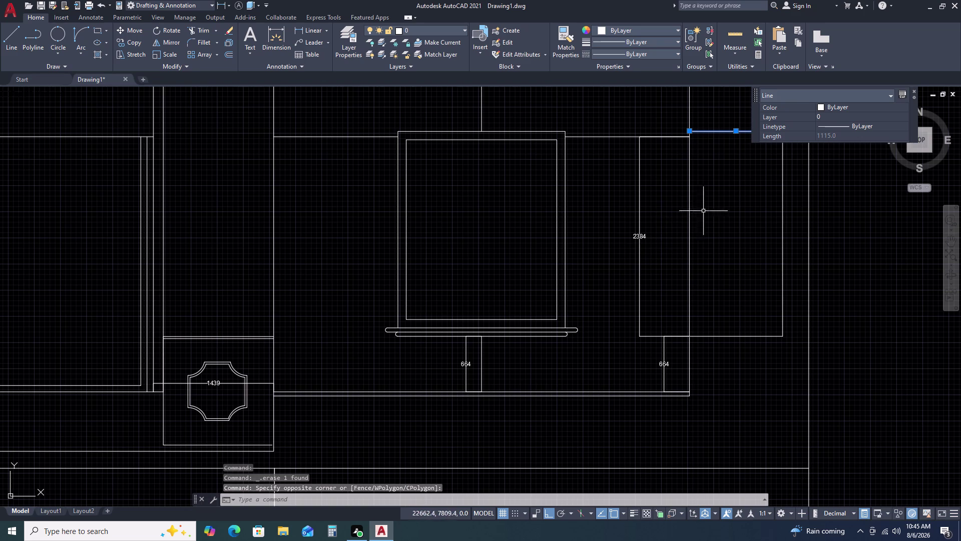
Offset the panel's top, right and bottom edges 100 inward.
key(Escape)
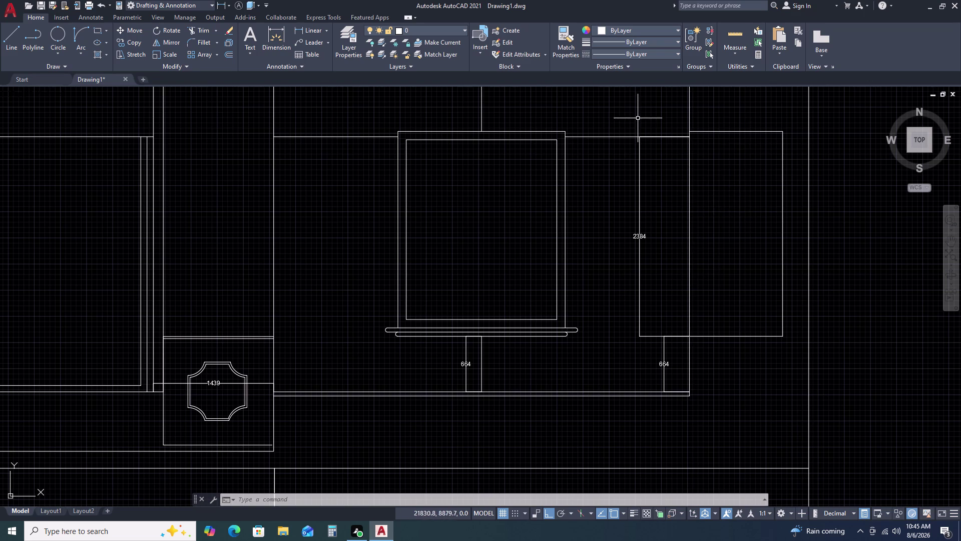
text(O)
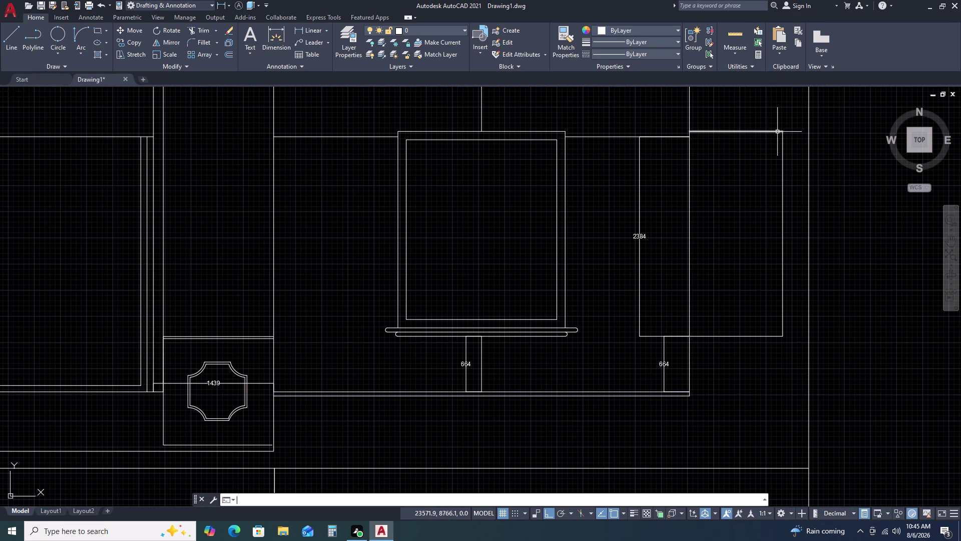
key(space)
key(1)
text(00)
key(space)
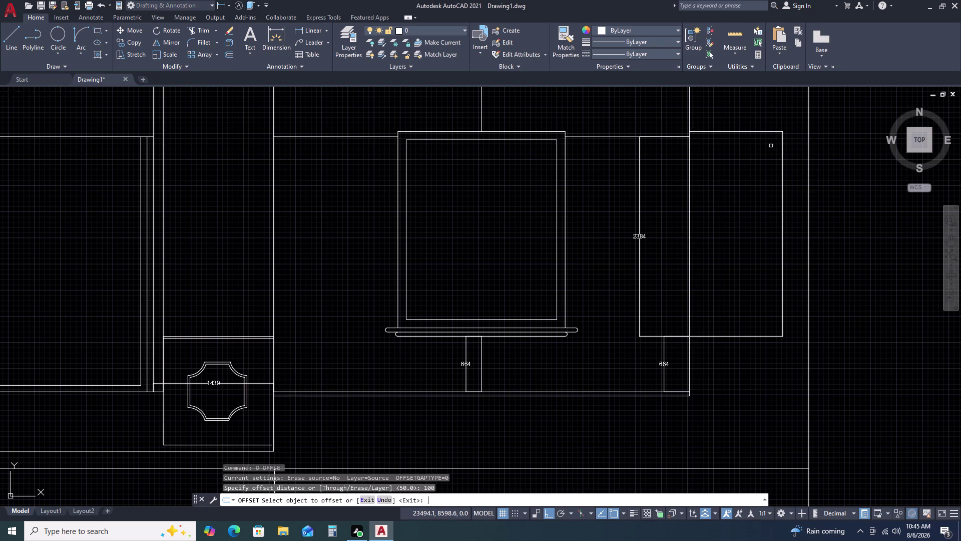
click(755, 130)
double_click(740, 166)
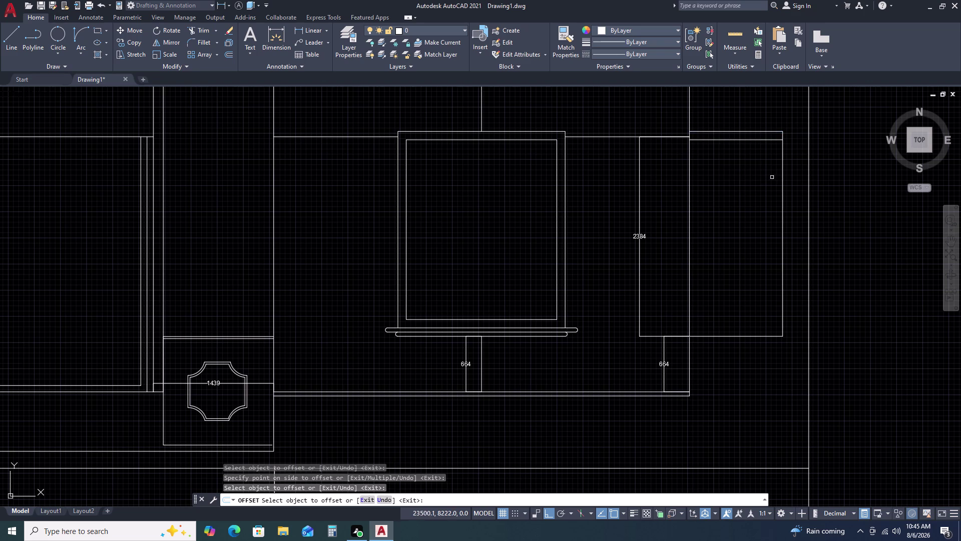
click(783, 174)
right_click(783, 175)
click(783, 174)
click(767, 181)
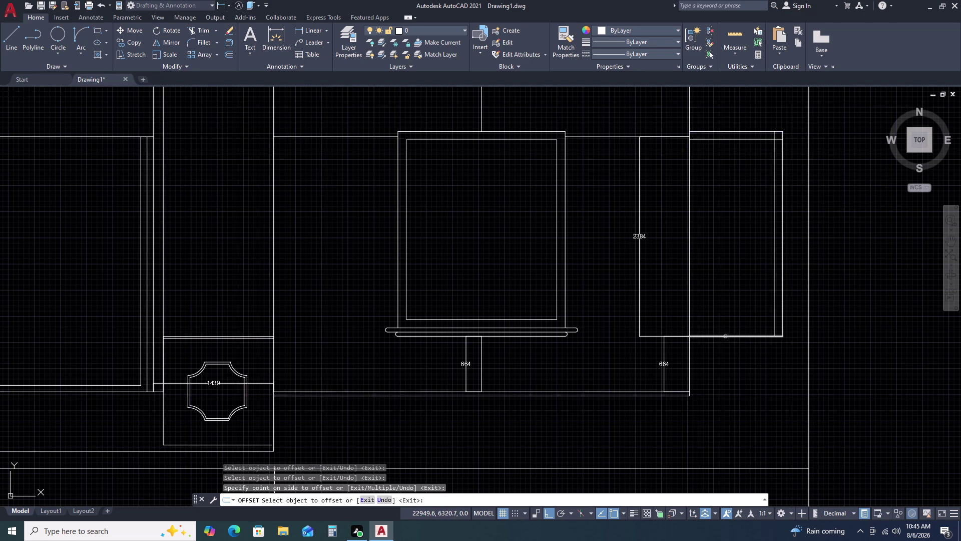
drag(726, 336, 728, 322)
click(732, 293)
key(Escape)
Trim the overhanging line ends at the inner border's corners using a fence.
text(T)
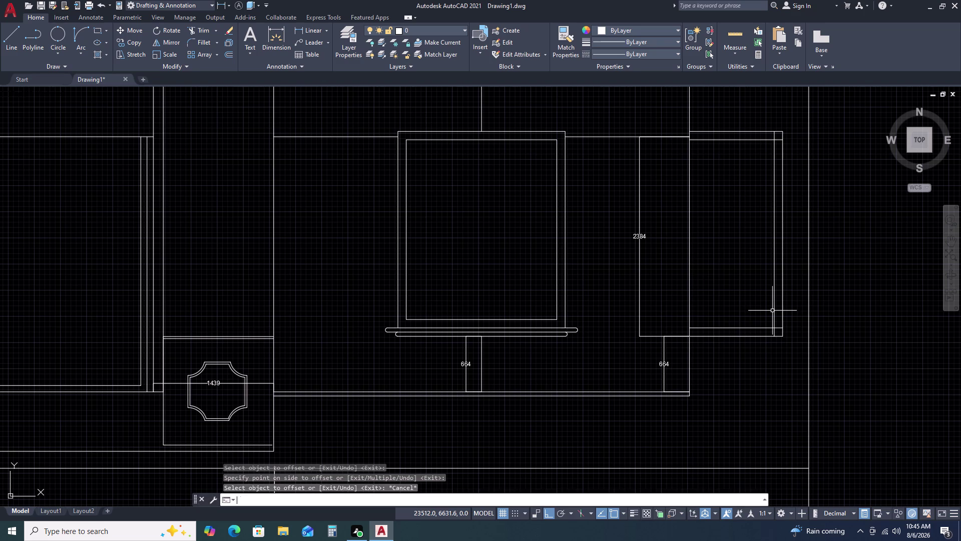
text(R)
key(space)
scroll(up, 3)
click(775, 283)
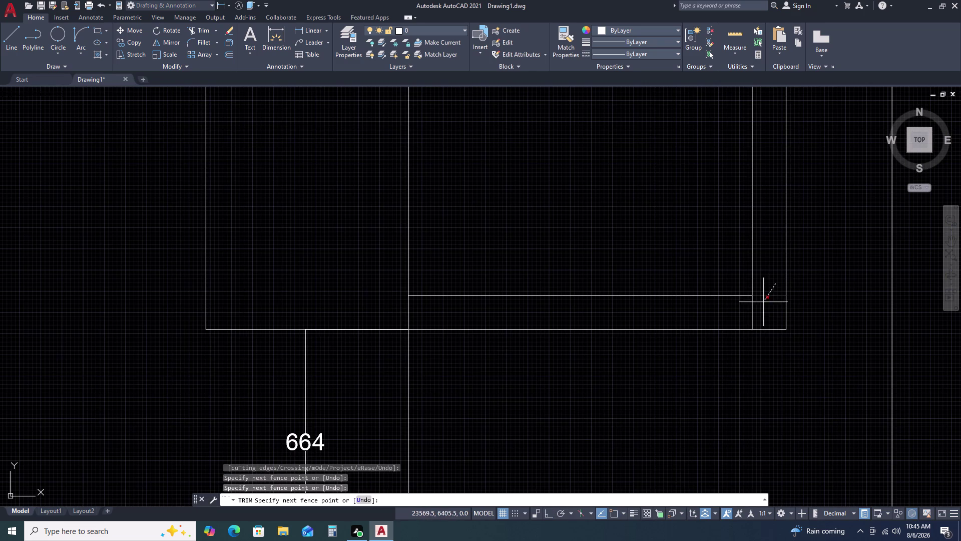
click(743, 310)
scroll(down, 3)
scroll(up, 3)
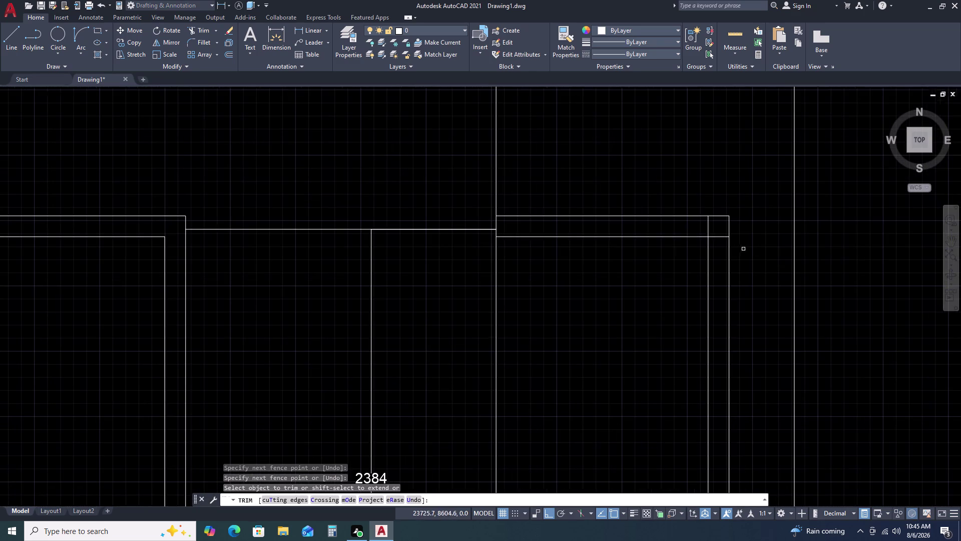
click(705, 225)
click(720, 246)
scroll(down, 3)
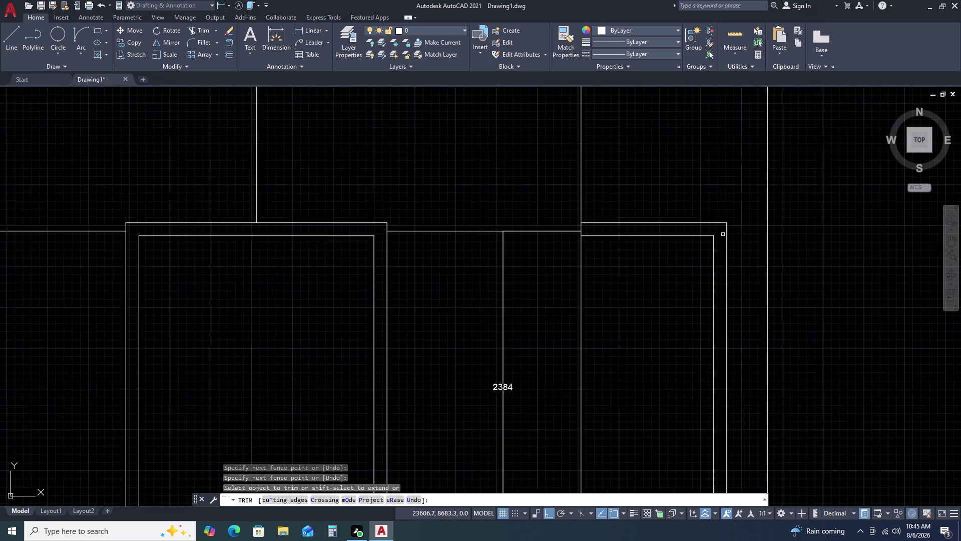
scroll(down, 3)
key(Escape)
scroll(up, 3)
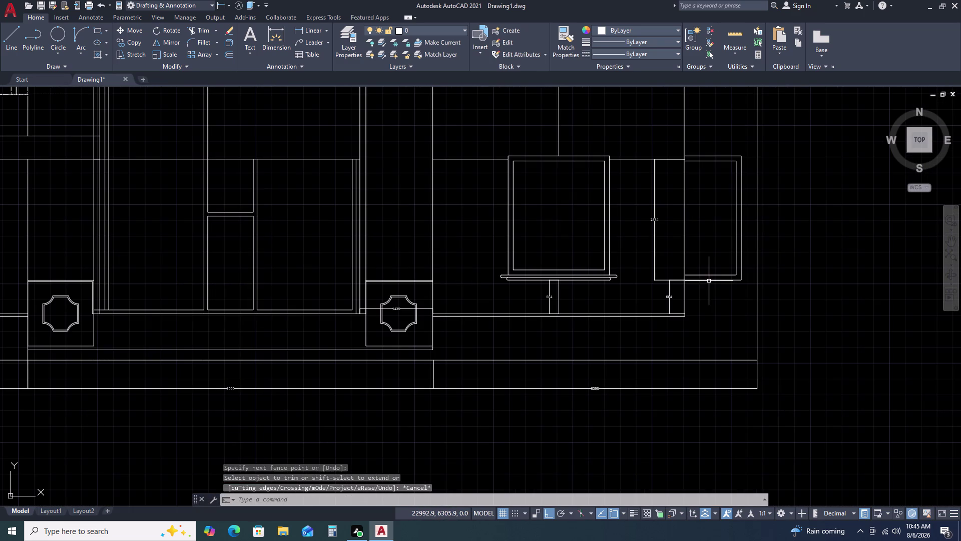
click(710, 279)
Offset the cabinet's bottom edge by 50 twice to form the ledge lines.
key(o)
key(space)
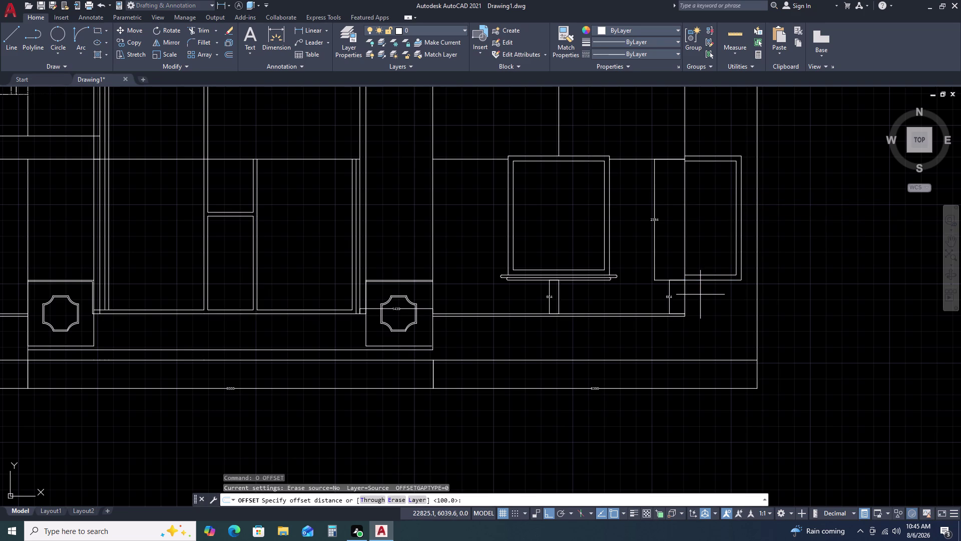
key(5)
key(0)
key(space)
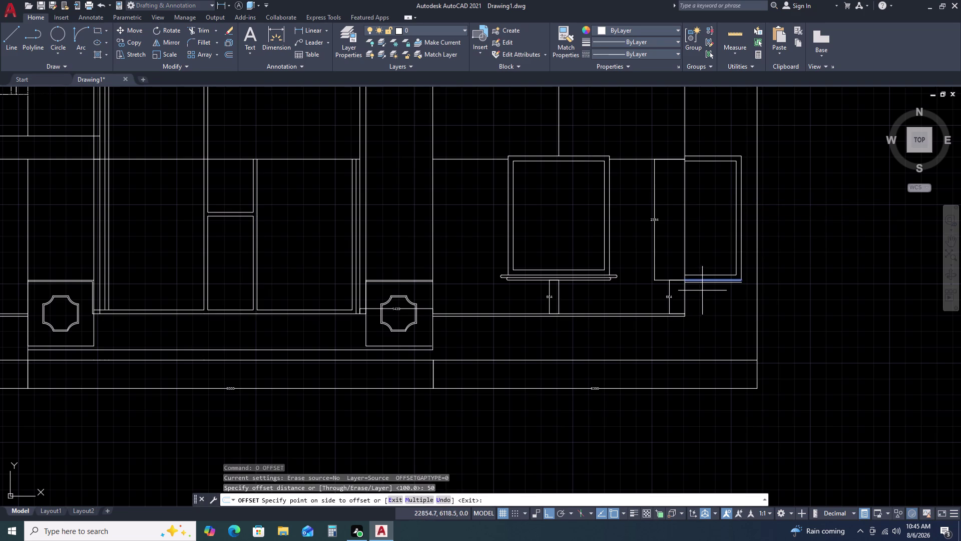
click(703, 290)
click(708, 284)
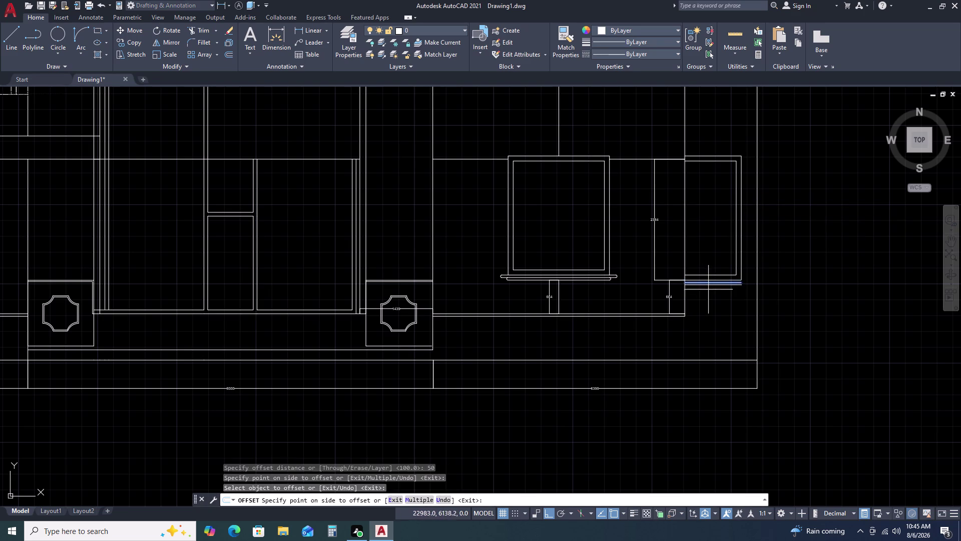
click(710, 296)
key(Escape)
scroll(up, 3)
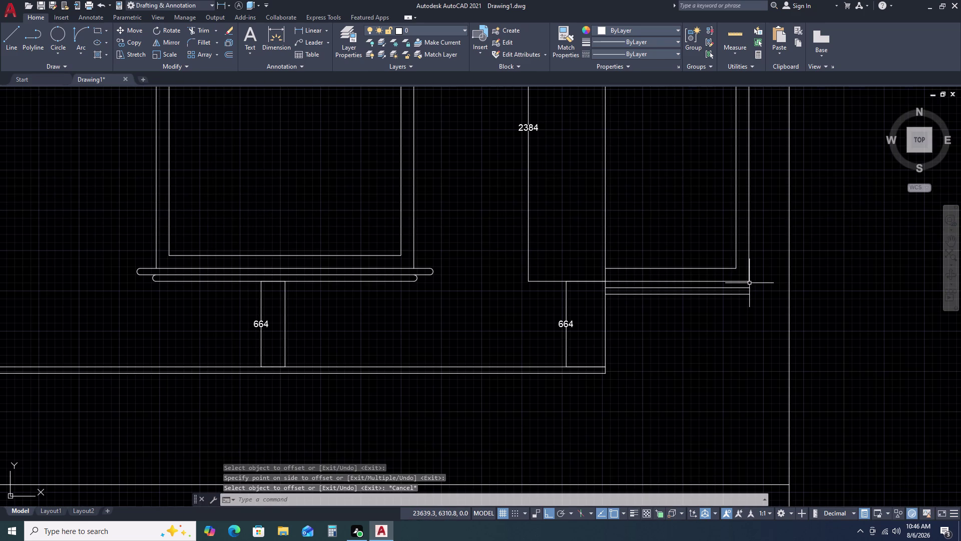
scroll(up, 3)
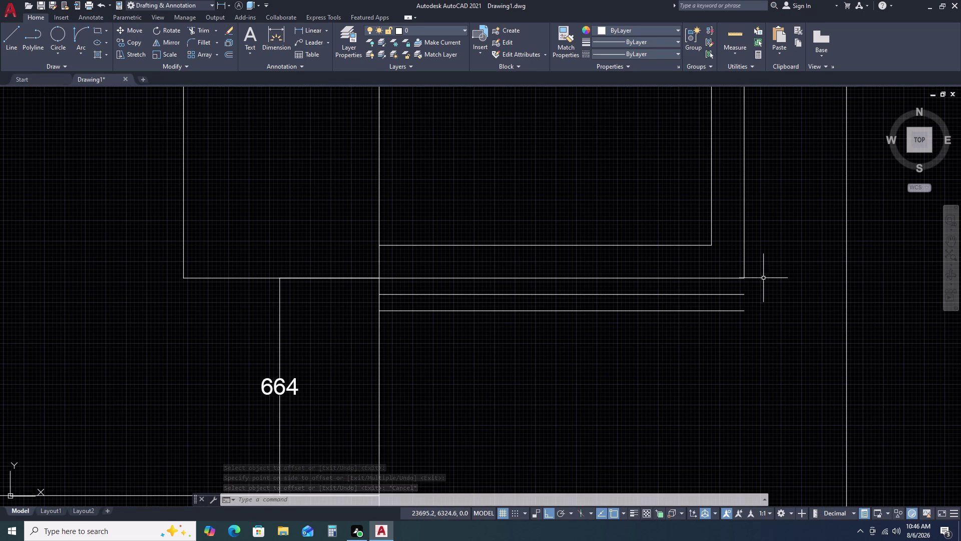
click(738, 291)
key(Escape)
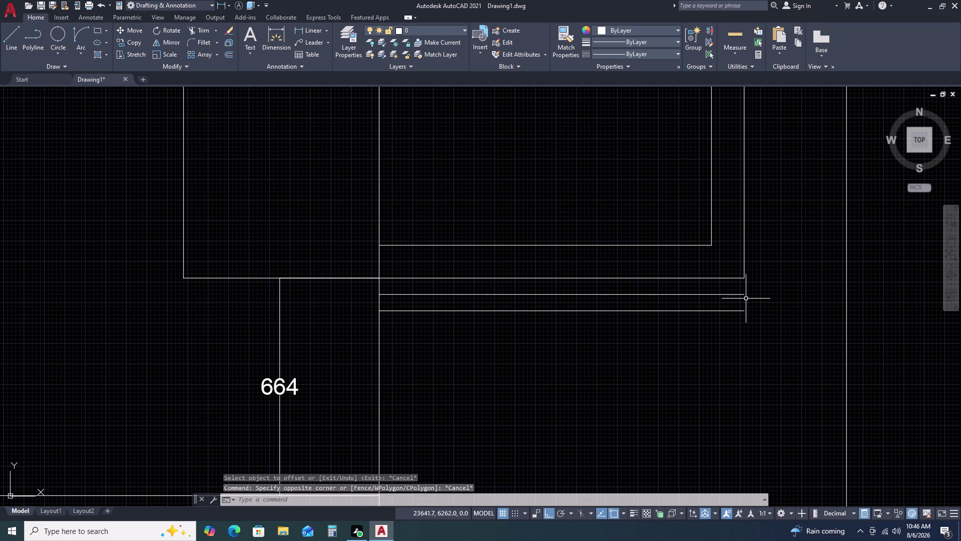
Draw a vertical line across the ledge lines and trim the lower line back to it.
key(l)
key(space)
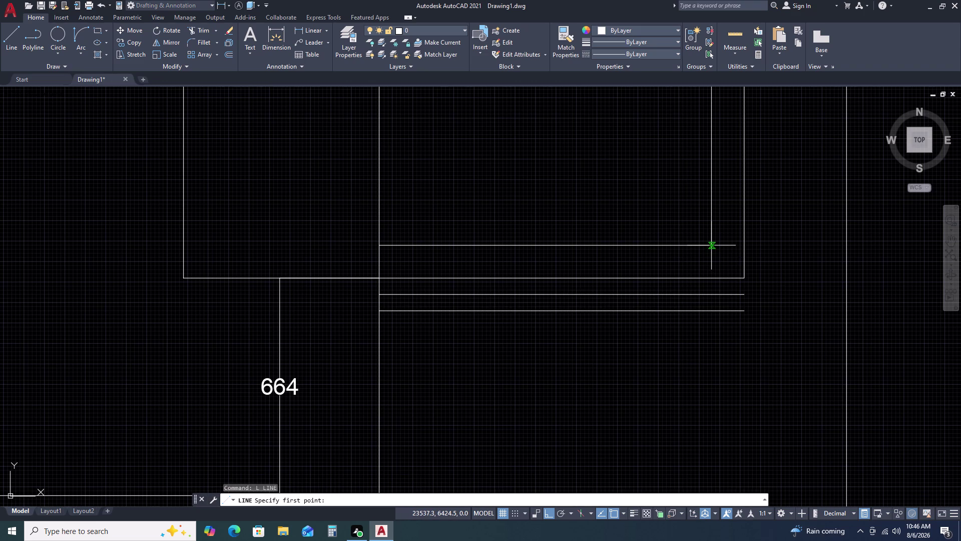
click(711, 246)
click(713, 310)
key(Escape)
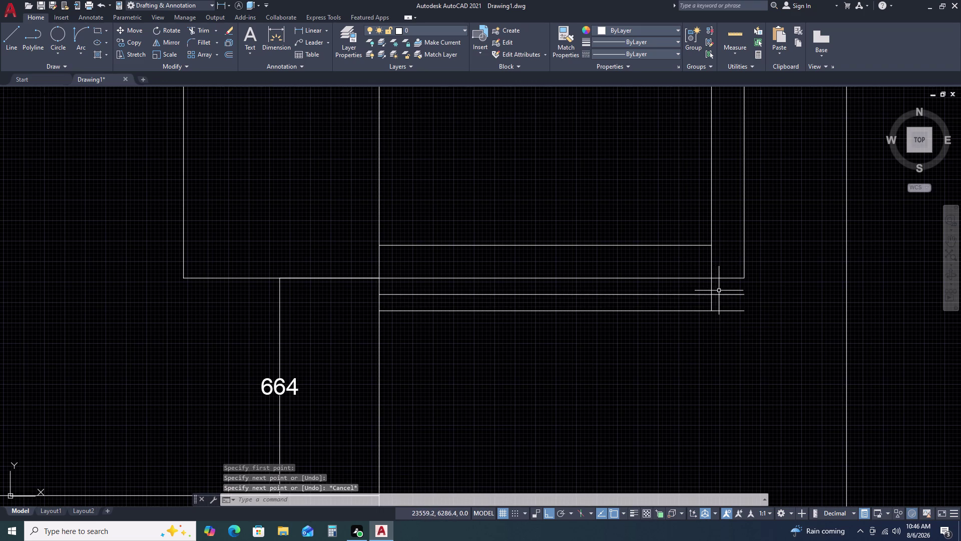
key(t)
text(R)
key(space)
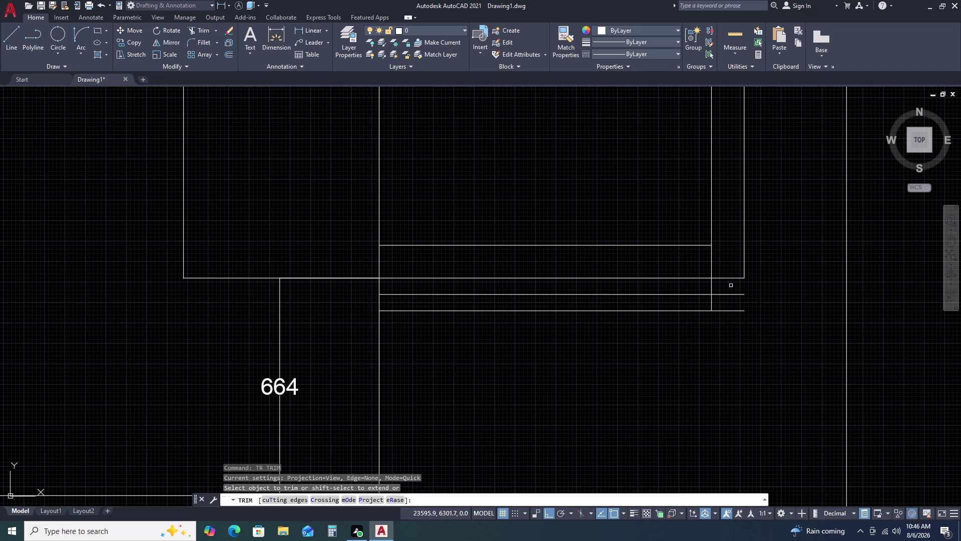
click(735, 306)
click(727, 329)
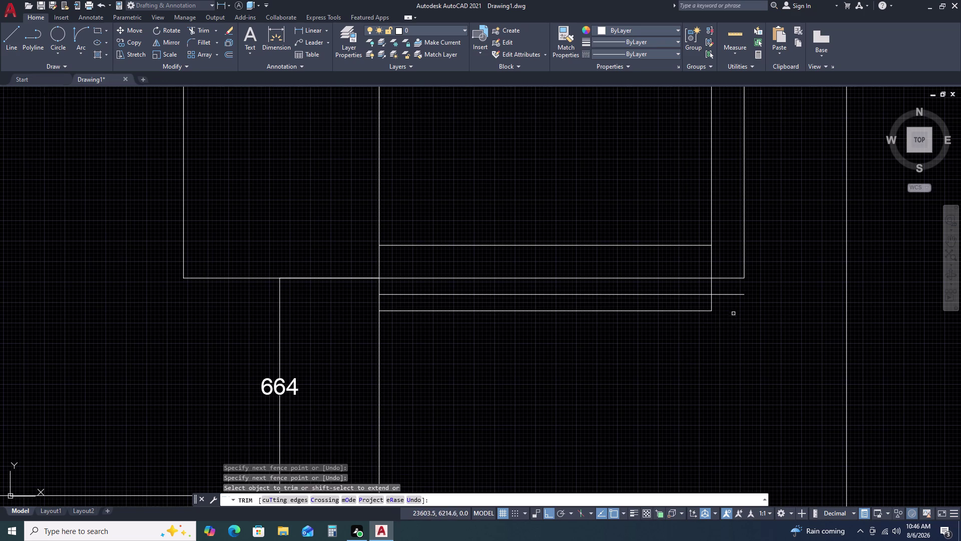
key(Escape)
Fillet the cabinet bottom edge and the line below into a rounded end.
key(f)
key(space)
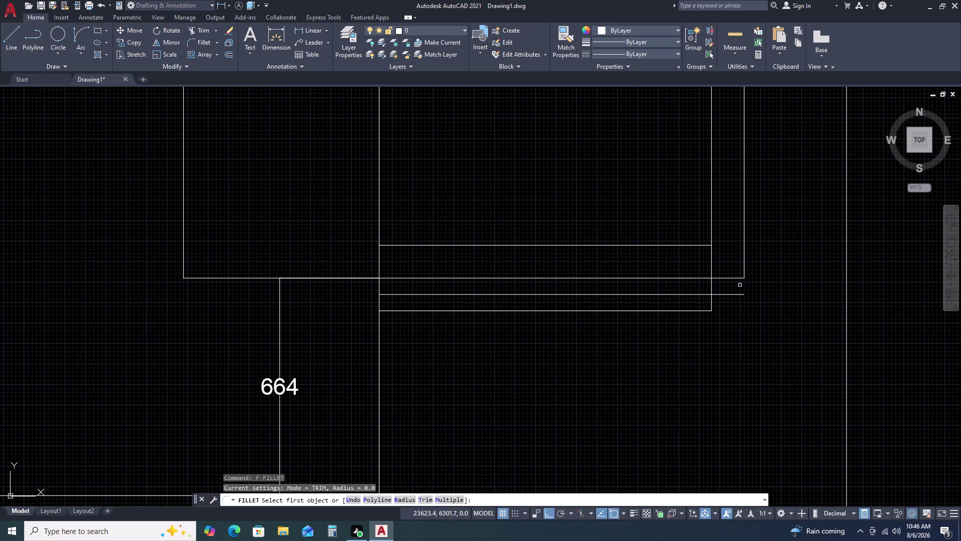
click(732, 279)
click(736, 295)
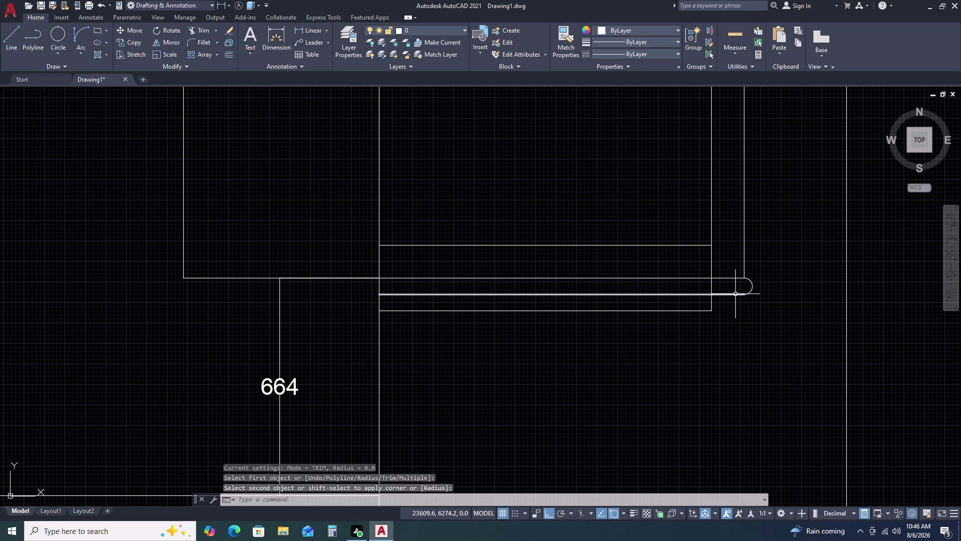
key(Escape)
middle_drag(765, 291, 755, 248)
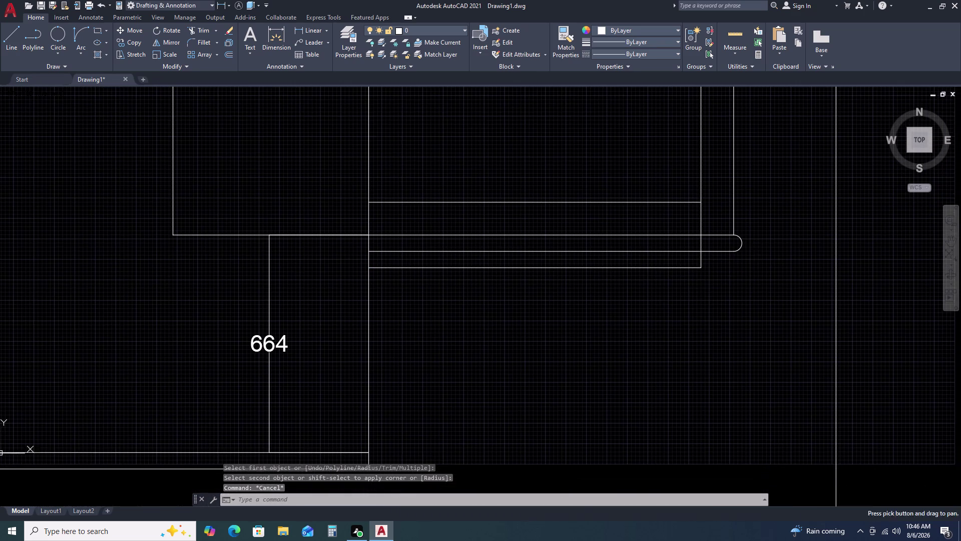
Draw a line along the band from its left end to the panel's inner edge.
key(l)
key(space)
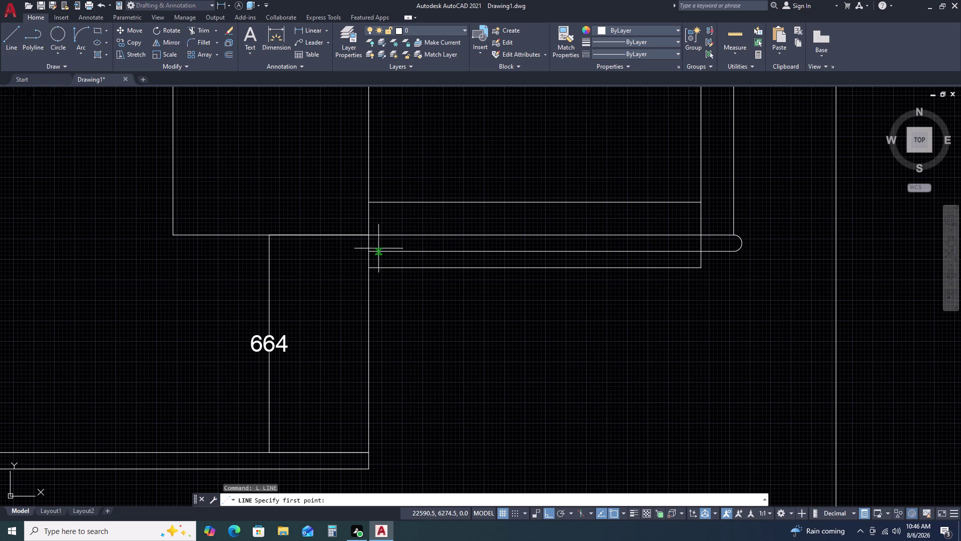
click(366, 251)
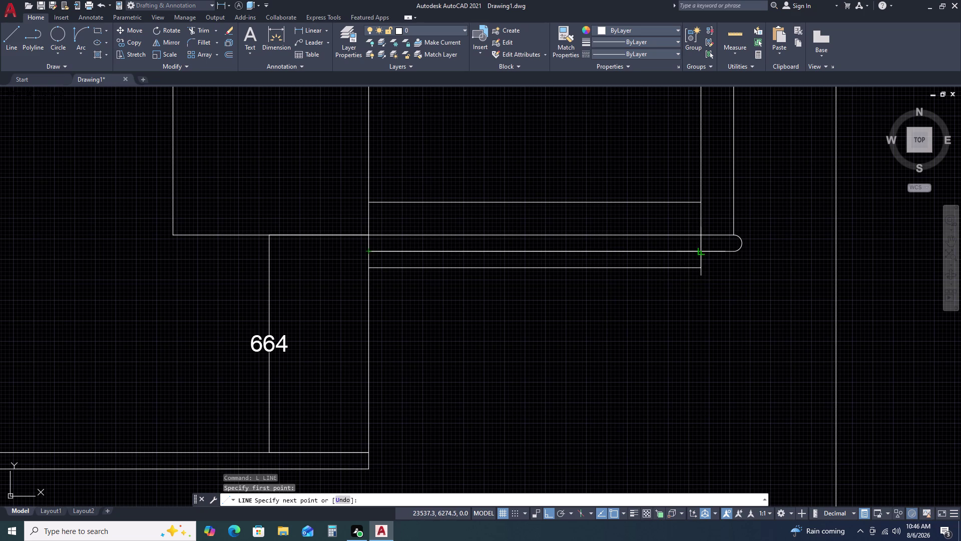
click(704, 253)
key(Escape)
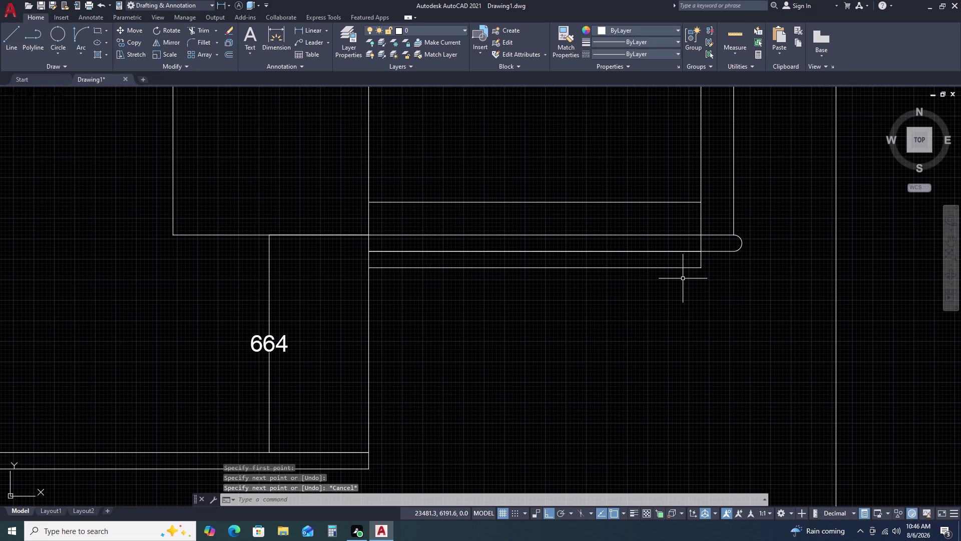
Fillet the lower band's right end round and delete the leftover vertical stub.
key(f)
key(space)
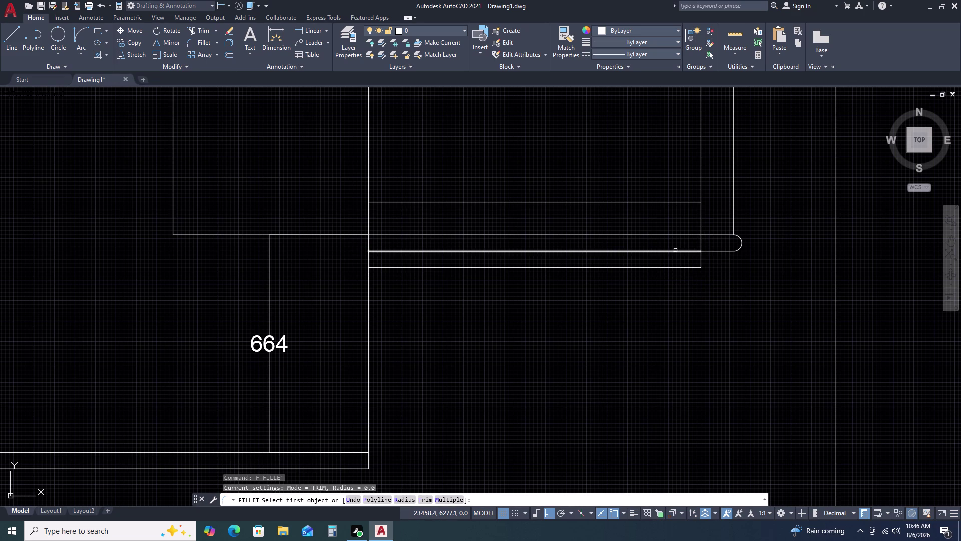
click(675, 250)
click(675, 266)
key(Escape)
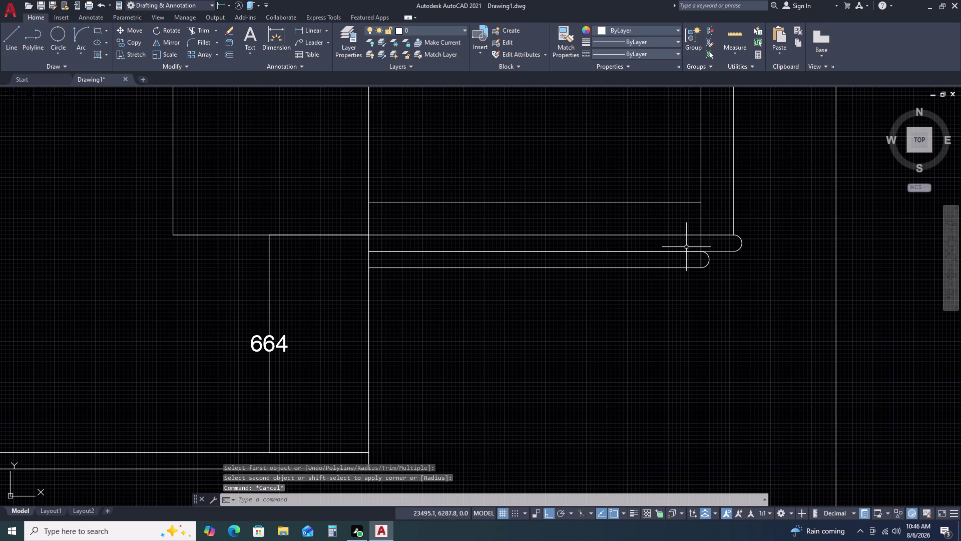
click(680, 253)
key(Delete)
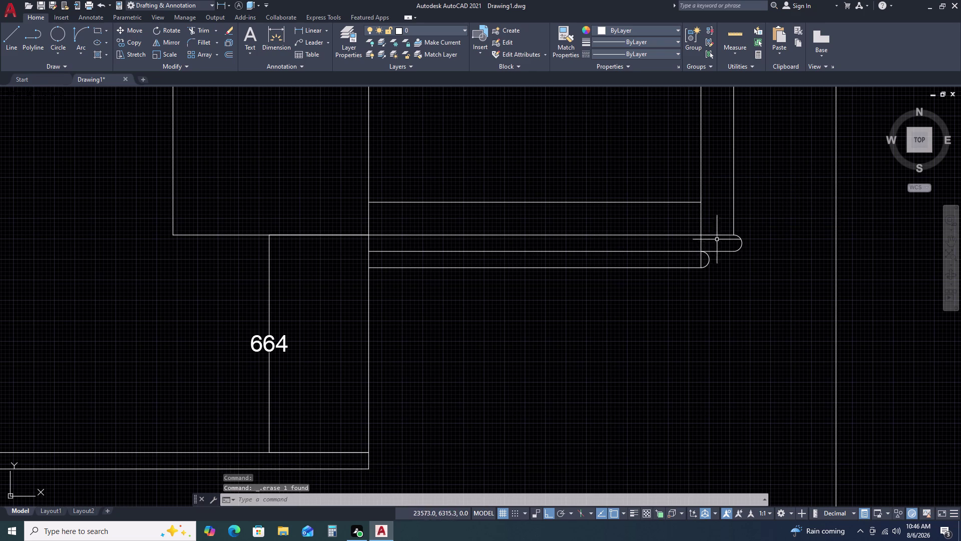
scroll(down, 3)
scroll(up, 3)
double_click(727, 226)
triple_click(706, 231)
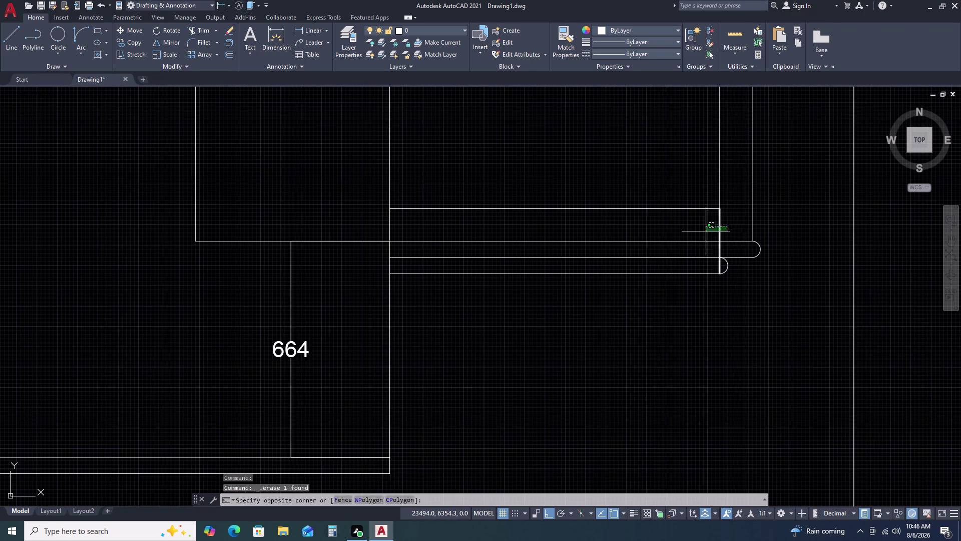
key(Delete)
scroll(down, 3)
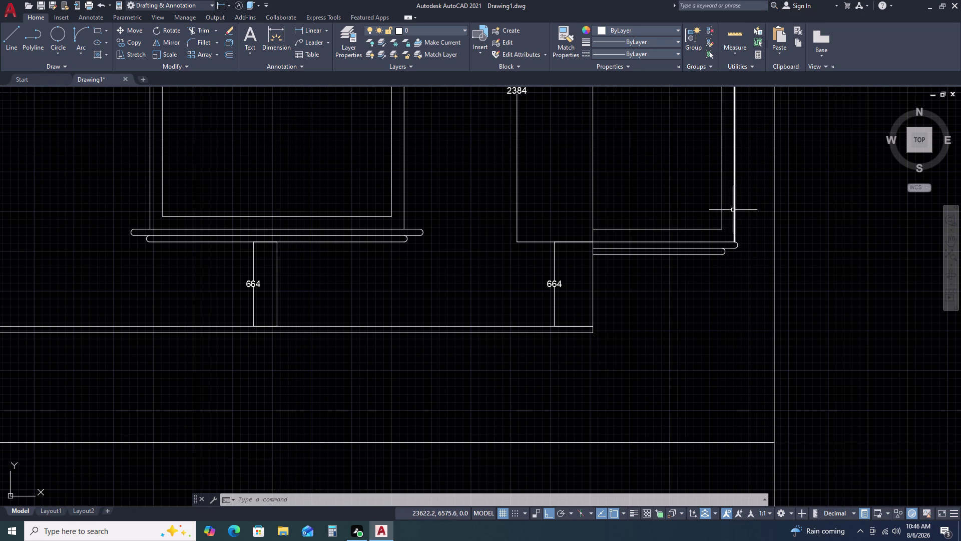
scroll(down, 3)
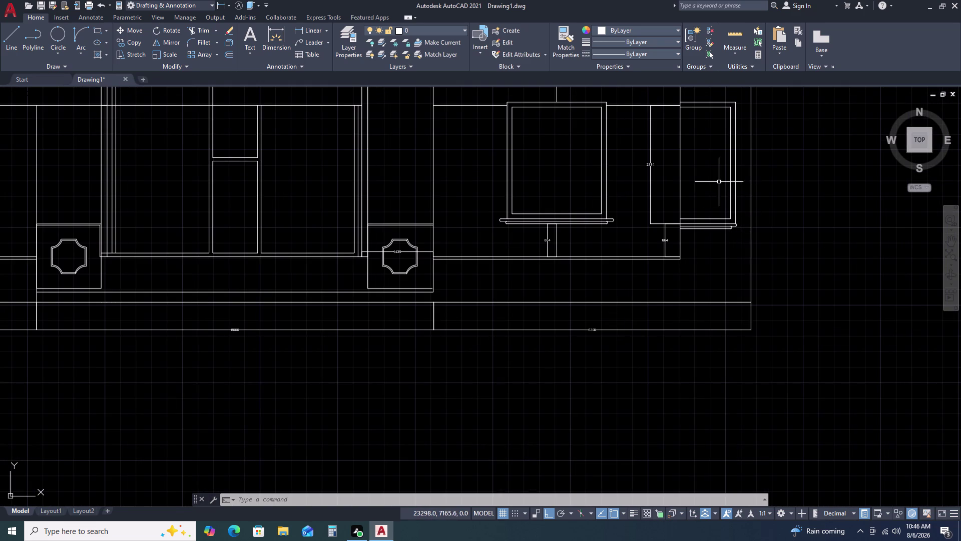
middle_drag(717, 182, 699, 246)
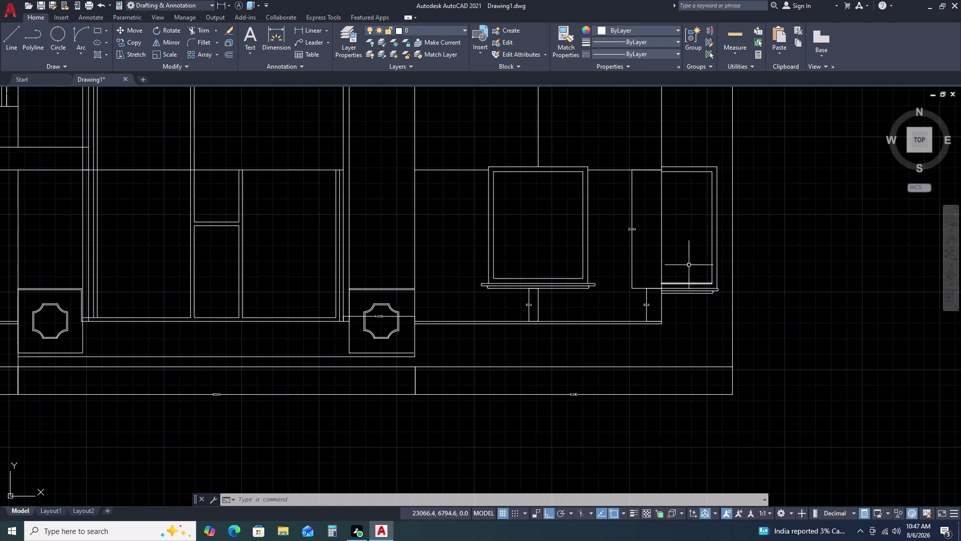
scroll(up, 3)
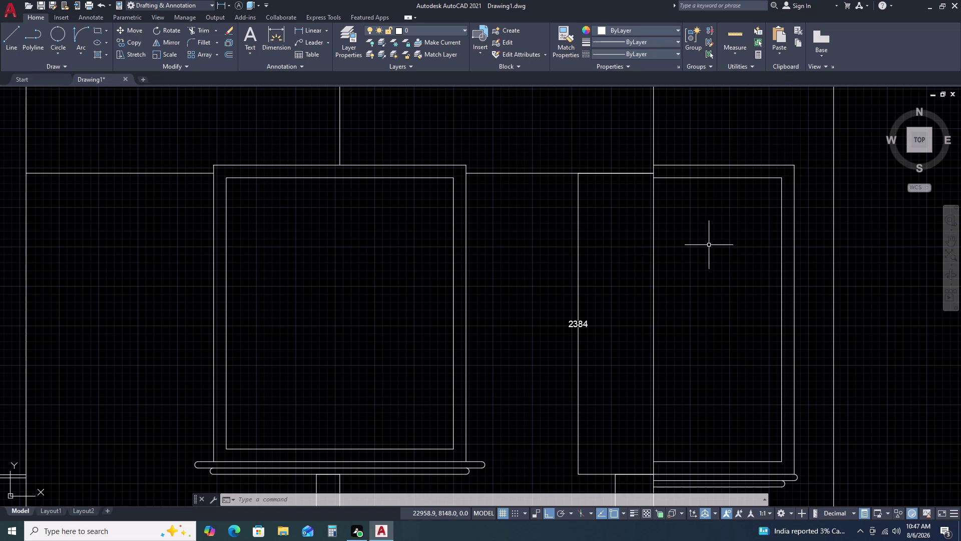
scroll(down, 3)
scroll(up, 3)
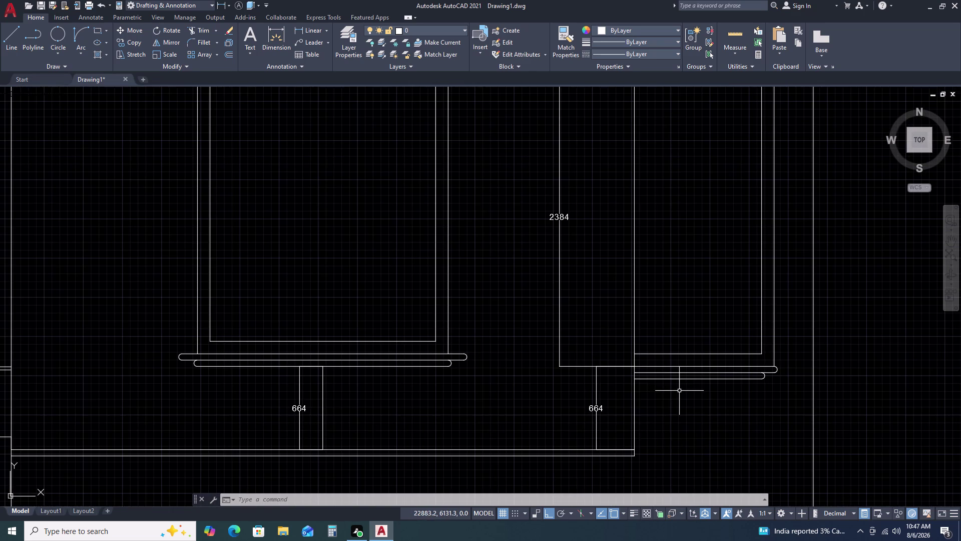
key(d)
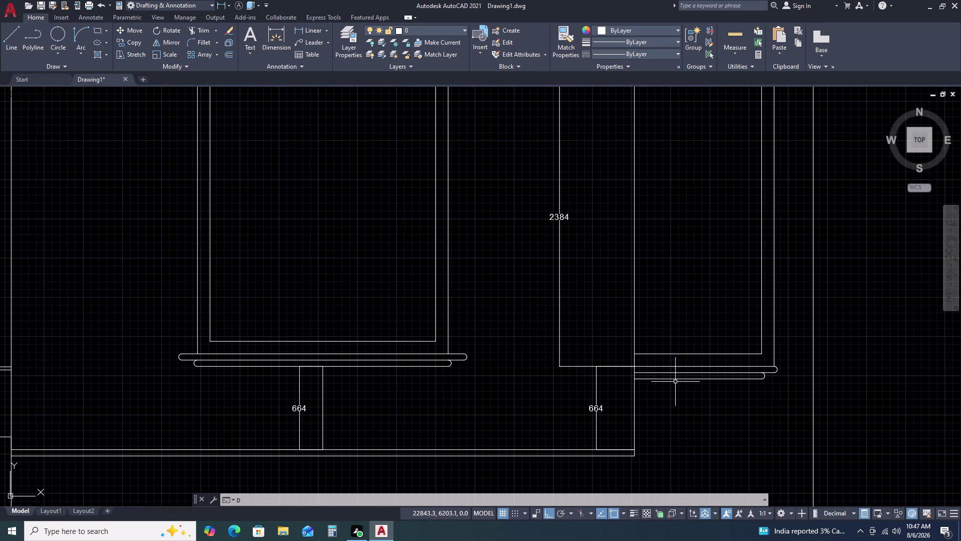
text(LI)
key(space)
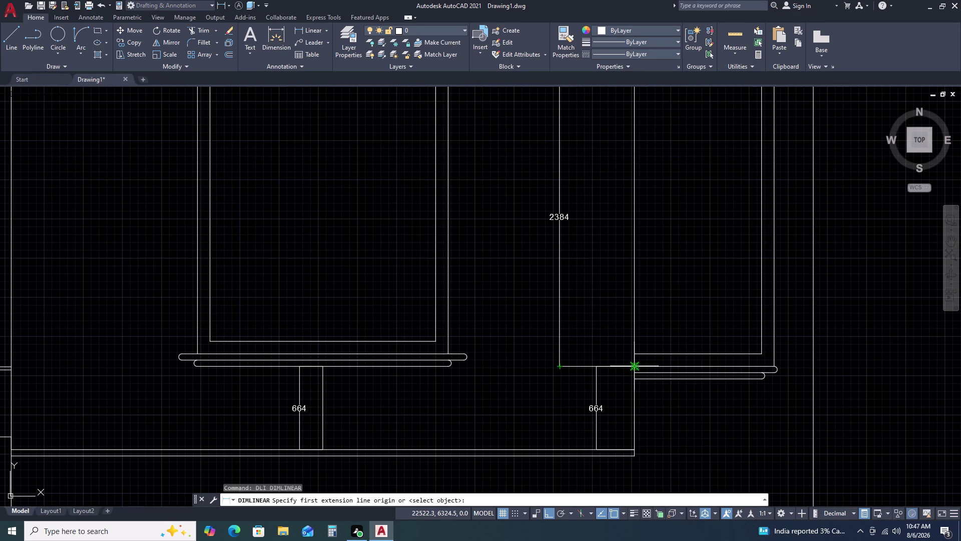
click(636, 365)
click(635, 380)
key(Escape)
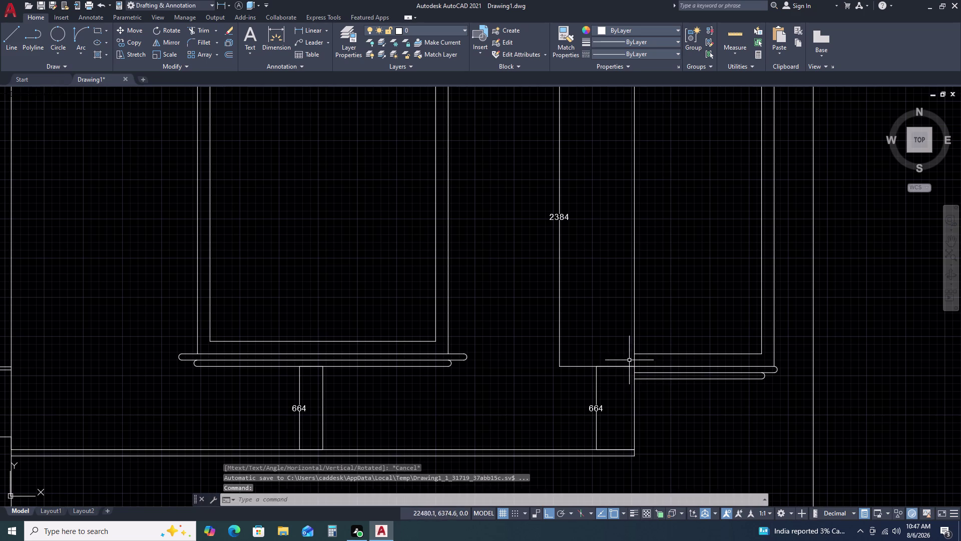
scroll(down, 3)
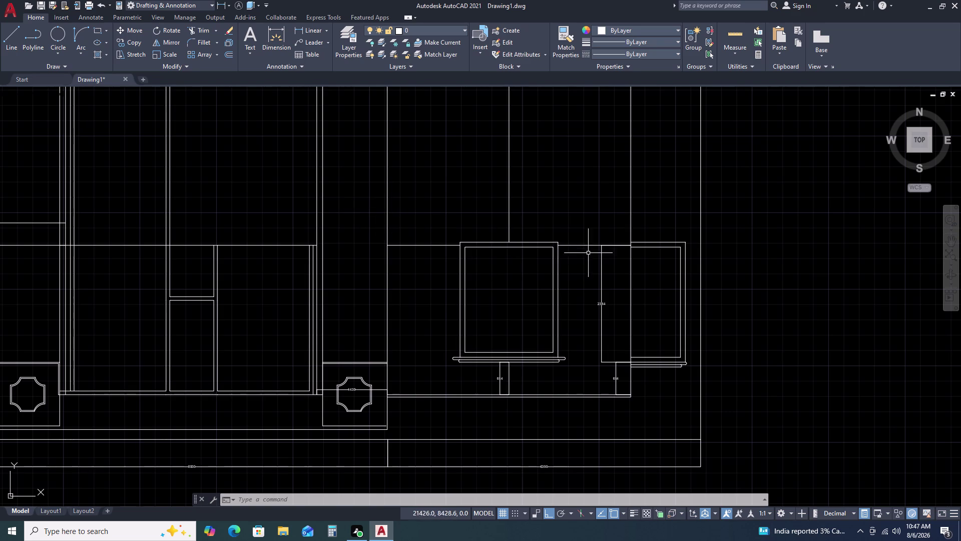
Start a line tracked 230 along the top edge from the door's inner top-left corner.
key(l)
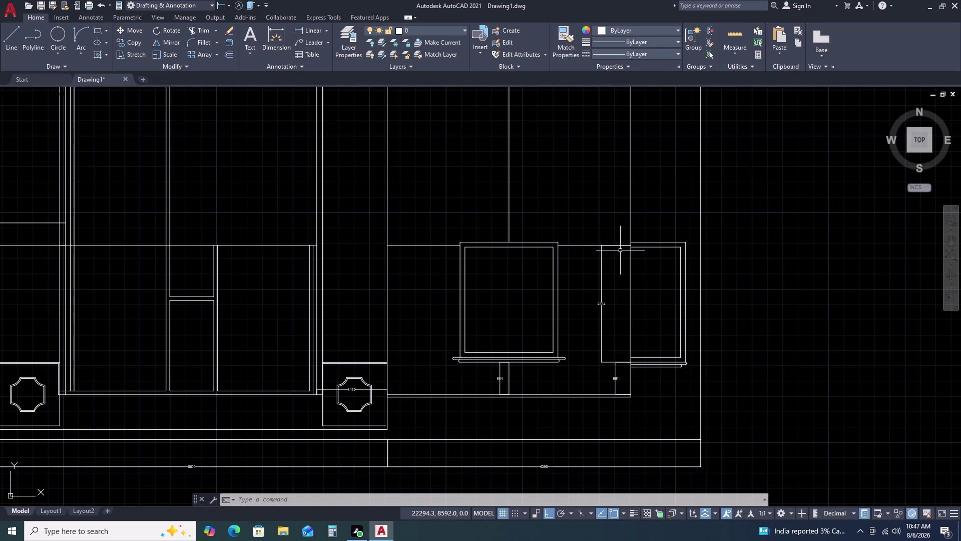
key(space)
key(t)
key(k)
key(space)
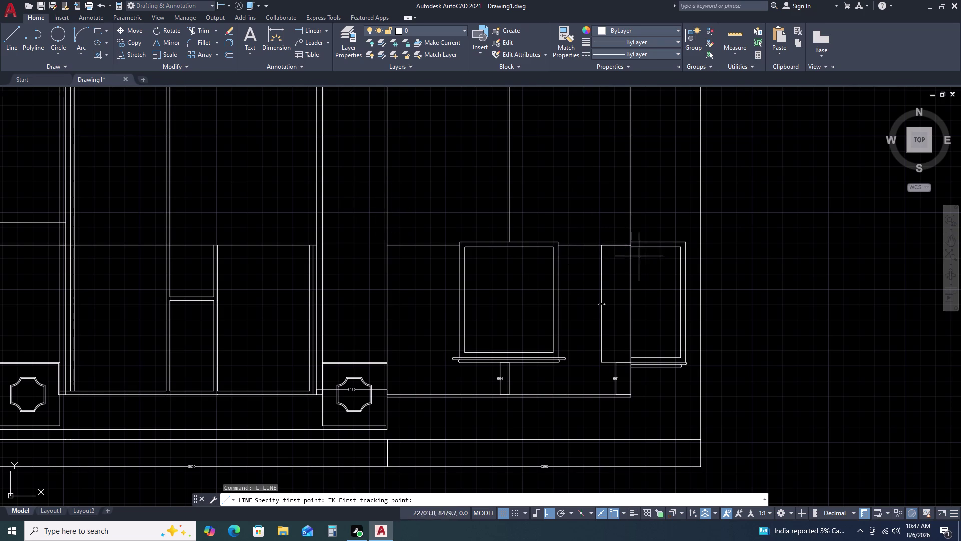
scroll(up, 3)
click(608, 223)
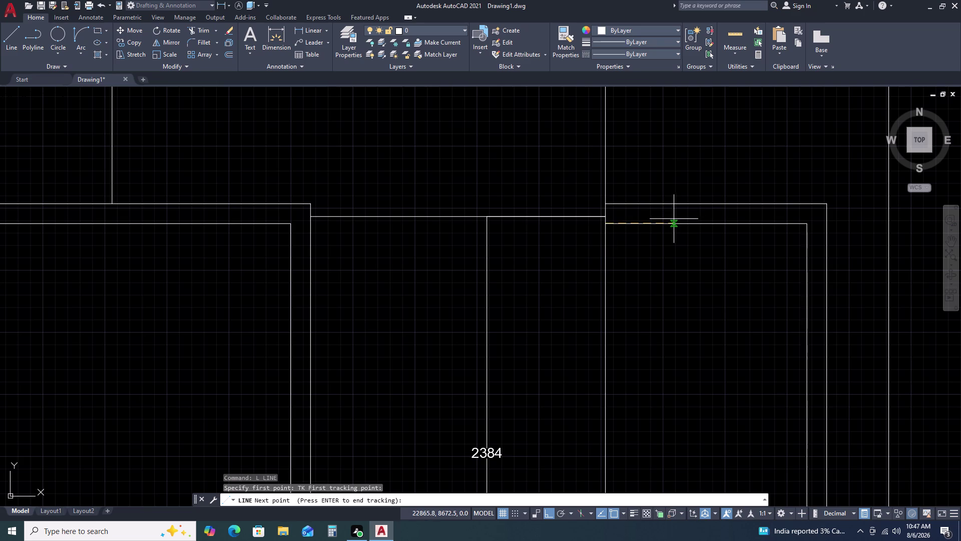
key(2)
key(3)
key(0)
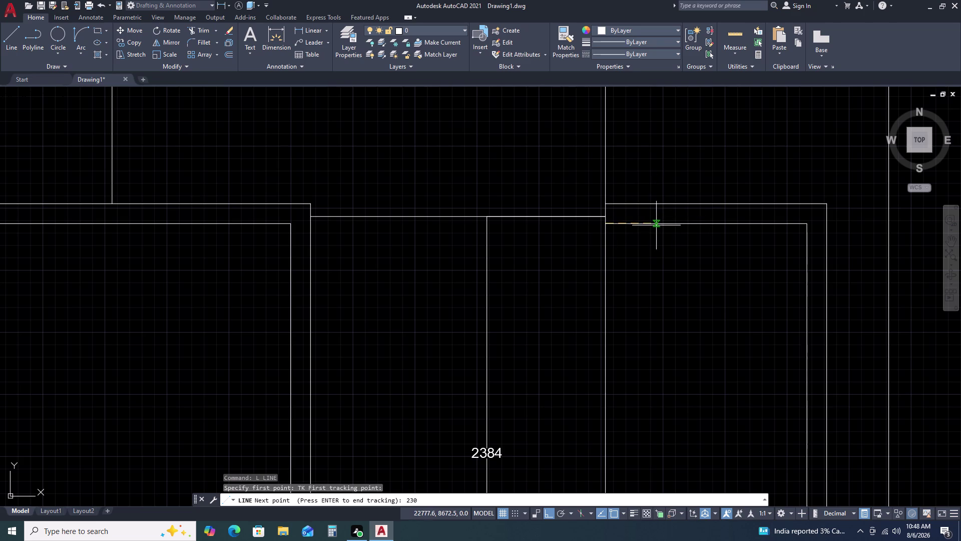
key(space)
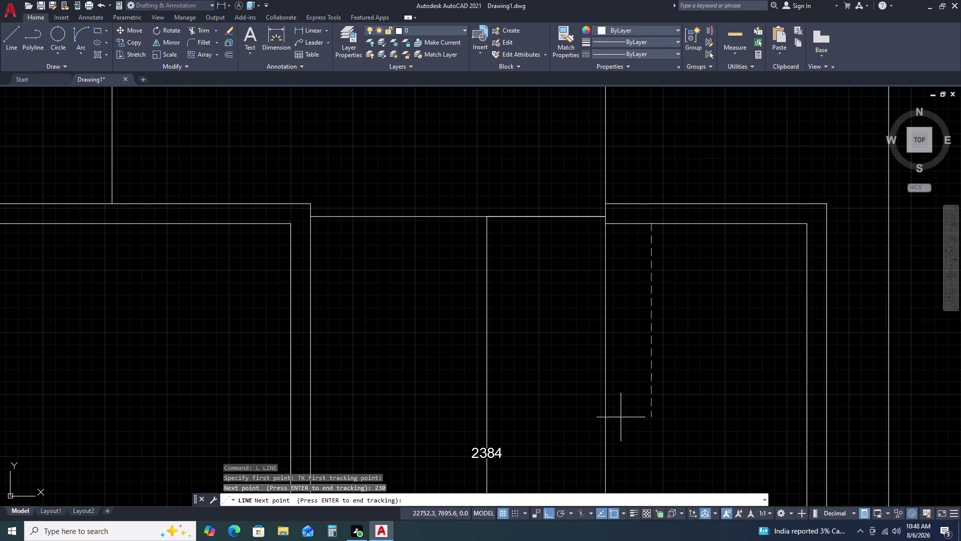
Run the vertical line down to the right door's bottom edge.
scroll(down, 3)
scroll(up, 3)
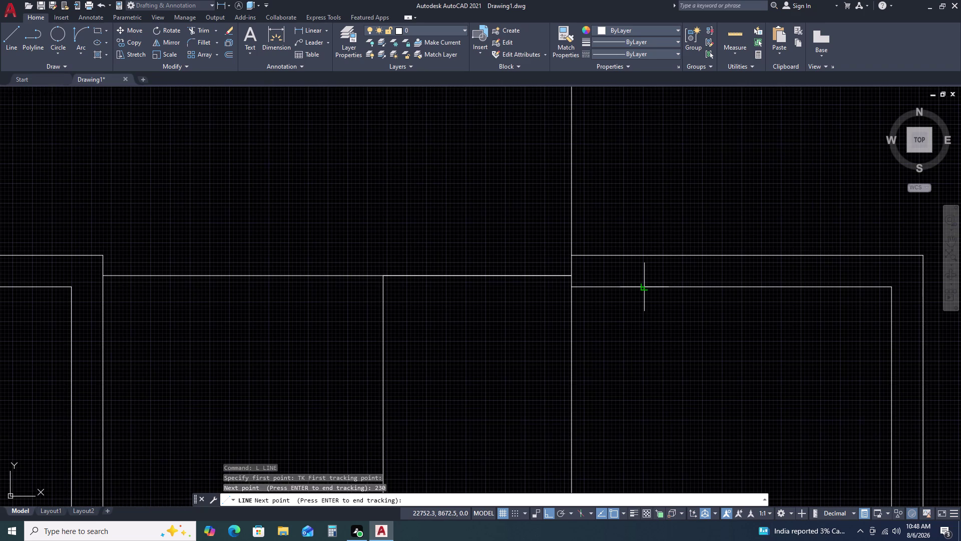
key(space)
scroll(down, 3)
middle_drag(654, 443, 635, 294)
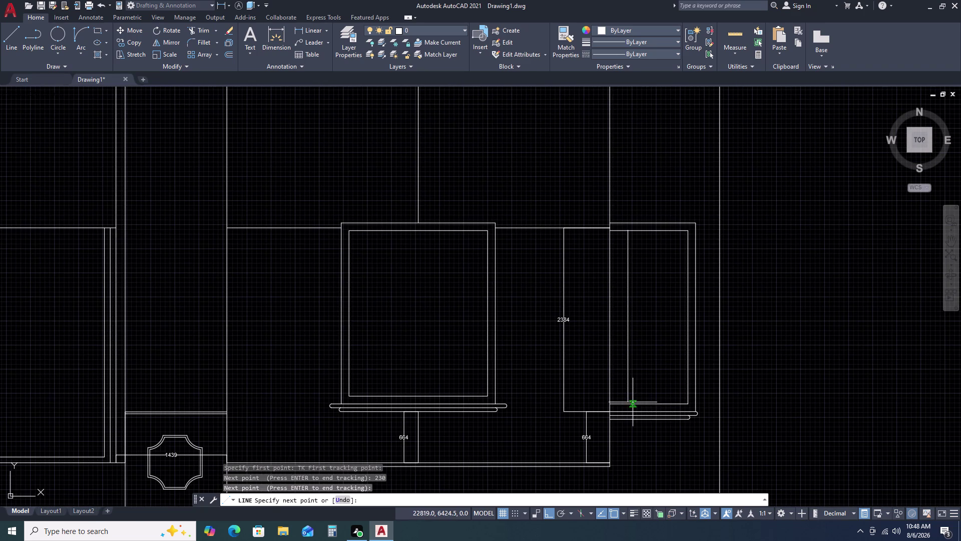
scroll(up, 3)
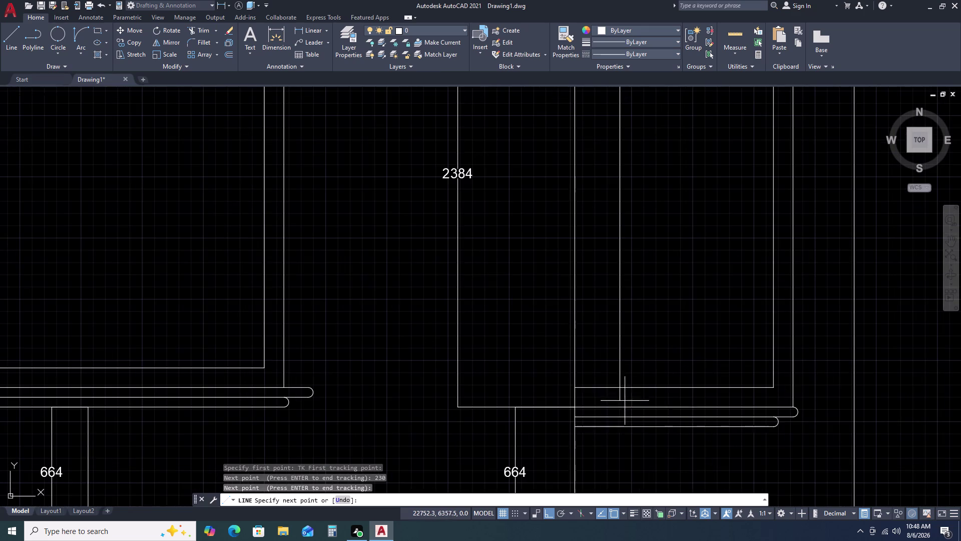
double_click(619, 388)
key(Escape)
Draw a short line across the strip's top, ending at the new vertical line.
scroll(down, 3)
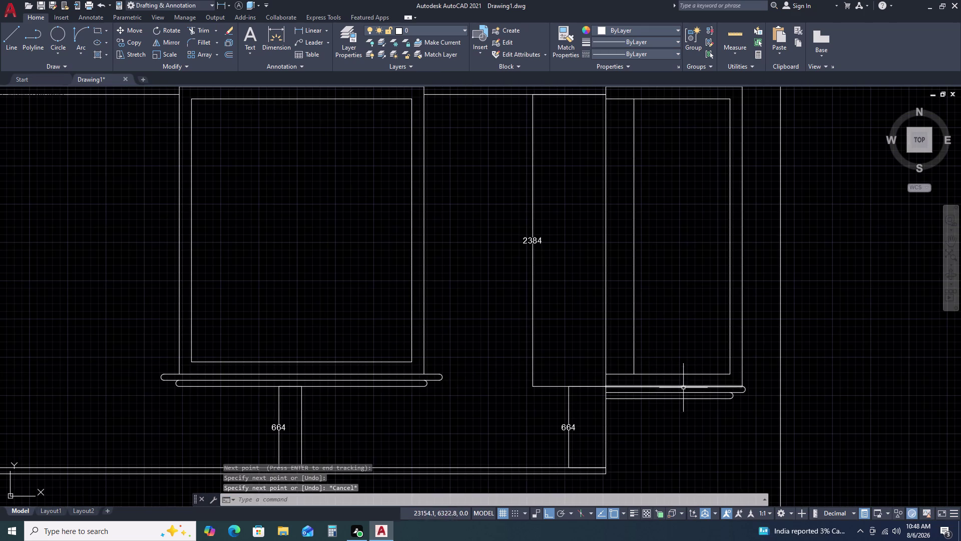
middle_drag(678, 365, 681, 373)
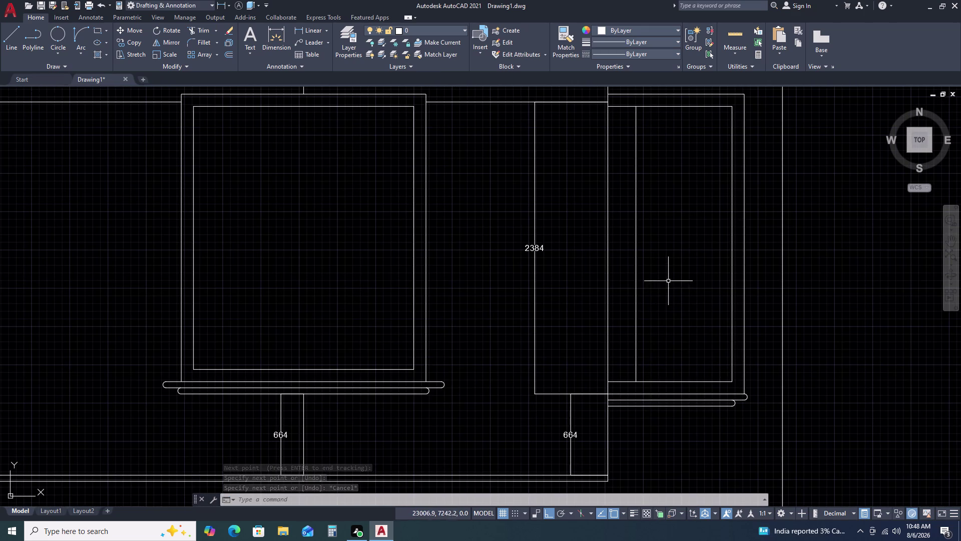
middle_click(668, 342)
middle_click(669, 347)
middle_drag(669, 349, 669, 357)
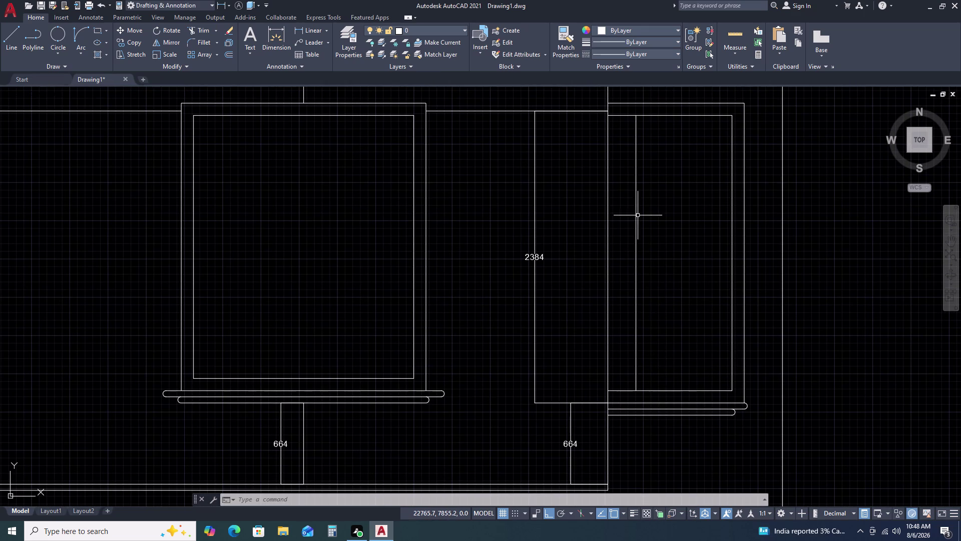
middle_drag(638, 214, 647, 373)
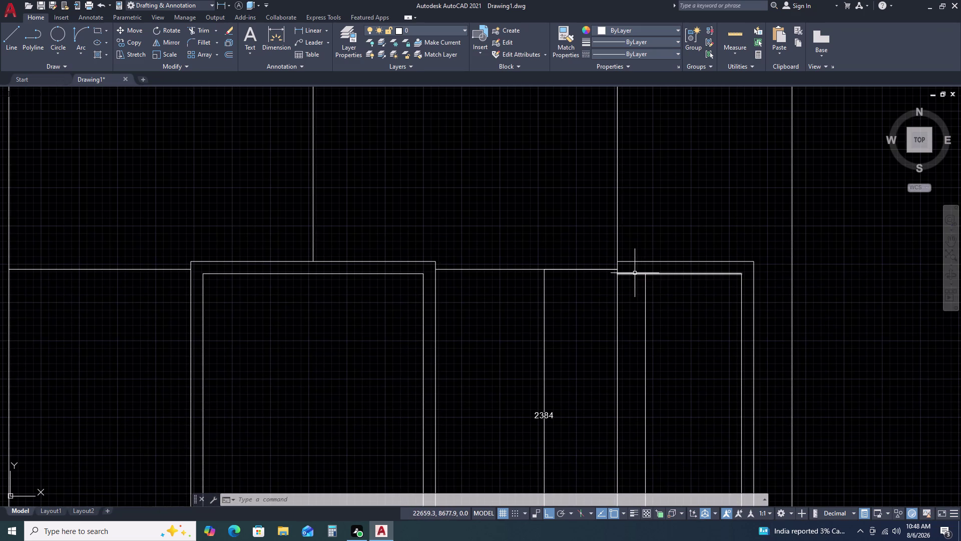
text(L)
key(space)
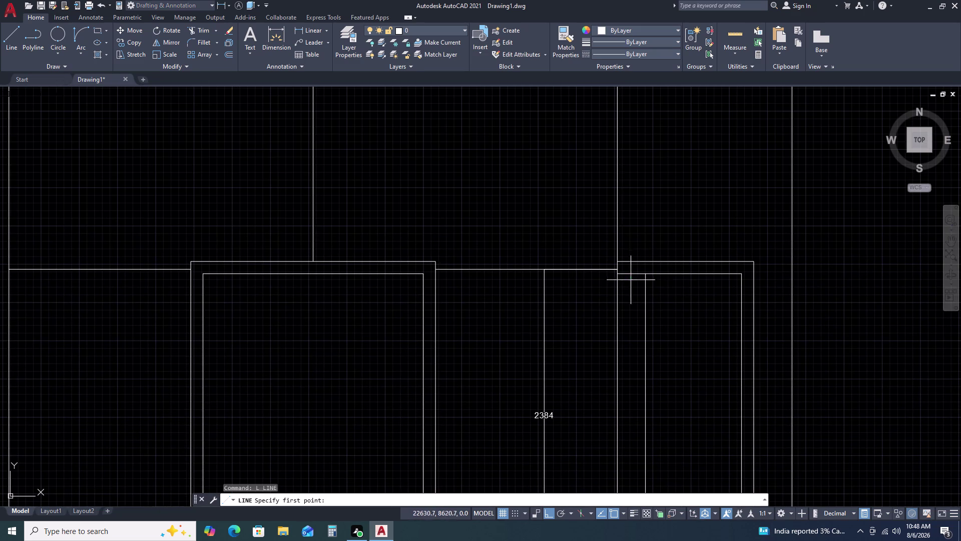
double_click(619, 268)
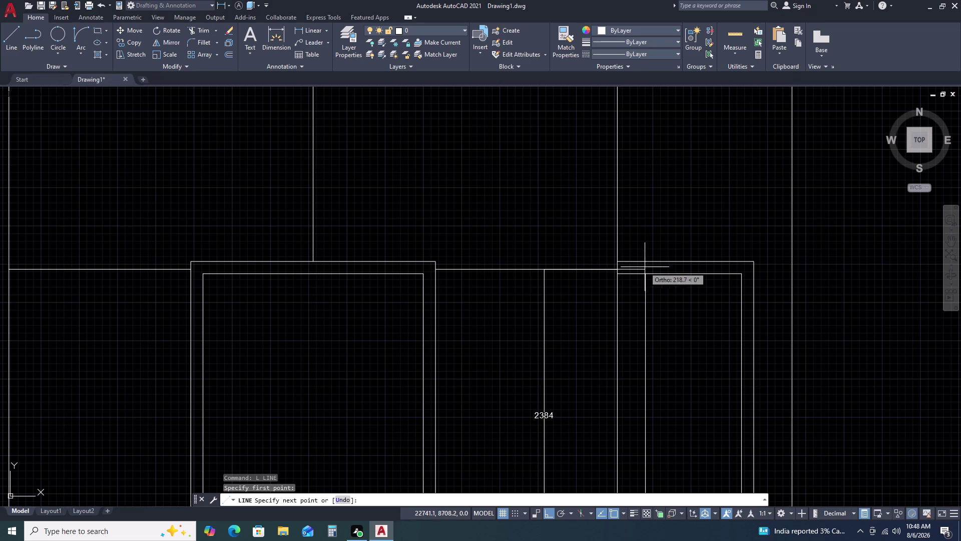
click(645, 268)
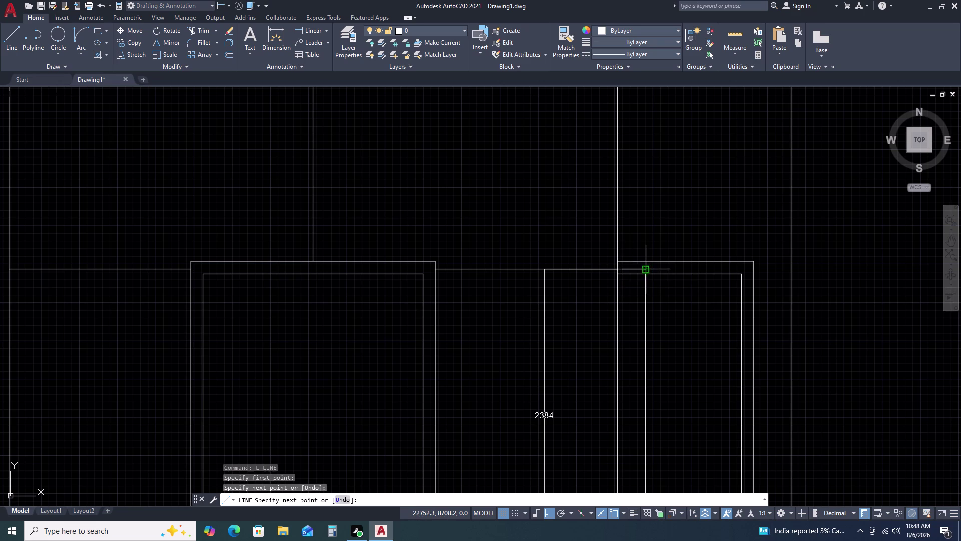
double_click(645, 280)
key(Escape)
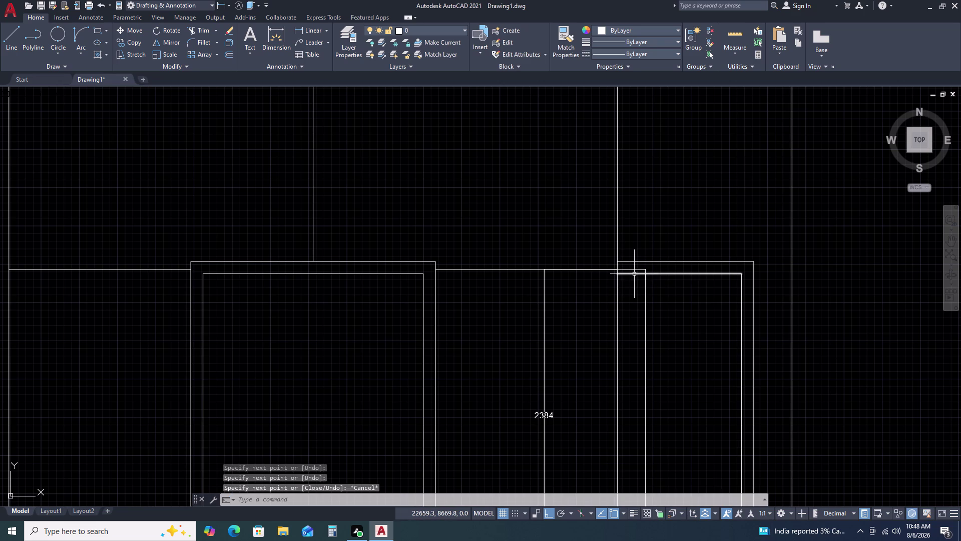
Trim a stray piece of the strip's top line.
text(TR)
key(space)
click(632, 273)
key(Escape)
Trim the leftover inner top line at the right cabinet bay's top corner.
scroll(down, 3)
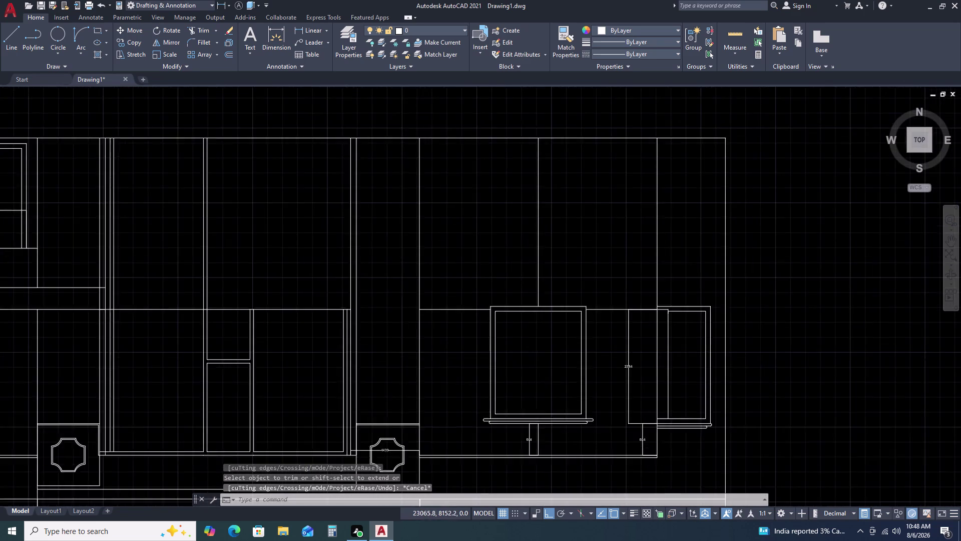
middle_drag(684, 361, 619, 270)
scroll(up, 3)
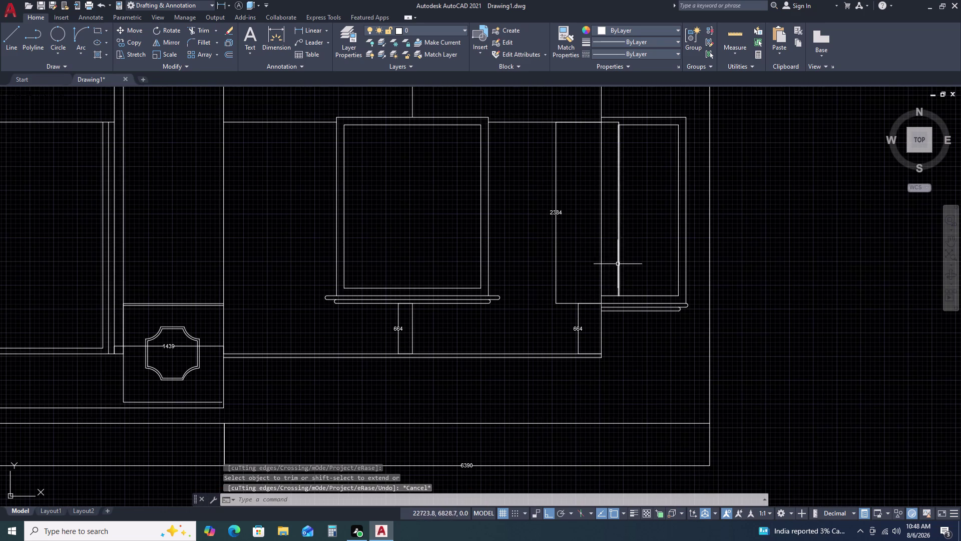
middle_drag(621, 259, 596, 304)
scroll(up, 3)
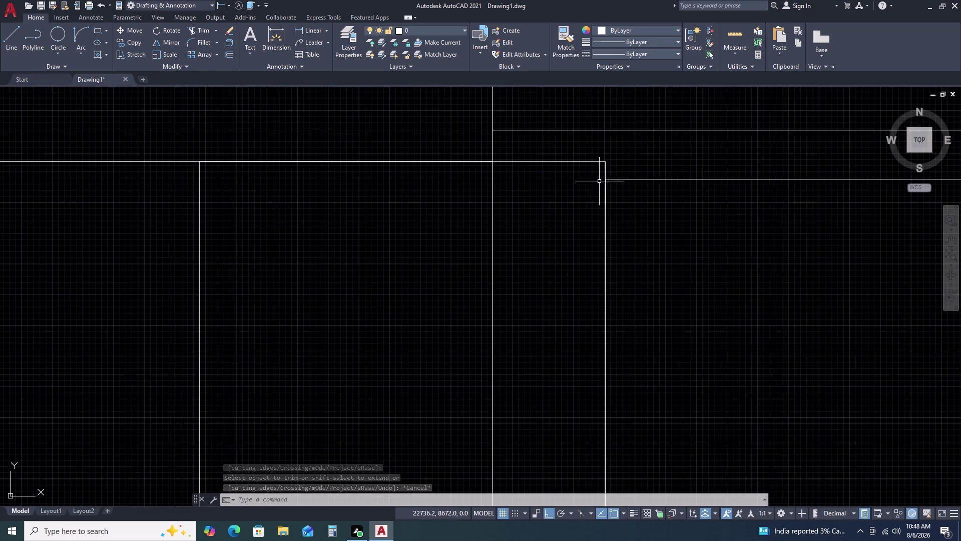
scroll(down, 3)
scroll(up, 3)
text(TR)
key(space)
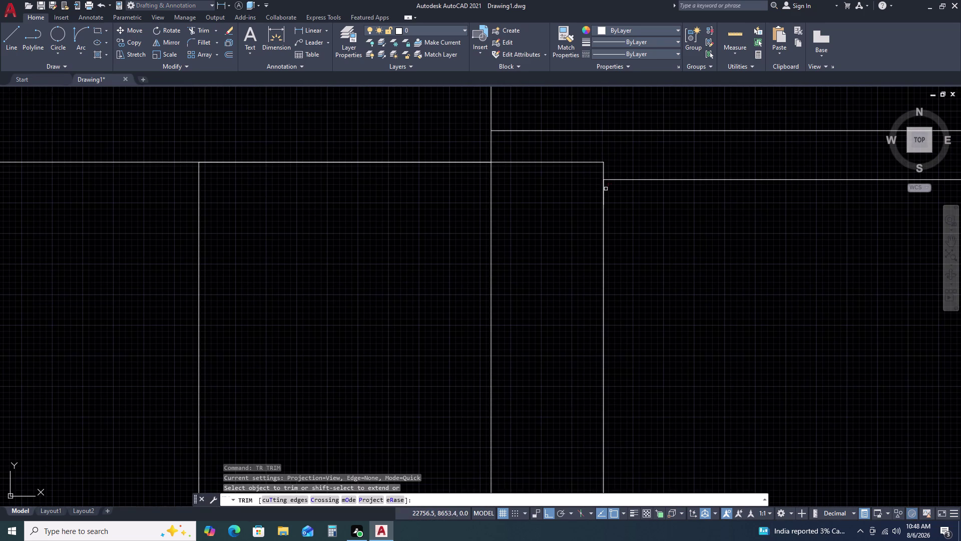
click(603, 189)
key(Escape)
scroll(down, 3)
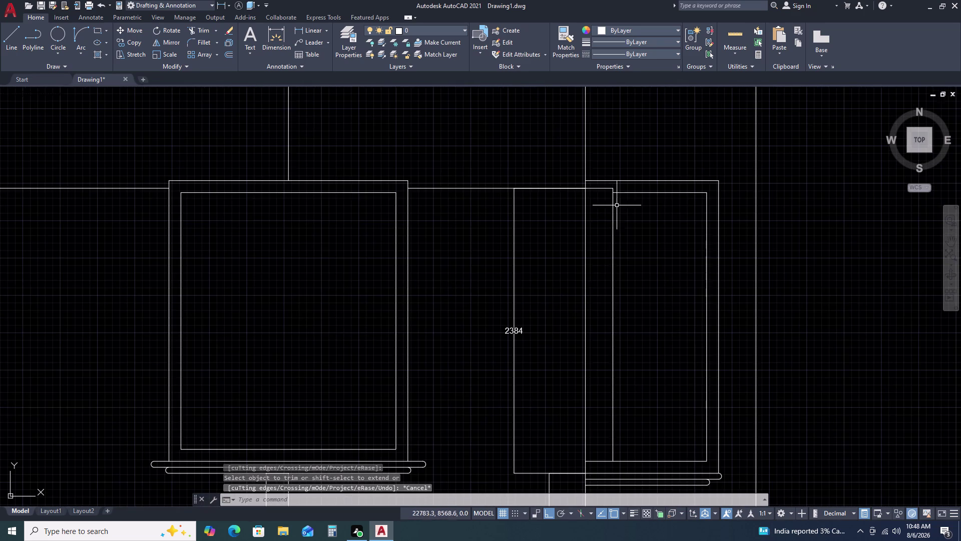
middle_drag(631, 437, 580, 367)
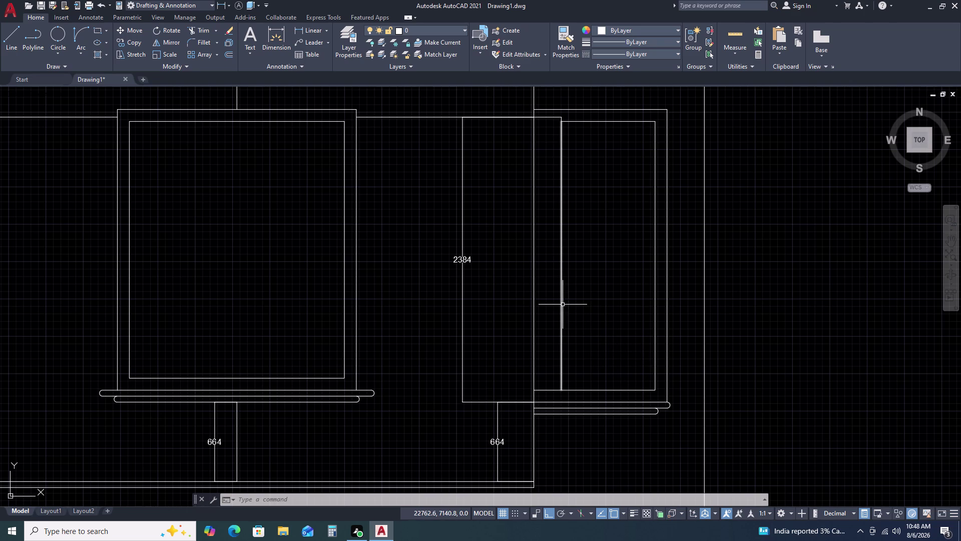
scroll(down, 3)
scroll(down, 3)
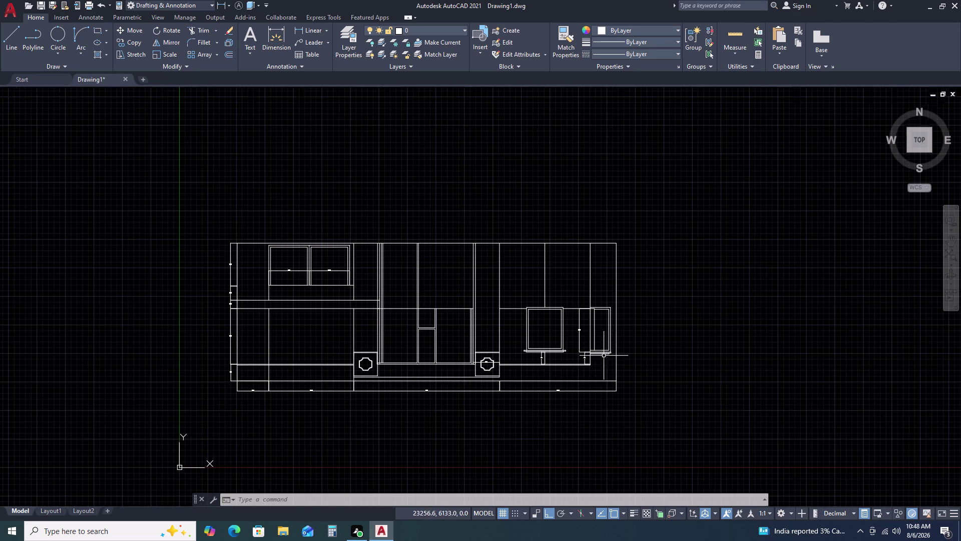
scroll(down, 3)
scroll(up, 3)
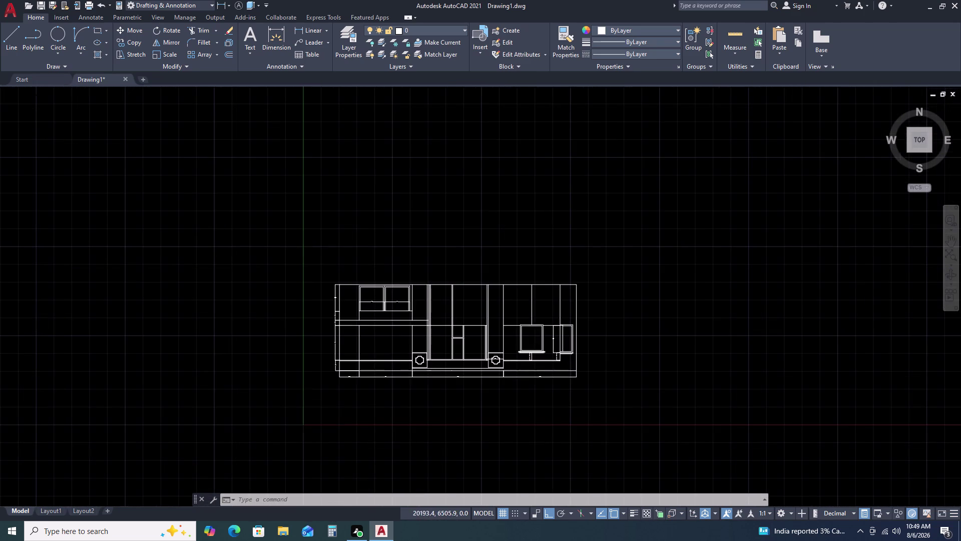
scroll(up, 3)
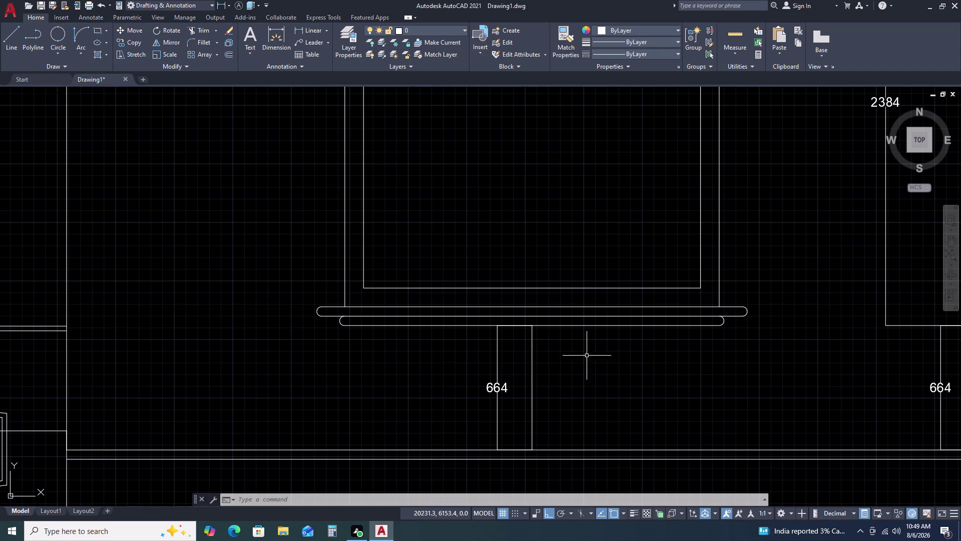
middle_drag(659, 345, 512, 339)
scroll(up, 3)
scroll(down, 3)
scroll(down, 3)
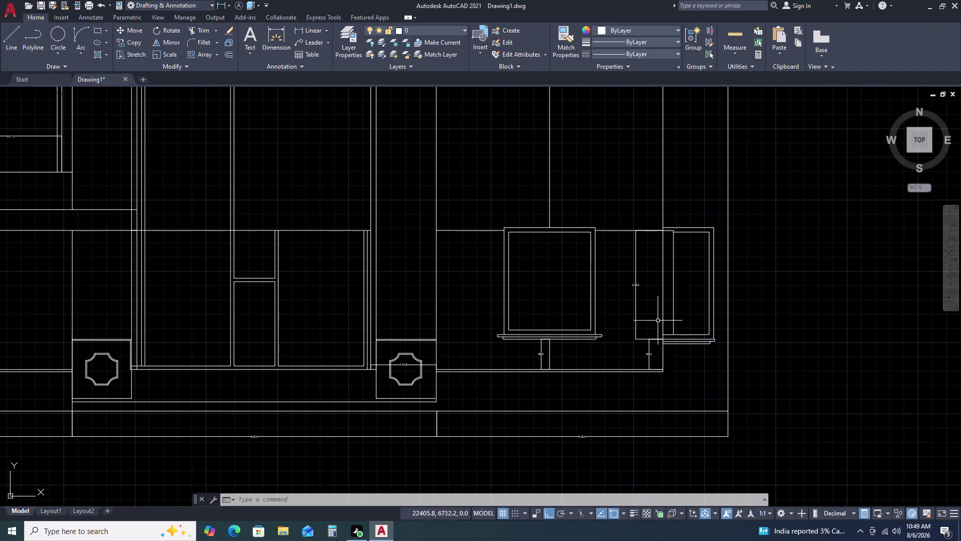
click(643, 281)
double_click(616, 306)
scroll(down, 3)
key(Escape)
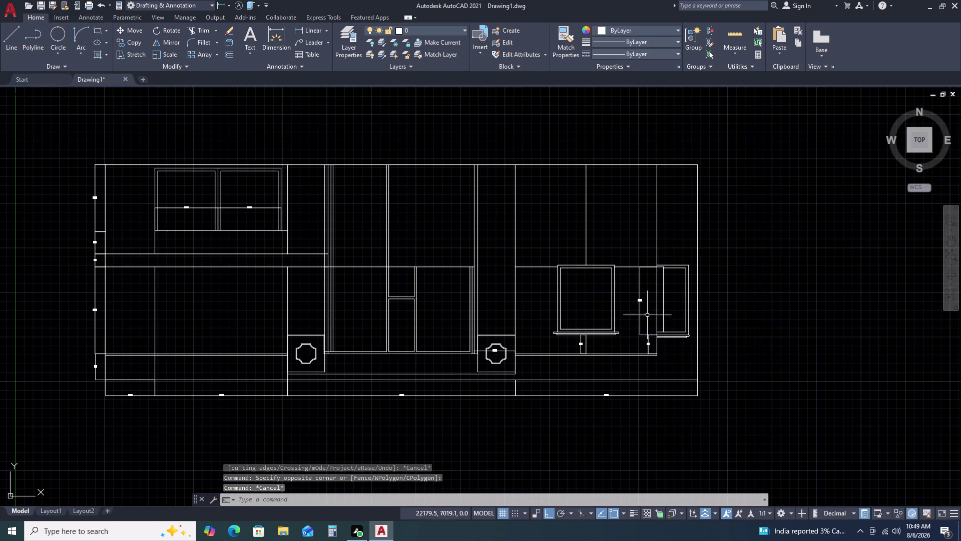
scroll(up, 3)
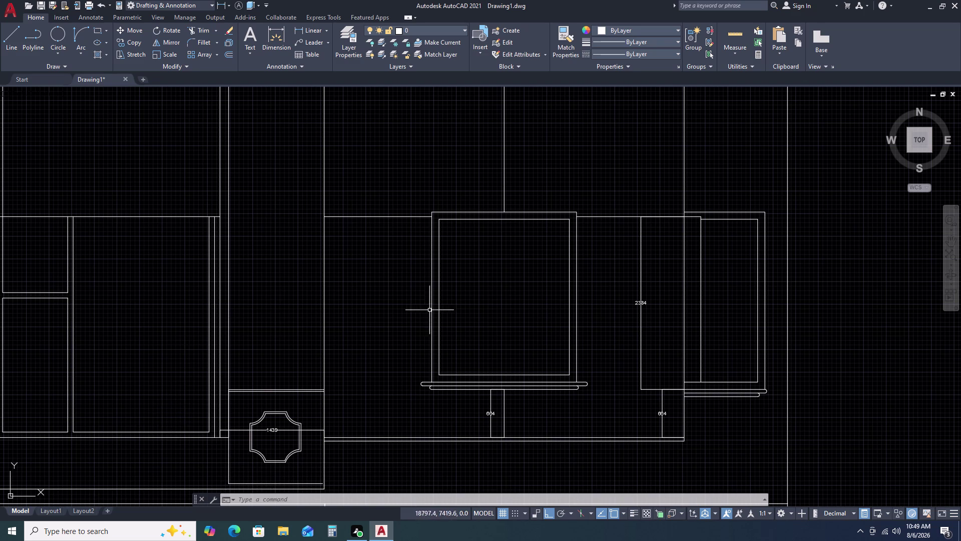
scroll(up, 3)
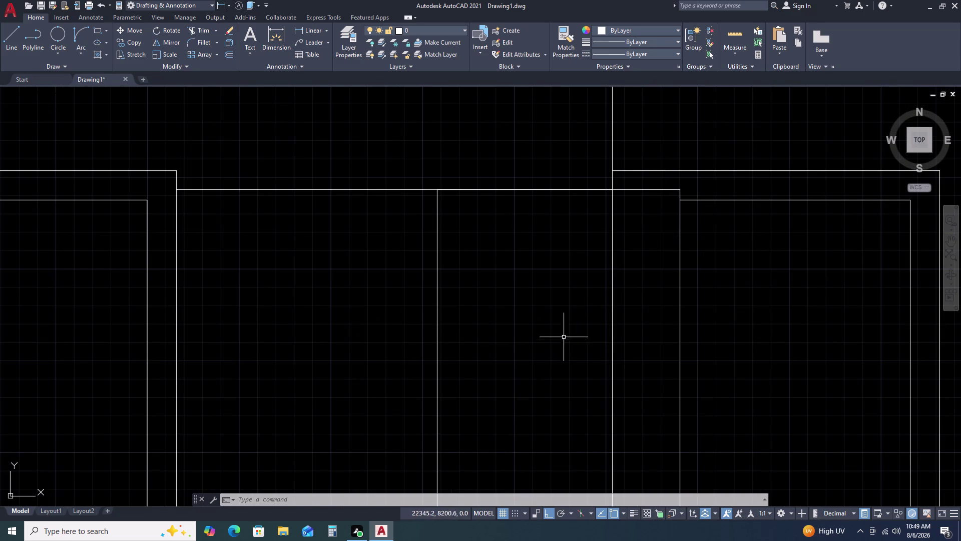
scroll(down, 3)
middle_drag(713, 336, 657, 306)
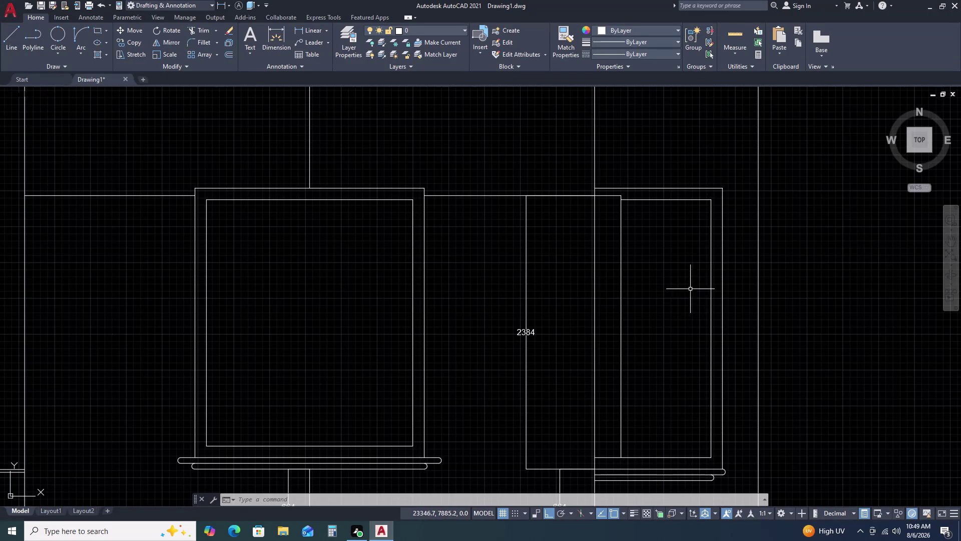
middle_drag(618, 461, 617, 389)
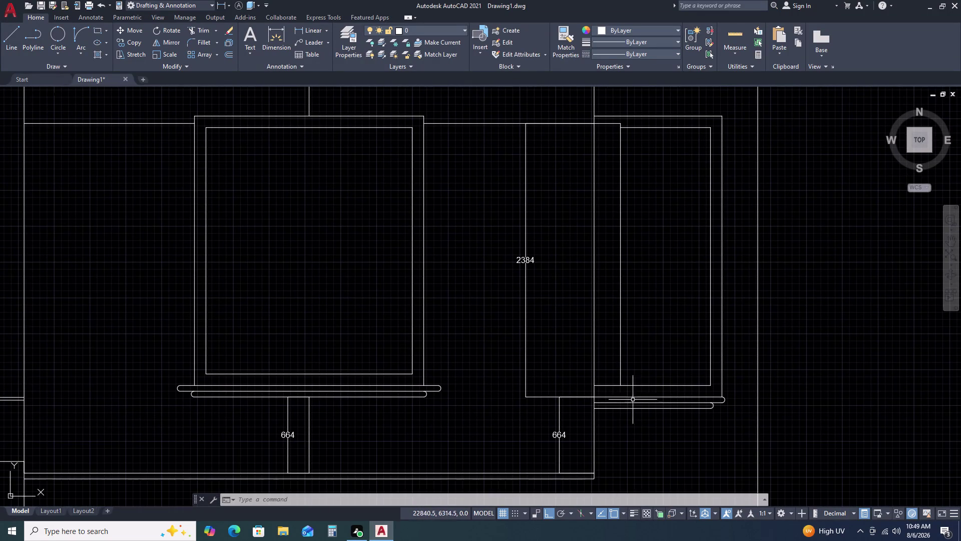
Start a line at a point tracked 50 up from the right panel's inner bottom corner.
key(l)
key(space)
scroll(up, 3)
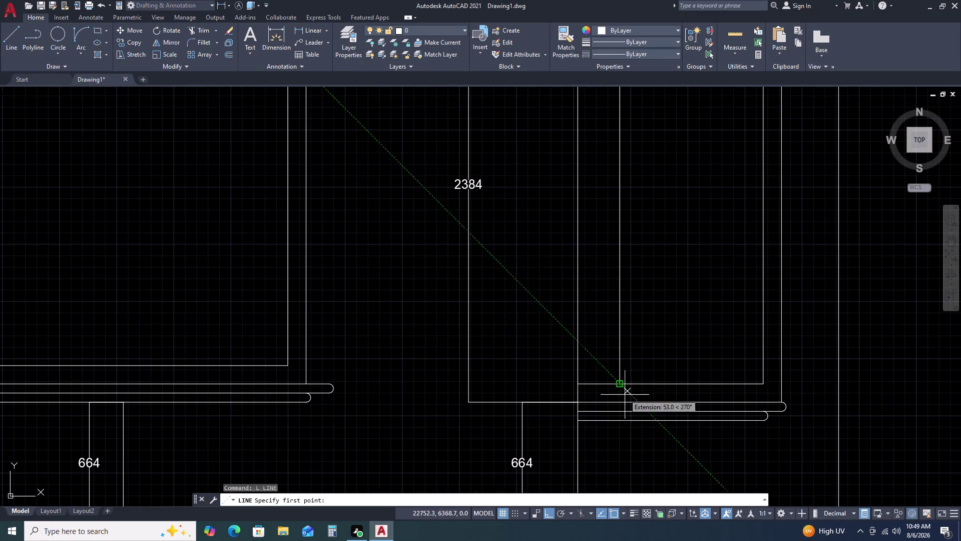
key(t)
text(K)
key(space)
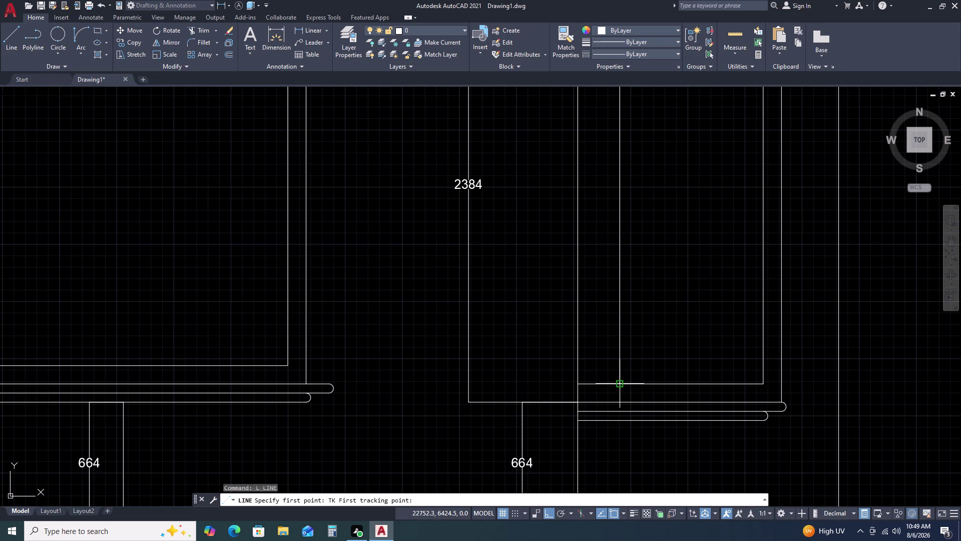
click(622, 386)
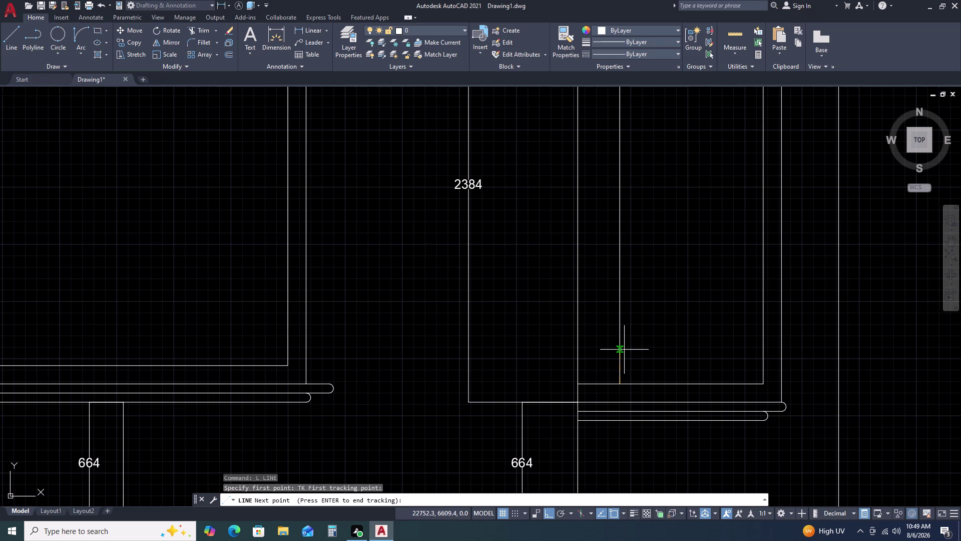
key(5)
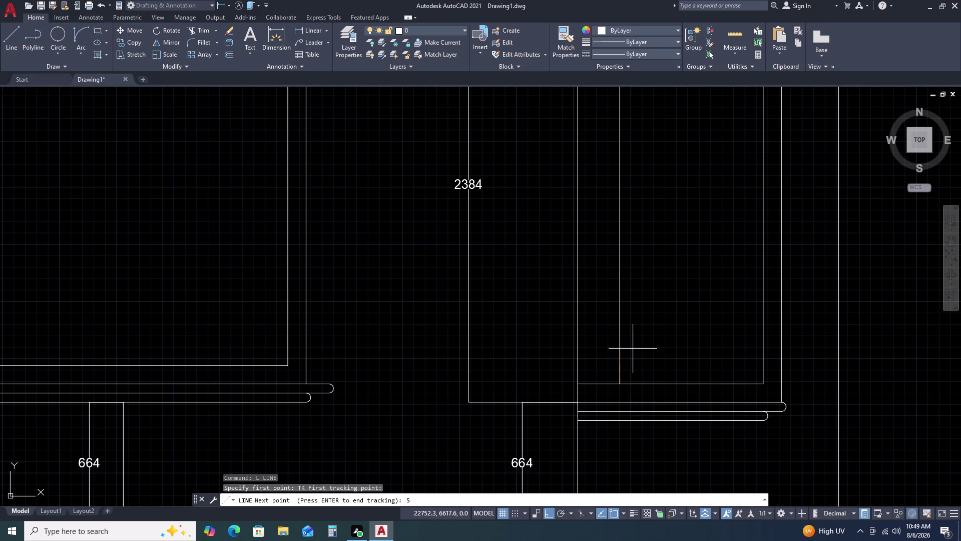
text(0)
key(space)
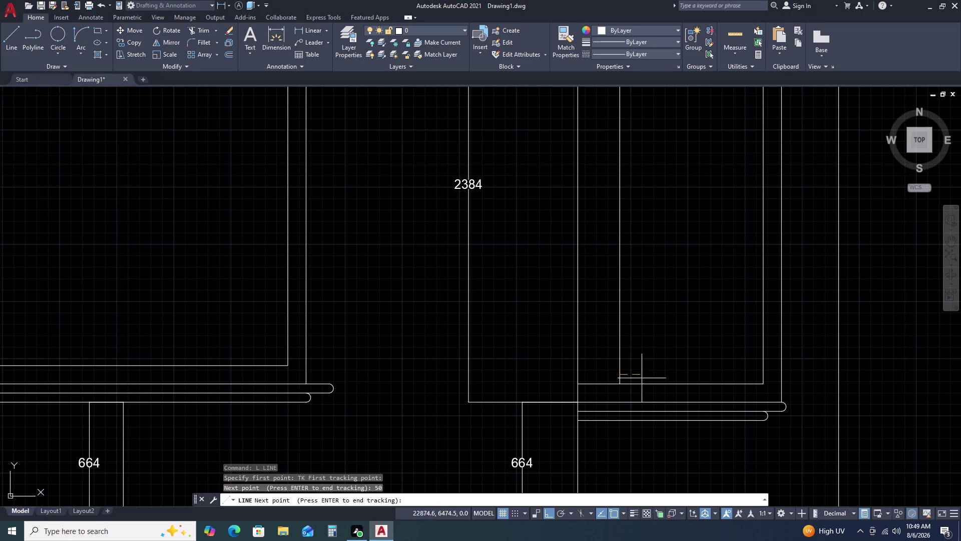
double_click(617, 373)
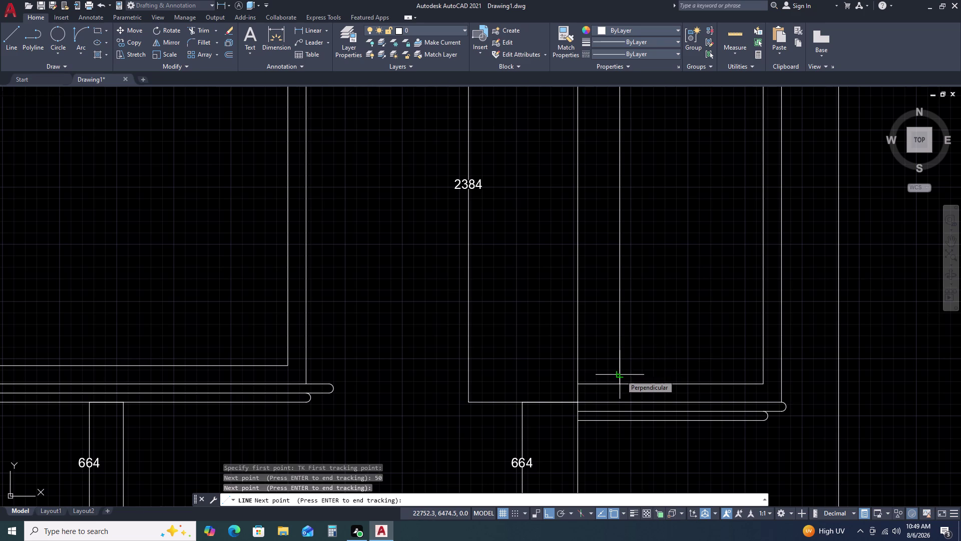
key(space)
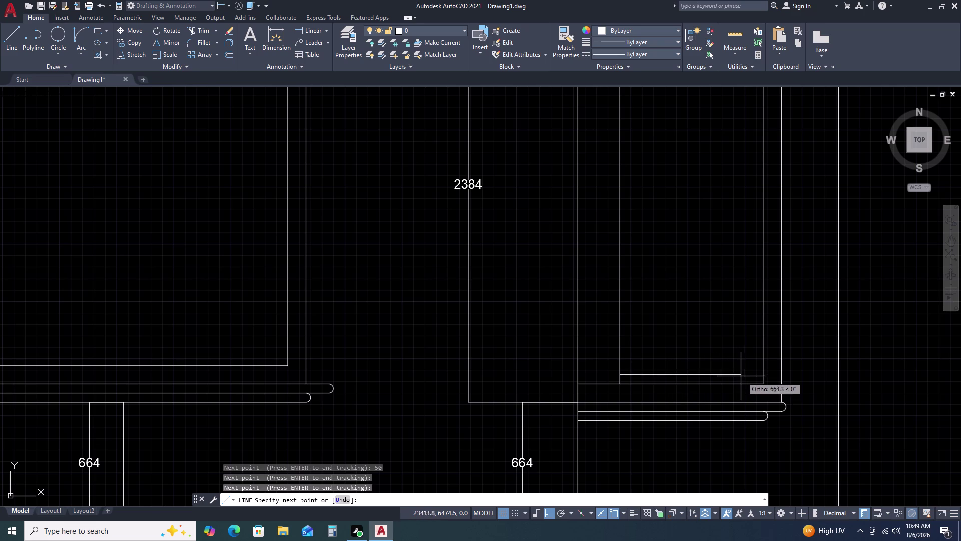
Draw the horizontal segment to the panel's right edge, then a 119 vertical leg upward.
click(764, 374)
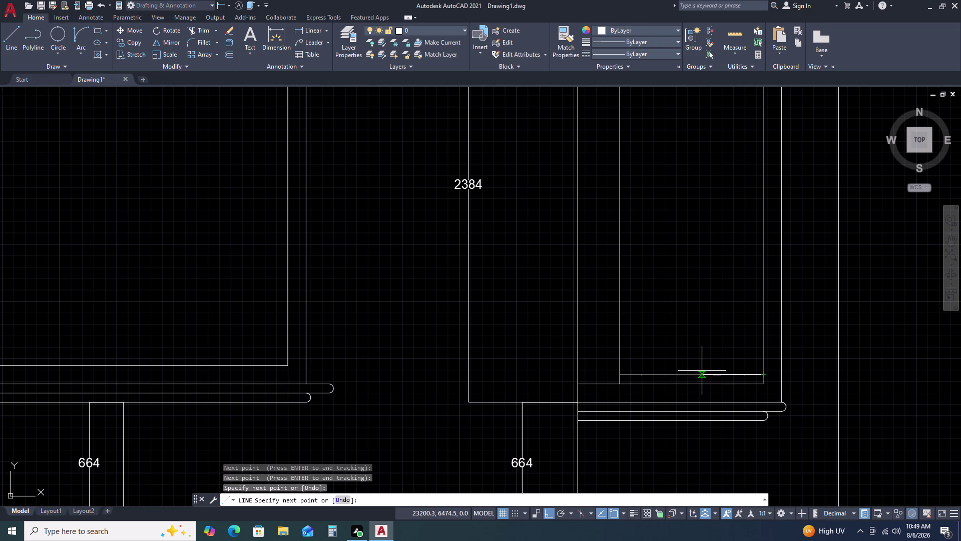
text(11)
key(9)
key(space)
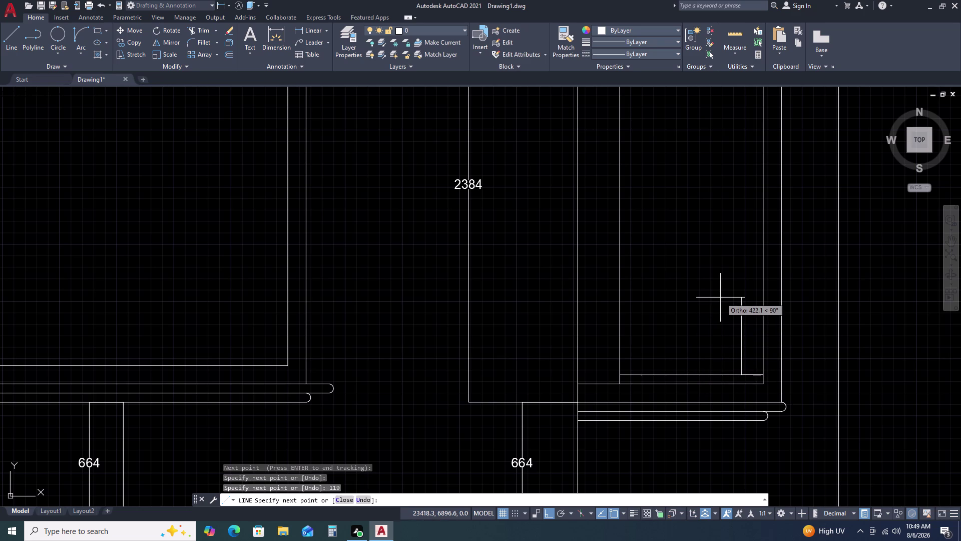
middle_click(721, 297)
middle_drag(720, 298, 723, 374)
middle_drag(801, 344, 506, 365)
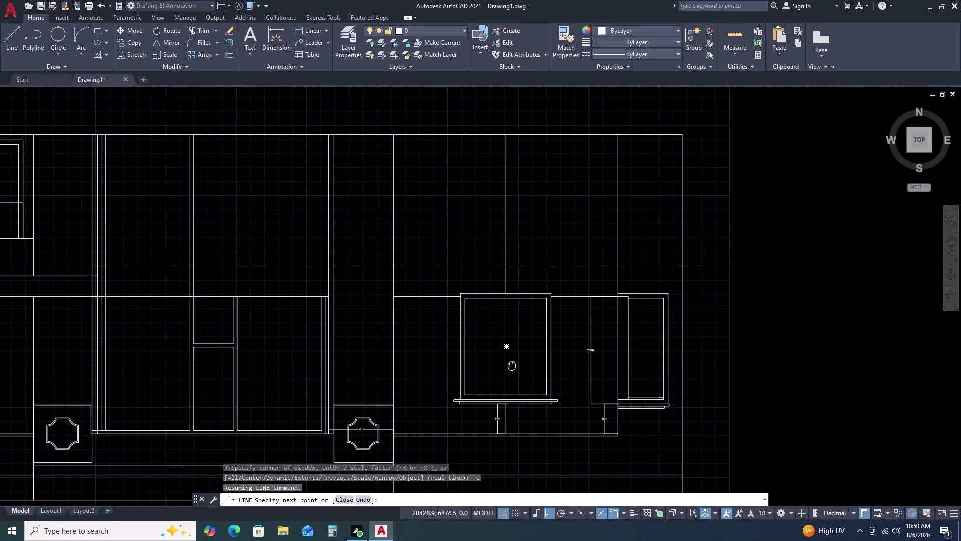
scroll(up, 3)
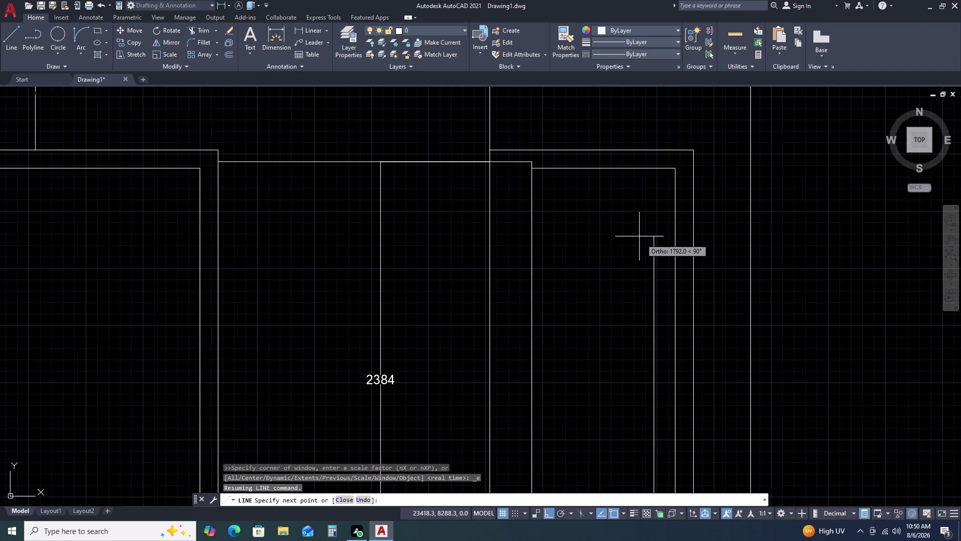
End the vertical leg near the panel top and start a line 100 below the inner top-left corner.
click(653, 196)
key(Escape)
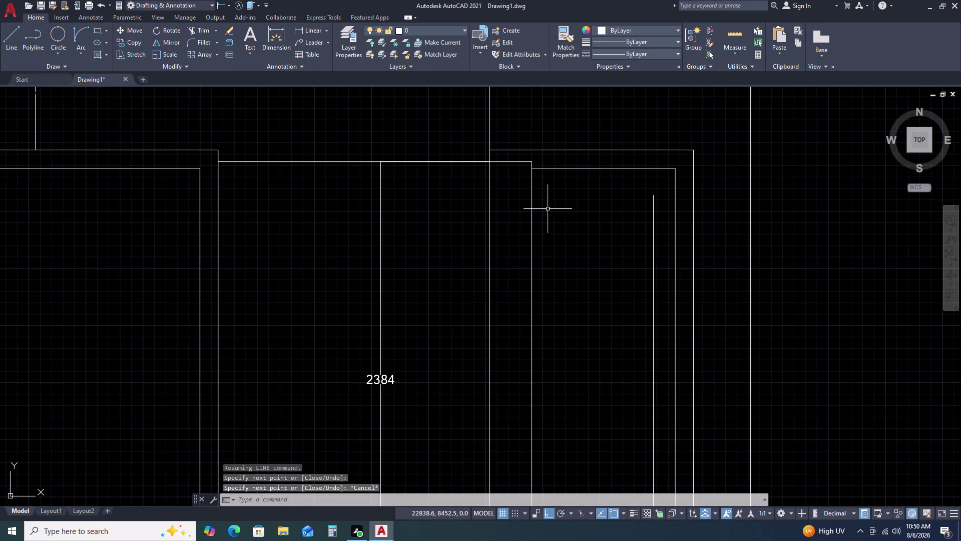
key(space)
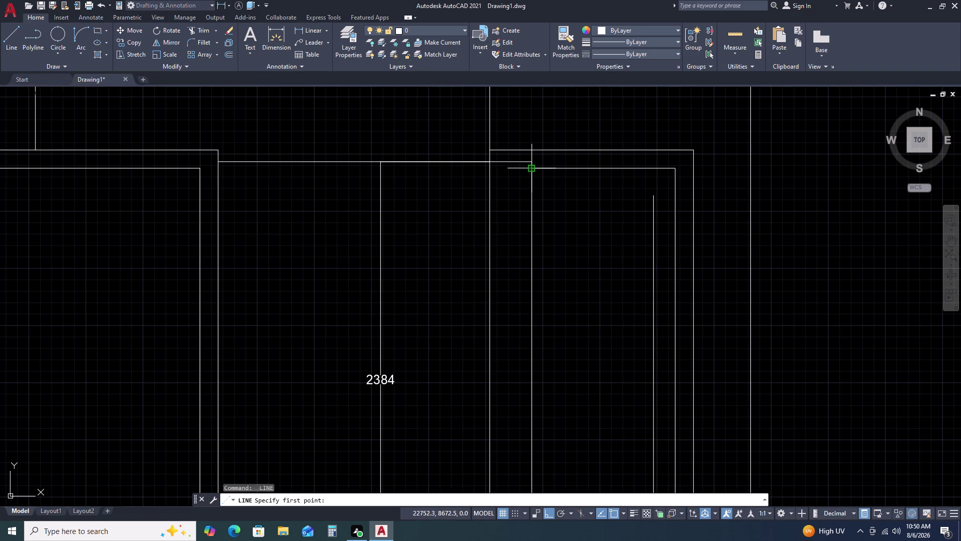
text(T)
text(K)
key(space)
click(532, 167)
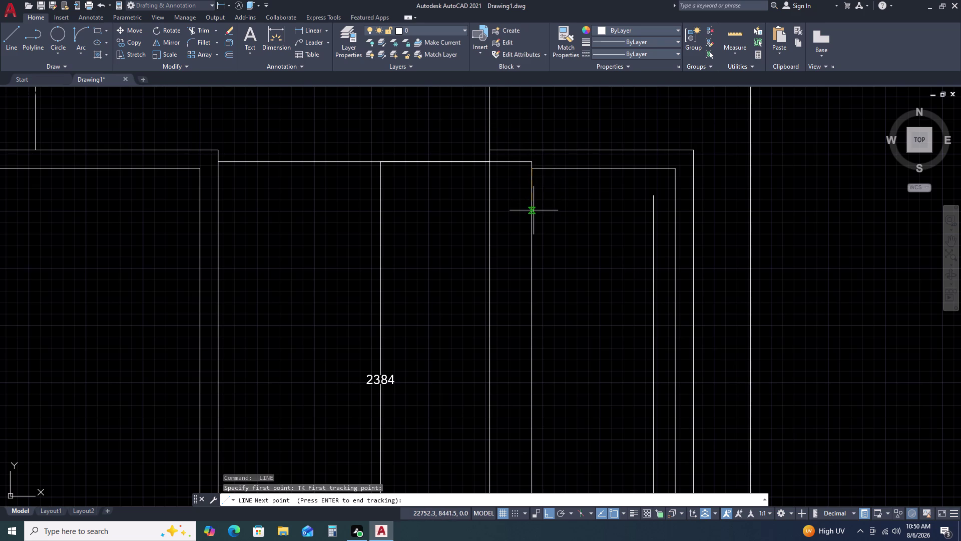
text(10)
text(0)
key(space)
key(space)
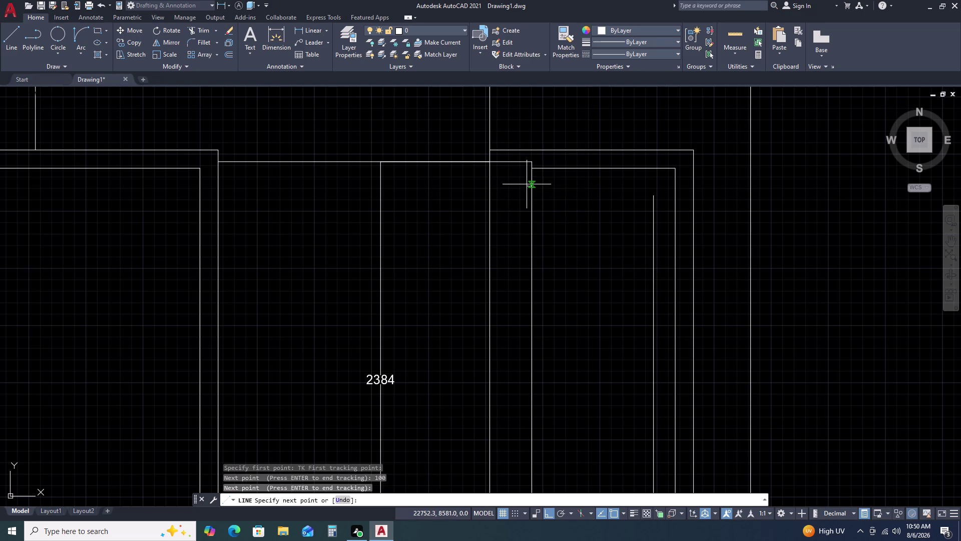
click(531, 189)
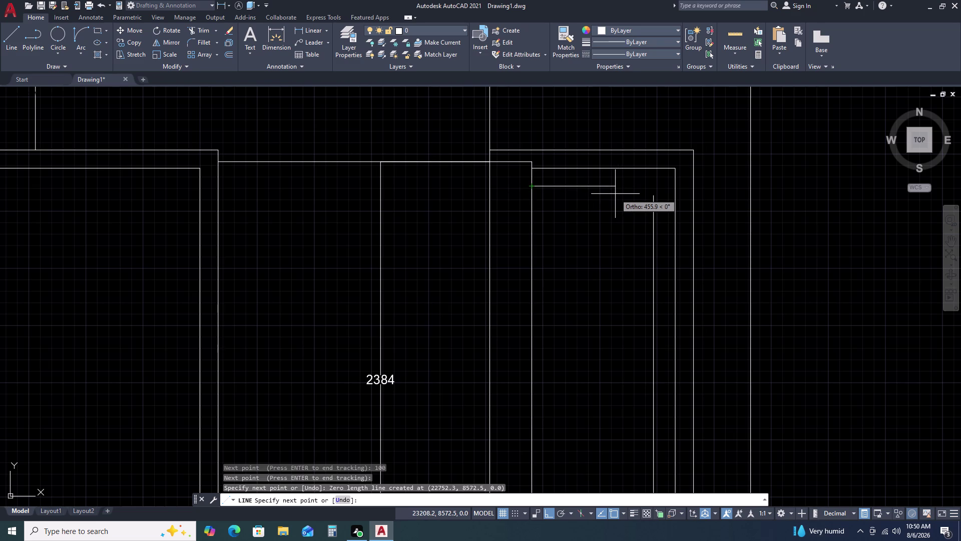
Draw a 119 horizontal segment with a 50 downward leg.
text(11)
text(9)
key(space)
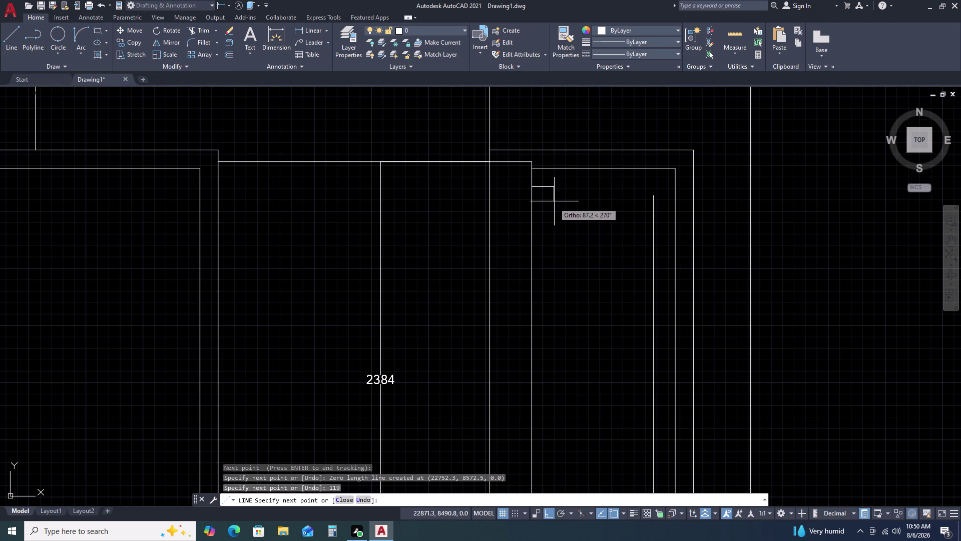
key(5)
key(0)
key(space)
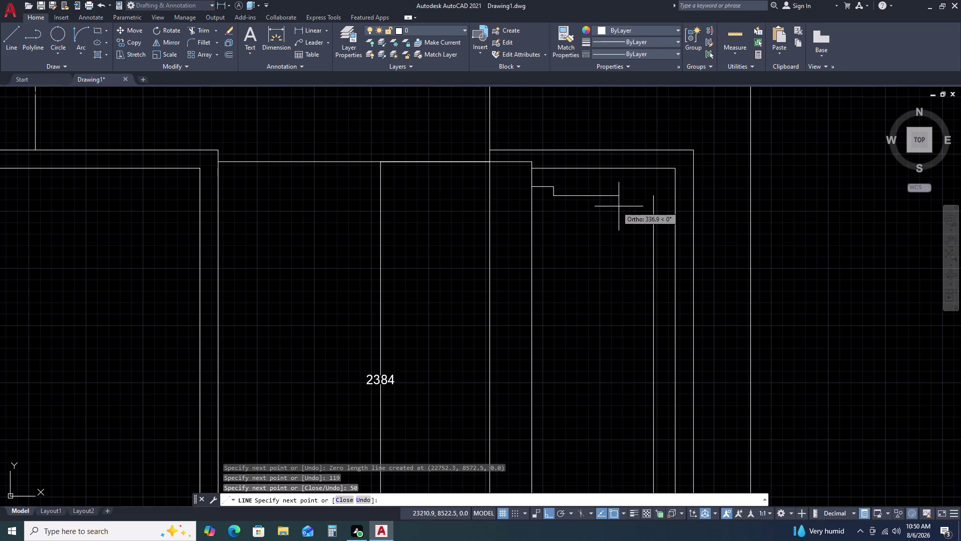
key(Escape)
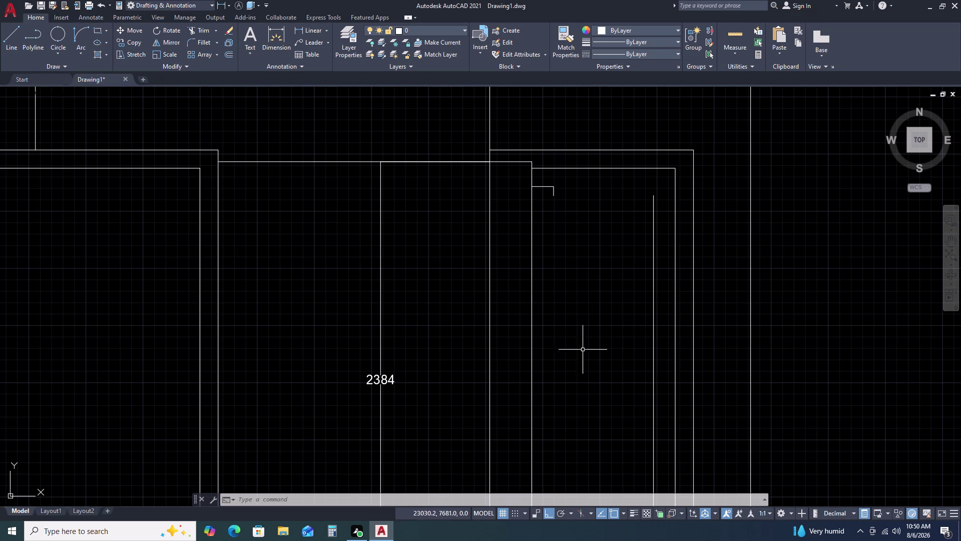
Fence-trim the overhanging line ends at the right panel's lower inner corner.
scroll(down, 3)
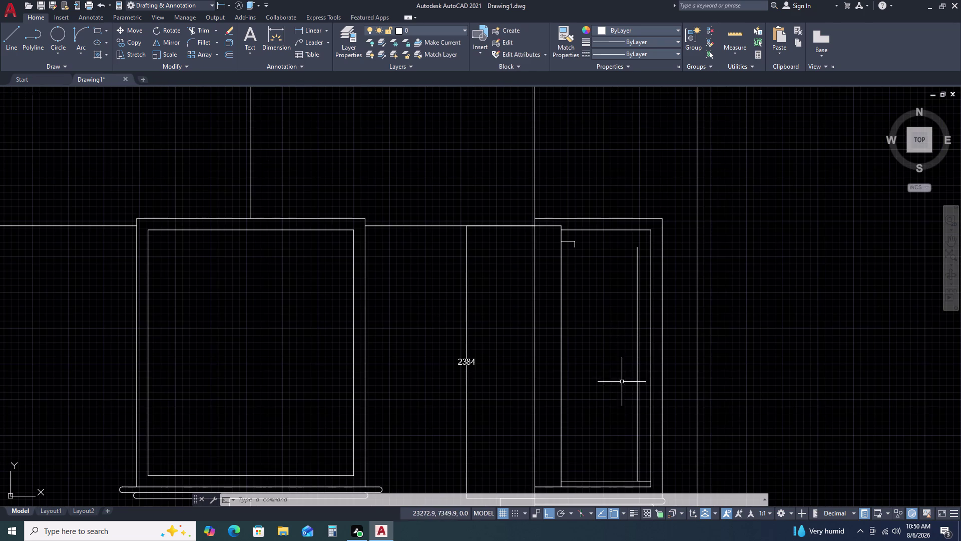
middle_drag(631, 388, 606, 321)
scroll(down, 3)
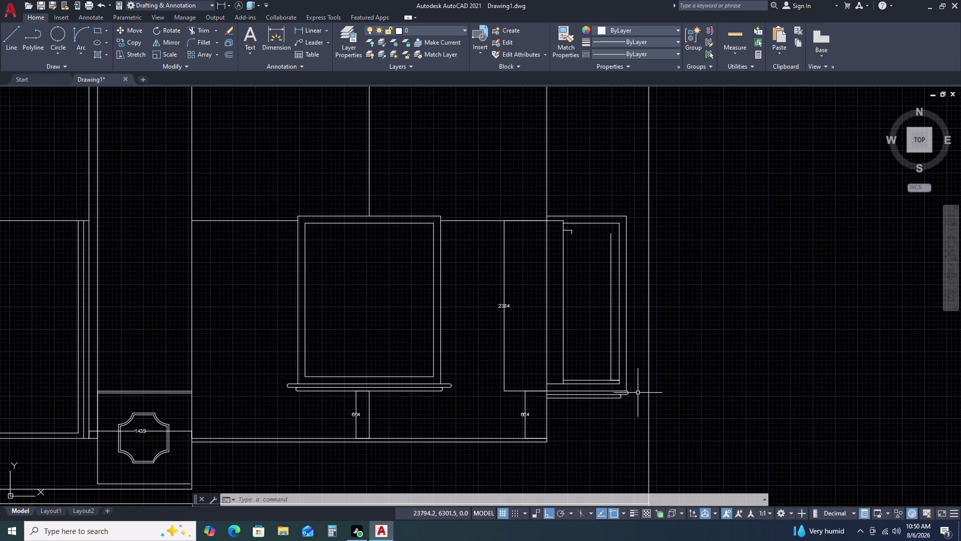
key(t)
key(r)
key(space)
scroll(up, 3)
click(613, 372)
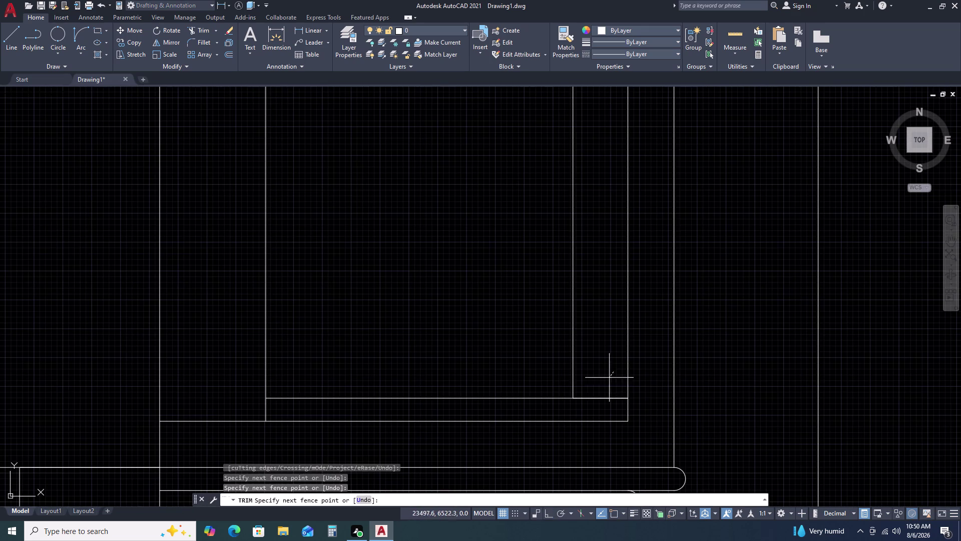
double_click(580, 407)
scroll(down, 3)
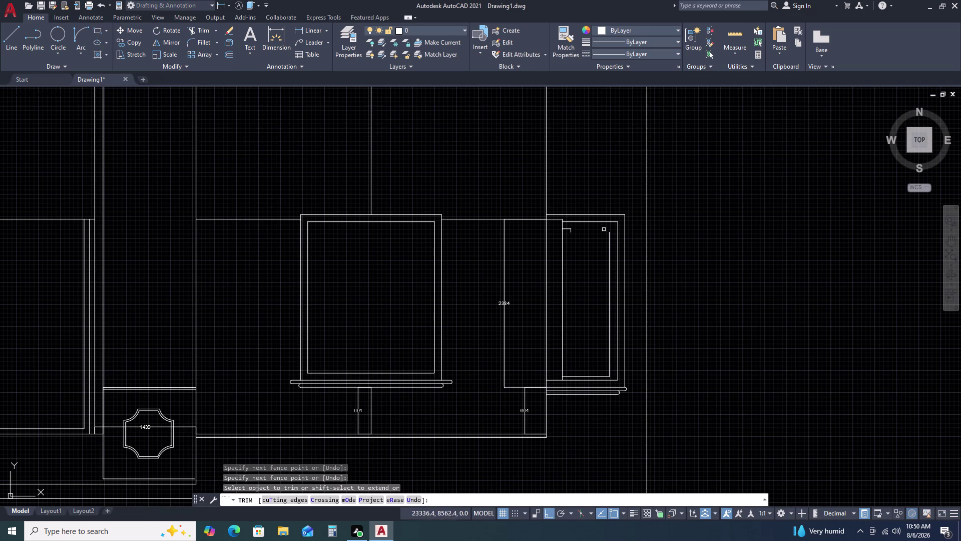
key(Escape)
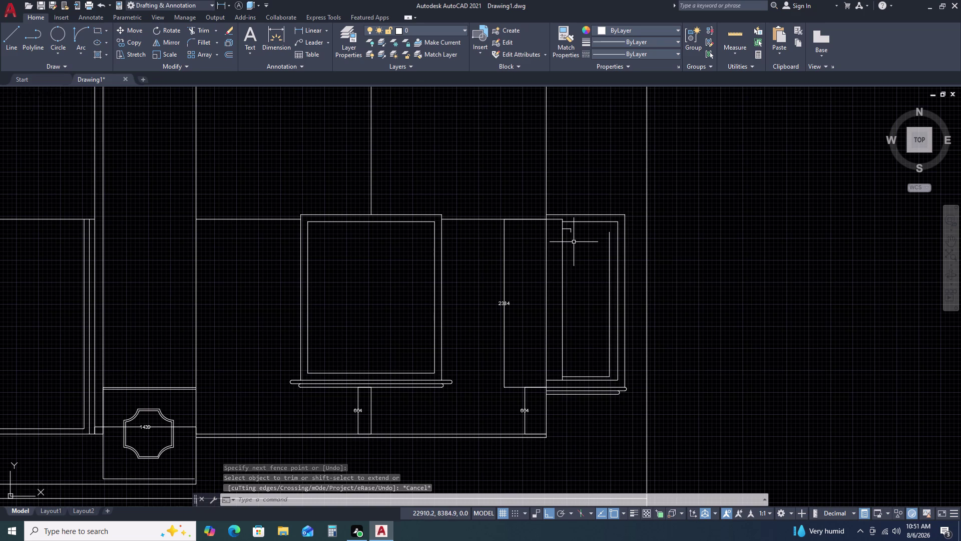
text(ARC)
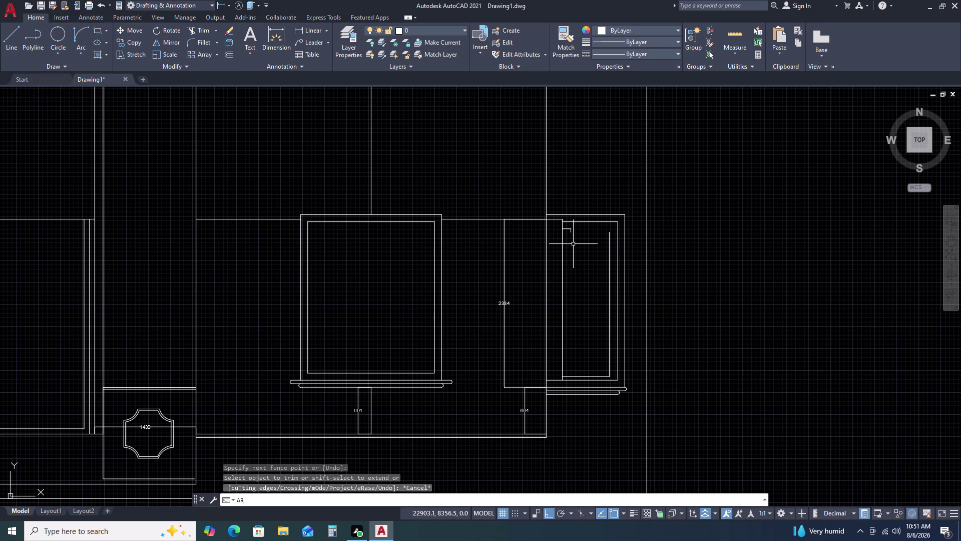
key(space)
click(572, 233)
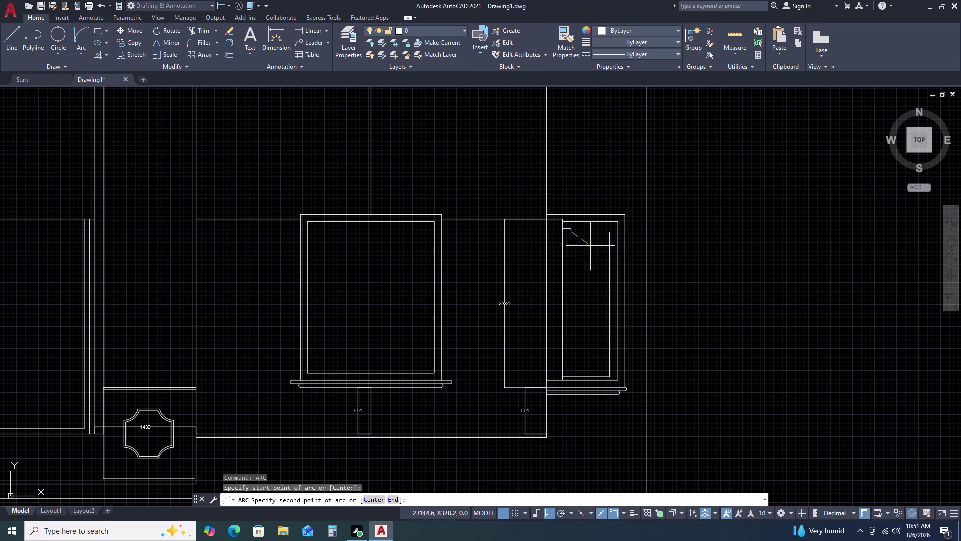
click(609, 256)
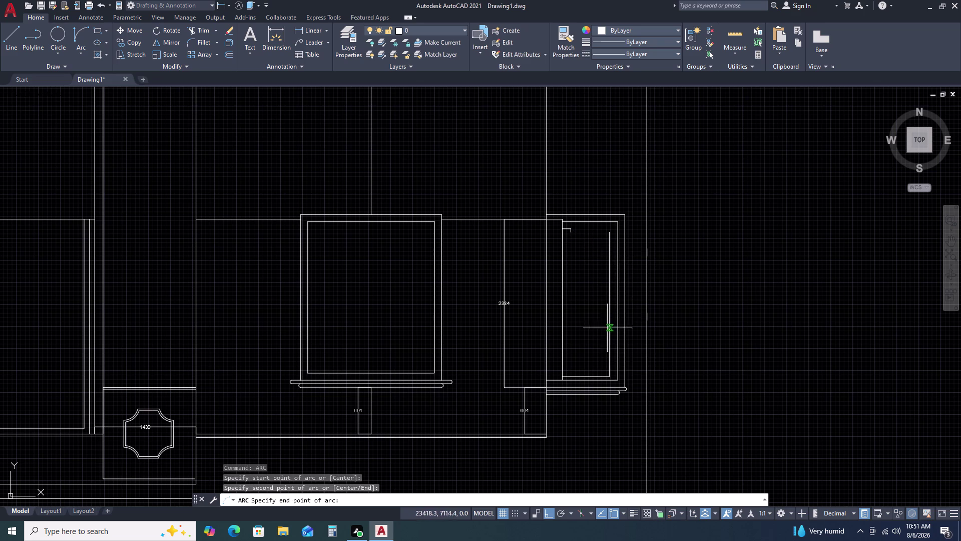
key(Escape)
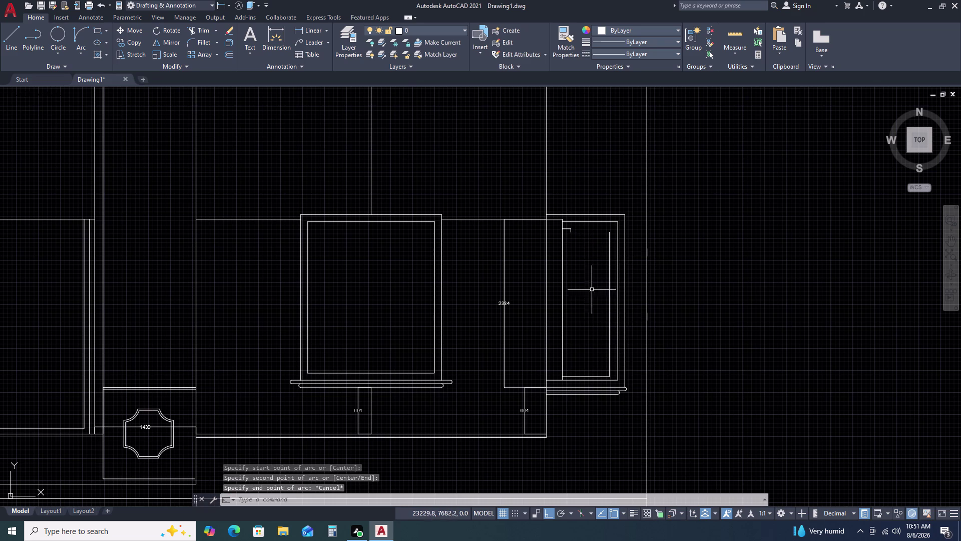
click(85, 55)
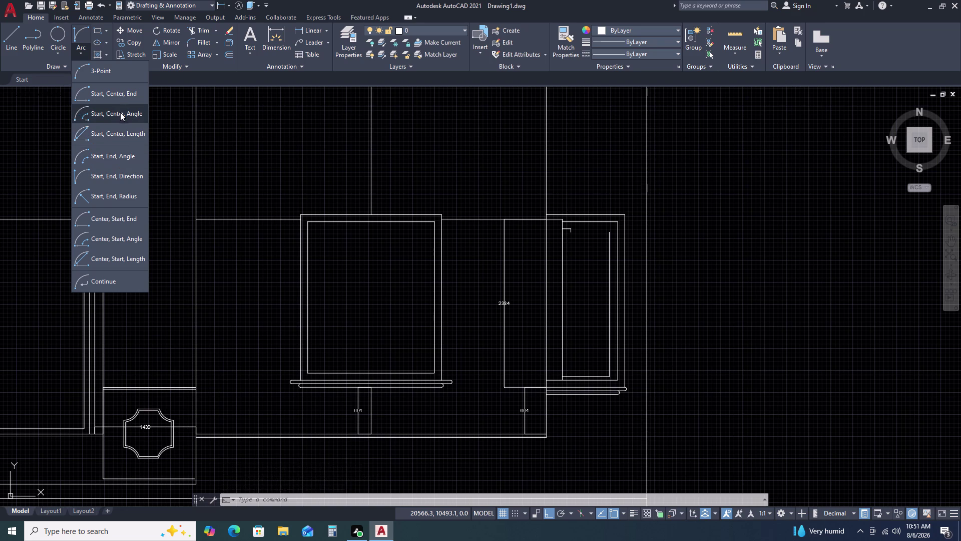
double_click(134, 176)
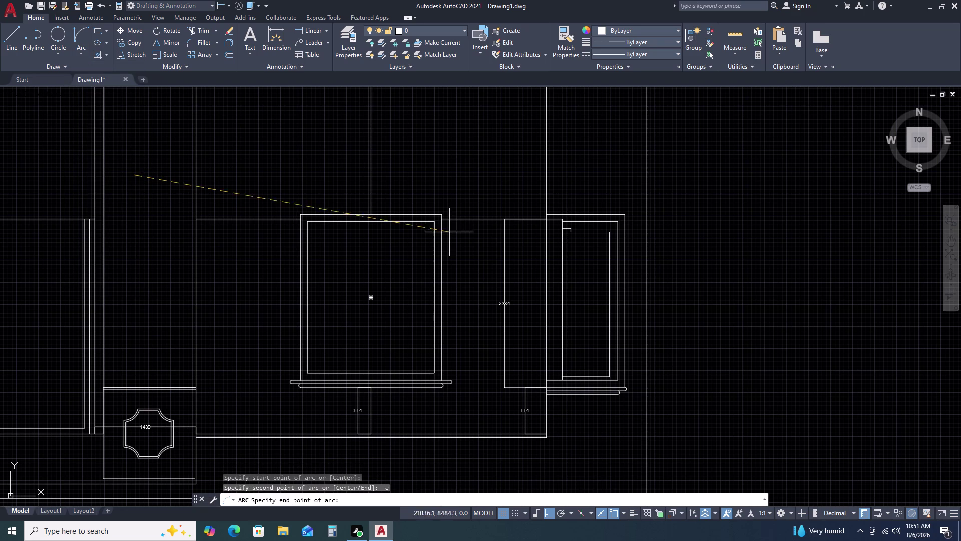
click(144, 182)
click(138, 180)
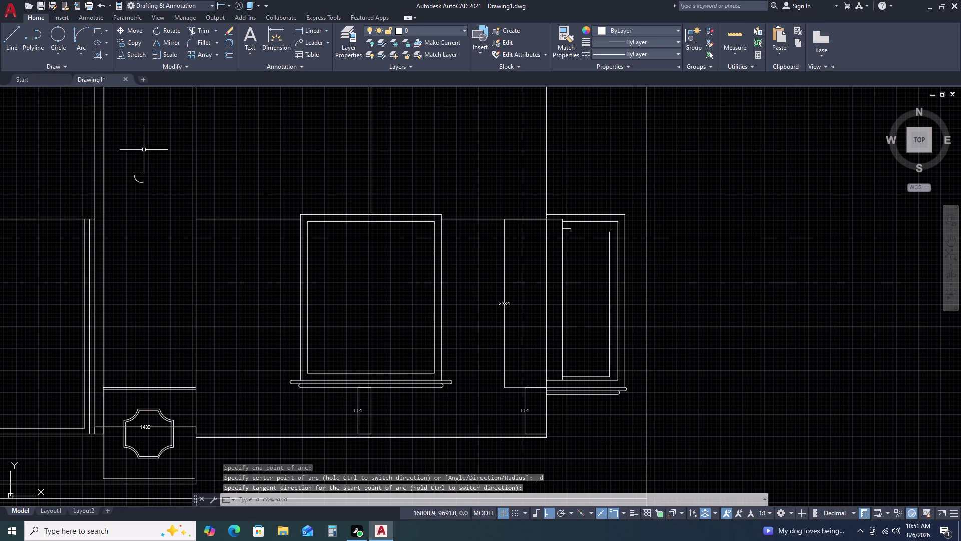
click(143, 161)
click(130, 212)
key(Delete)
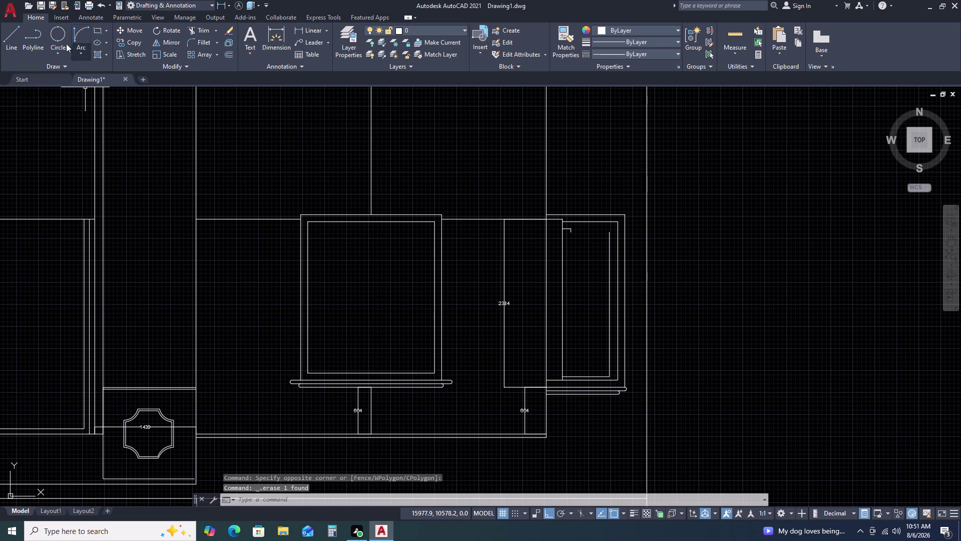
click(78, 55)
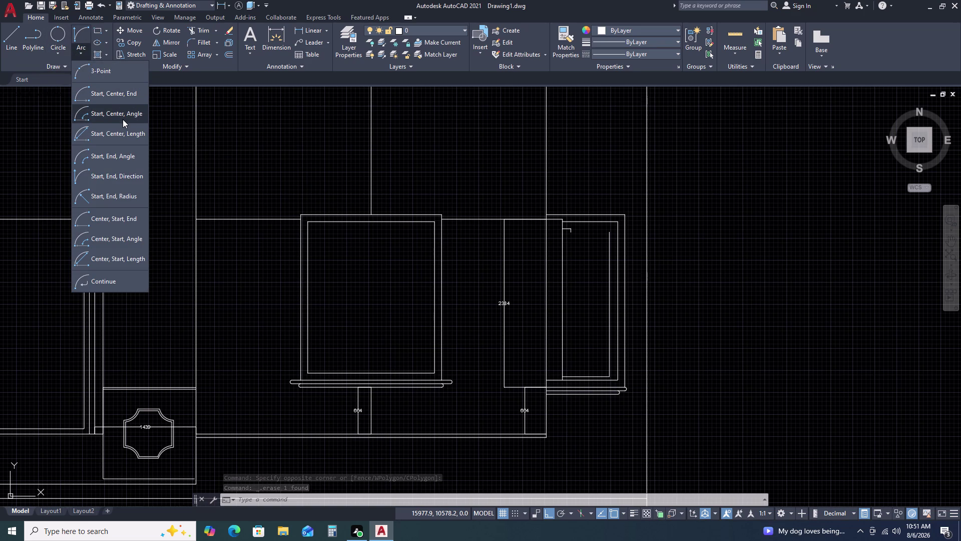
click(116, 178)
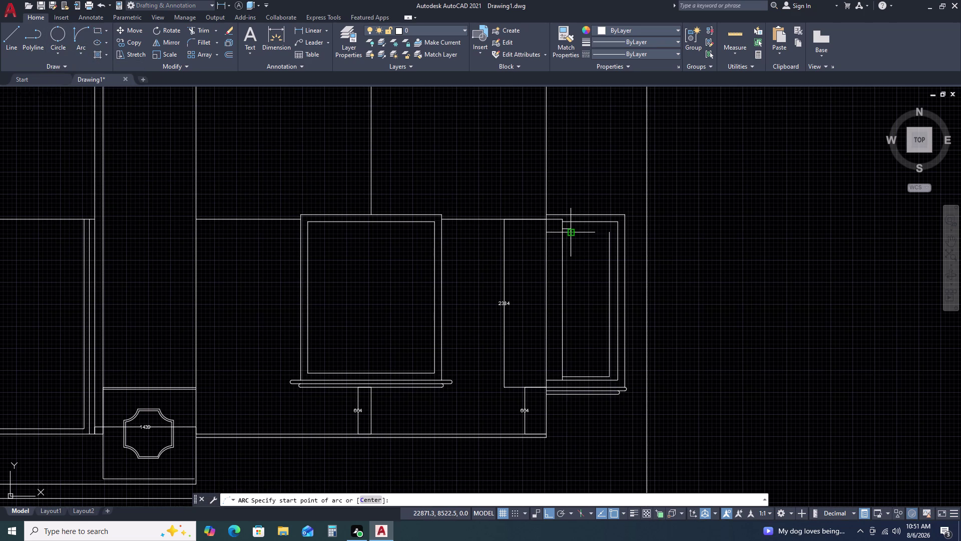
Draw a start-end-direction arc from the top-left step to the inner vertical line, then grip-adjust it.
click(573, 233)
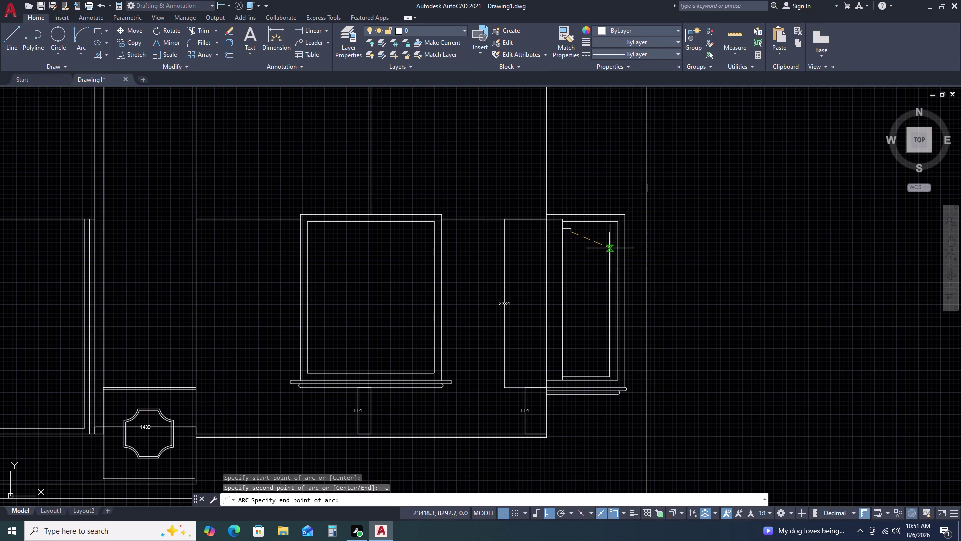
click(610, 249)
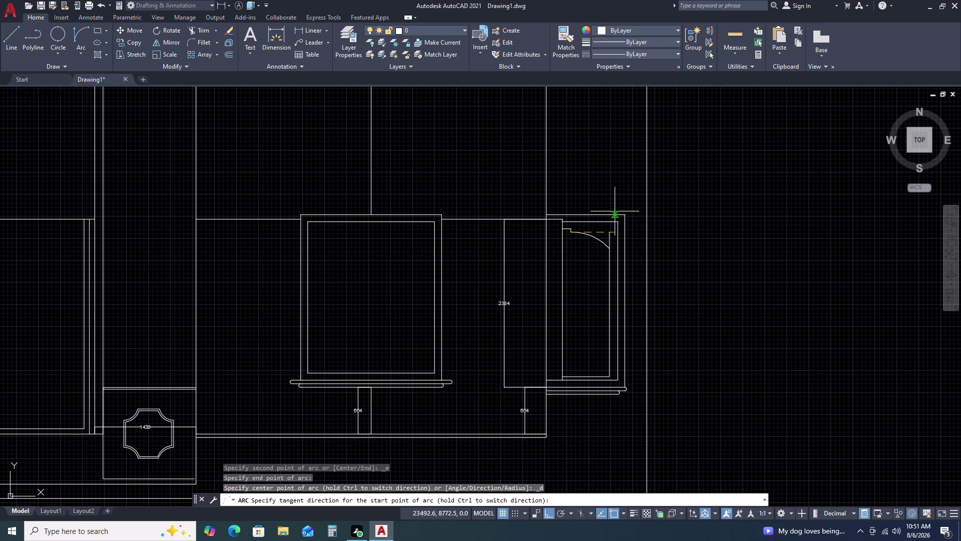
double_click(620, 181)
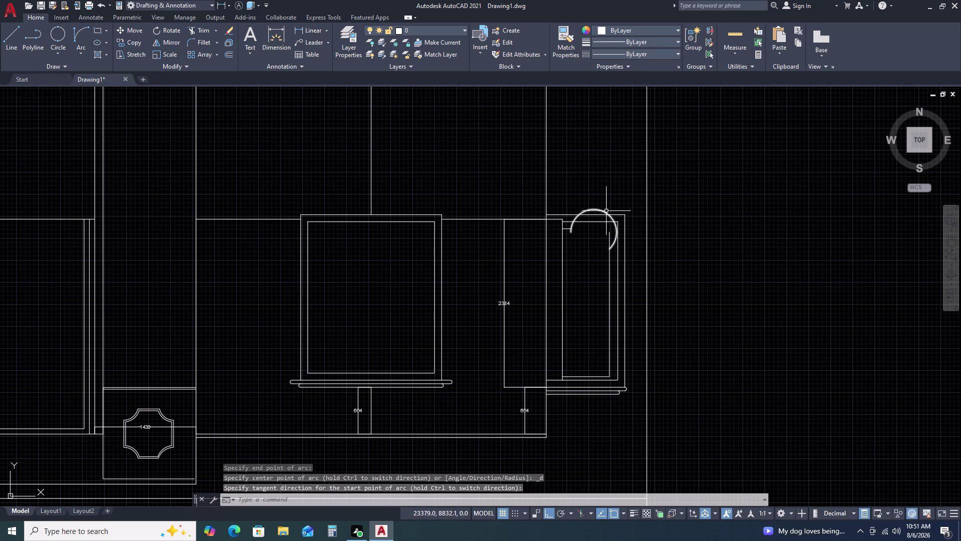
double_click(605, 210)
double_click(604, 210)
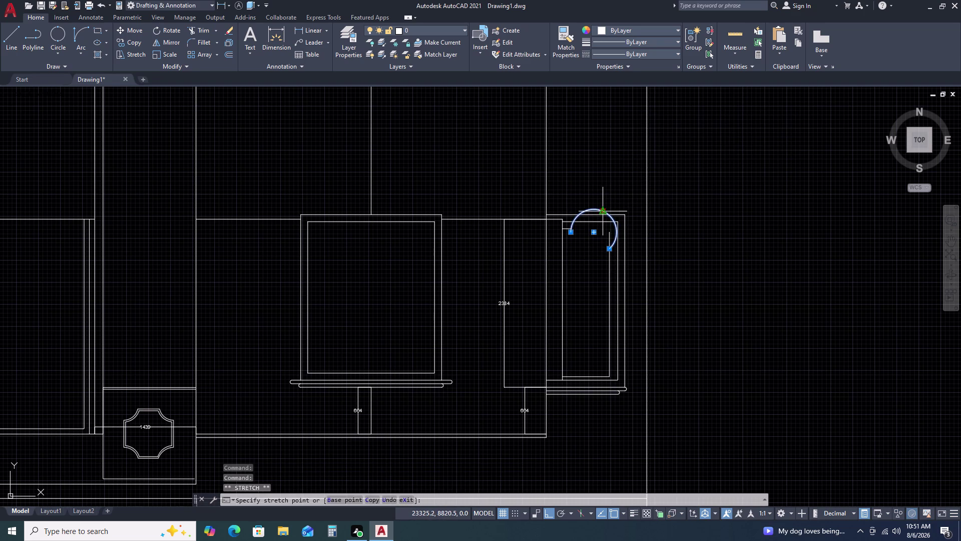
triple_click(597, 238)
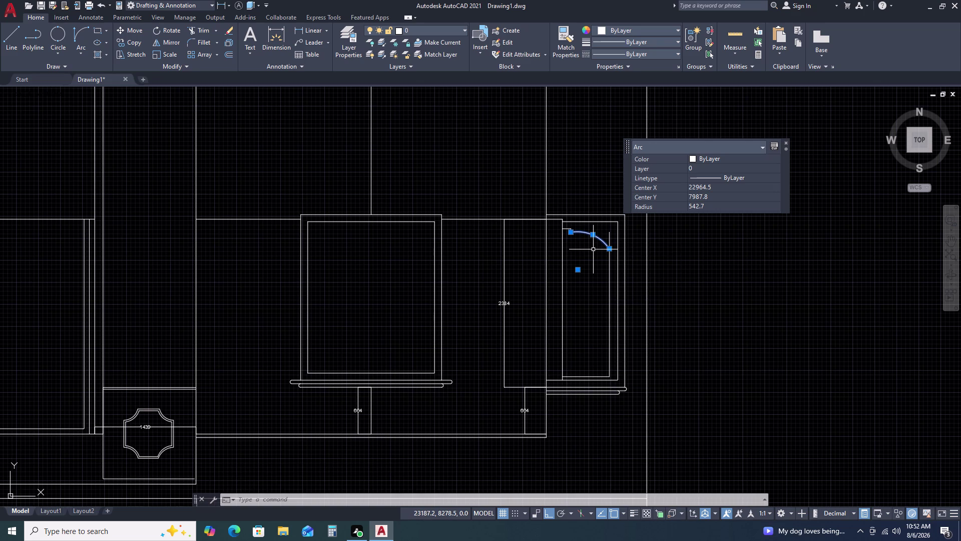
key(Escape)
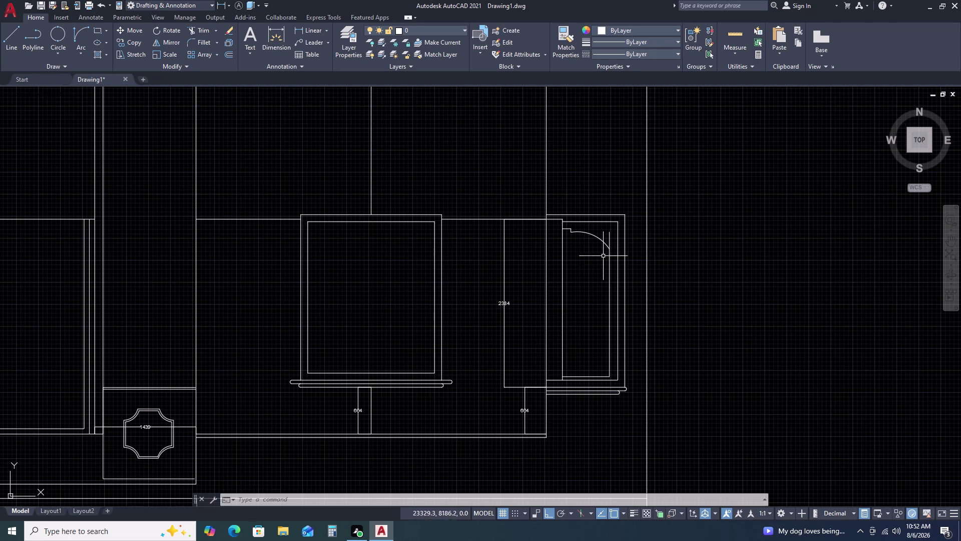
double_click(612, 273)
click(605, 281)
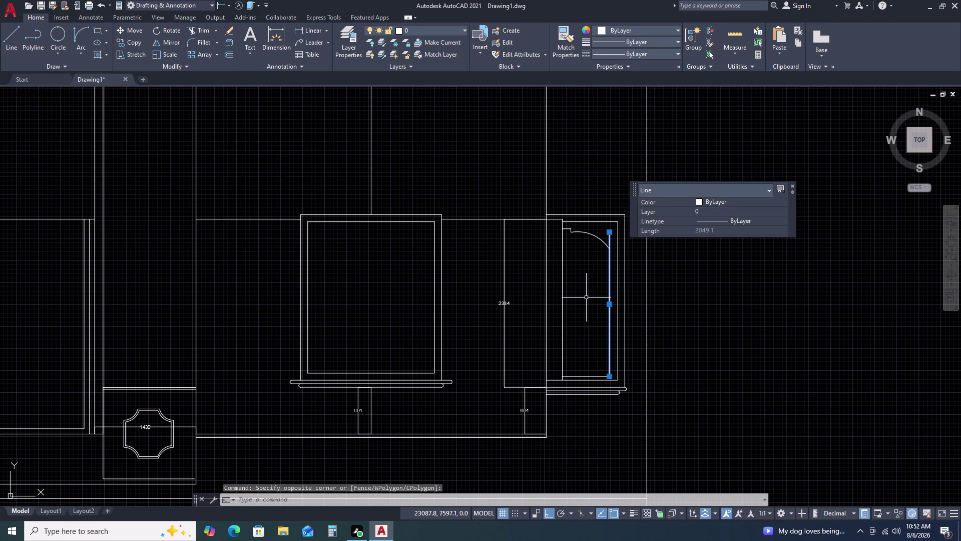
Offset the inner vertical line 50 further into the panel.
text(O)
key(space)
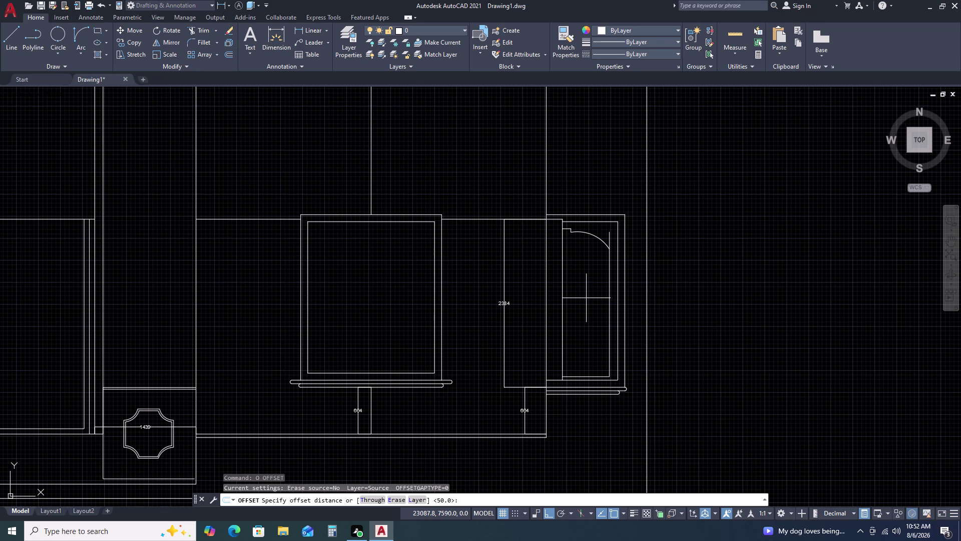
key(Clear)
key(space)
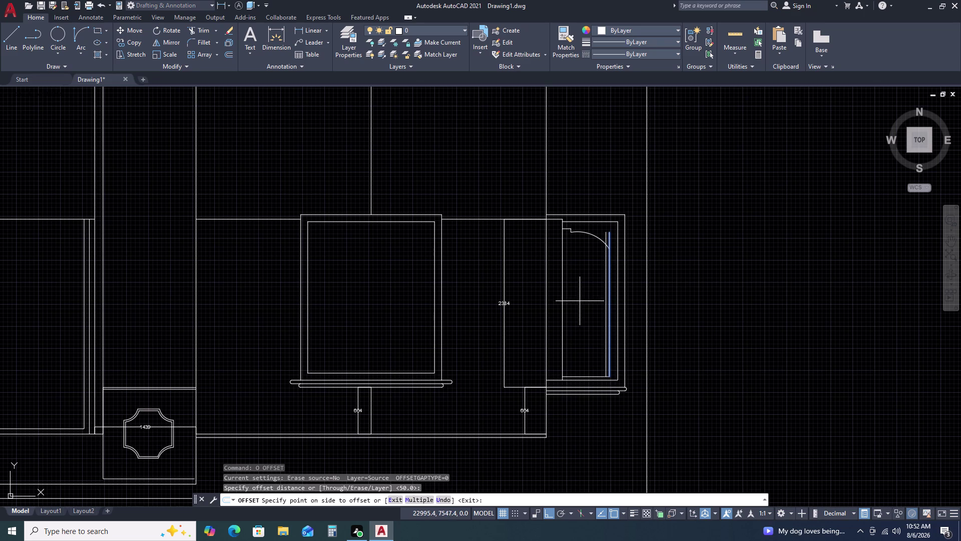
click(580, 301)
key(Escape)
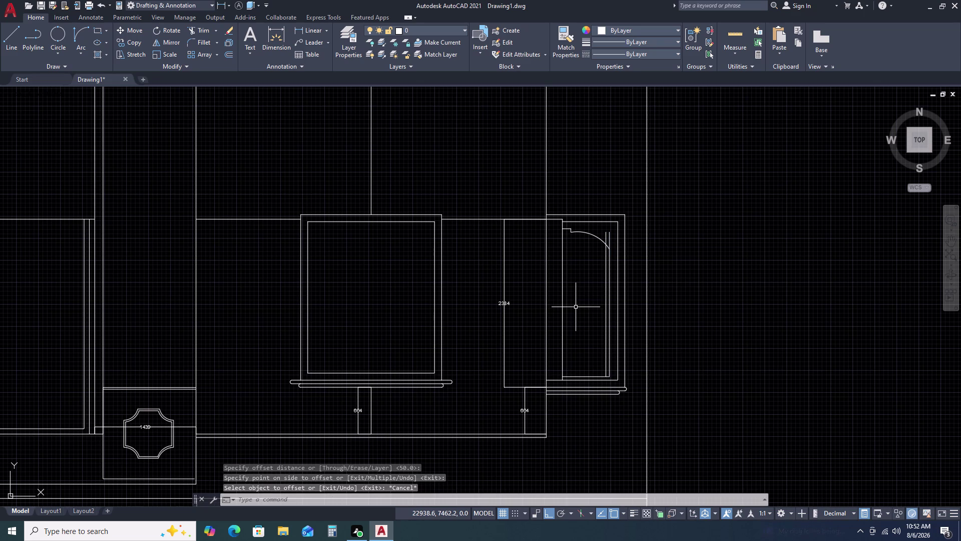
Fence-trim the vertical line ends sticking up above the arch.
text(TR)
key(space)
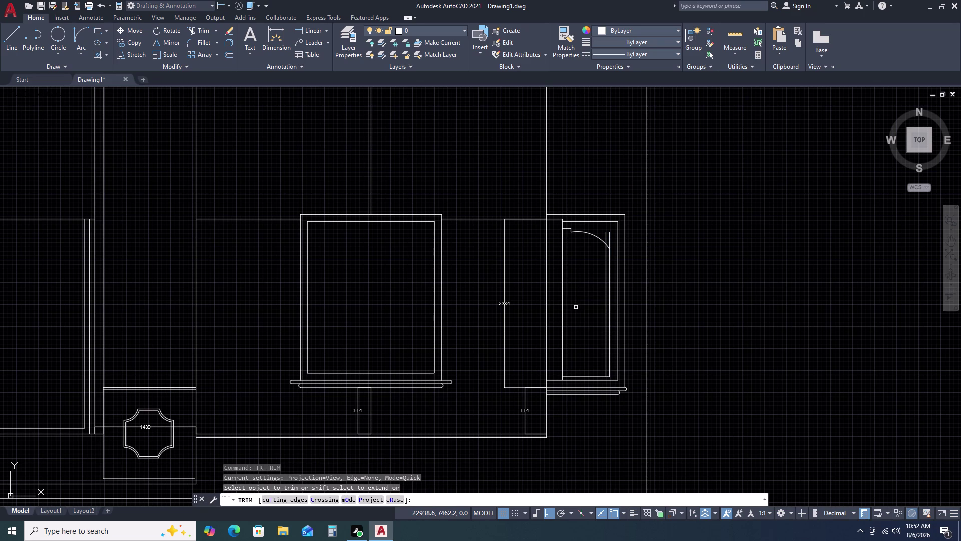
scroll(up, 3)
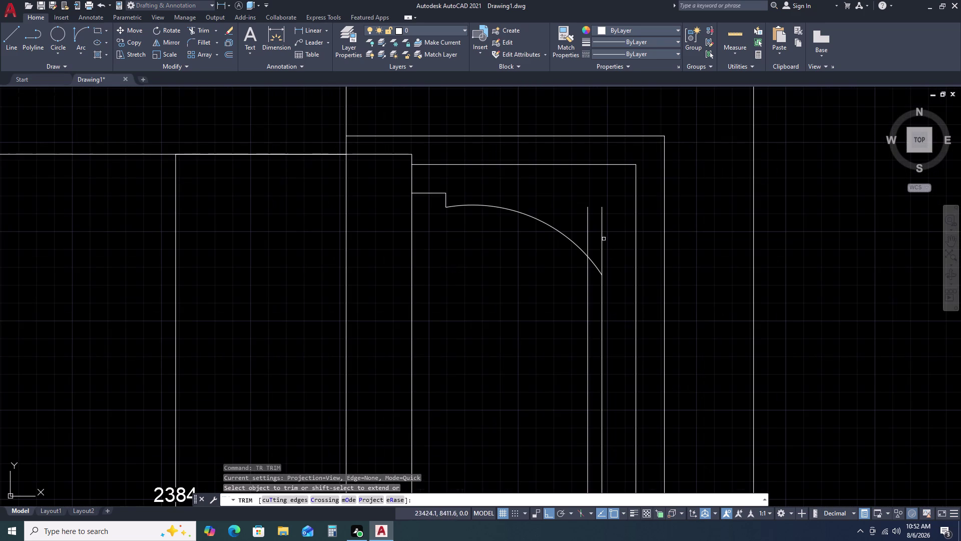
click(610, 240)
scroll(down, 3)
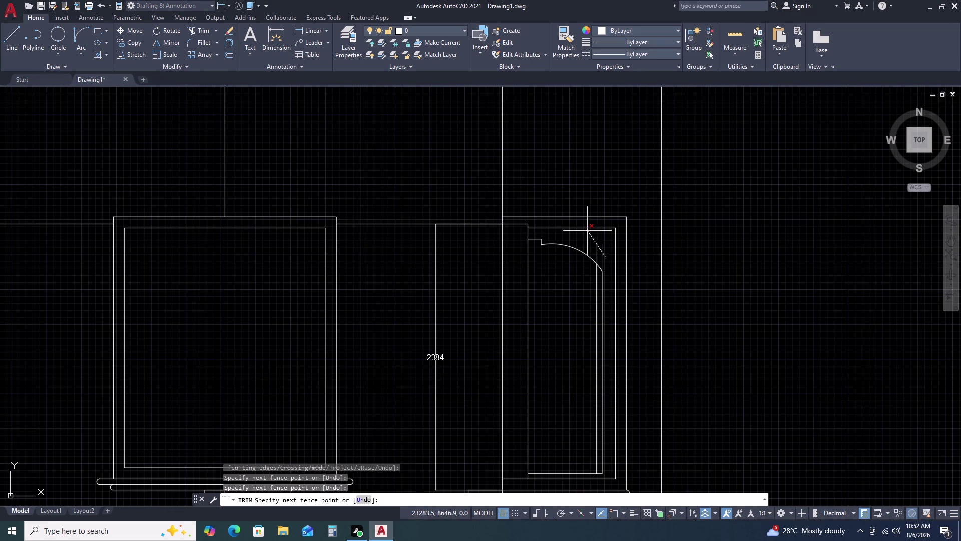
click(587, 231)
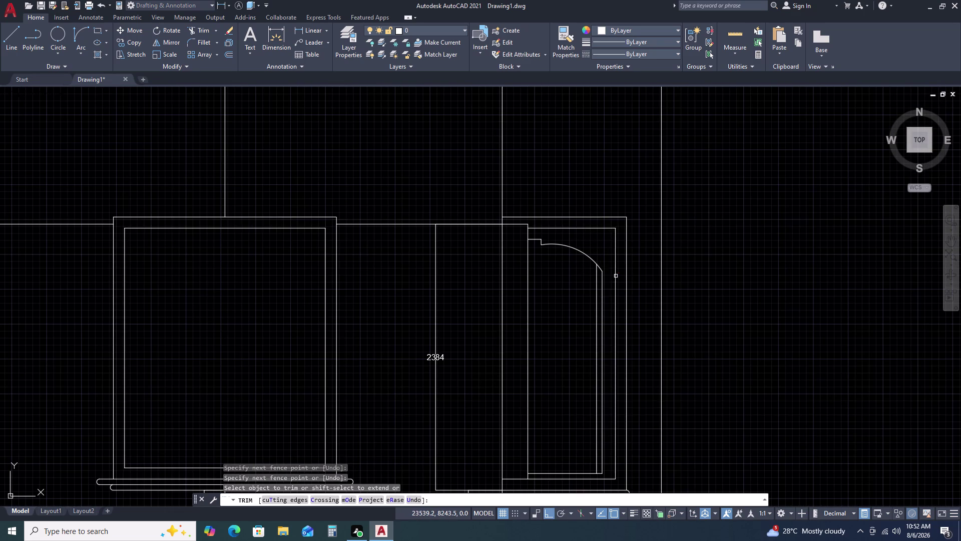
key(Escape)
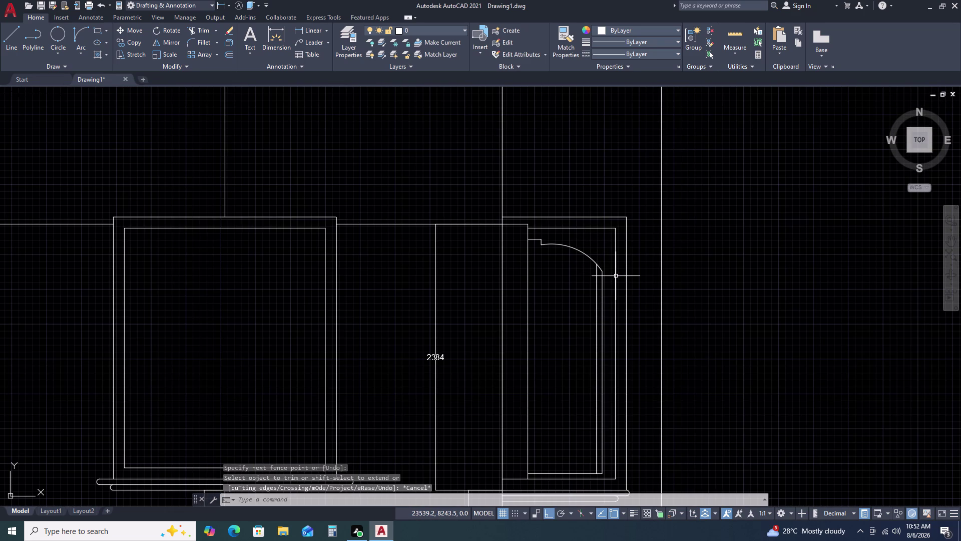
click(590, 241)
double_click(583, 262)
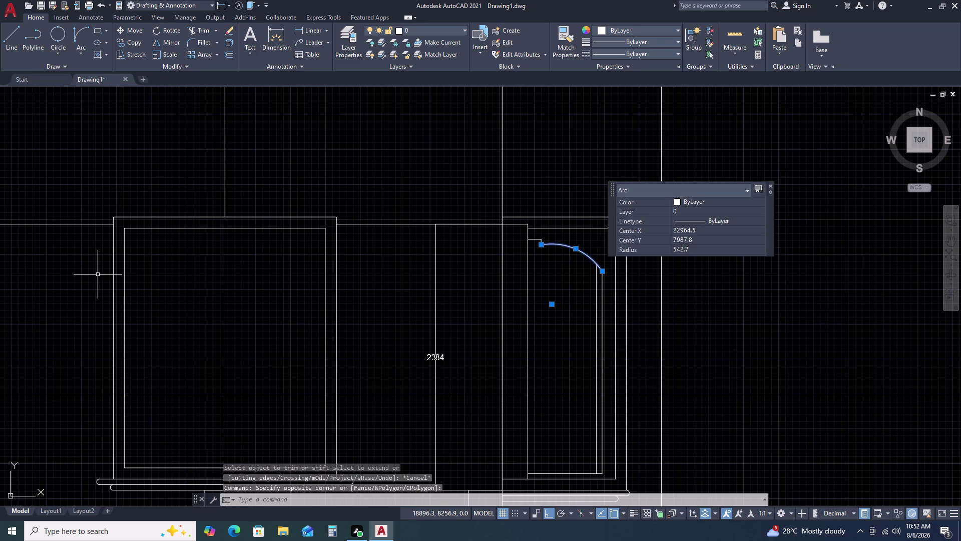
text(O)
key(space)
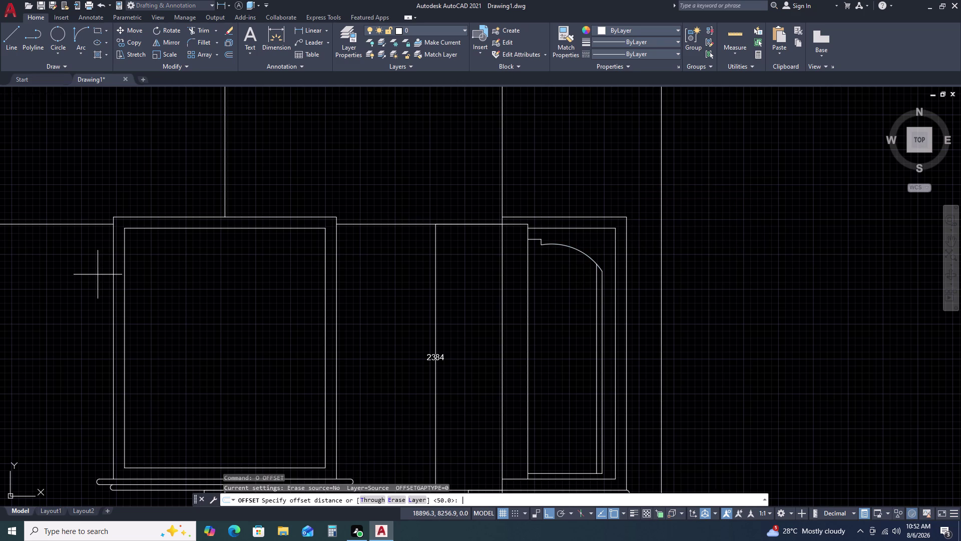
key(space)
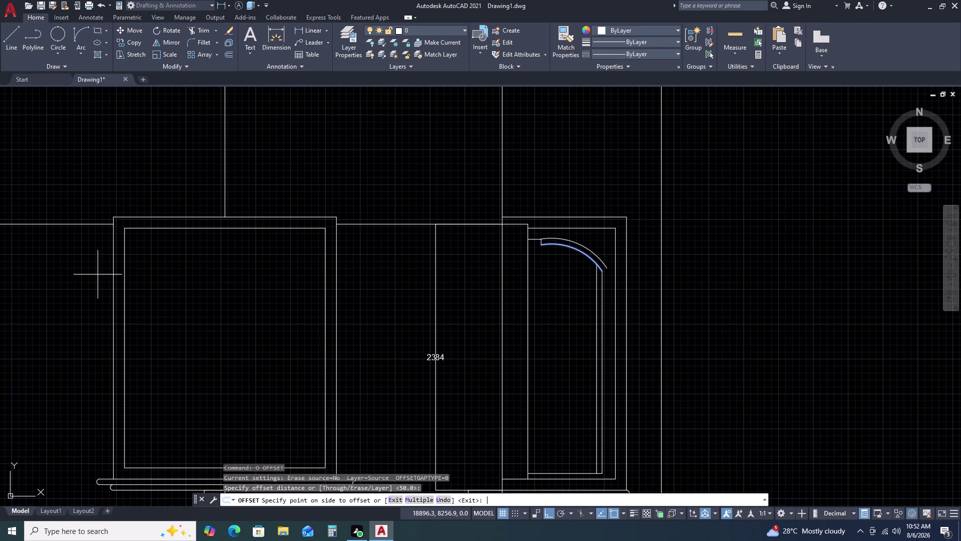
click(341, 318)
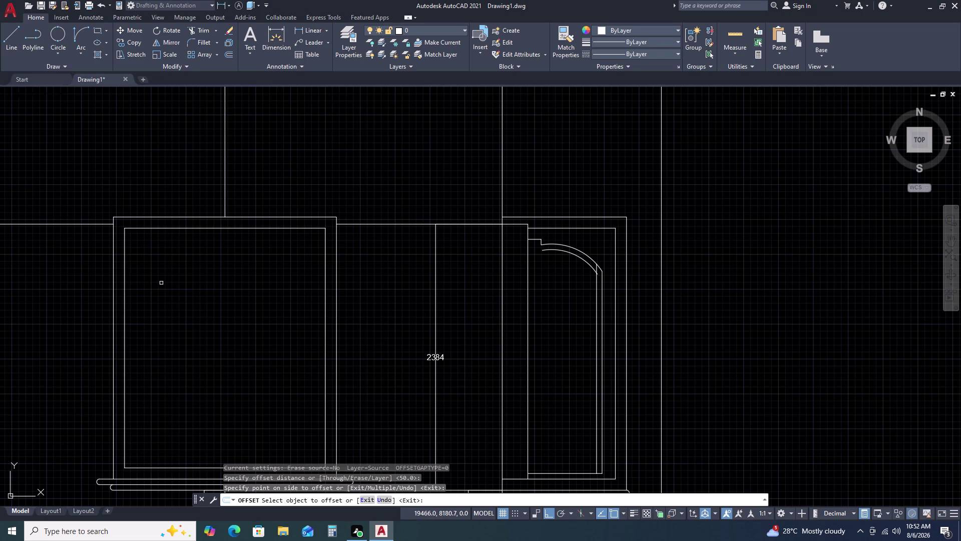
key(Escape)
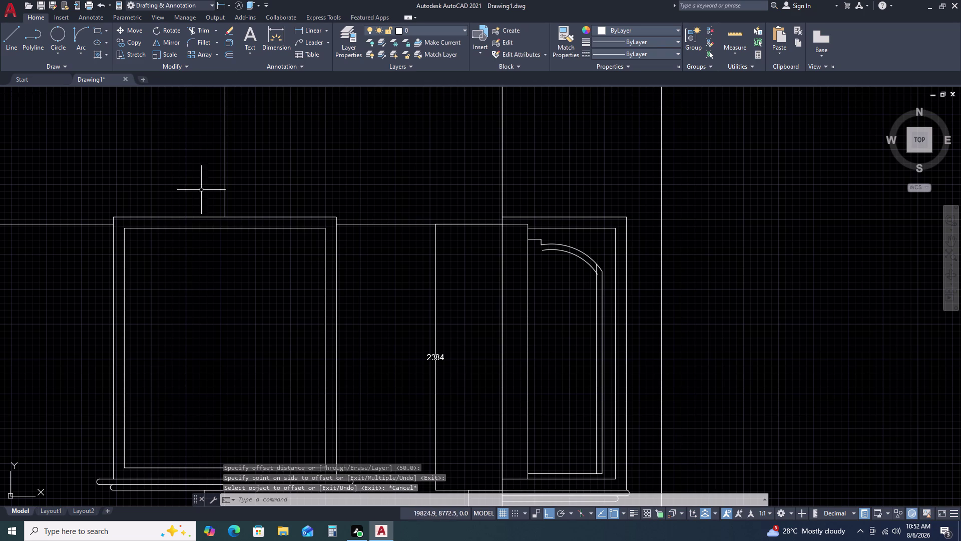
scroll(up, 3)
click(581, 249)
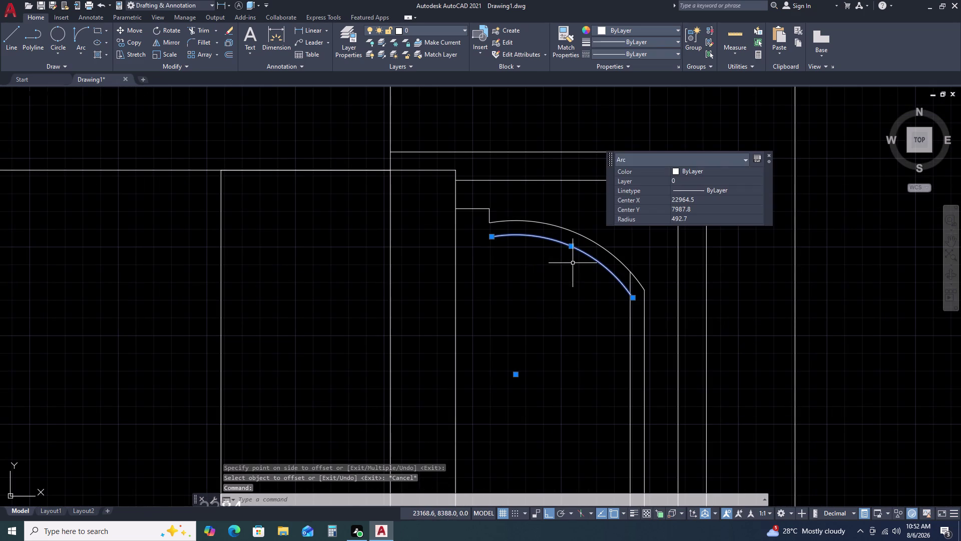
key(Delete)
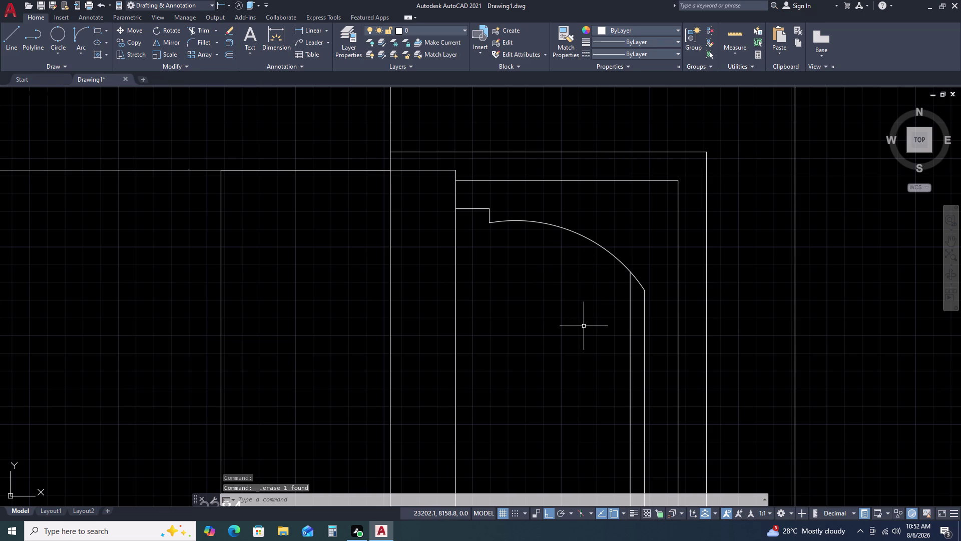
scroll(down, 3)
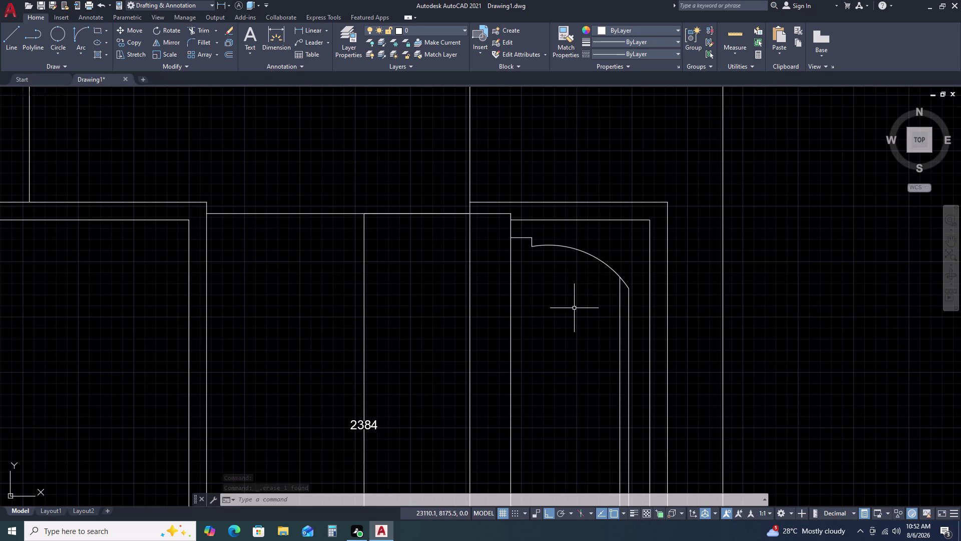
middle_drag(584, 332, 554, 269)
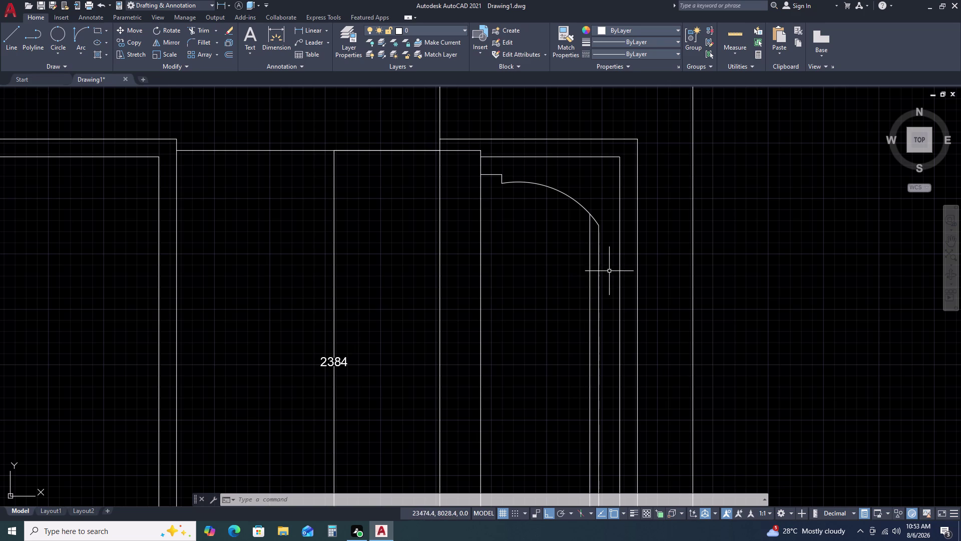
Start TRIM, pan down to the cabinet bottoms, and cancel it with no changes.
scroll(down, 3)
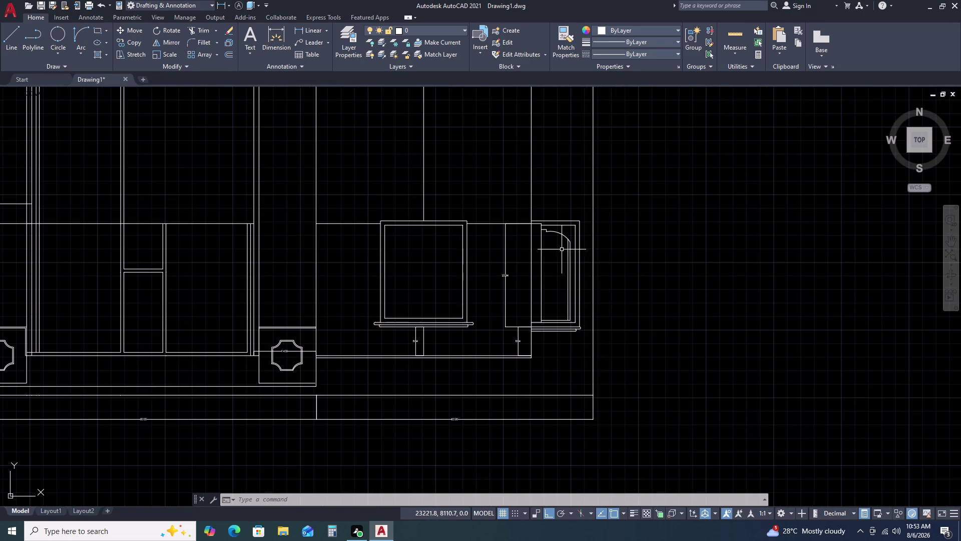
scroll(up, 3)
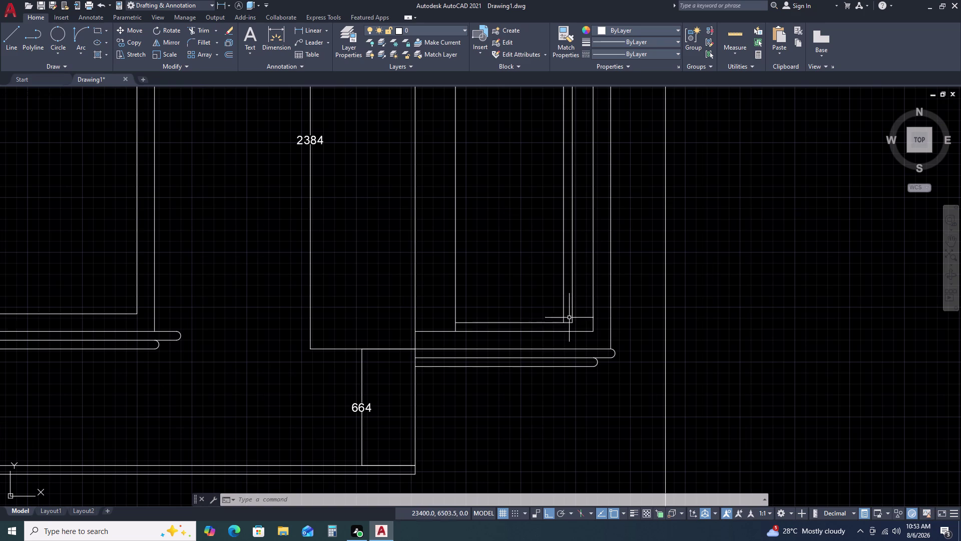
text(TR)
key(space)
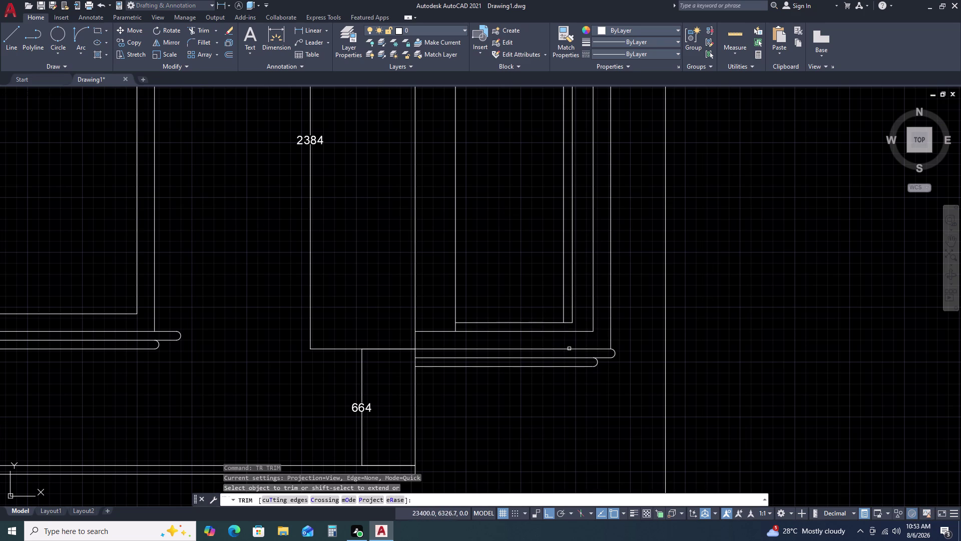
middle_drag(498, 259, 505, 345)
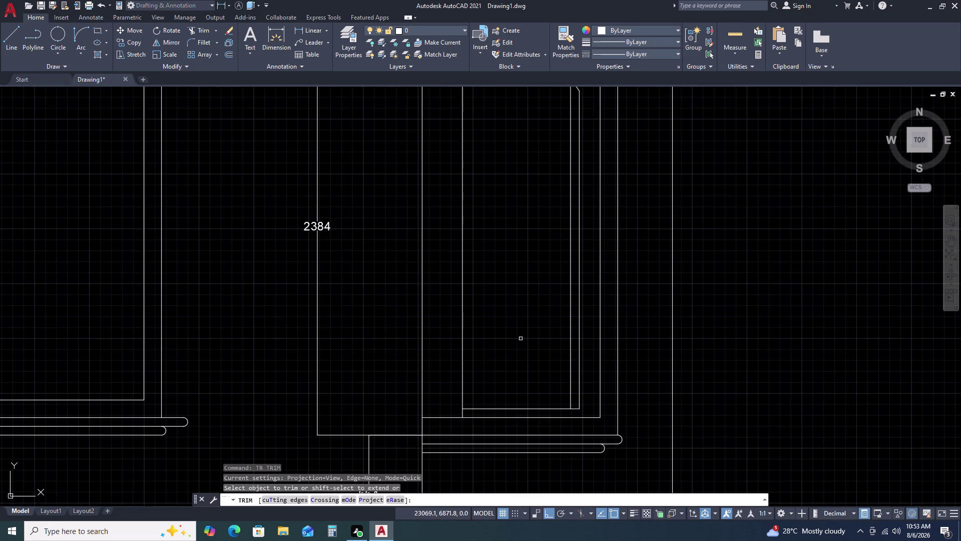
scroll(down, 3)
scroll(up, 3)
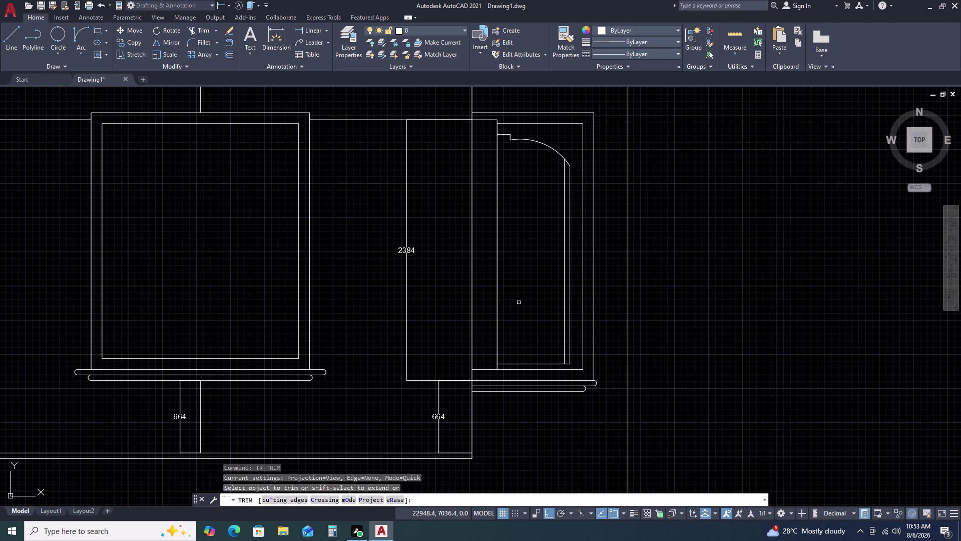
key(Escape)
key(Escape)
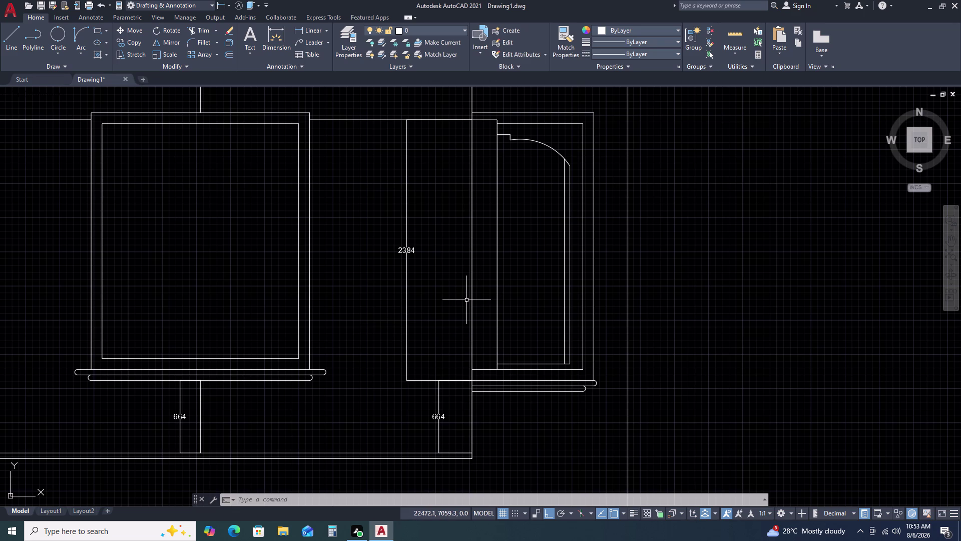
text(L)
key(space)
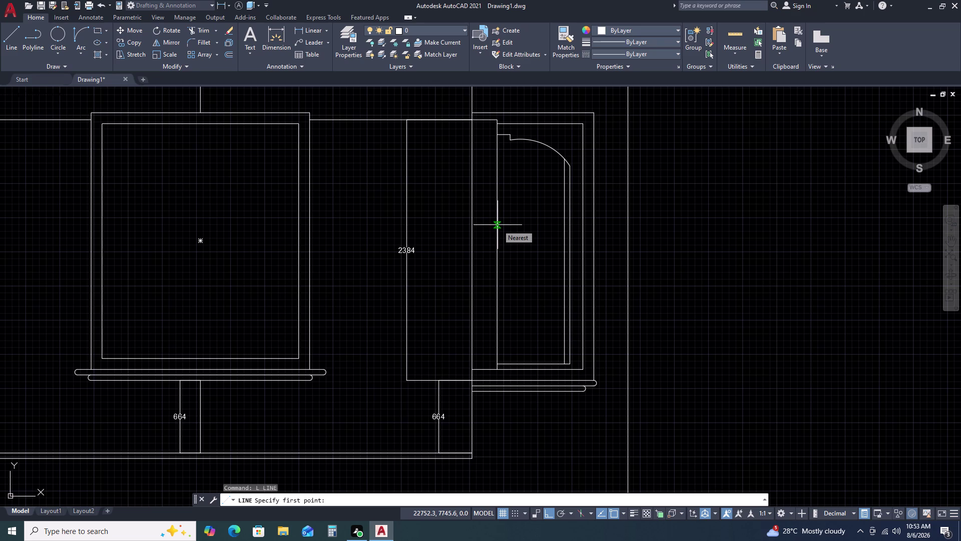
Draw a horizontal line across the arched bay from its left to right edge.
click(497, 227)
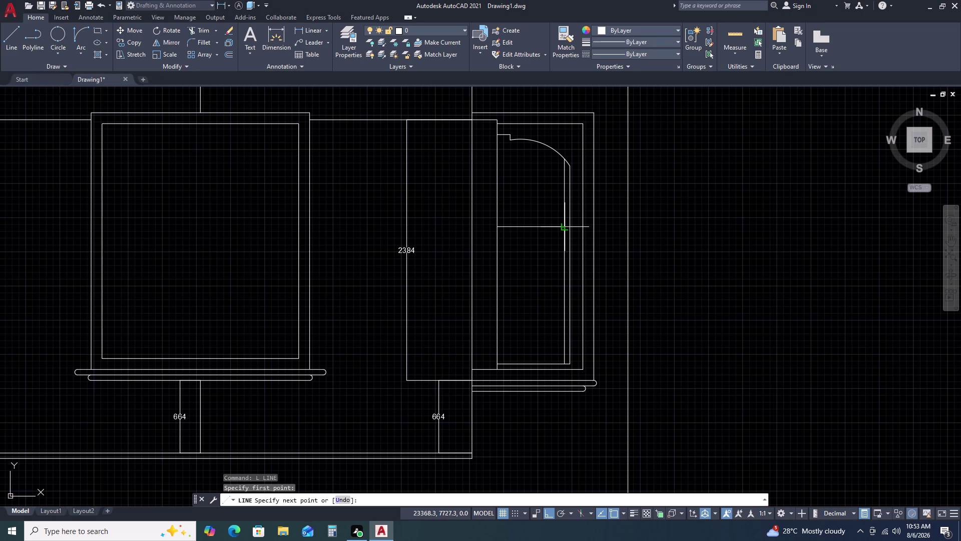
double_click(564, 225)
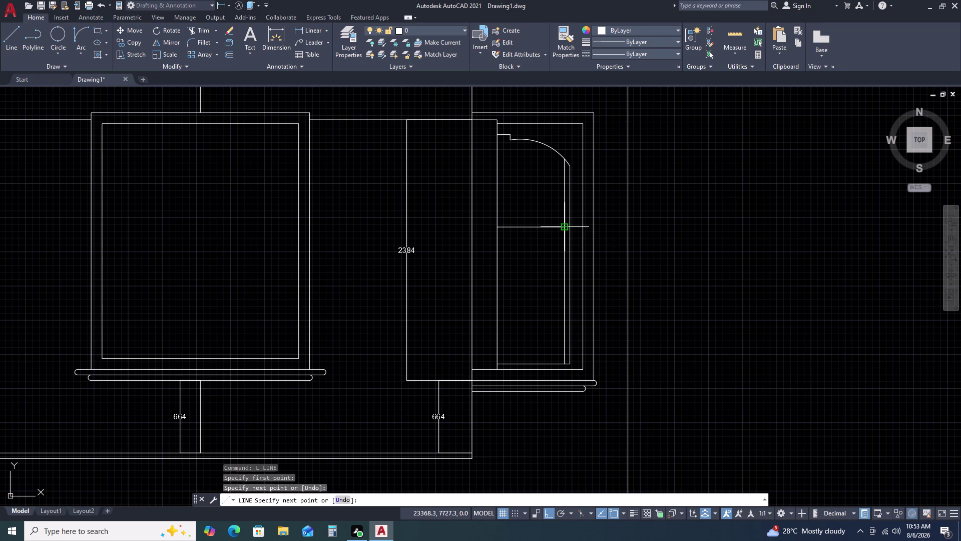
key(Escape)
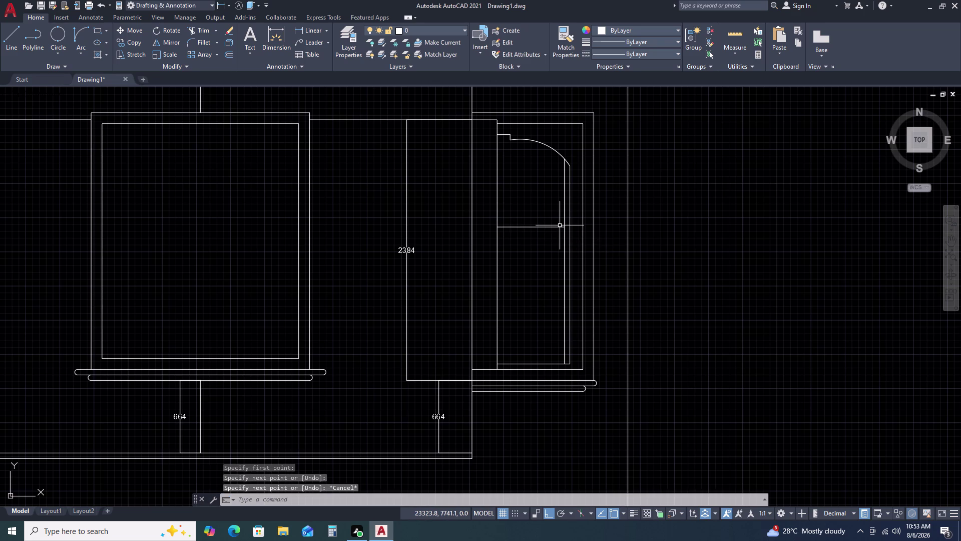
click(529, 223)
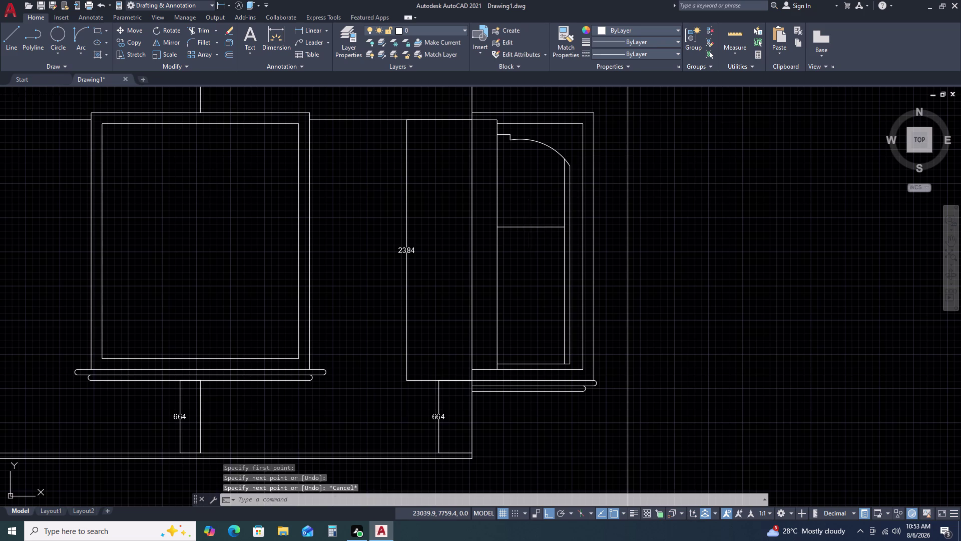
click(524, 238)
Offset the horizontal line 50 downward.
text(O)
key(space)
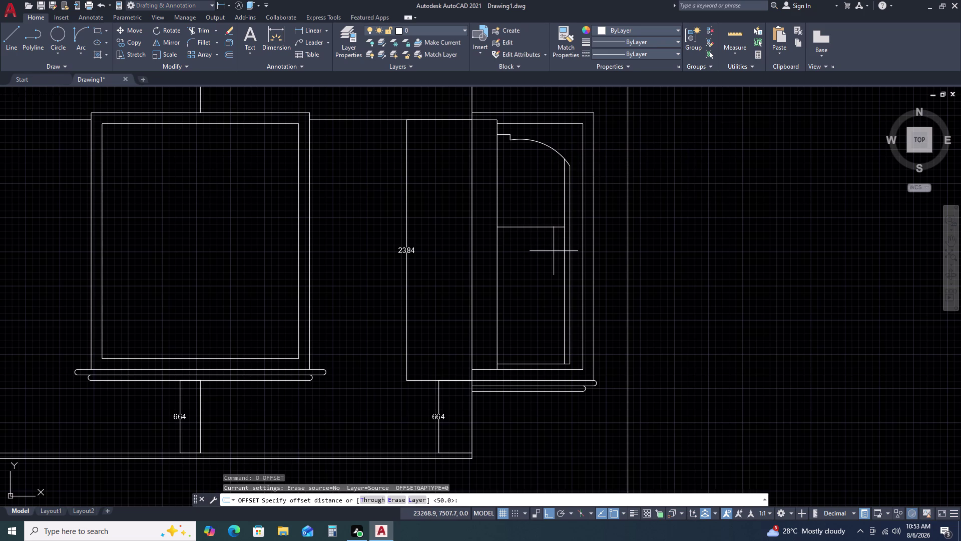
key(5)
text(0)
key(space)
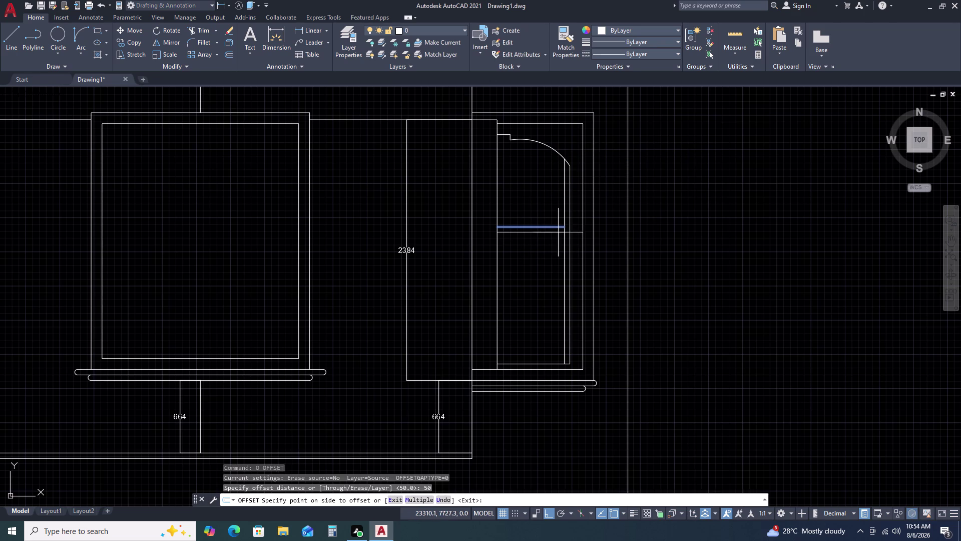
click(549, 269)
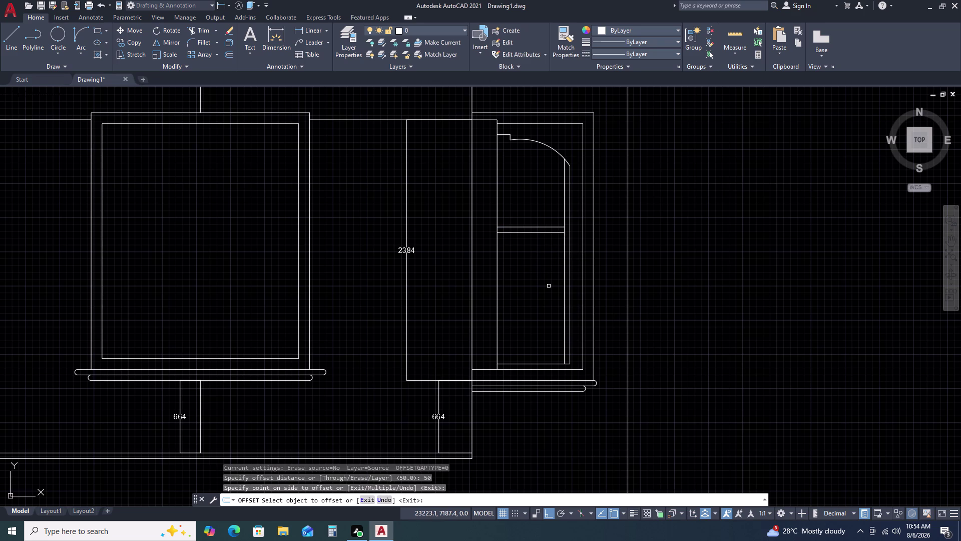
key(Escape)
Trim the side line between the two divider lines.
text(TR)
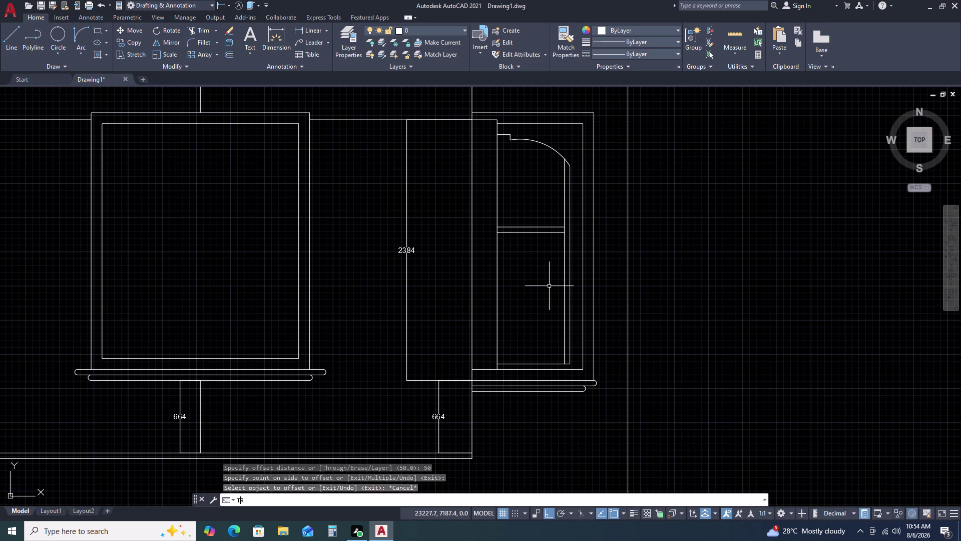
key(space)
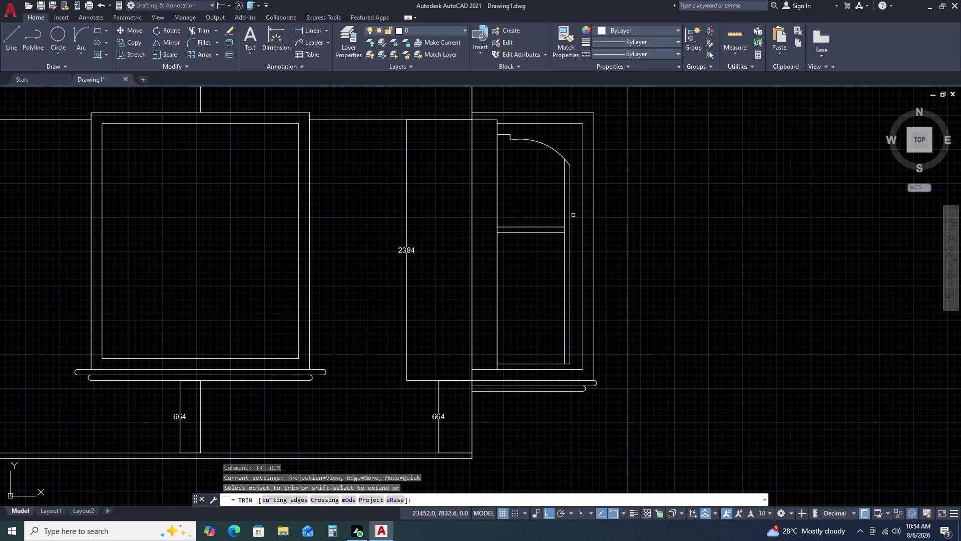
scroll(up, 3)
scroll(up, 3)
double_click(574, 246)
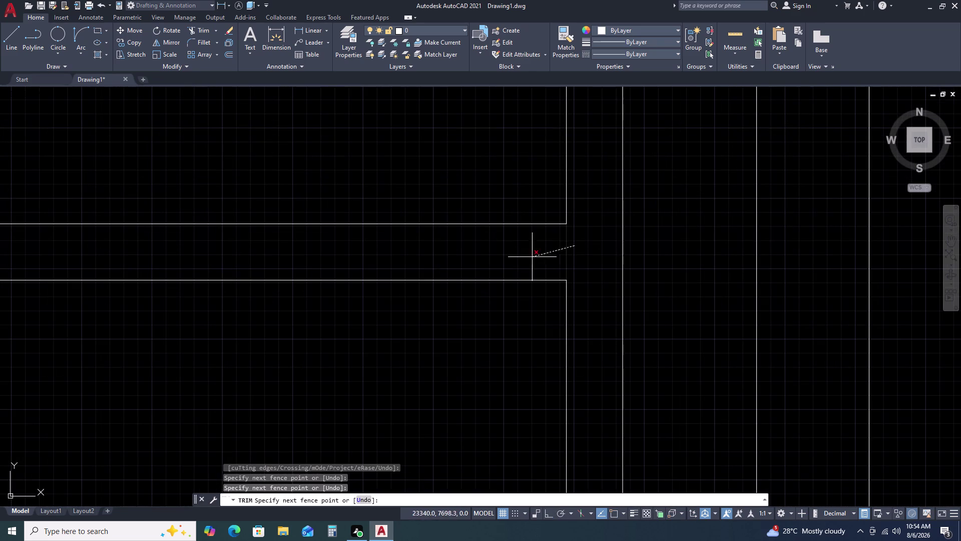
triple_click(530, 257)
scroll(down, 3)
click(562, 256)
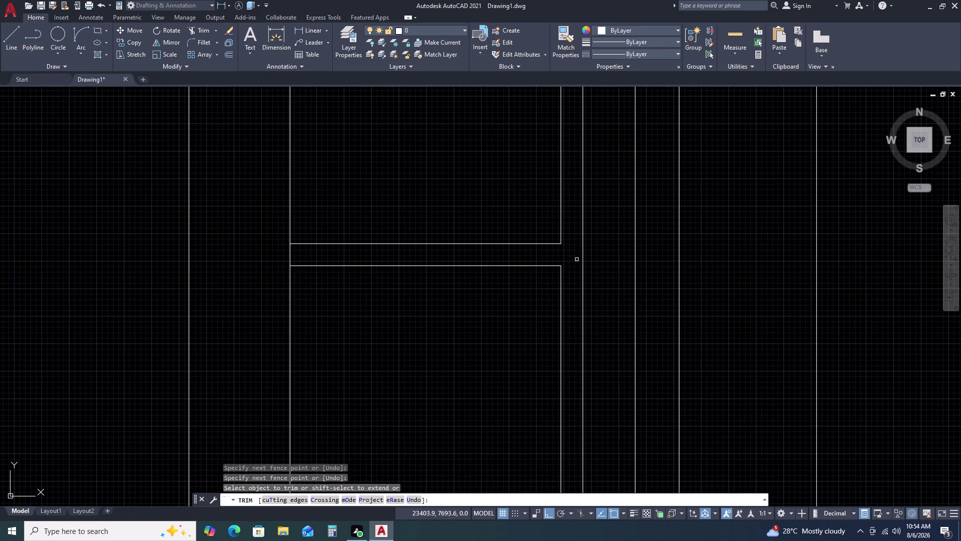
scroll(down, 3)
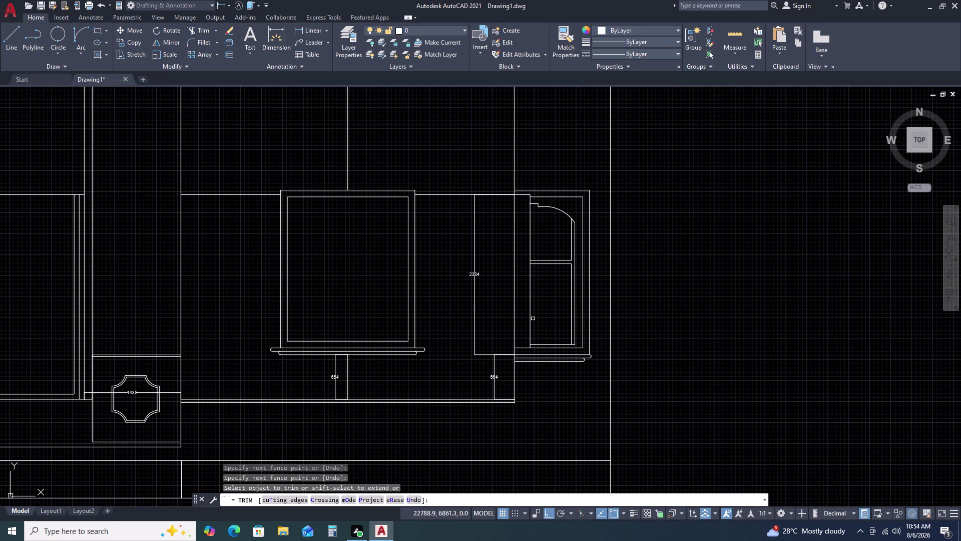
key(Escape)
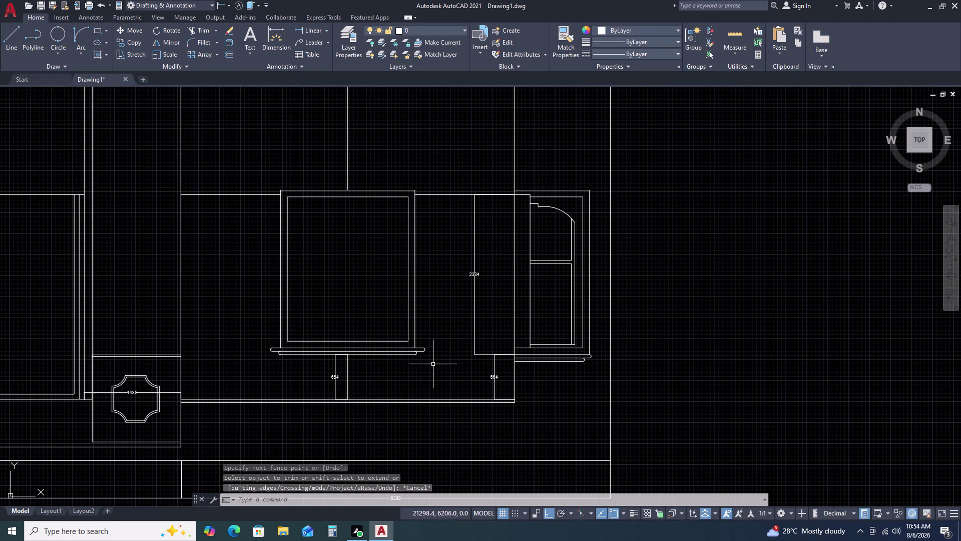
scroll(up, 3)
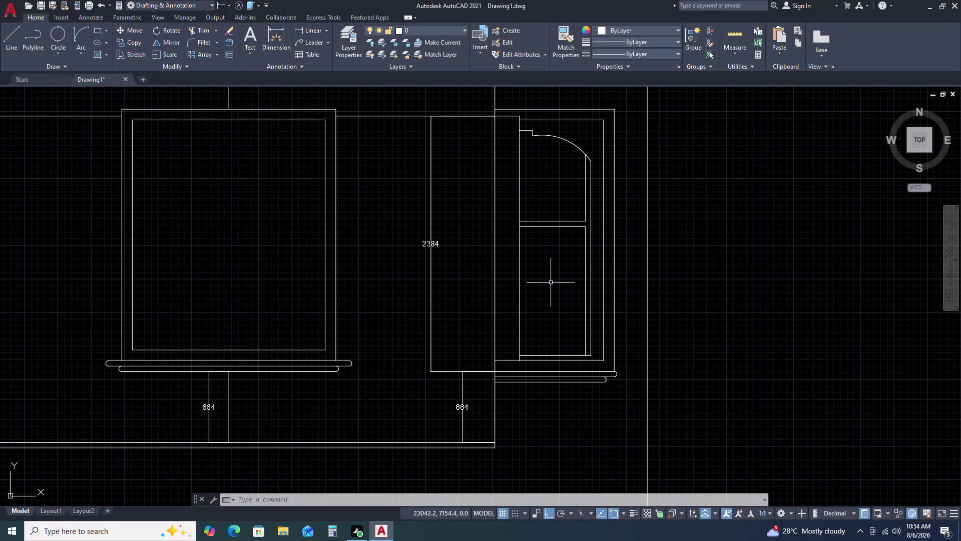
Draw a vertical line from the divider down to the bay bottom, then erase it.
text(L)
key(space)
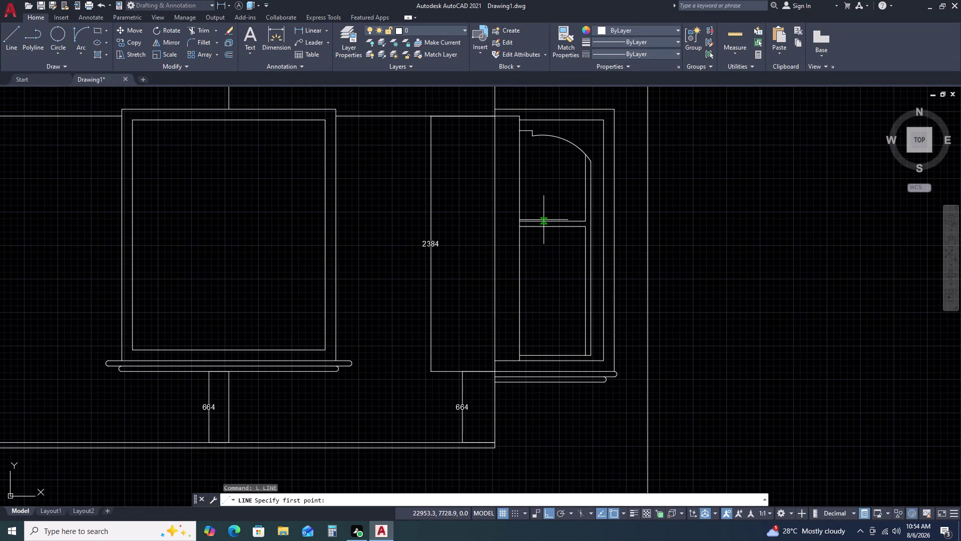
click(553, 227)
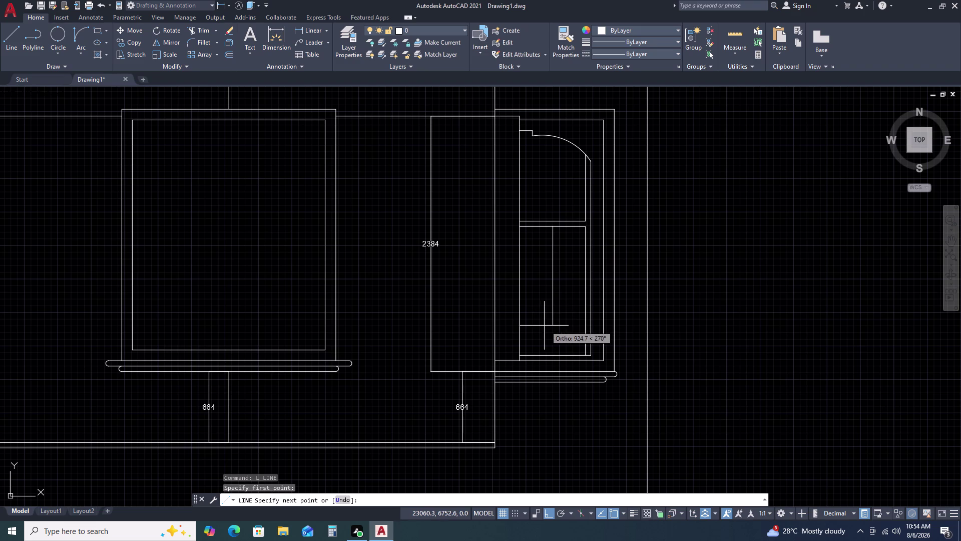
click(553, 354)
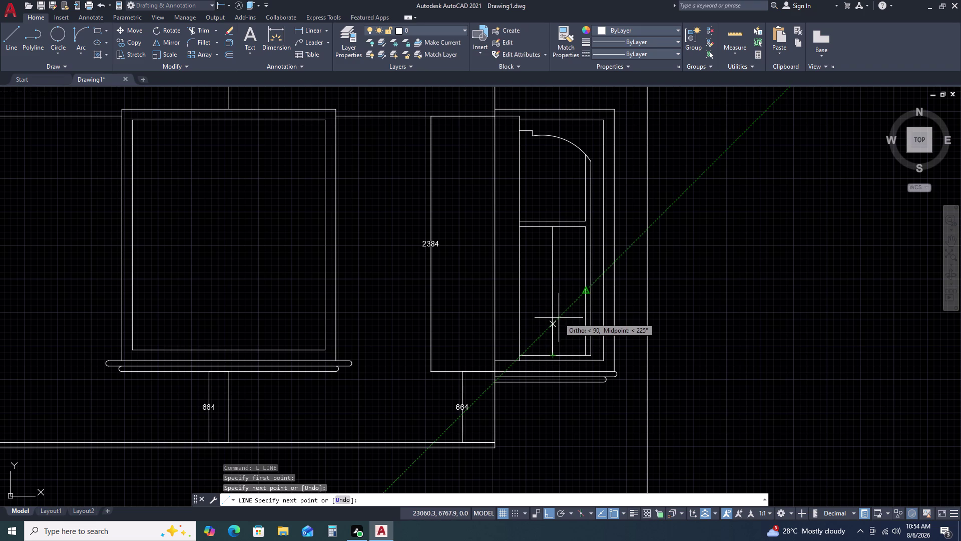
key(Escape)
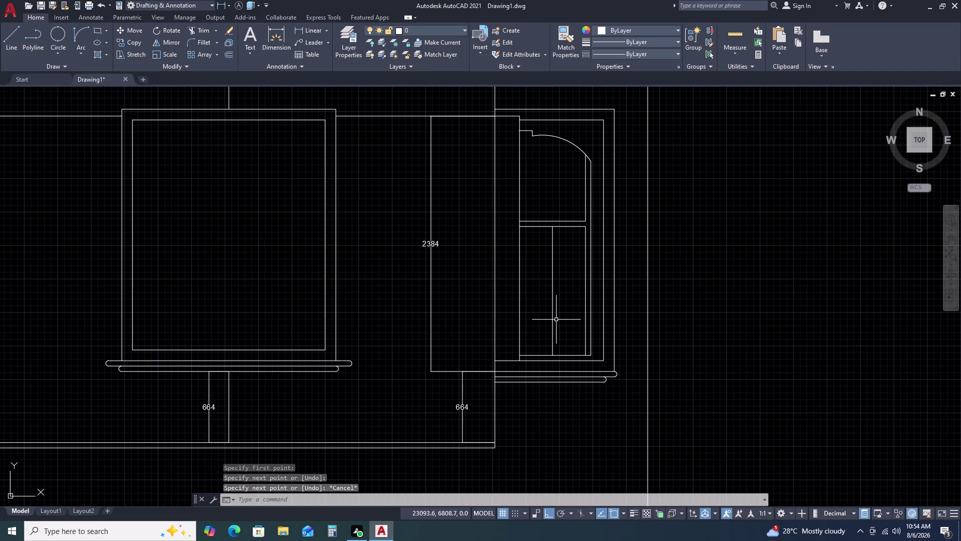
click(556, 319)
double_click(550, 311)
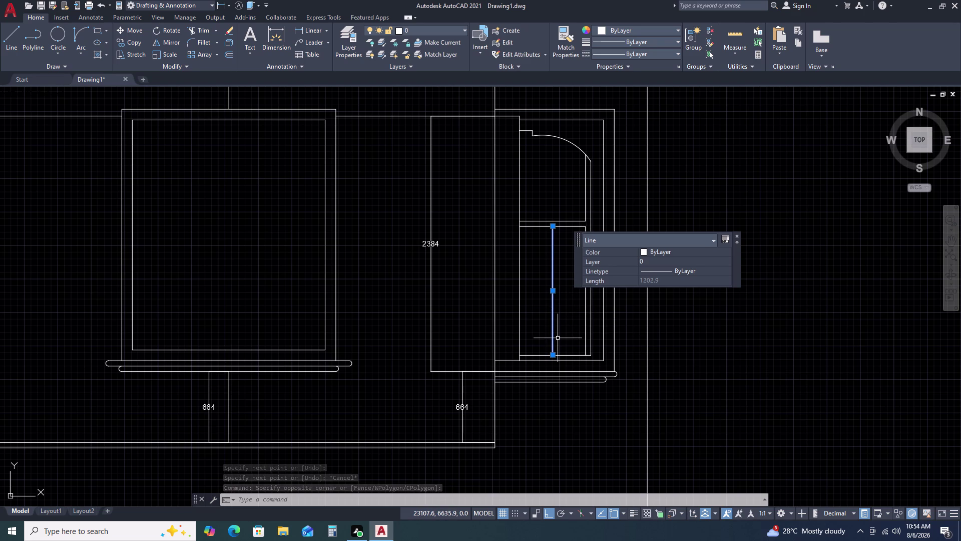
key(Delete)
Try a line starting midway between the panel's two sides, then cancel it.
text(L)
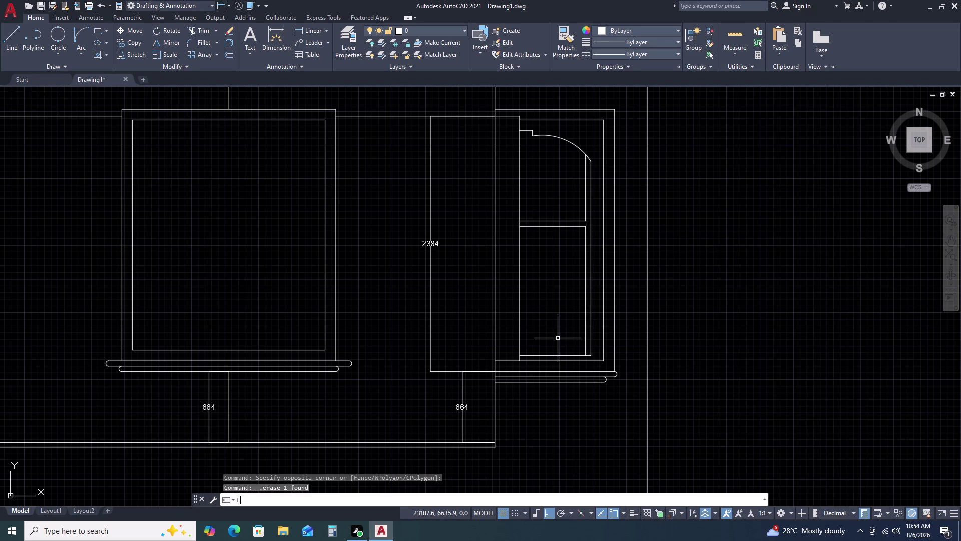
key(space)
text(M)
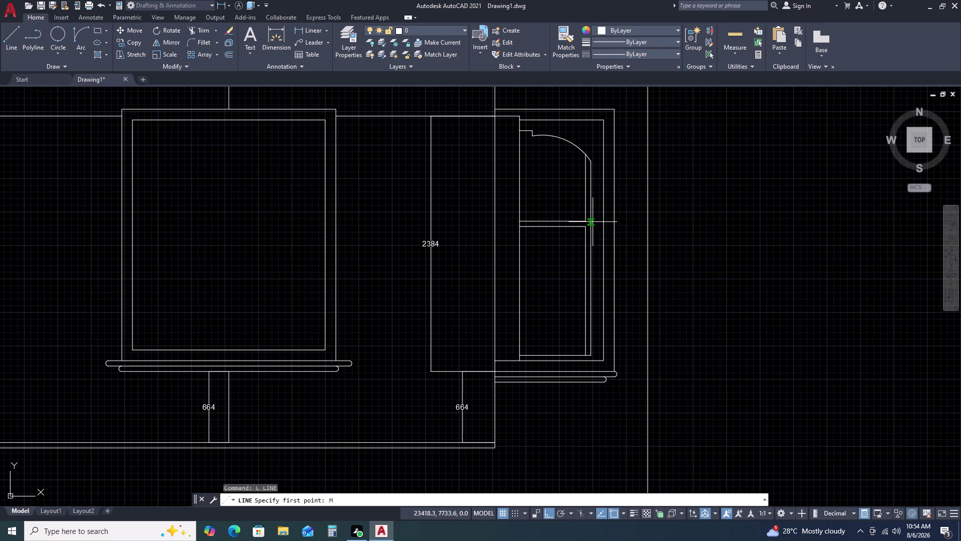
scroll(up, 3)
click(584, 218)
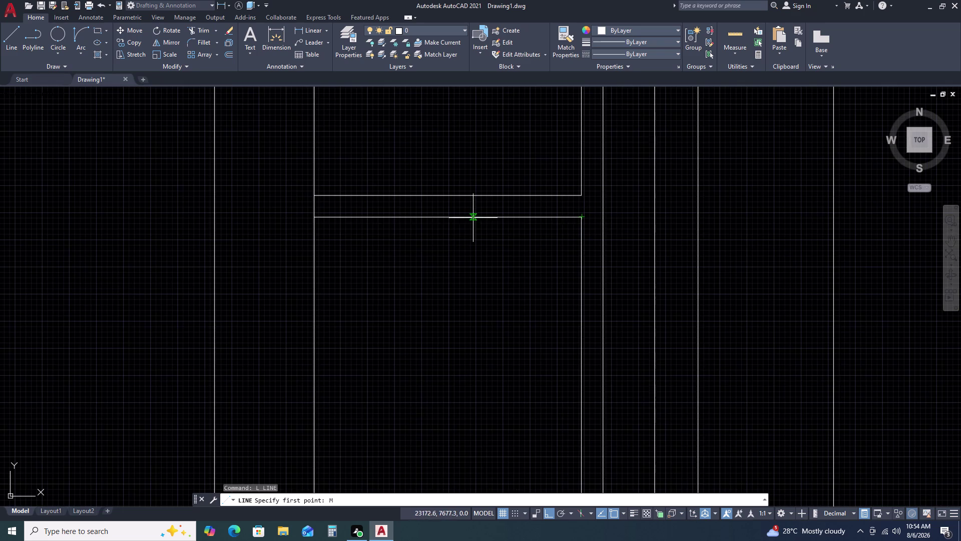
click(311, 217)
key(Escape)
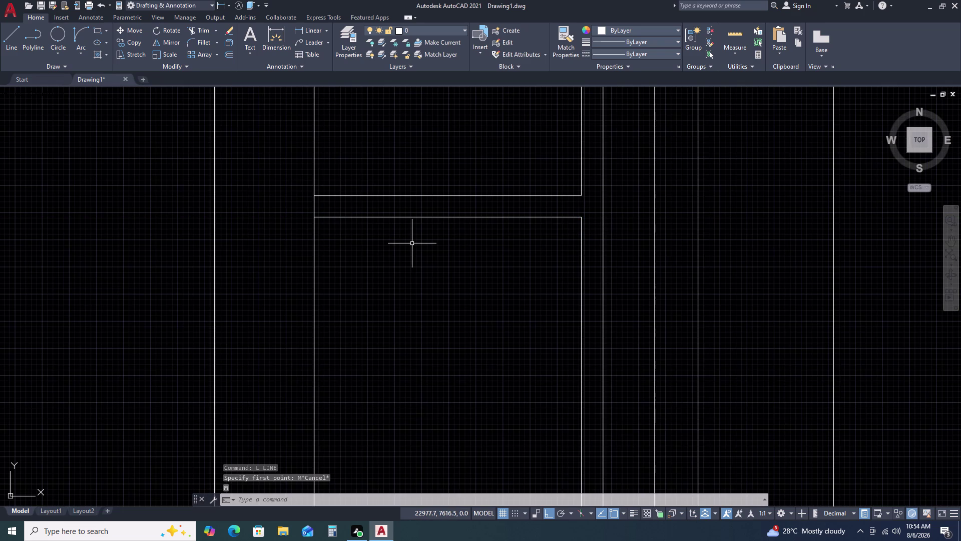
Attempt another line from the panel's lower edge and cancel it.
key(space)
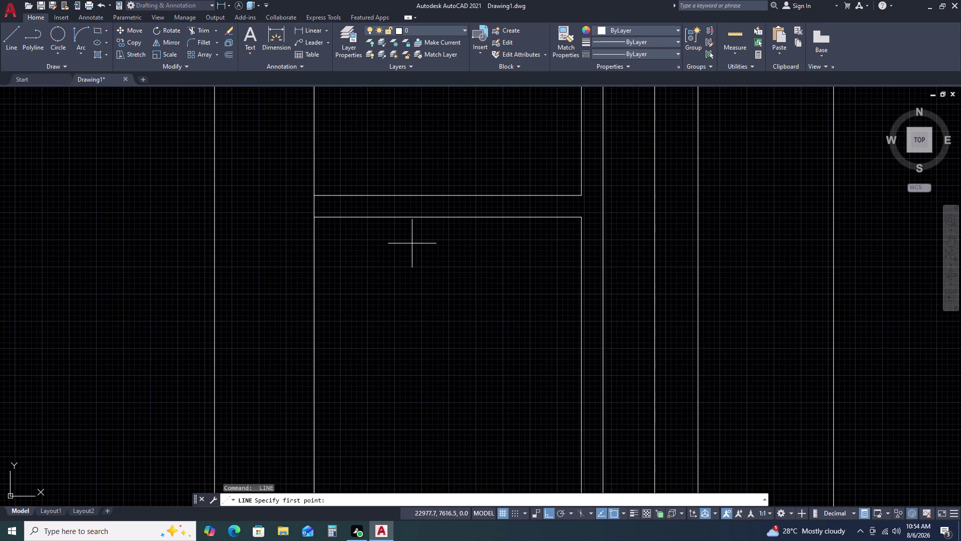
click(450, 215)
scroll(down, 3)
scroll(up, 3)
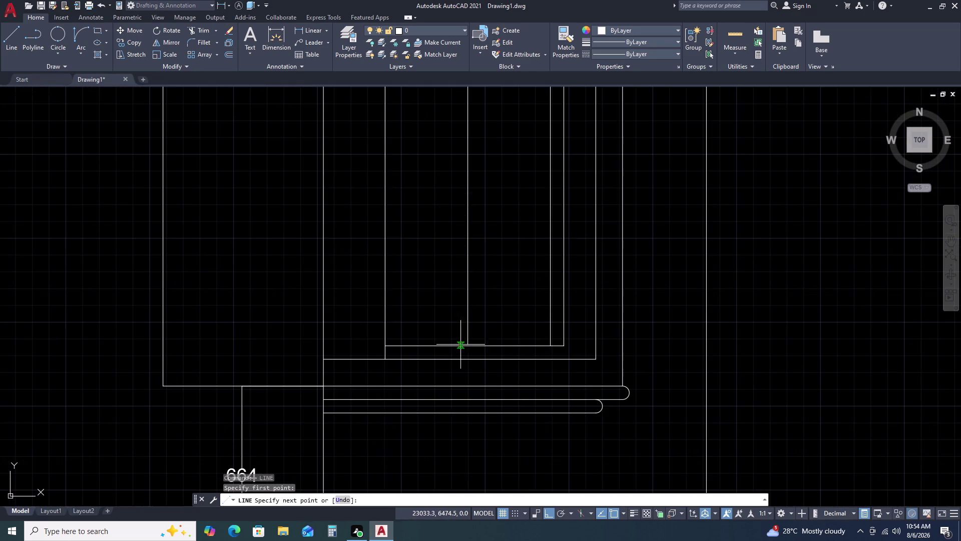
click(466, 344)
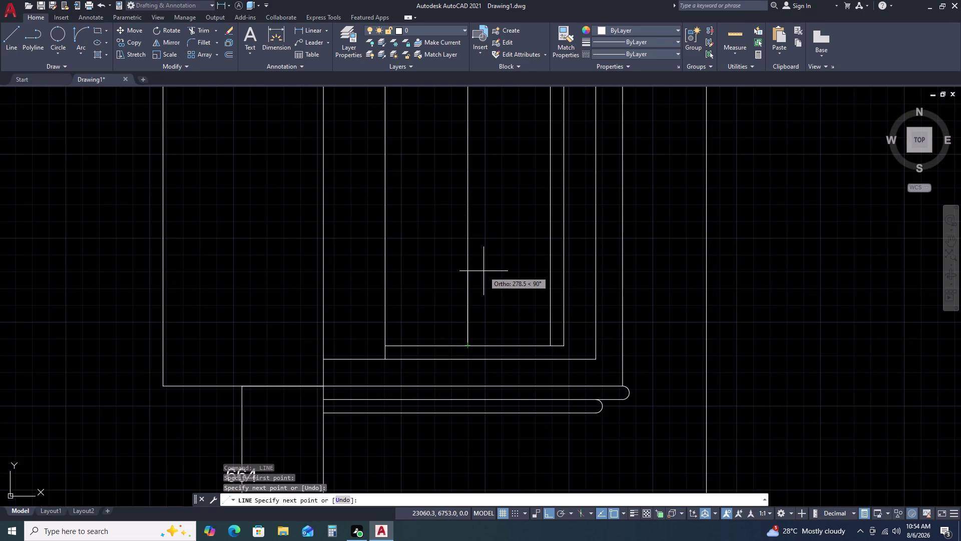
key(Escape)
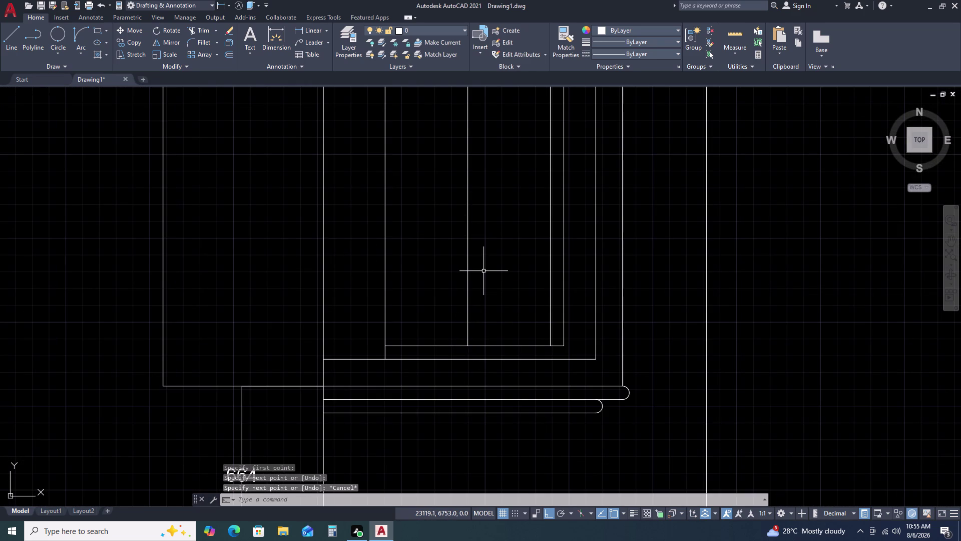
Select the vertical divider line and enter the value 25.
click(477, 252)
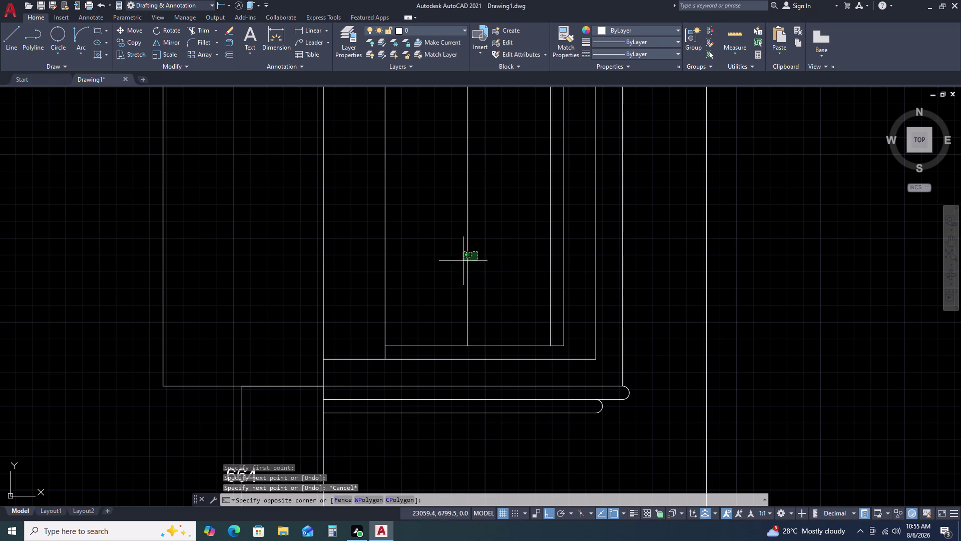
double_click(455, 266)
scroll(down, 3)
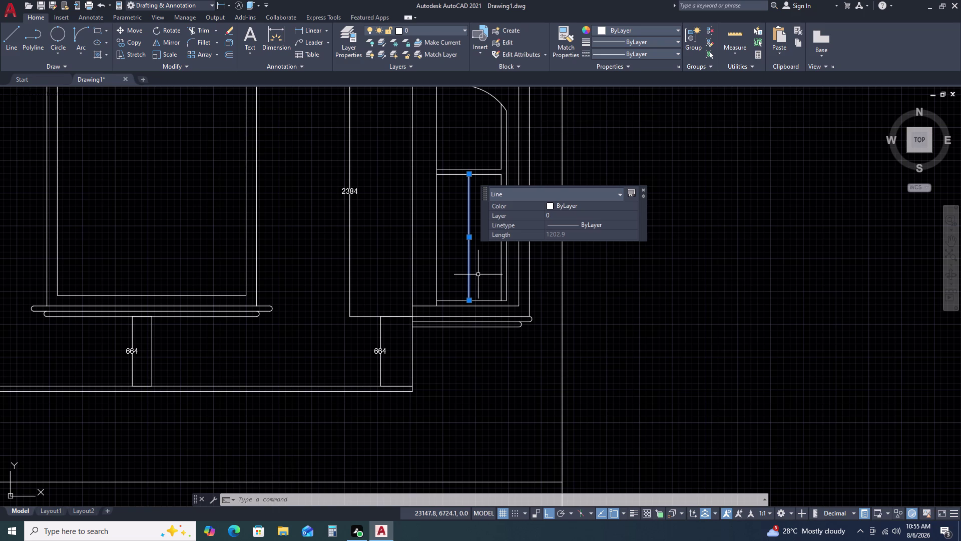
key(5)
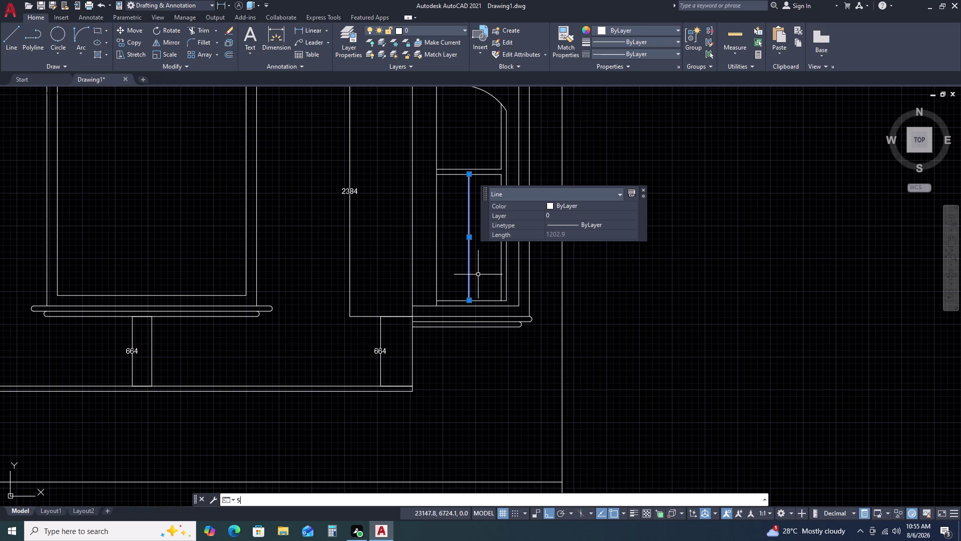
key(0)
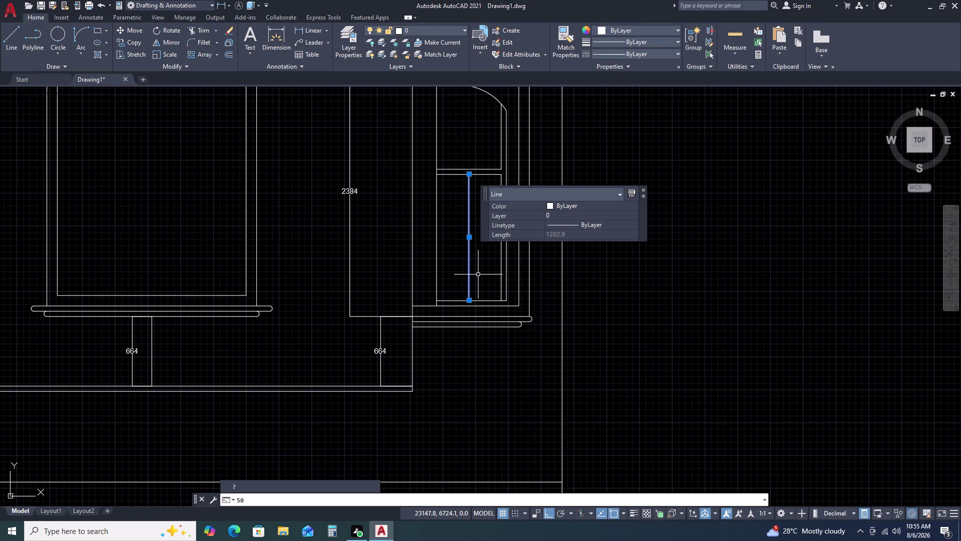
key(BackSpace)
key(BackSpace)
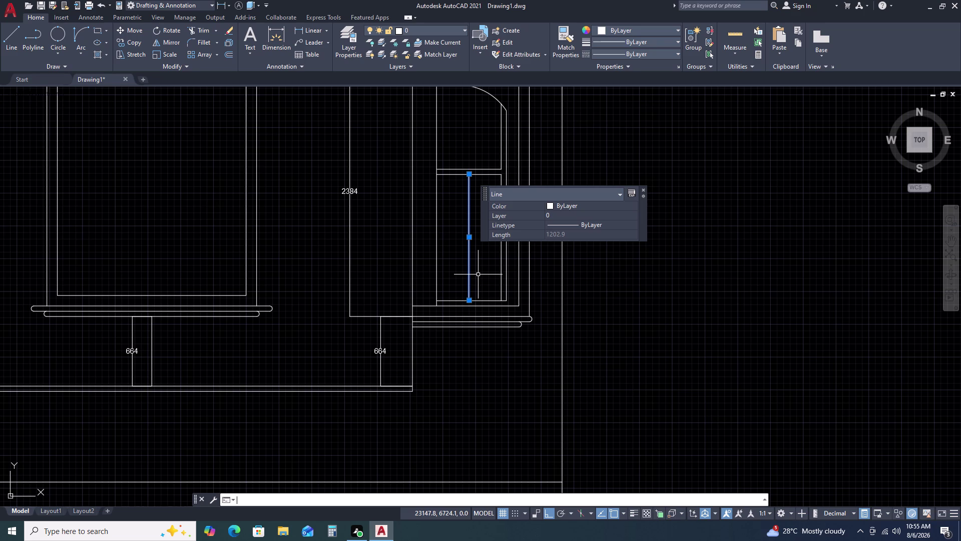
key(2)
key(5)
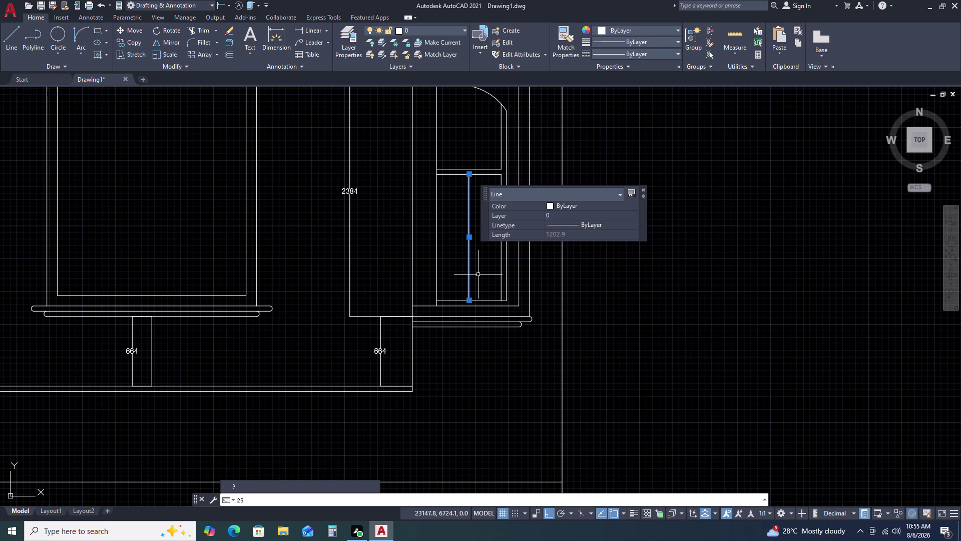
key(space)
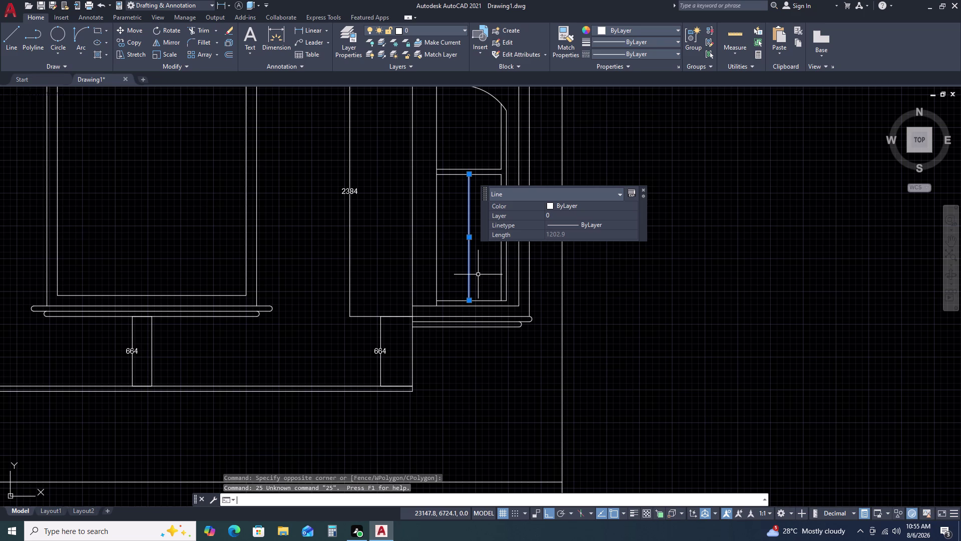
text(O)
key(space)
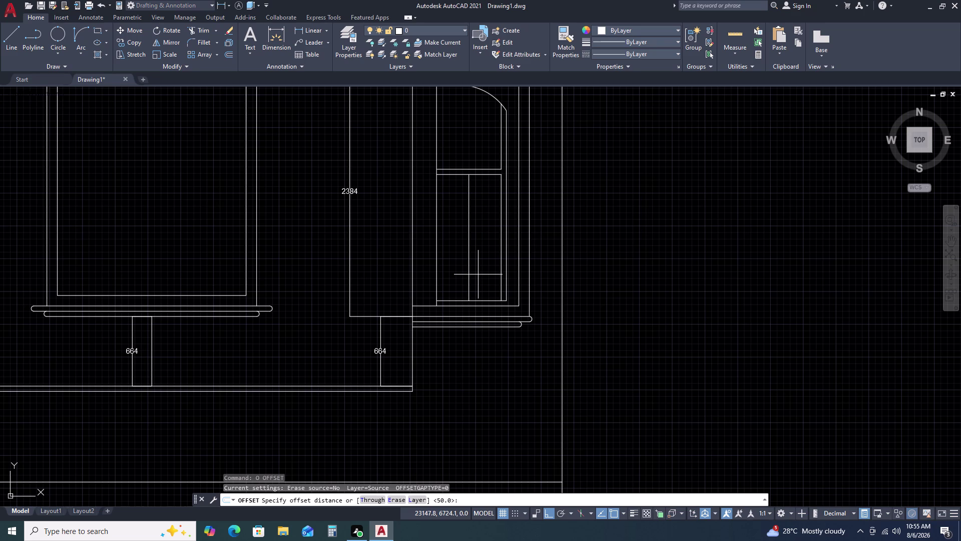
Offset the divider by 35 to create a parallel line beside it.
text(35)
key(space)
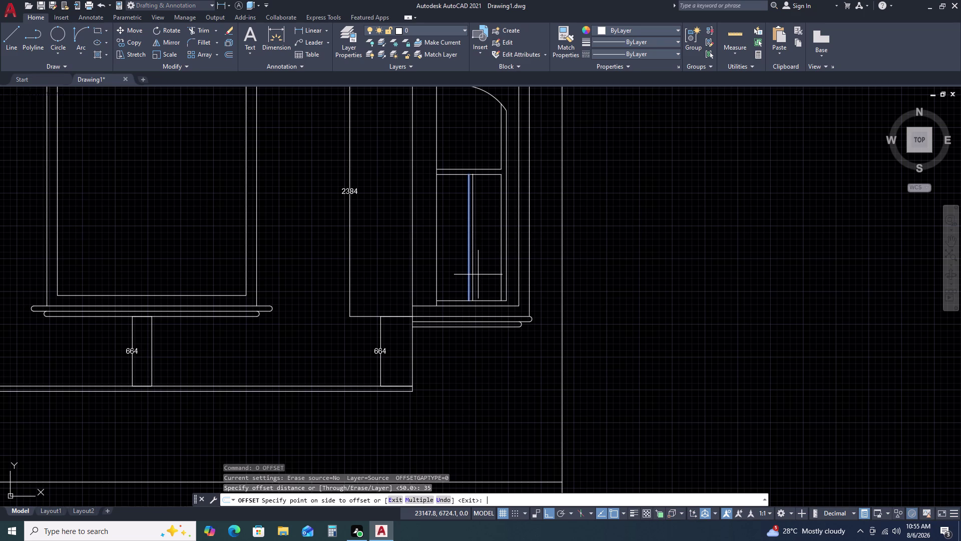
double_click(478, 275)
double_click(484, 275)
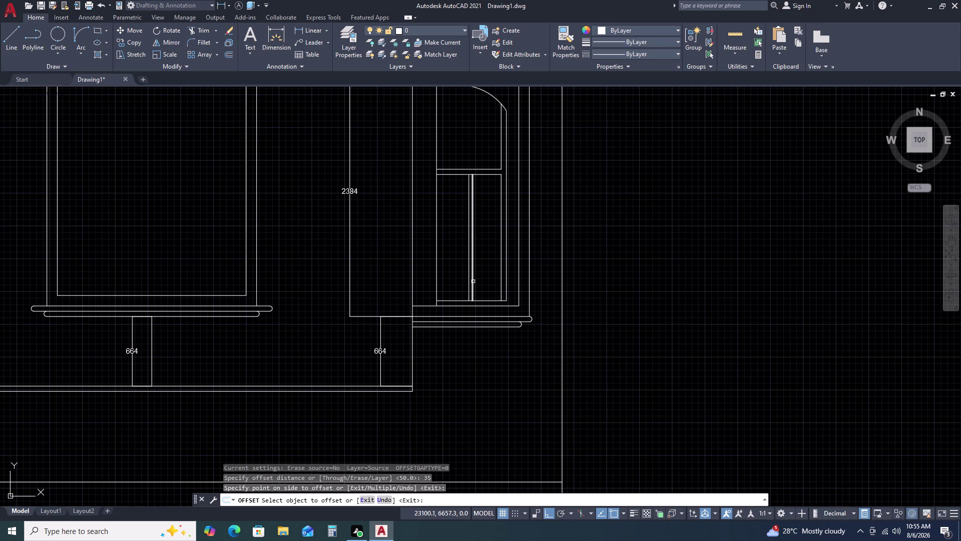
double_click(468, 281)
click(459, 280)
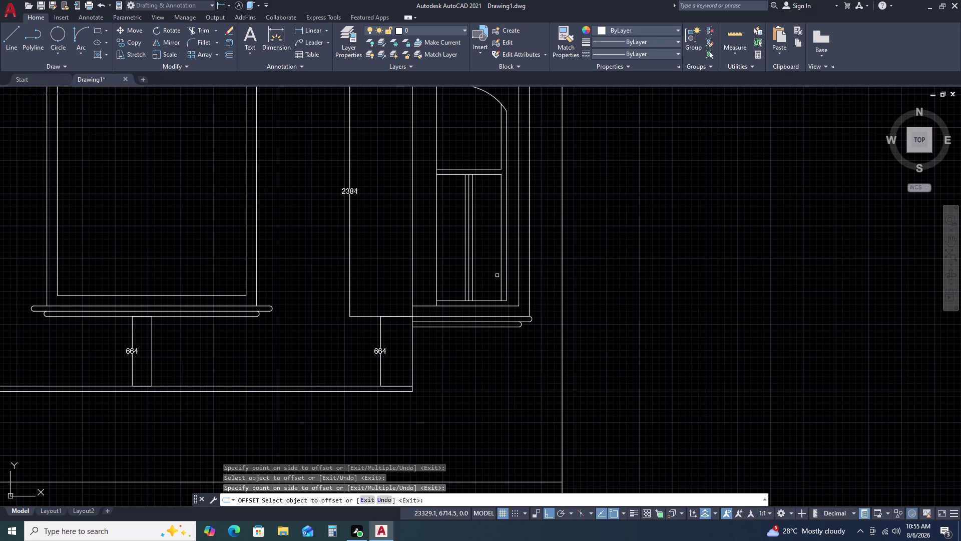
key(Escape)
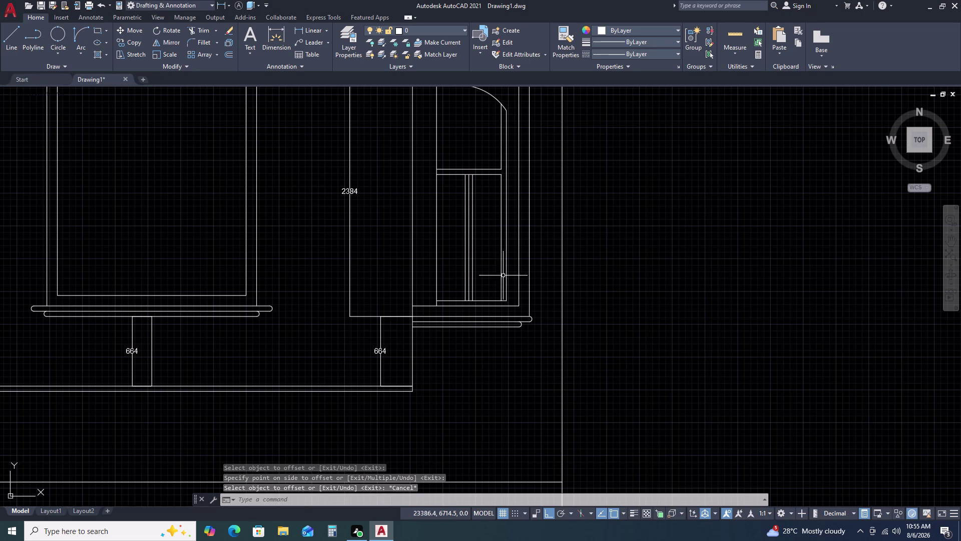
Erase the unwanted duplicate middle line.
scroll(up, 3)
click(465, 284)
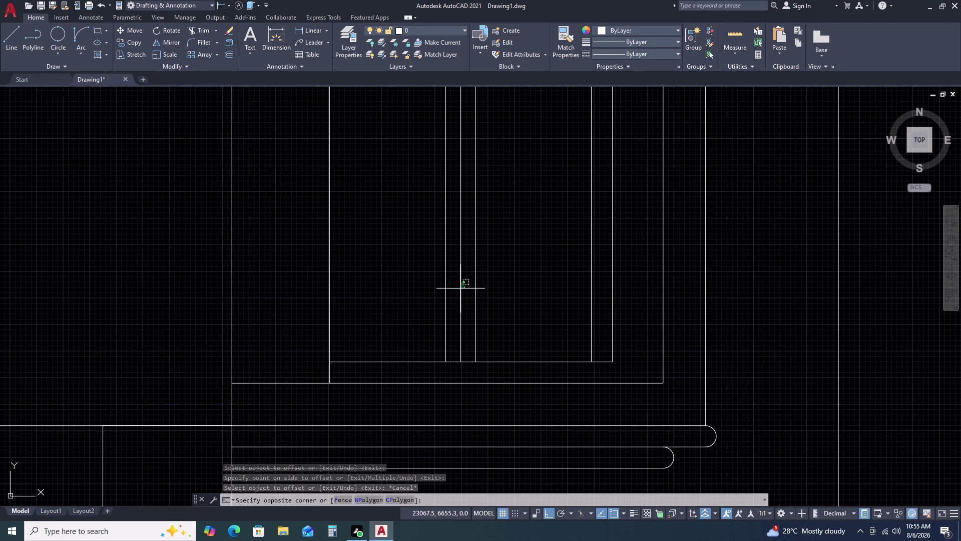
click(456, 300)
key(Delete)
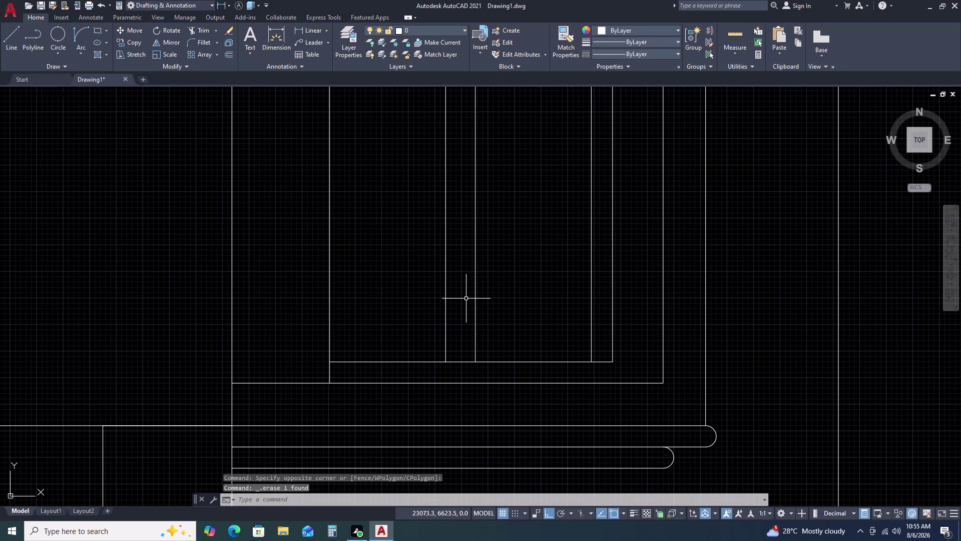
scroll(down, 3)
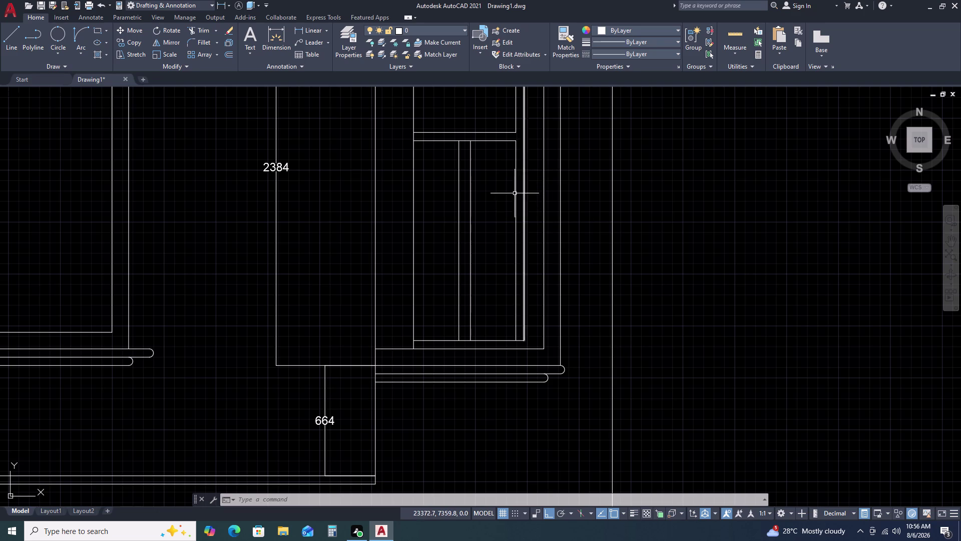
Draw a sloped line from the panel's top-right corner to the divider.
text(L)
key(space)
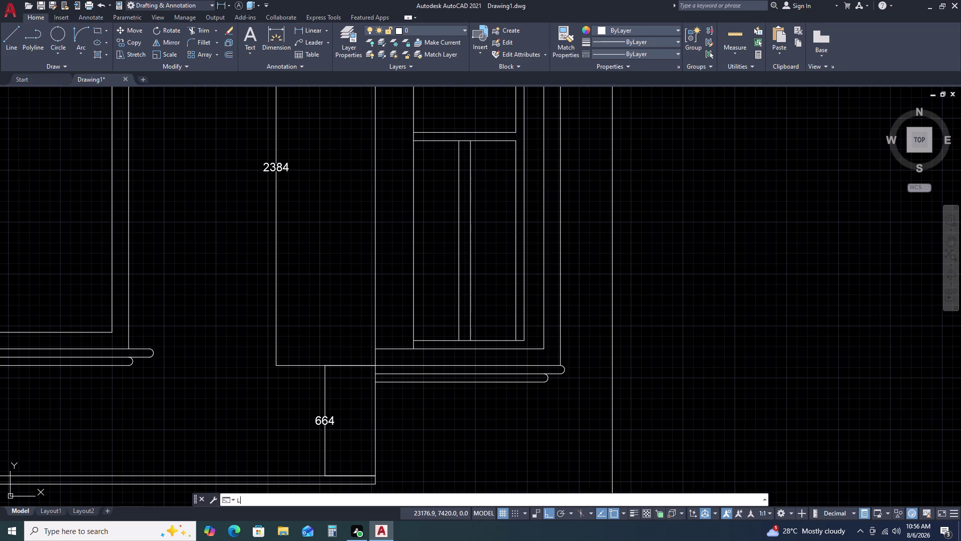
double_click(513, 142)
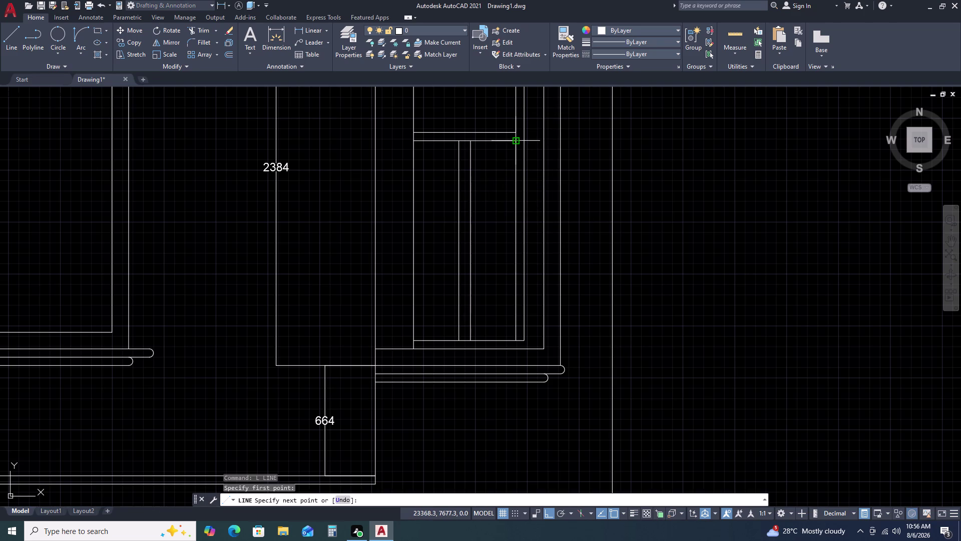
click(470, 155)
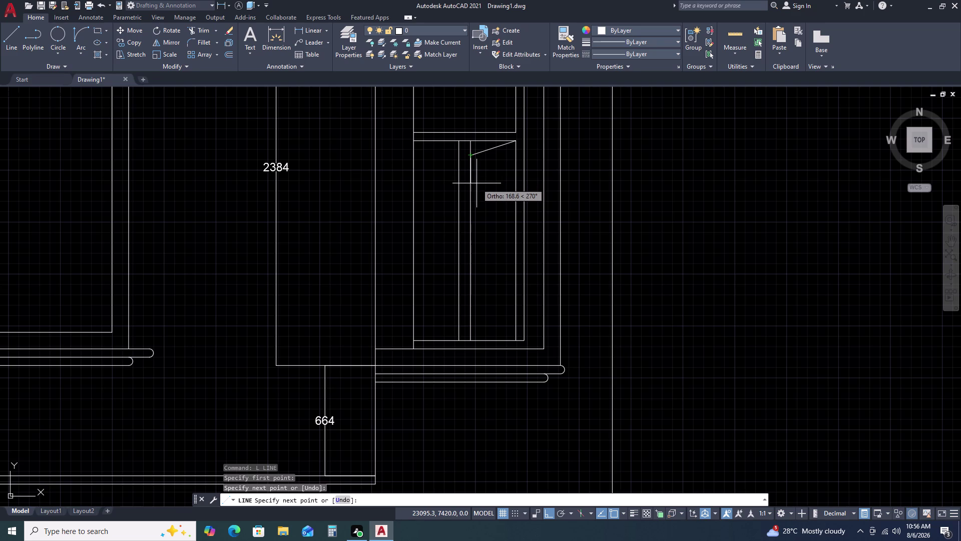
key(Escape)
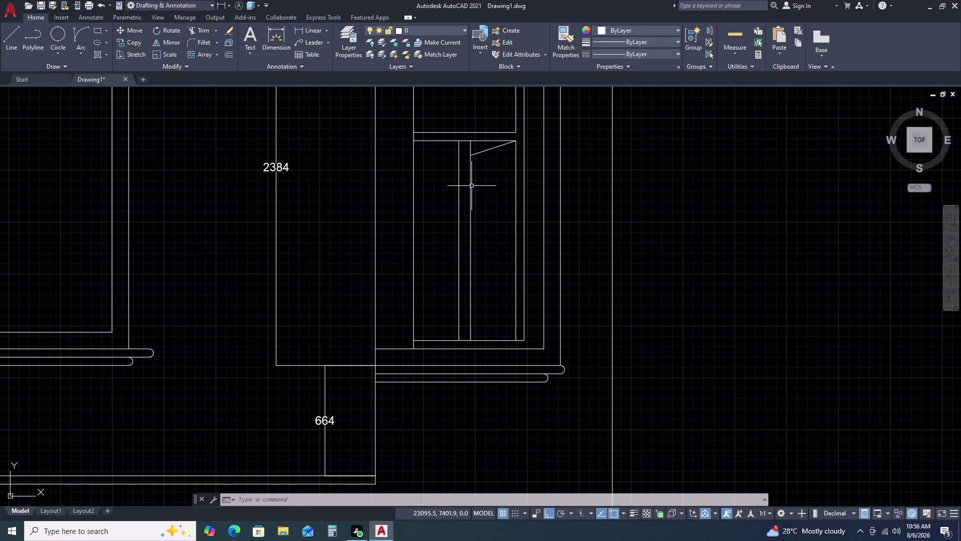
Mirror the sloped line across the divider onto the panel's left side, keeping the original.
key(m)
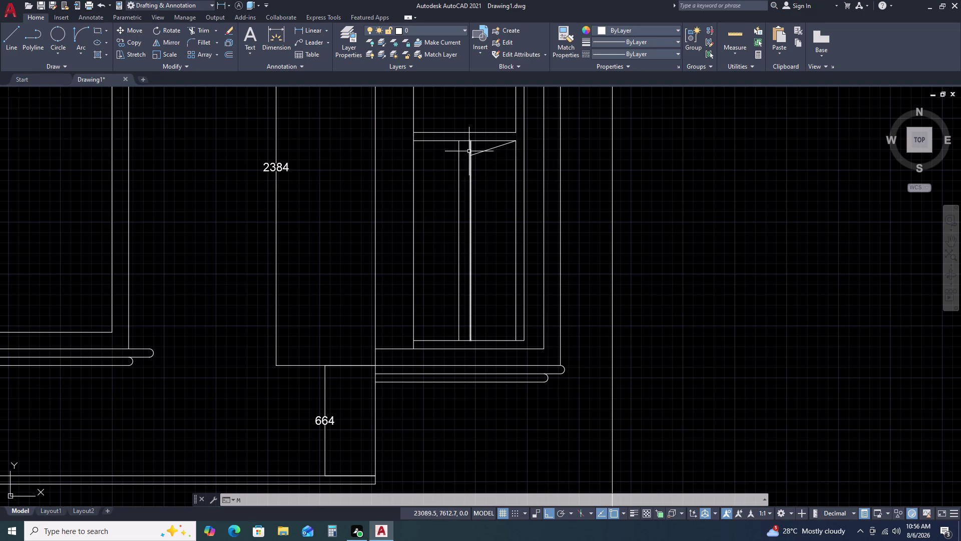
key(i)
key(space)
click(484, 149)
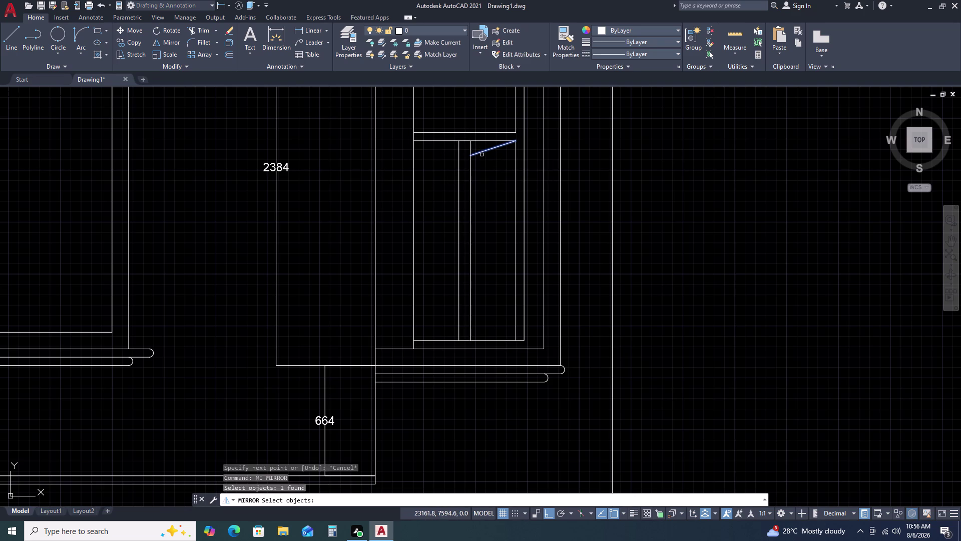
key(space)
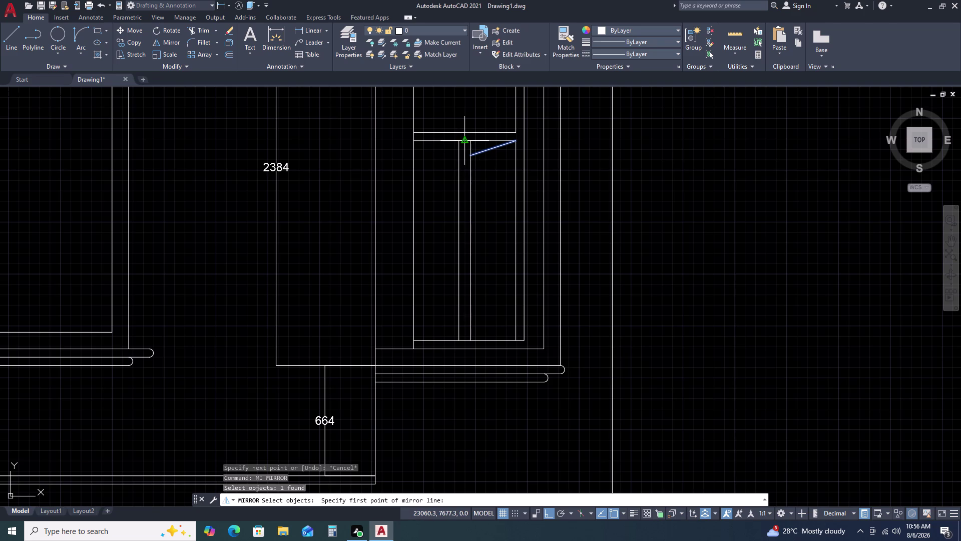
click(465, 143)
double_click(468, 115)
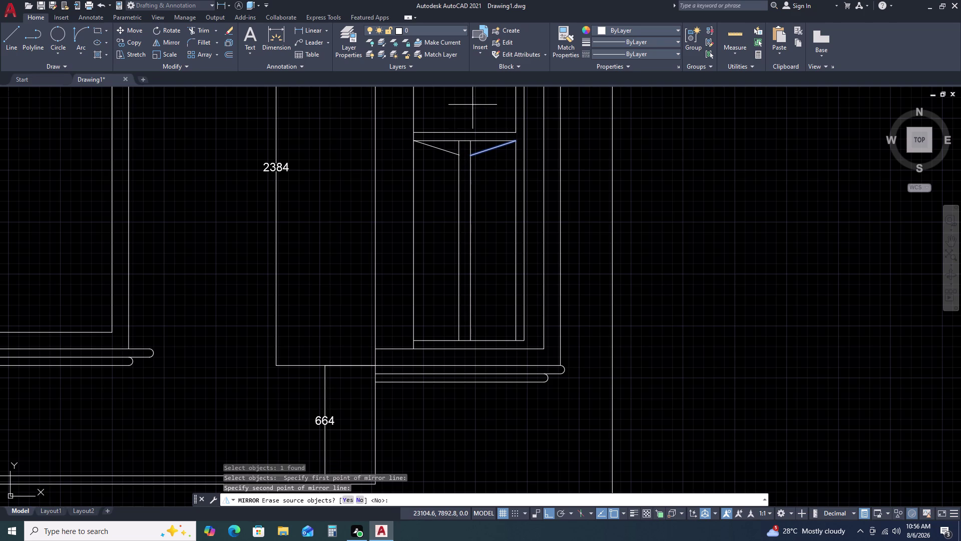
key(Return)
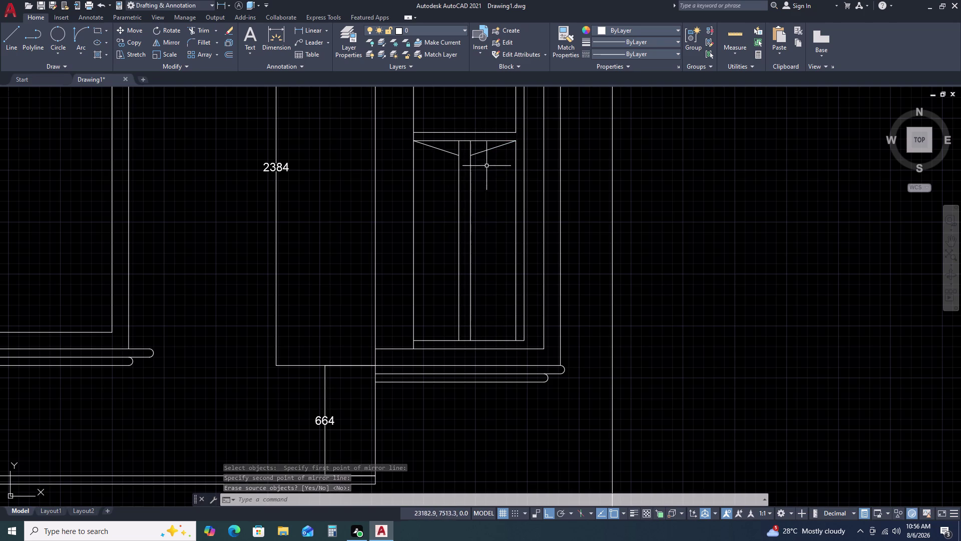
Mirror the right sloped line about the panel's mid-height down to the bottom.
click(486, 149)
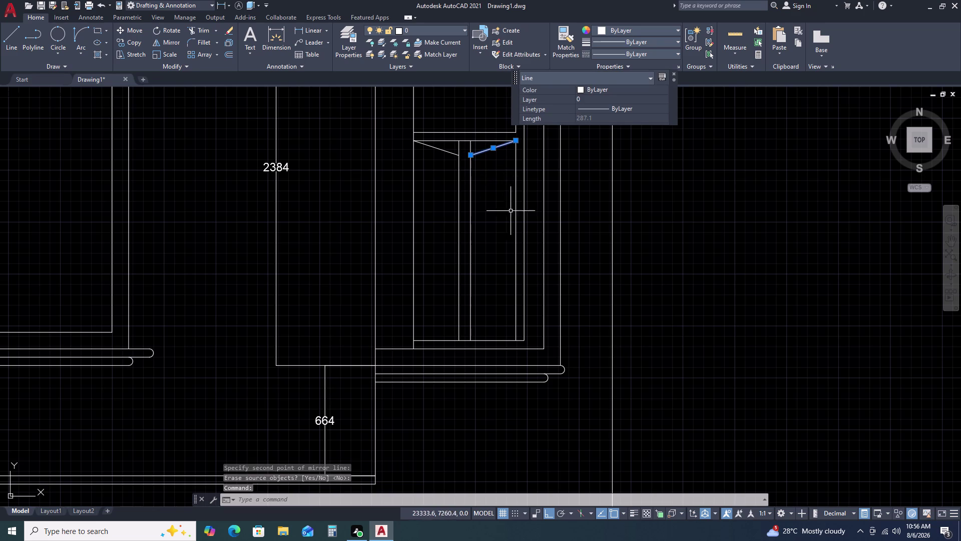
key(m)
key(i)
key(i)
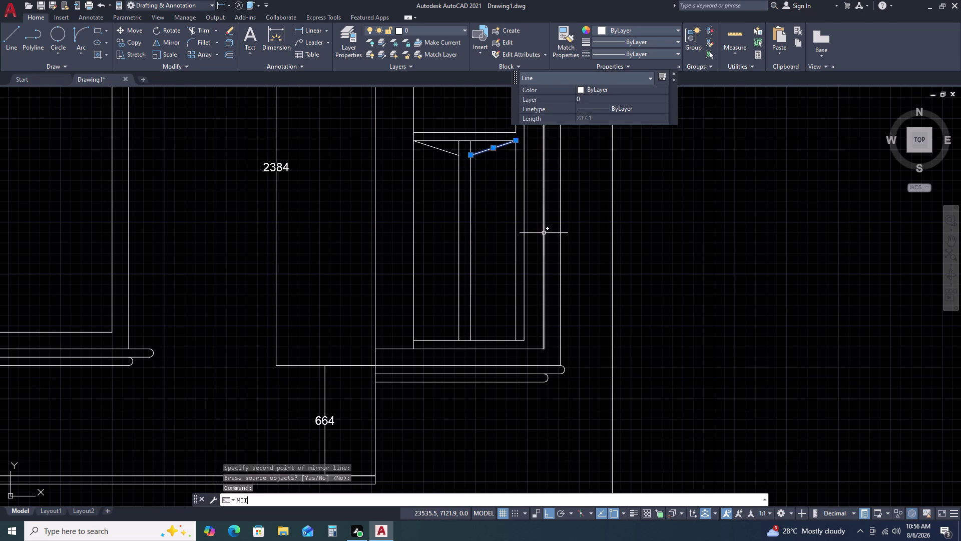
key(BackSpace)
key(space)
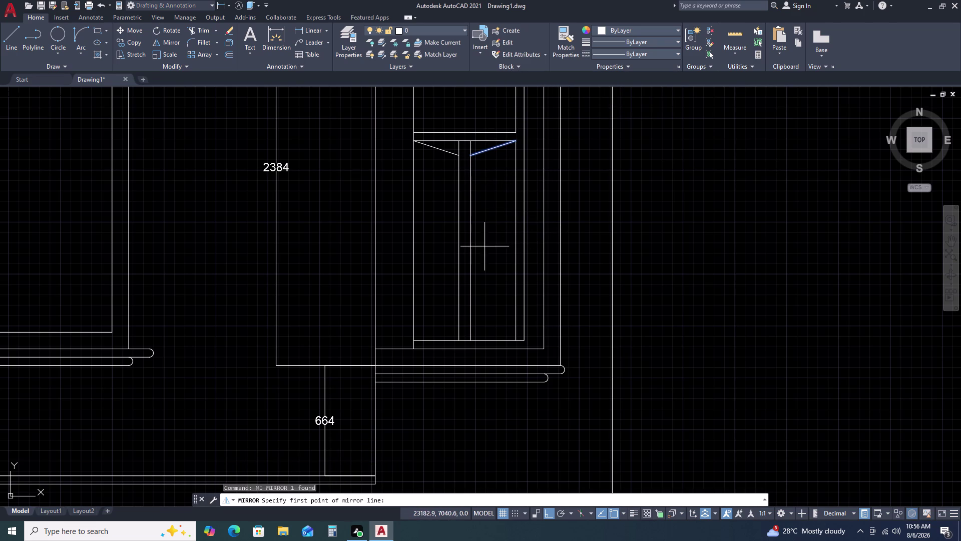
double_click(471, 240)
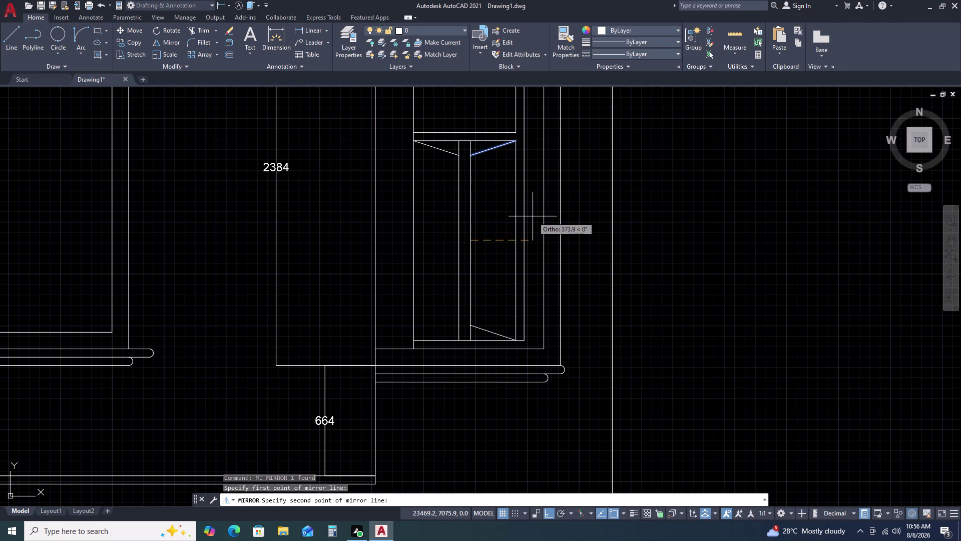
double_click(532, 216)
key(Return)
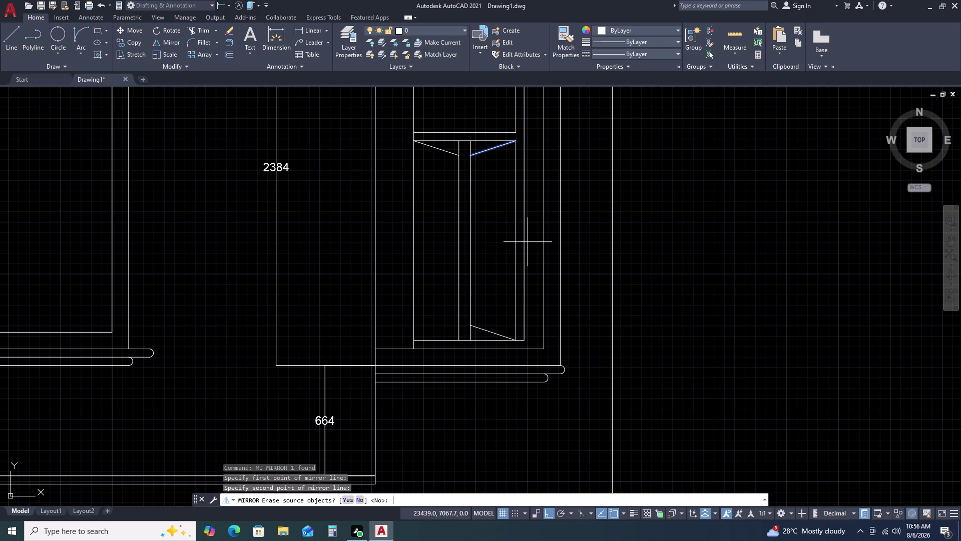
Mirror the left slanted line down to the panel's bottom as well.
key(space)
triple_click(452, 154)
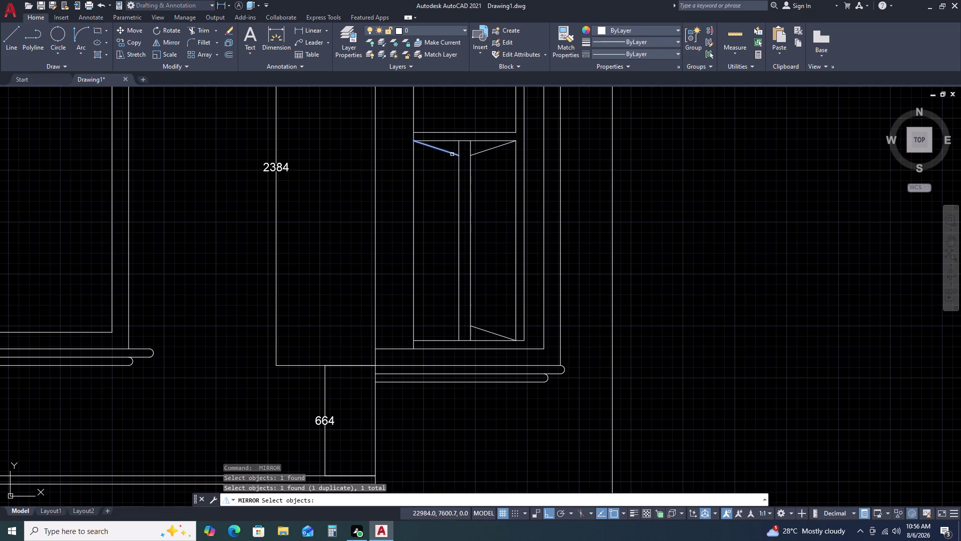
key(space)
click(457, 241)
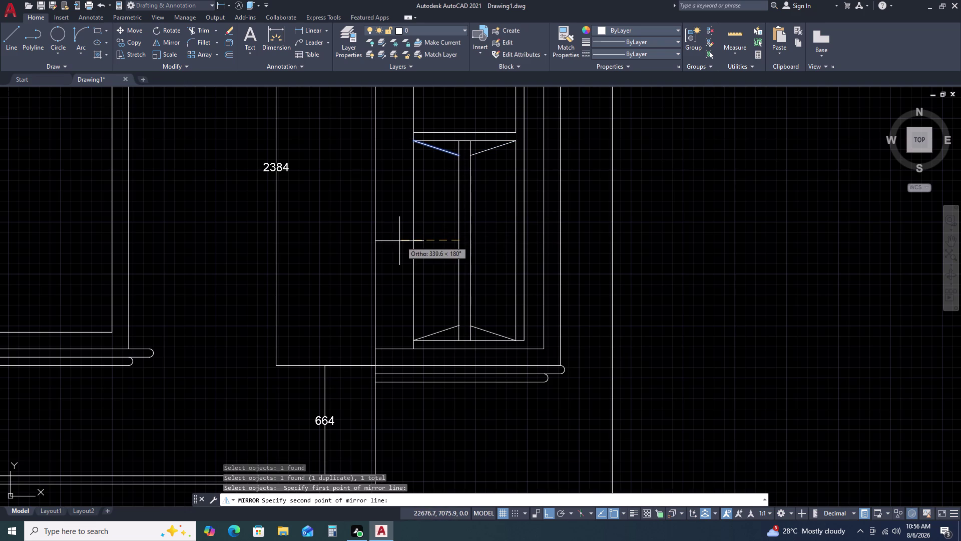
click(397, 240)
key(Return)
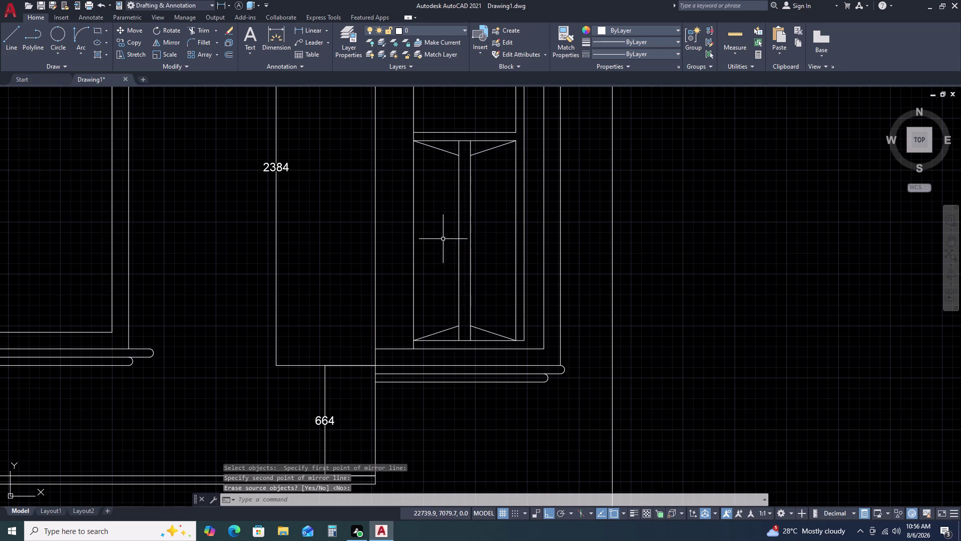
Trim the overlapping line ends at the panel's top and bottom.
text(TR)
key(space)
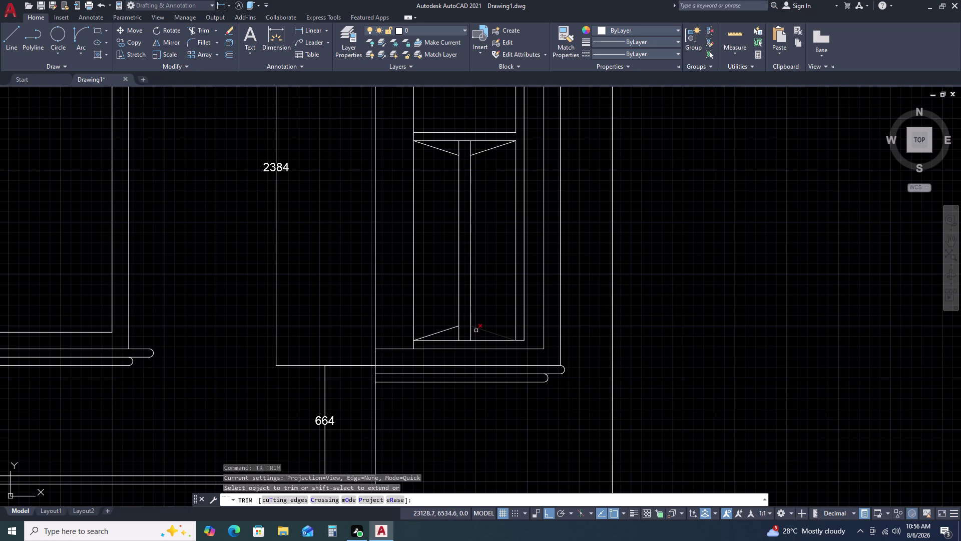
click(476, 334)
double_click(455, 334)
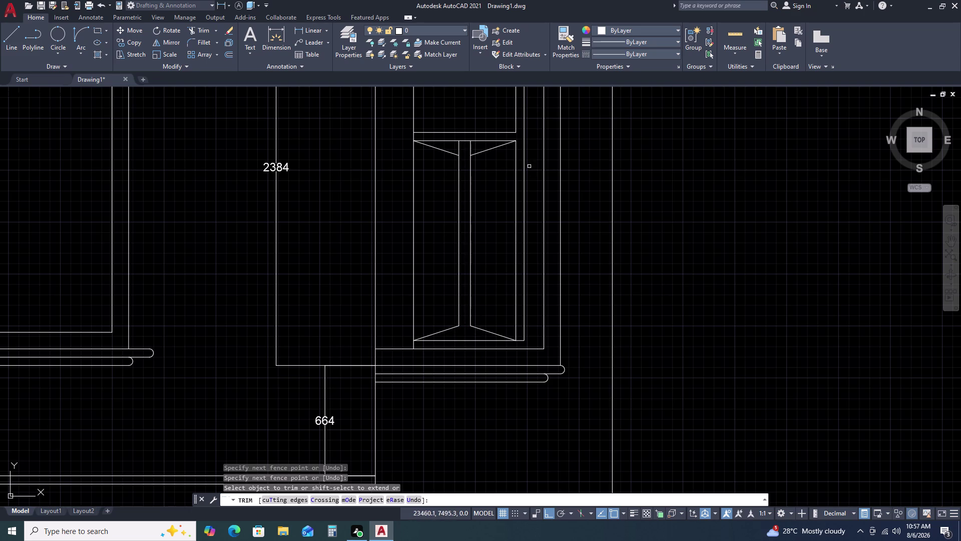
click(474, 146)
click(450, 148)
scroll(down, 3)
key(Escape)
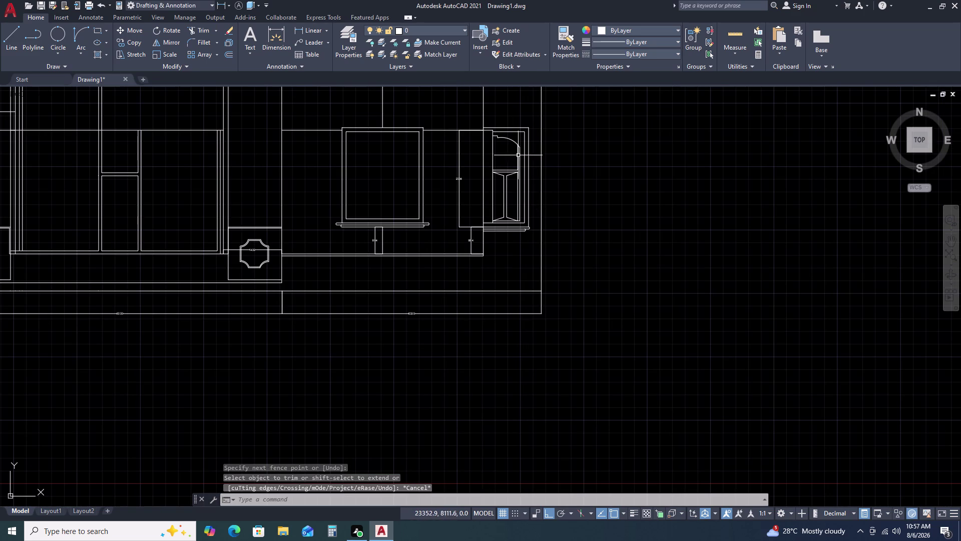
Draw the first diagonal from the compartment's lower-right corner to its upper-left corner.
middle_drag(516, 168, 530, 154)
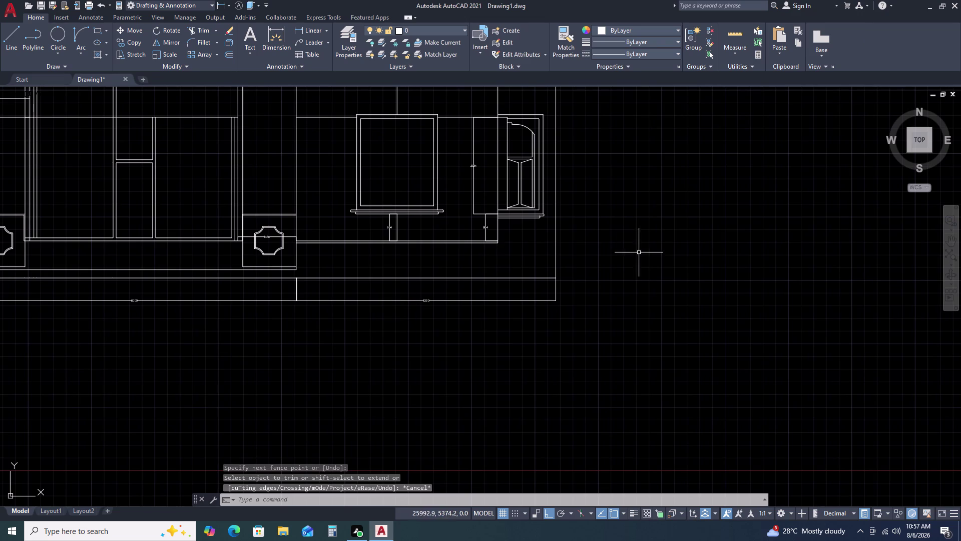
middle_drag(512, 123, 519, 128)
middle_drag(524, 135, 528, 143)
middle_drag(537, 157, 542, 169)
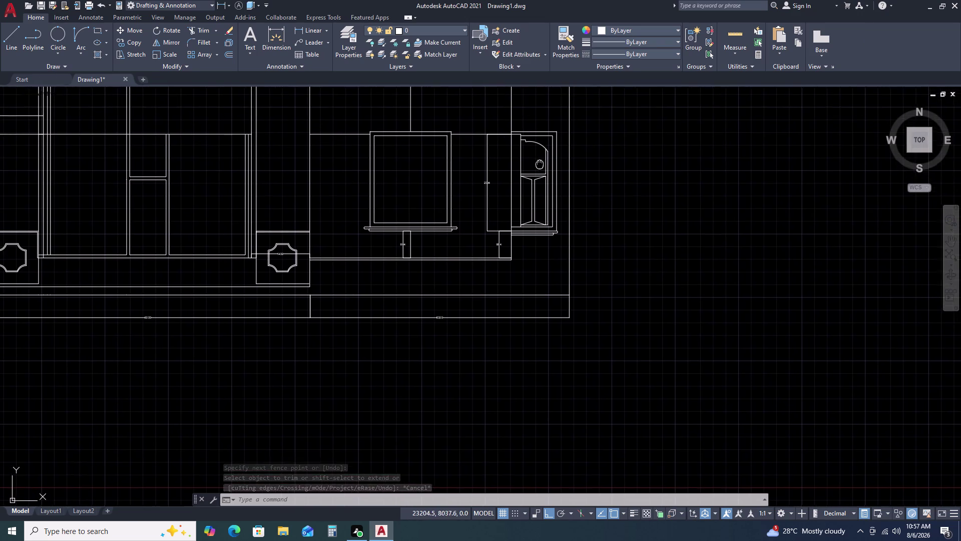
middle_drag(541, 168, 546, 182)
scroll(up, 3)
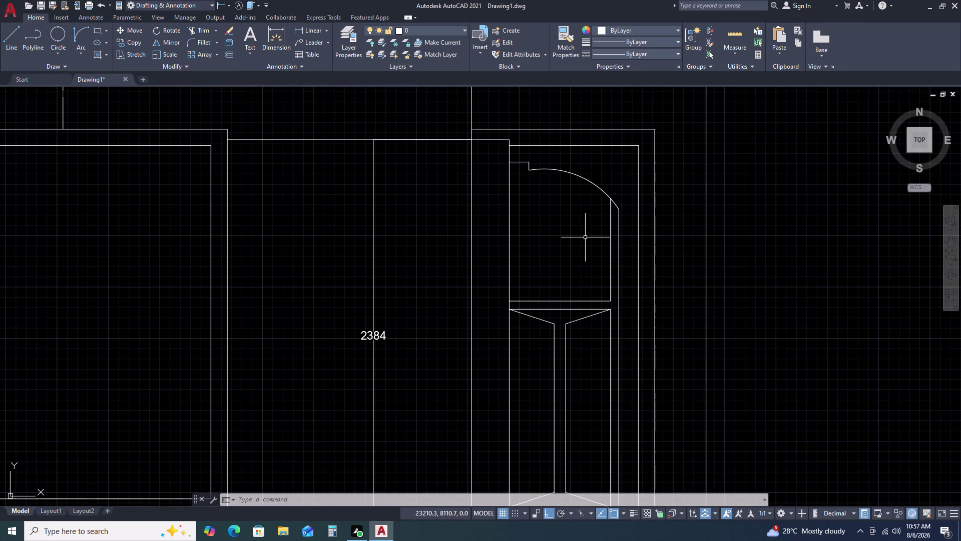
text(L)
key(space)
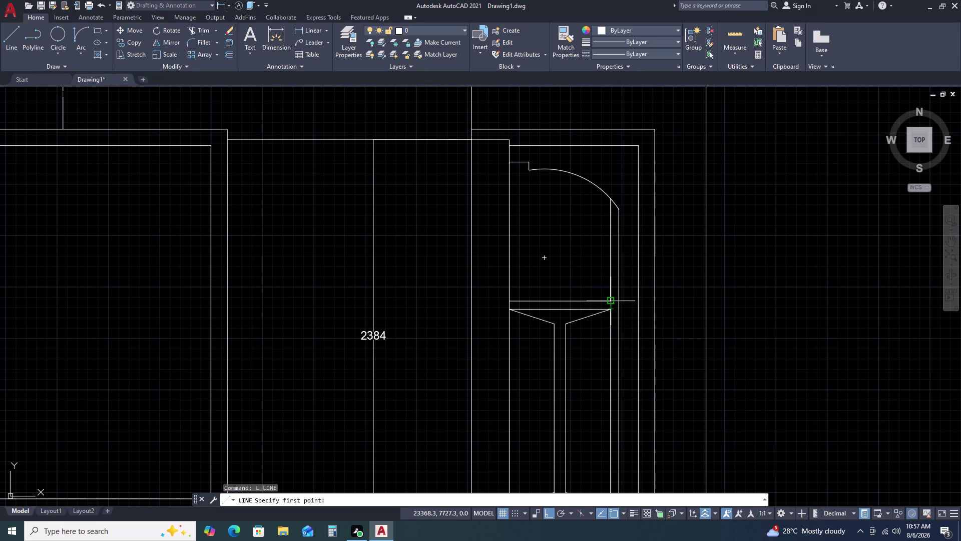
click(611, 302)
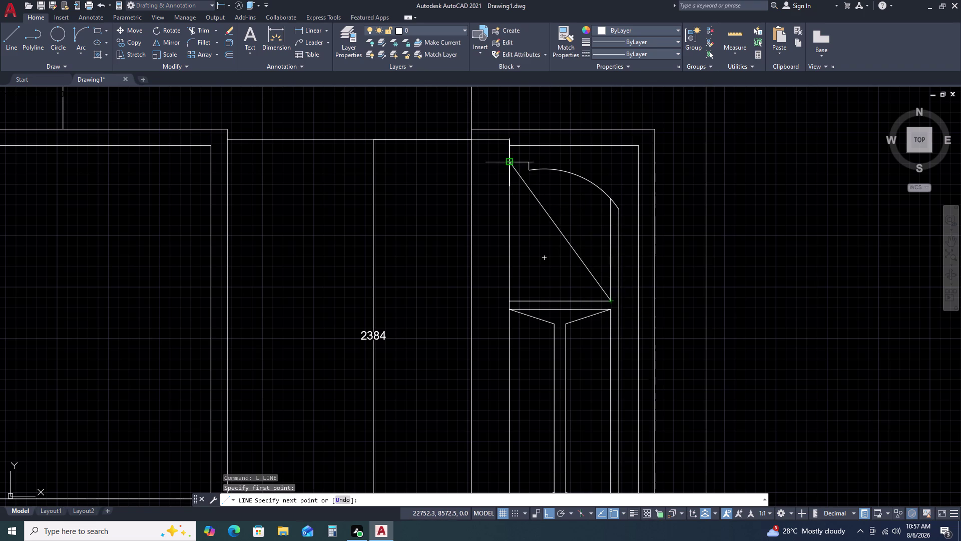
click(511, 165)
key(space)
Draw the second diagonal from the lower-left corner to the arch's upper right.
key(space)
click(509, 303)
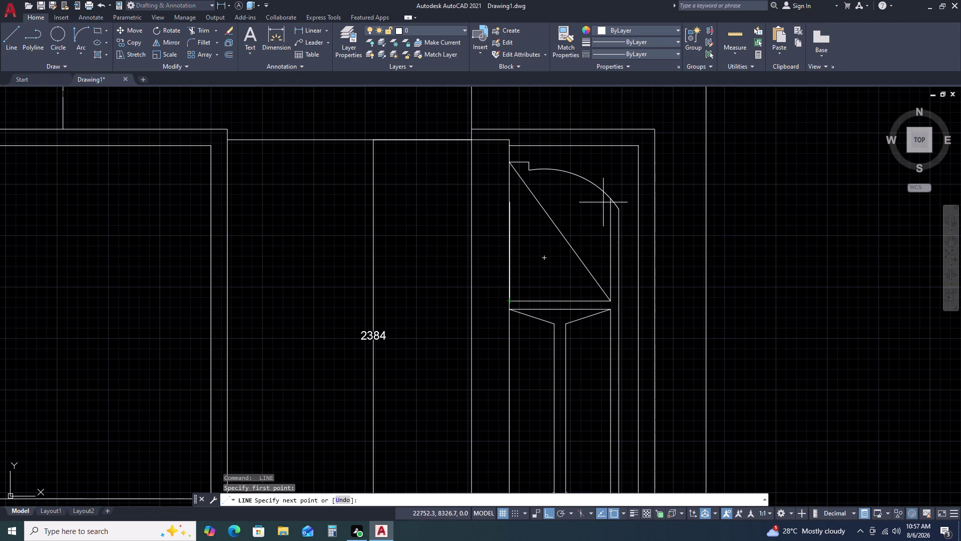
click(581, 178)
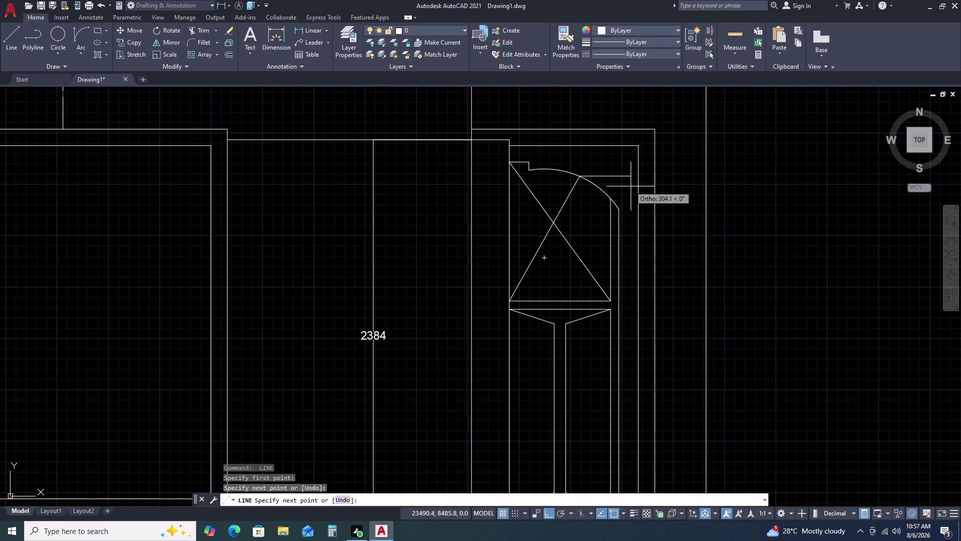
key(Escape)
scroll(down, 3)
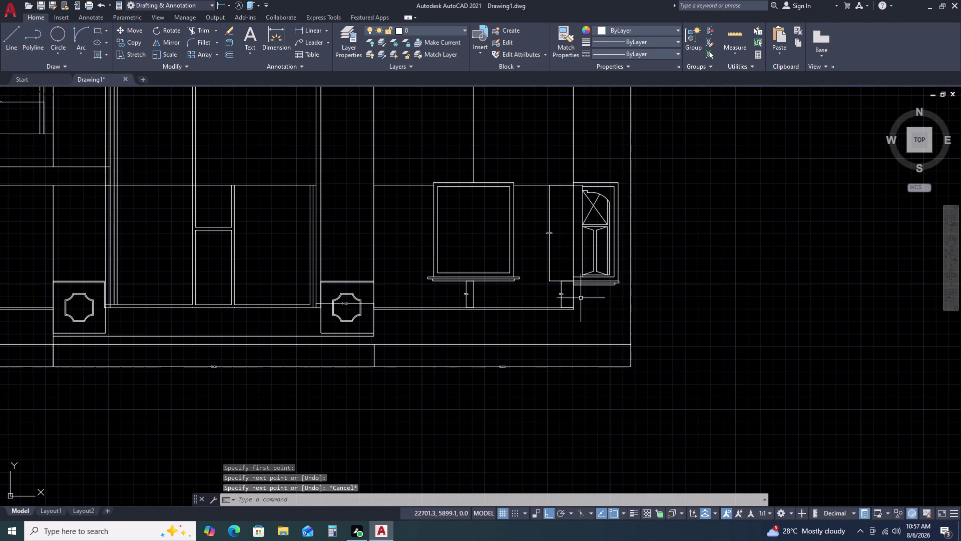
middle_drag(607, 296, 597, 230)
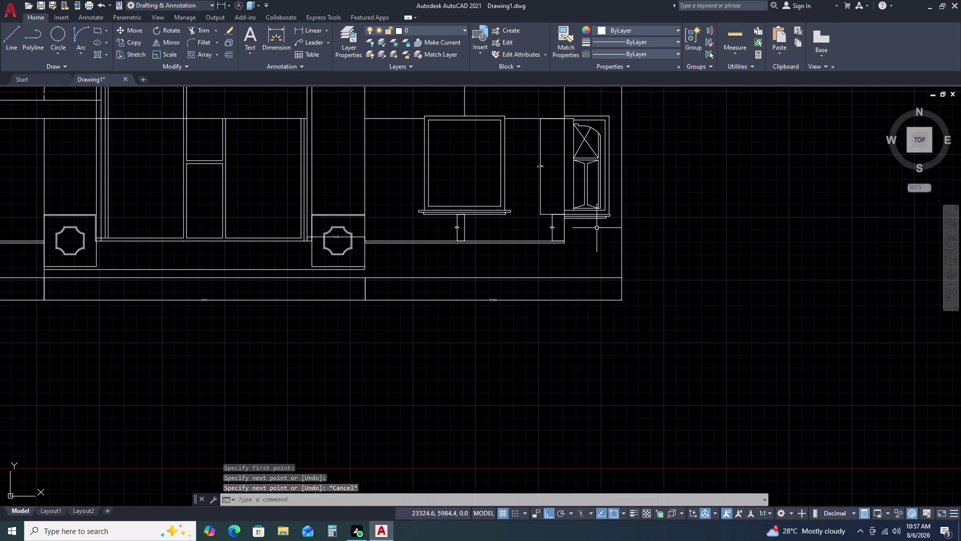
Draw a tiny circle below the shelf, then delete it.
scroll(up, 3)
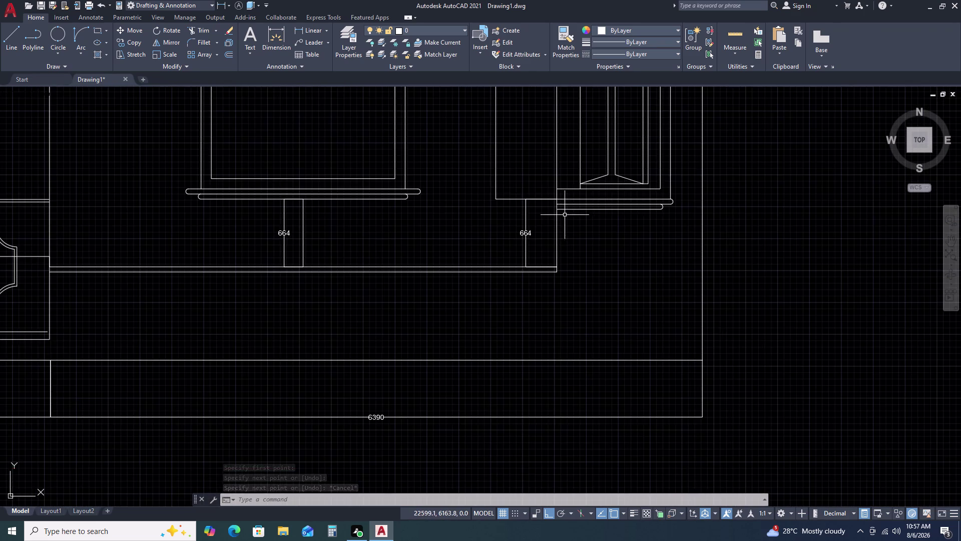
scroll(up, 3)
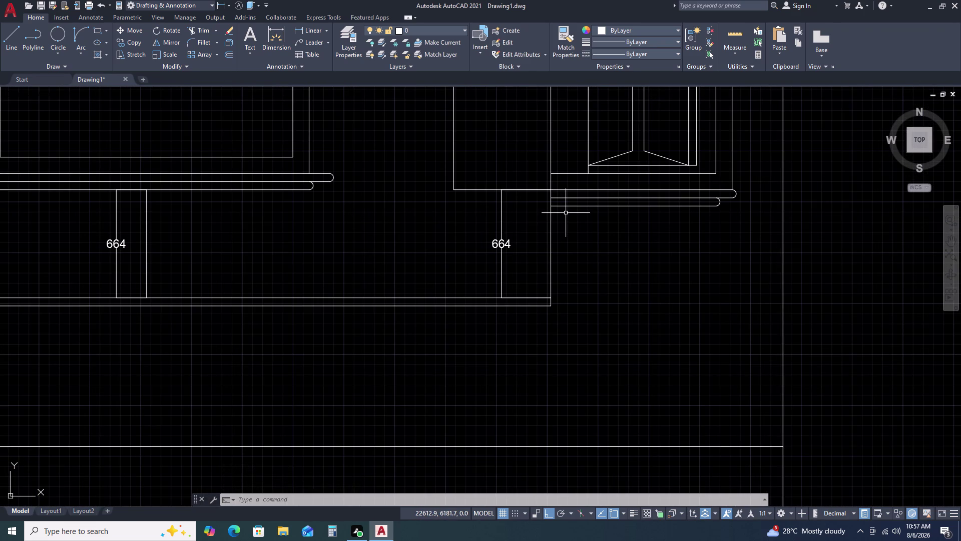
key(c)
key(space)
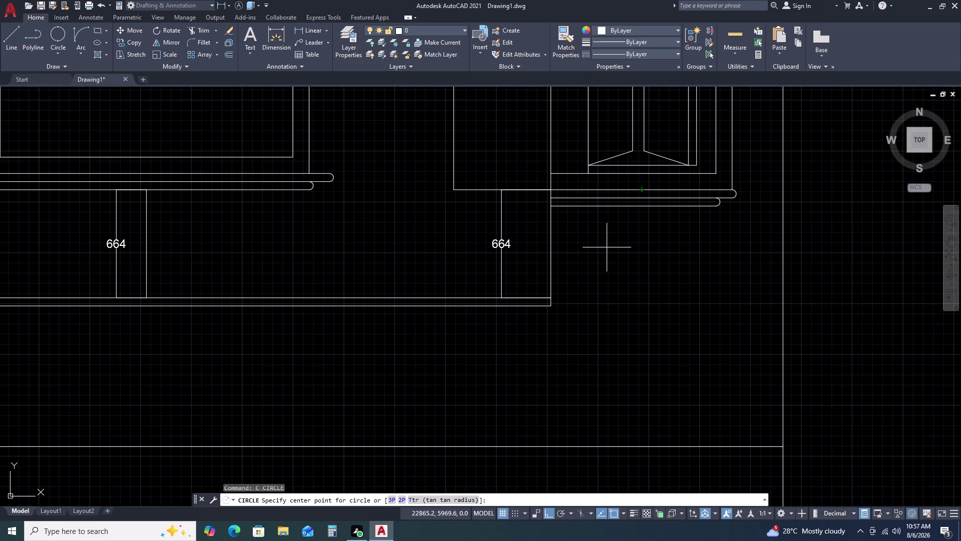
key(r)
key(space)
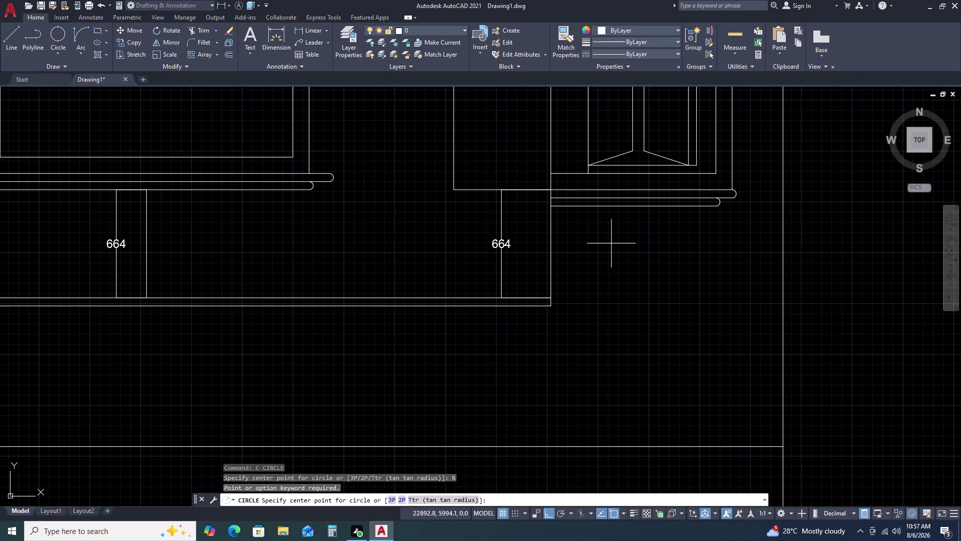
triple_click(612, 243)
click(612, 243)
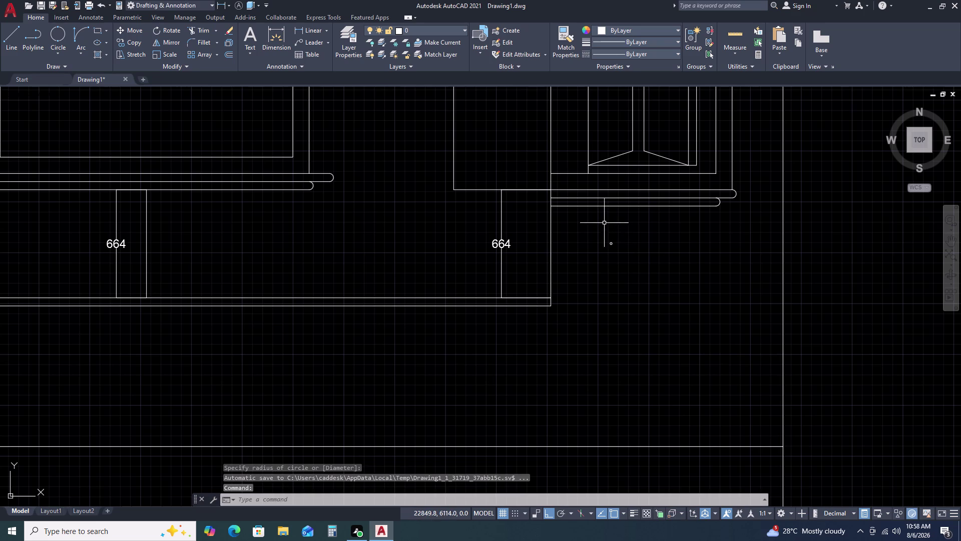
double_click(620, 236)
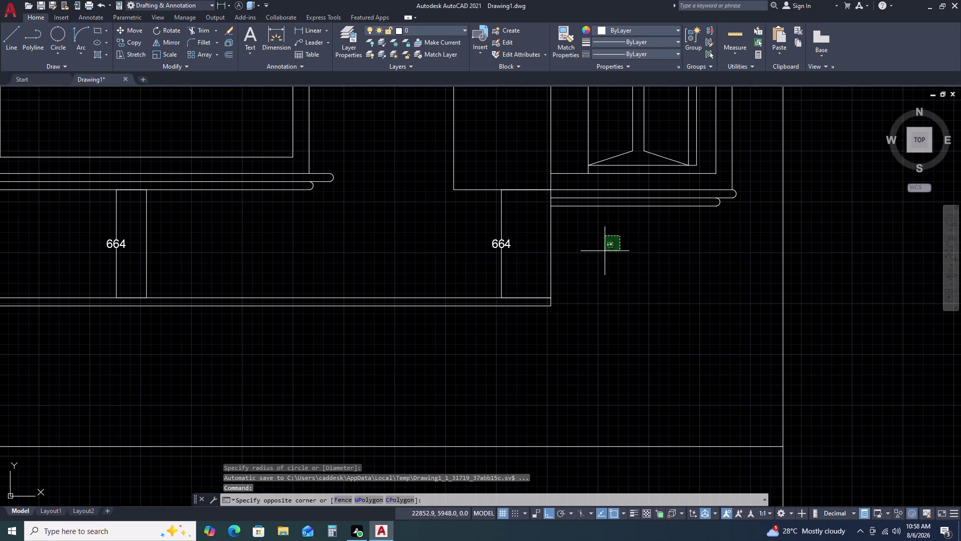
click(604, 259)
key(Delete)
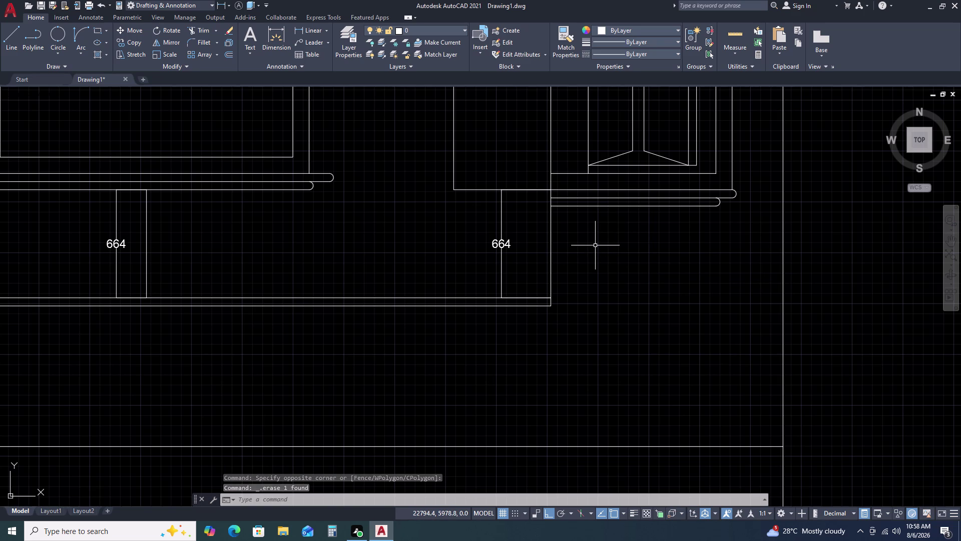
Draw a radius-25 circle below the rail's left end and select it.
text(C)
key(space)
double_click(598, 244)
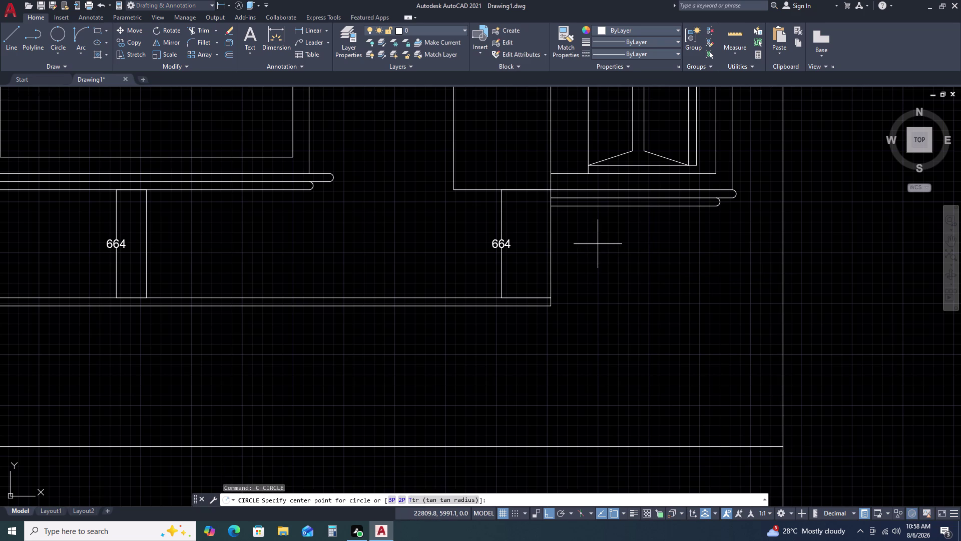
text(R)
key(space)
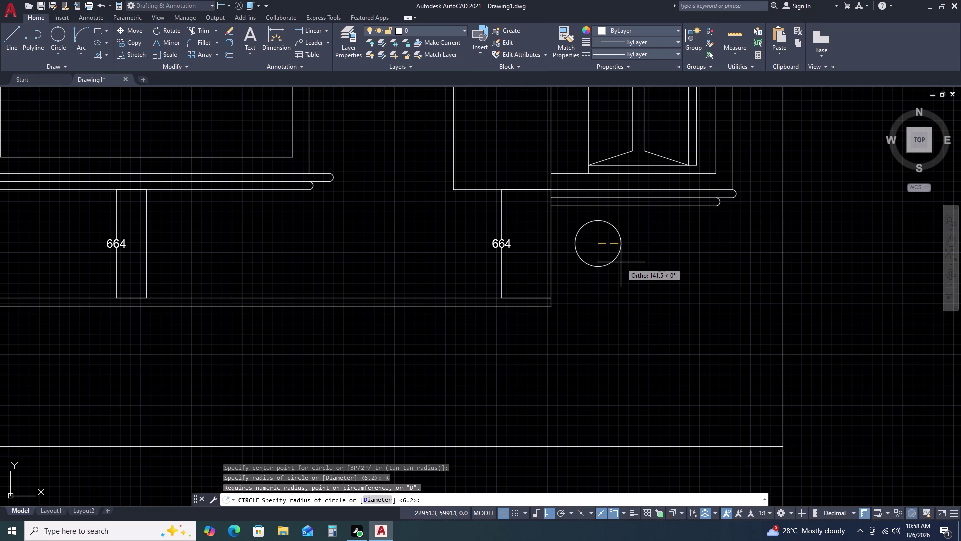
text(25)
key(space)
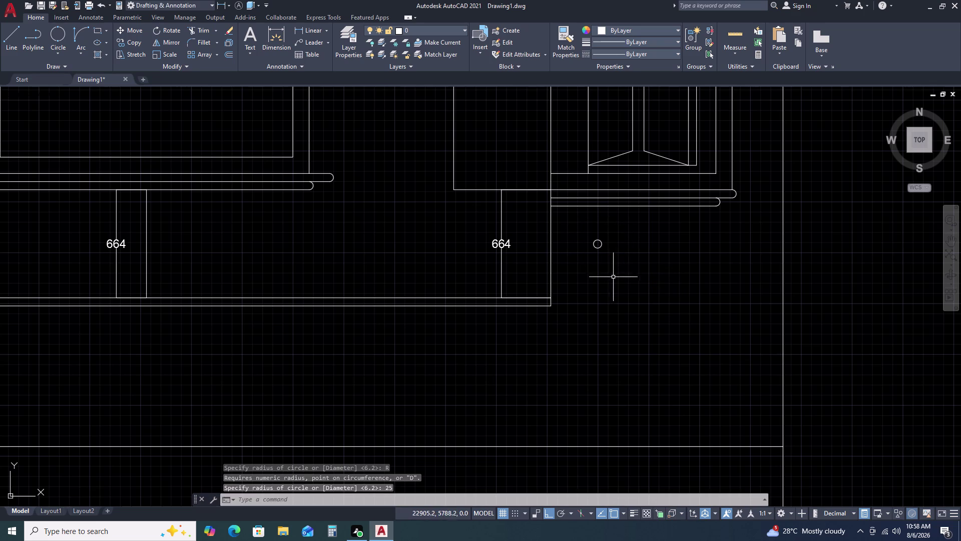
click(607, 234)
double_click(593, 250)
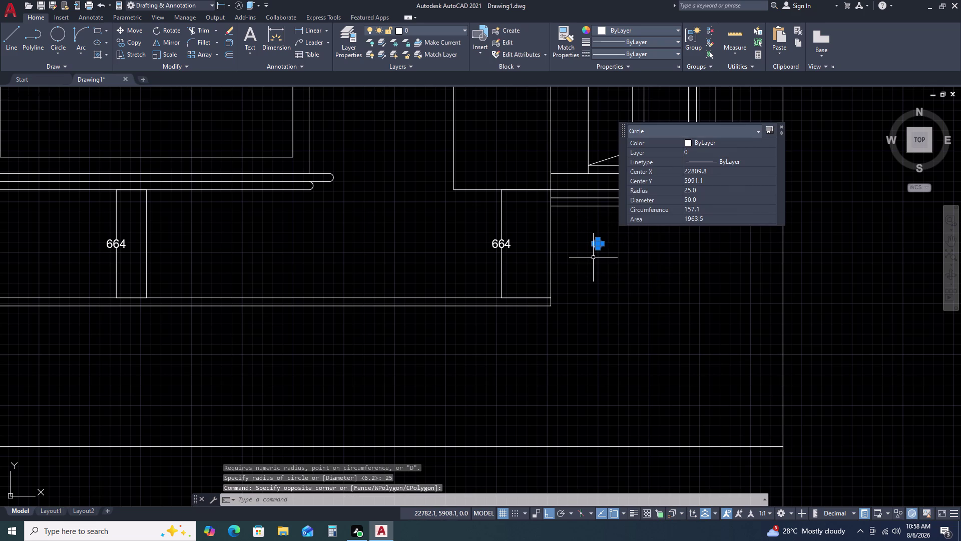
Move the circle by its top point onto the line corner.
text(M)
key(space)
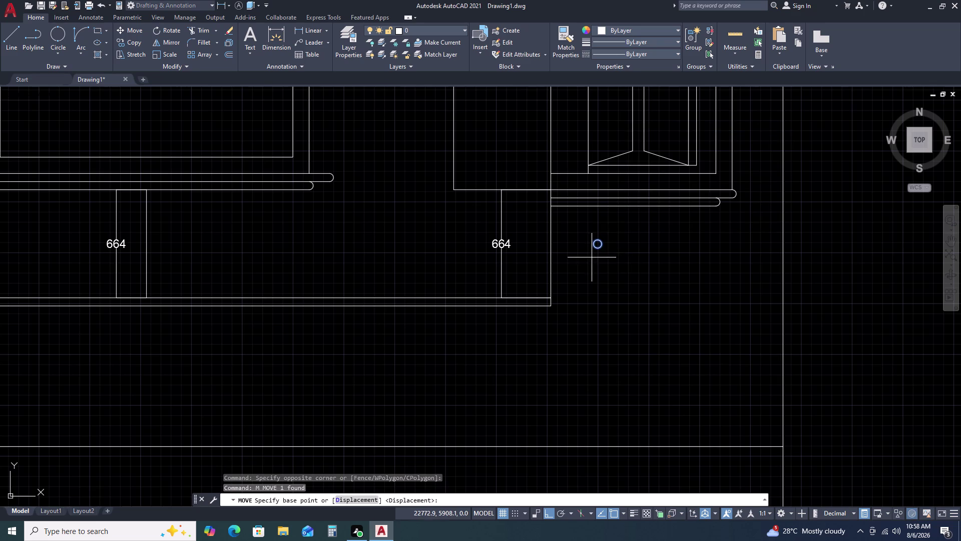
scroll(up, 3)
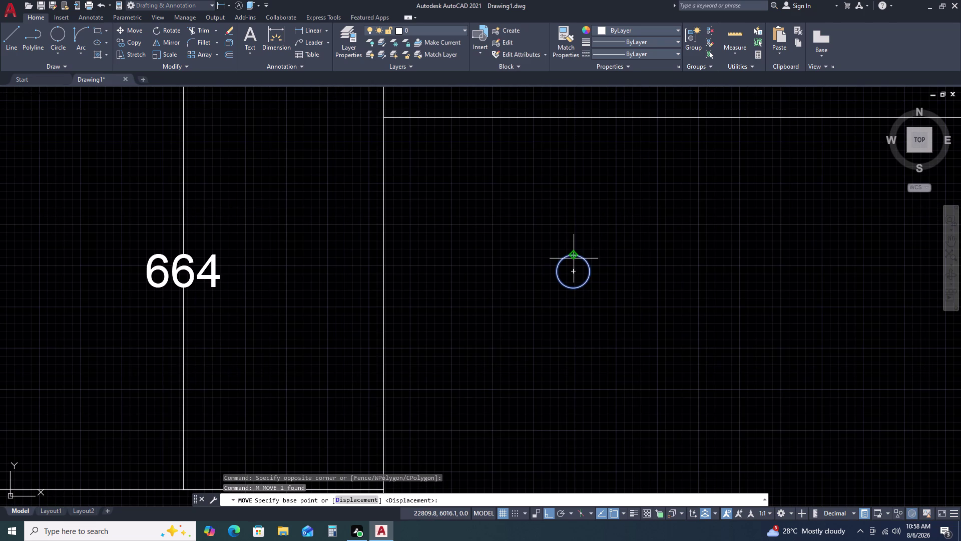
drag(567, 255, 553, 256)
key(F8)
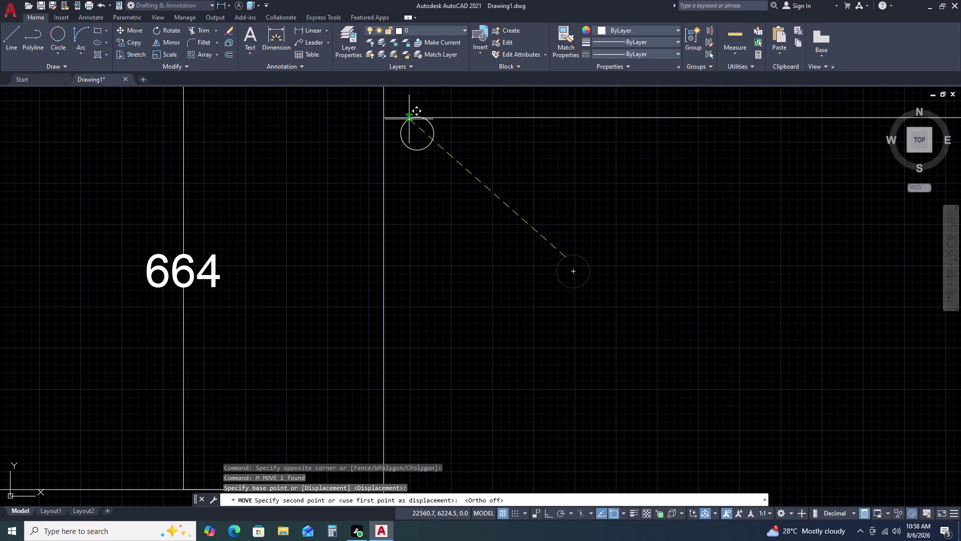
double_click(409, 119)
double_click(441, 134)
click(410, 136)
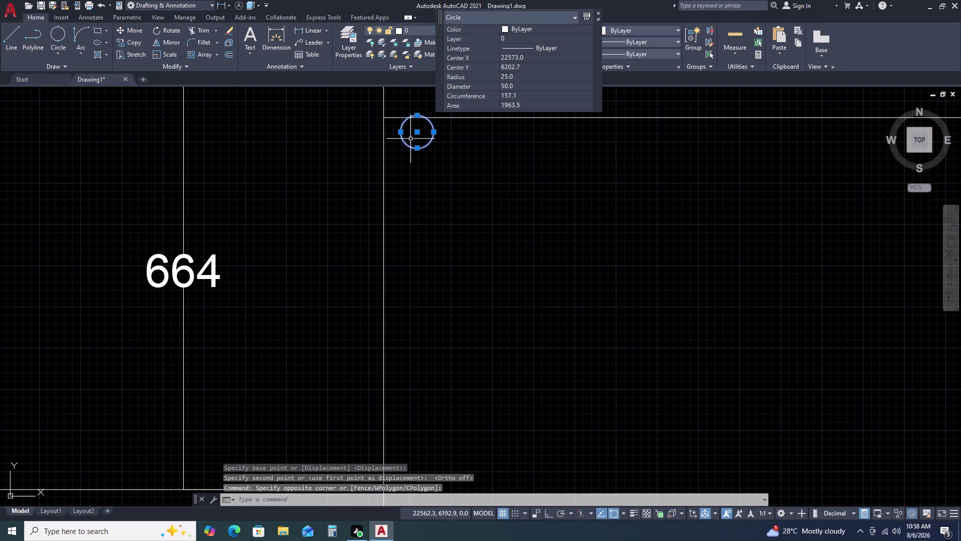
Reposition the circle so its top sits on the horizontal line.
key(m)
key(space)
double_click(418, 114)
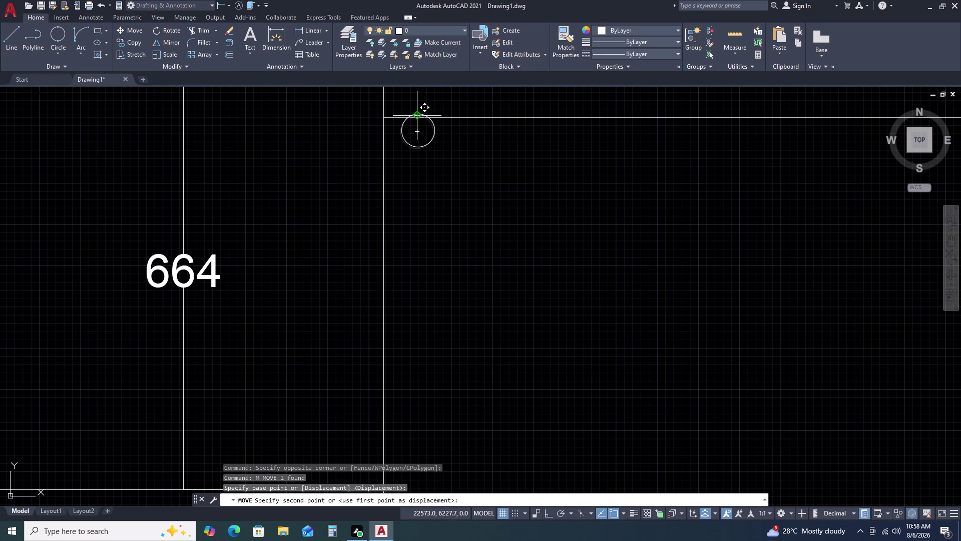
triple_click(417, 120)
click(445, 134)
click(424, 150)
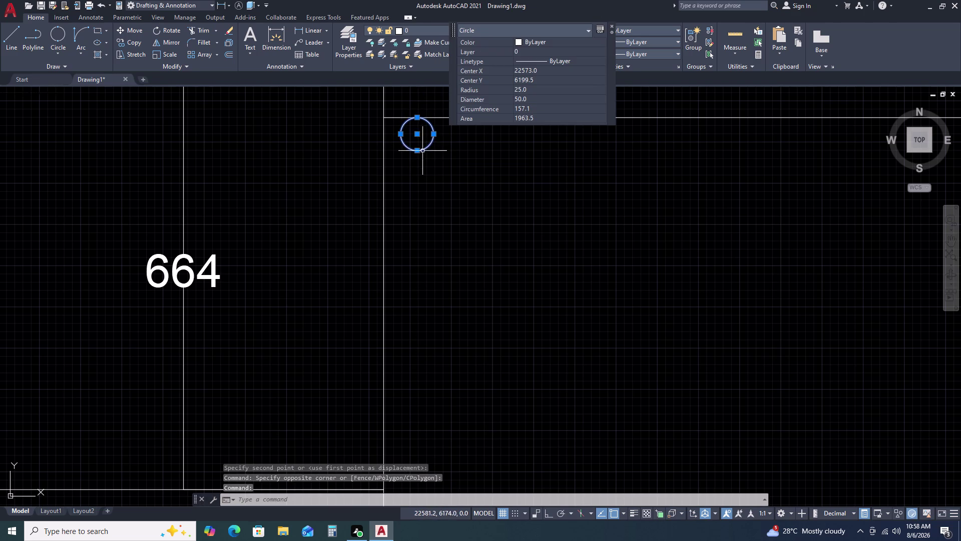
key(c)
key(o)
key(space)
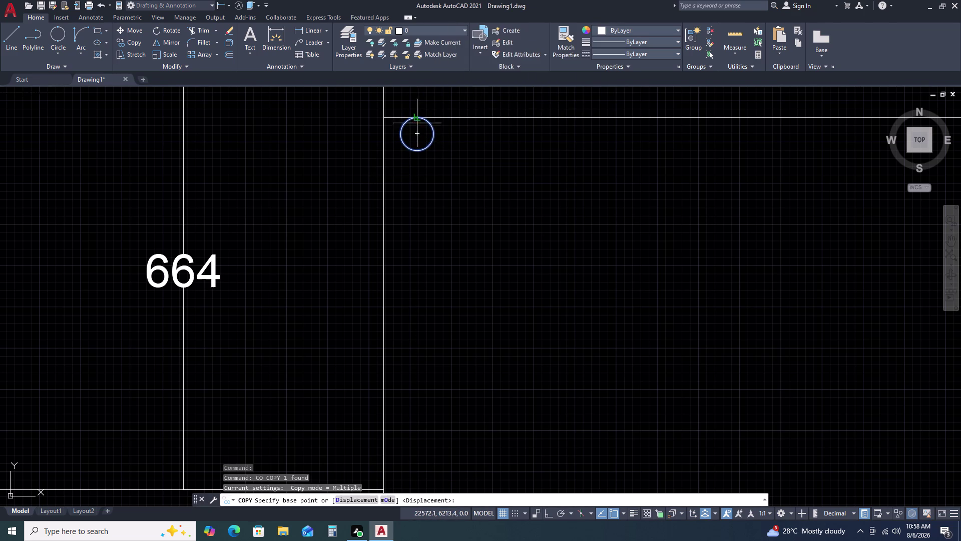
Copy the radius-25 circle from its centre to just under the rail's right end.
click(417, 116)
scroll(down, 3)
middle_drag(767, 128, 569, 158)
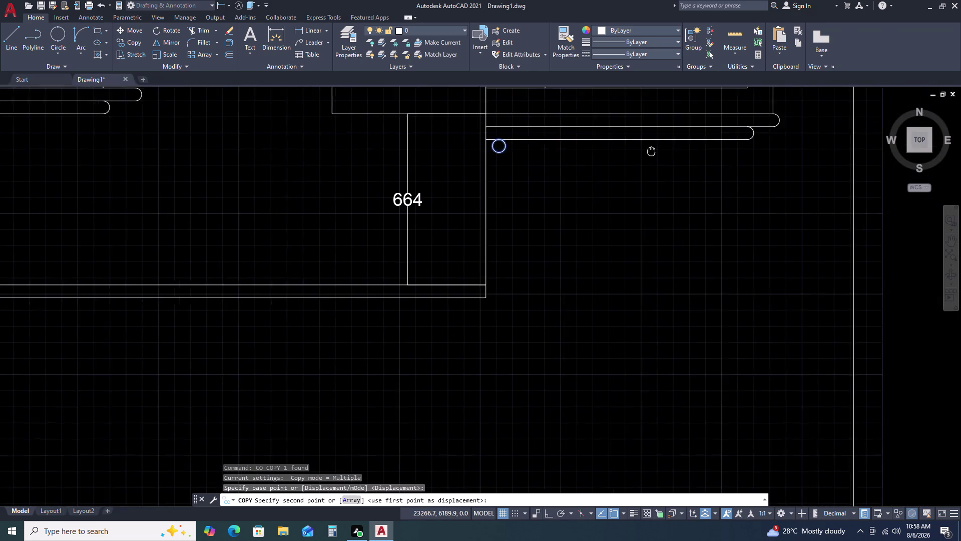
middle_drag(569, 158, 555, 160)
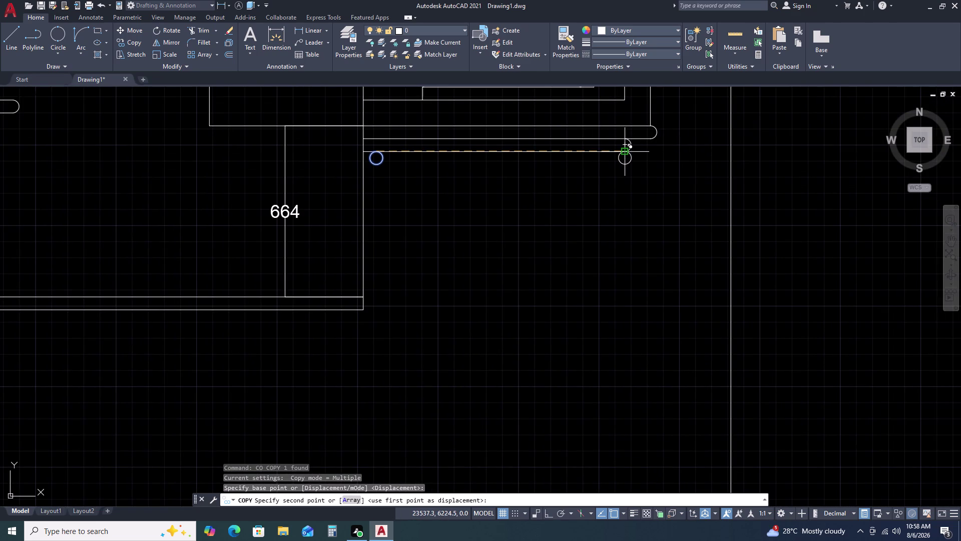
double_click(624, 154)
key(Escape)
Zoom out over the elevation and start a linear dimension.
scroll(down, 3)
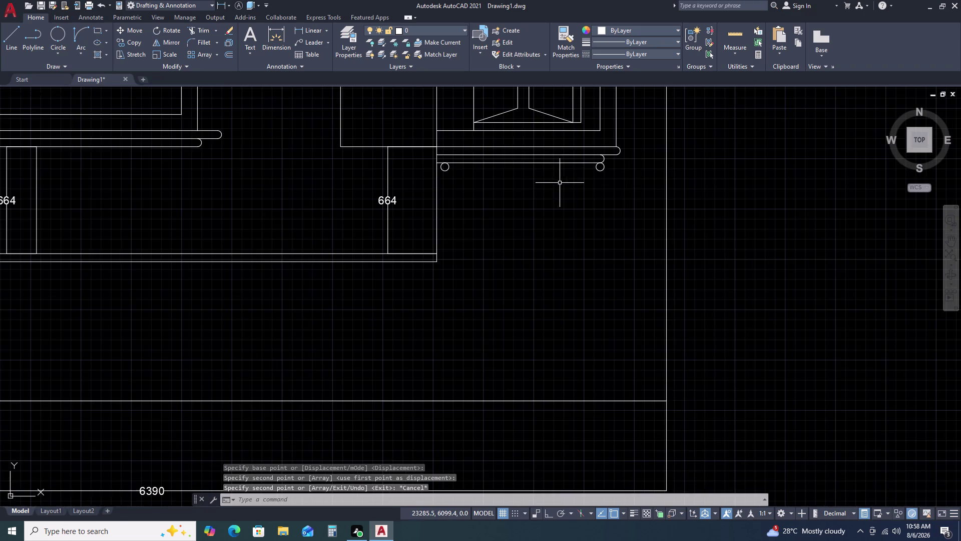
scroll(down, 3)
scroll(down, 3)
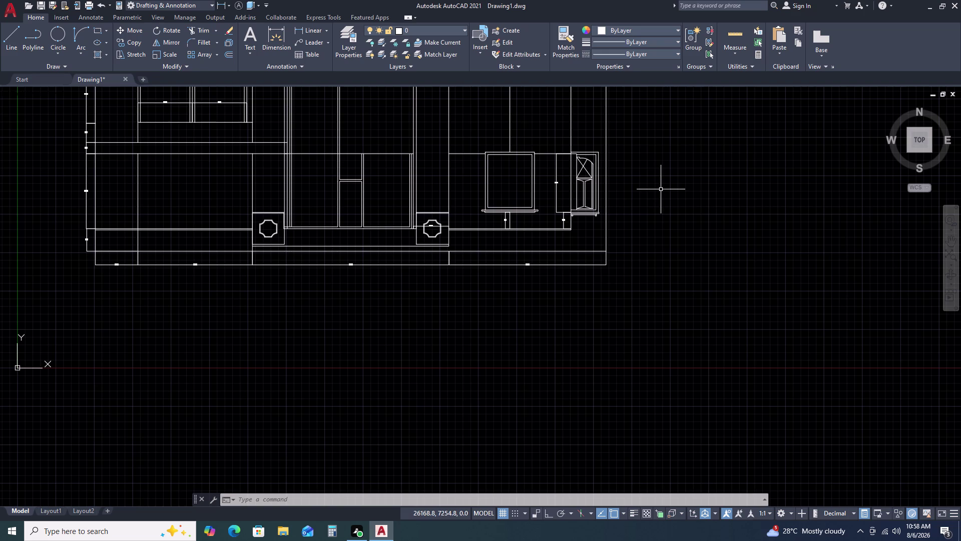
click(305, 29)
scroll(up, 3)
scroll(up, 3)
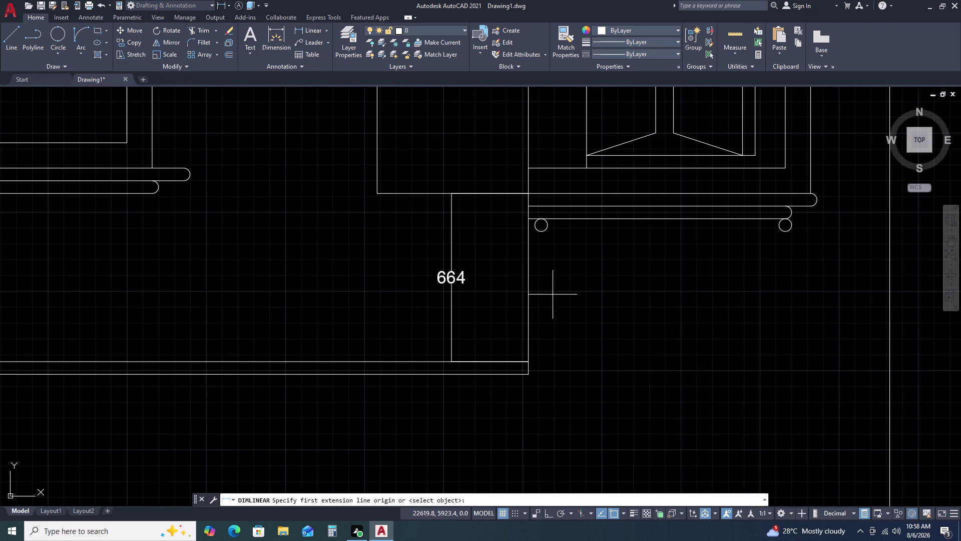
Dimension the rail's full length, 1115, between its left and right ends.
double_click(527, 219)
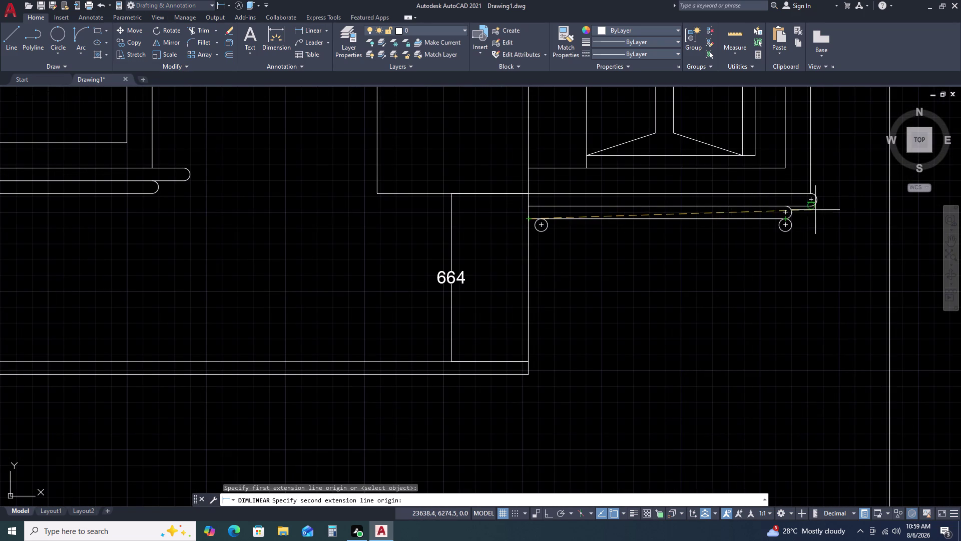
key(Escape)
key(space)
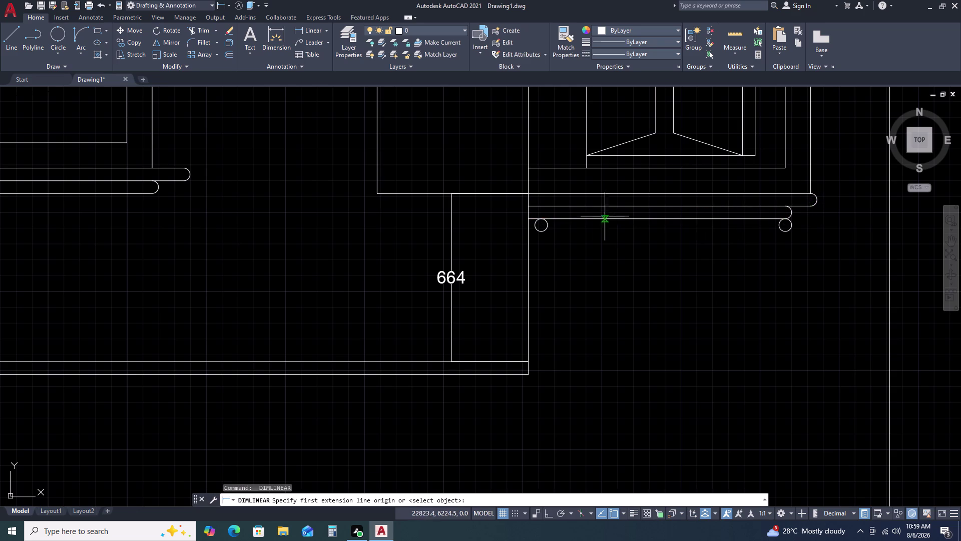
click(529, 194)
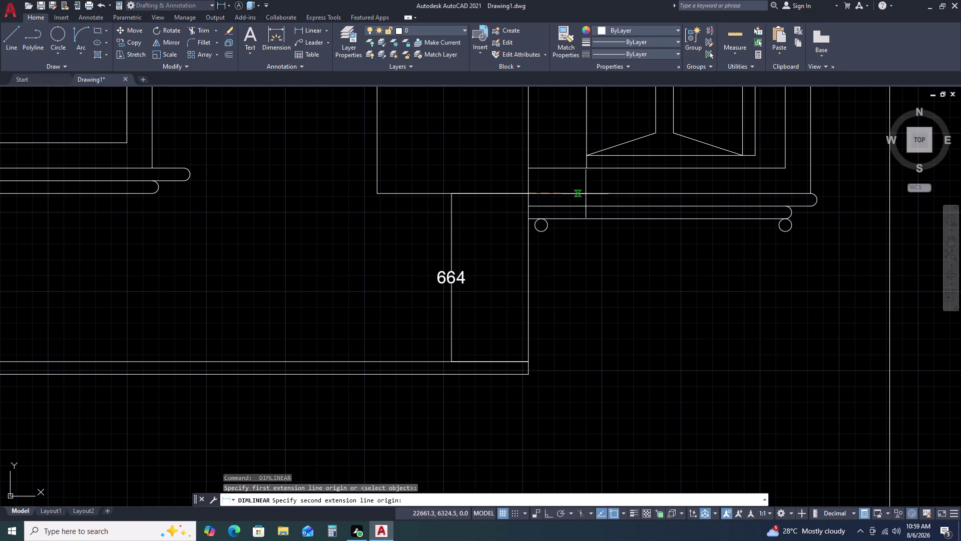
triple_click(812, 193)
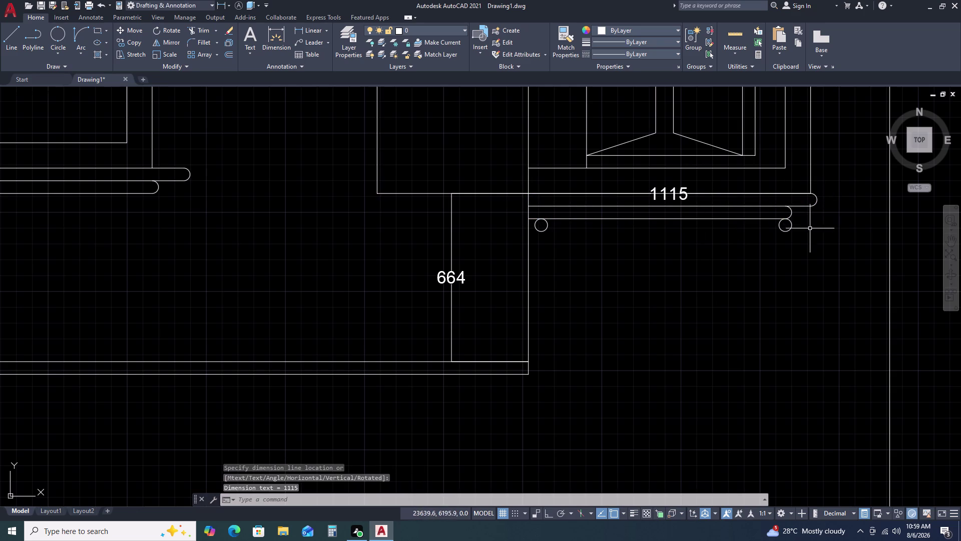
Drag the 1115 dimension text down so it sits below the rail.
double_click(723, 191)
double_click(658, 189)
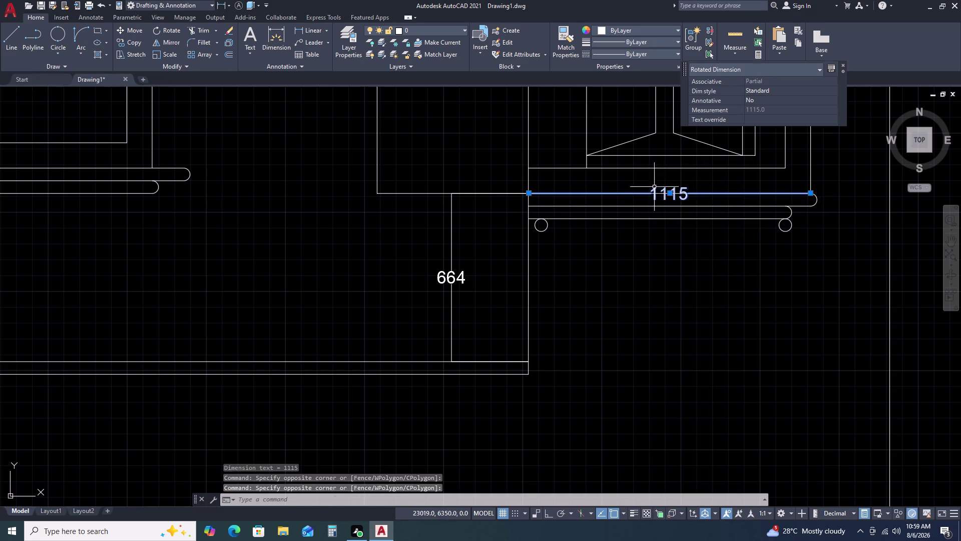
double_click(670, 192)
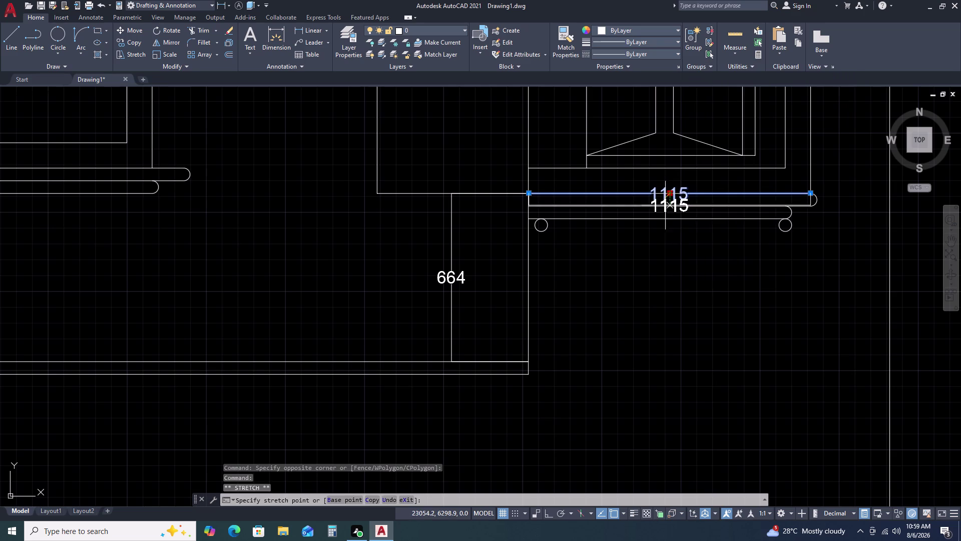
click(672, 251)
key(space)
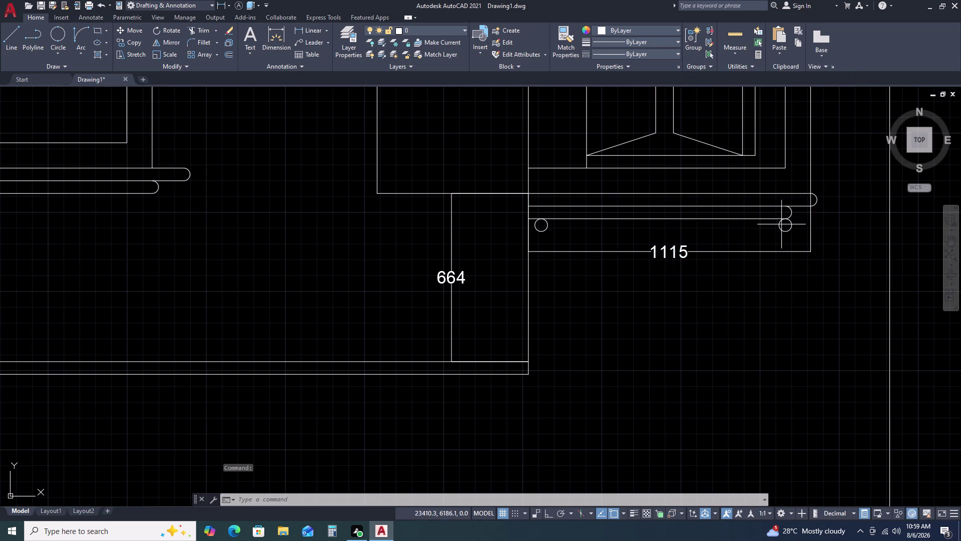
Pan to the tall right-hand panel and start a dimension at its top corner.
middle_drag(819, 203, 812, 212)
middle_drag(802, 226, 793, 238)
middle_drag(779, 255, 772, 265)
scroll(down, 3)
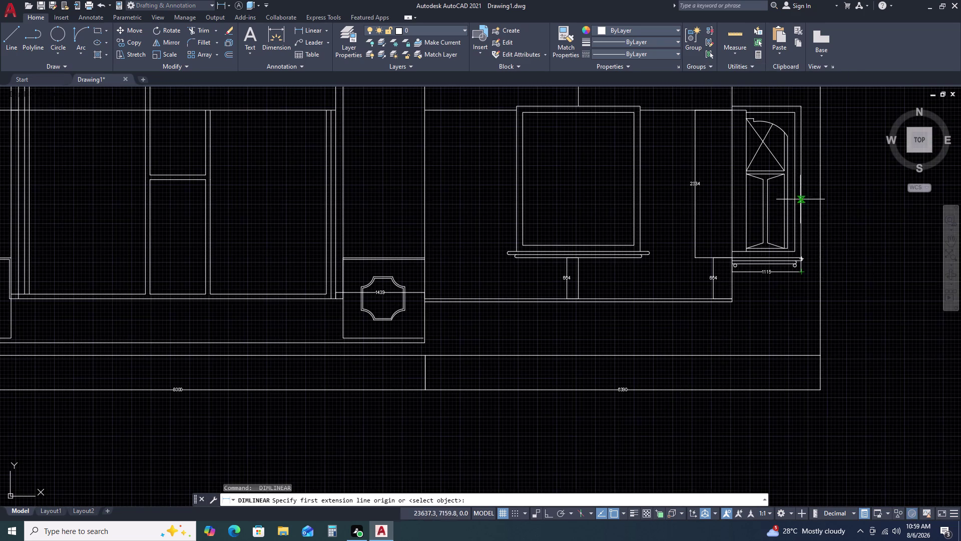
middle_drag(790, 198, 715, 258)
scroll(down, 3)
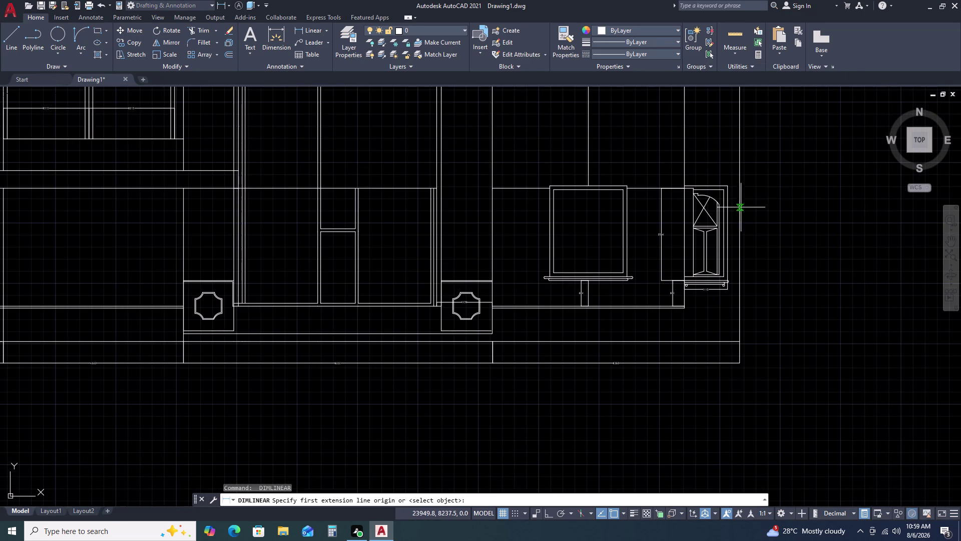
scroll(up, 3)
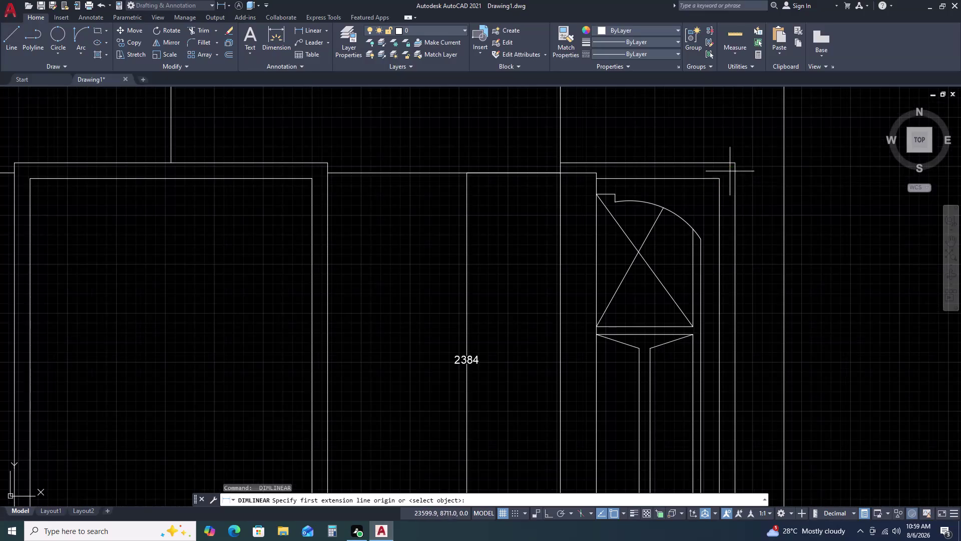
click(734, 164)
scroll(down, 3)
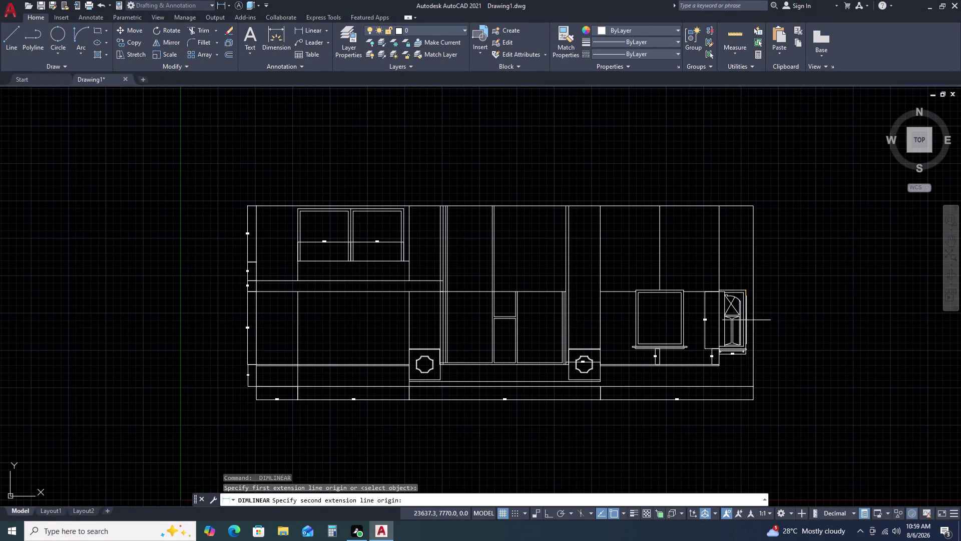
scroll(up, 3)
scroll(up, 3)
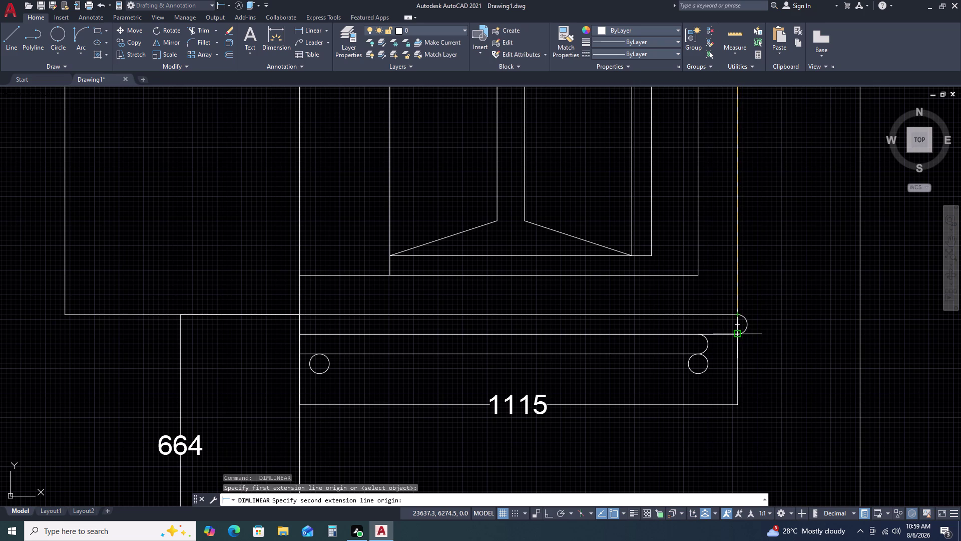
Pick the rail's right end as second point, then cancel the unfinished dimension.
click(695, 354)
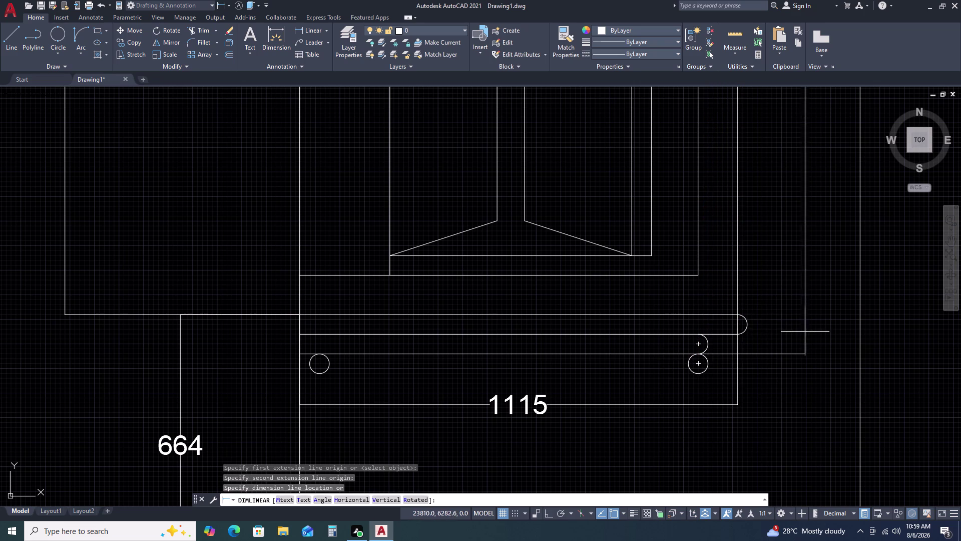
scroll(down, 3)
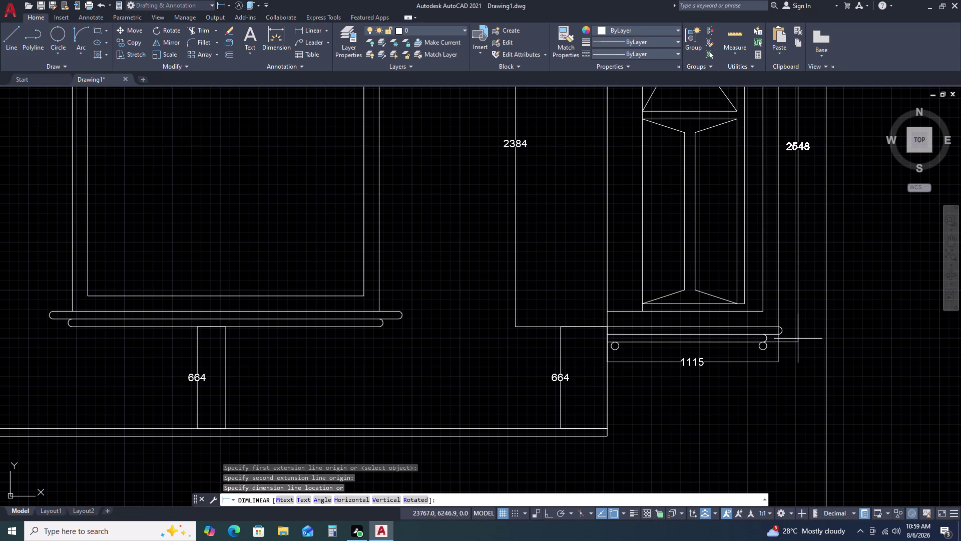
key(Escape)
scroll(down, 3)
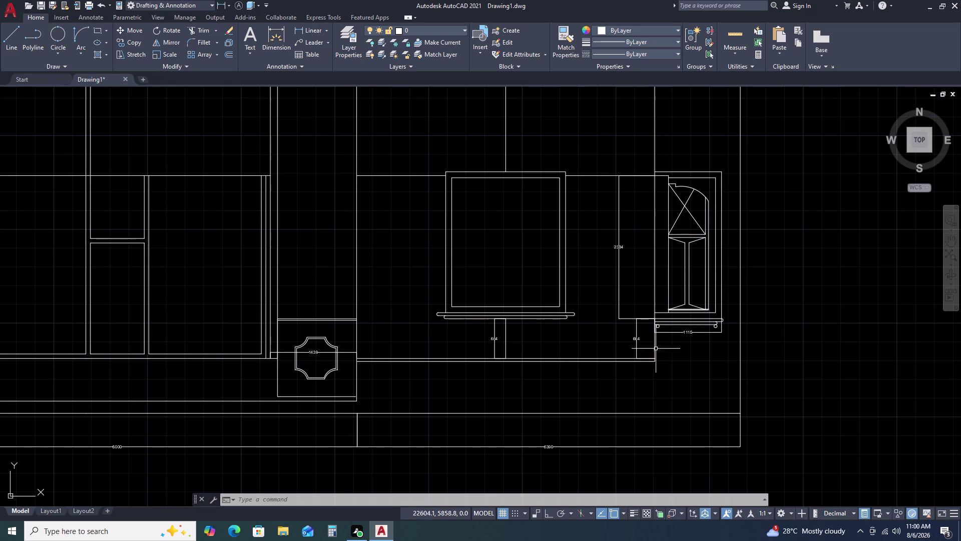
scroll(up, 3)
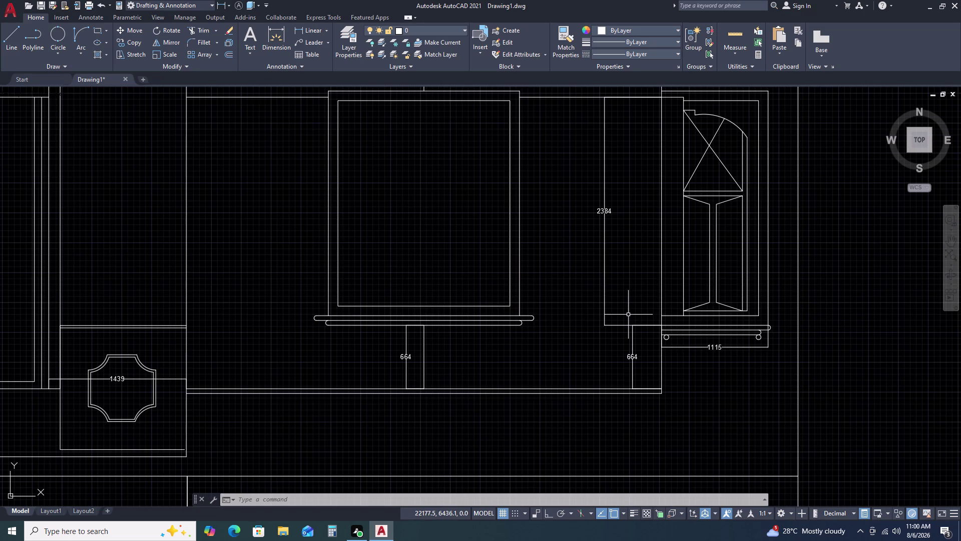
scroll(down, 3)
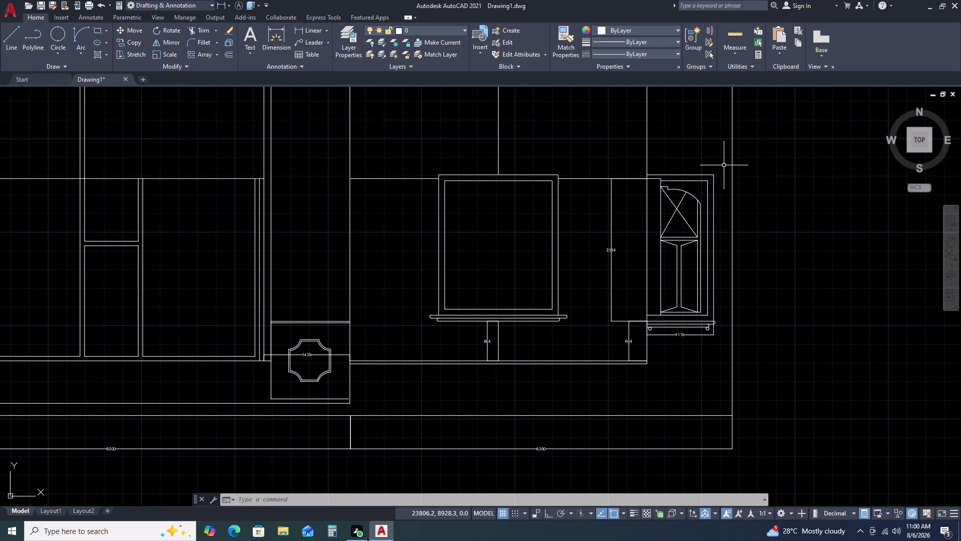
Move the 2384 height dimension beside the narrow cabinet slightly upward.
click(612, 204)
key(m)
key(space)
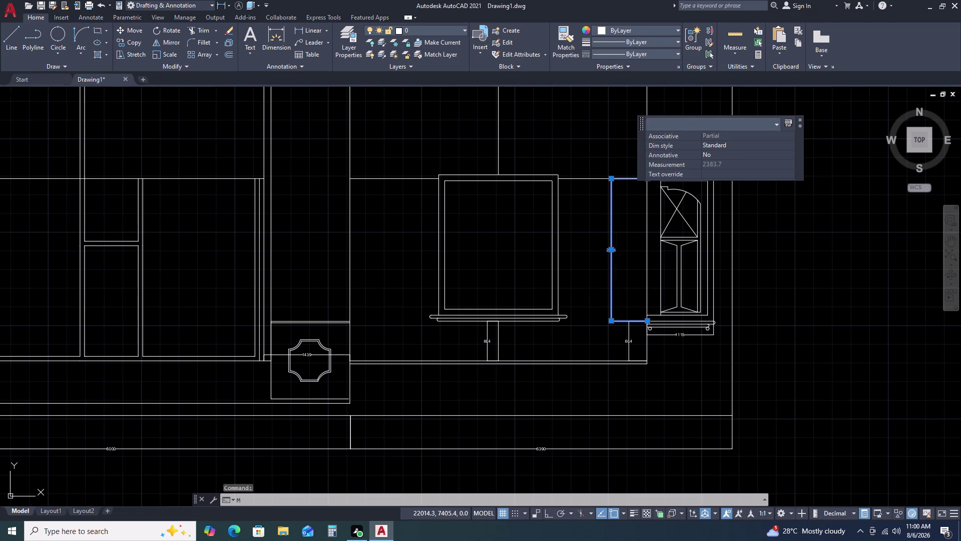
double_click(646, 178)
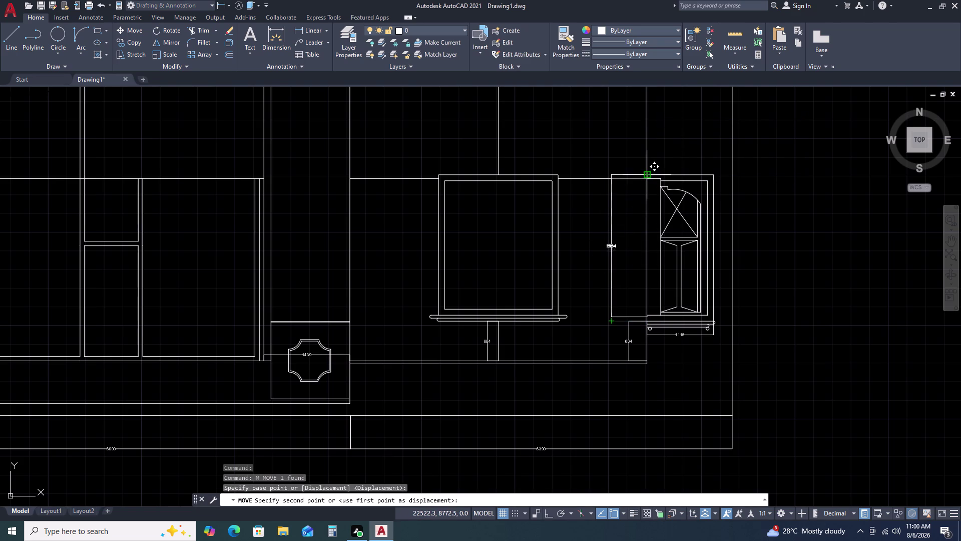
double_click(645, 172)
scroll(up, 3)
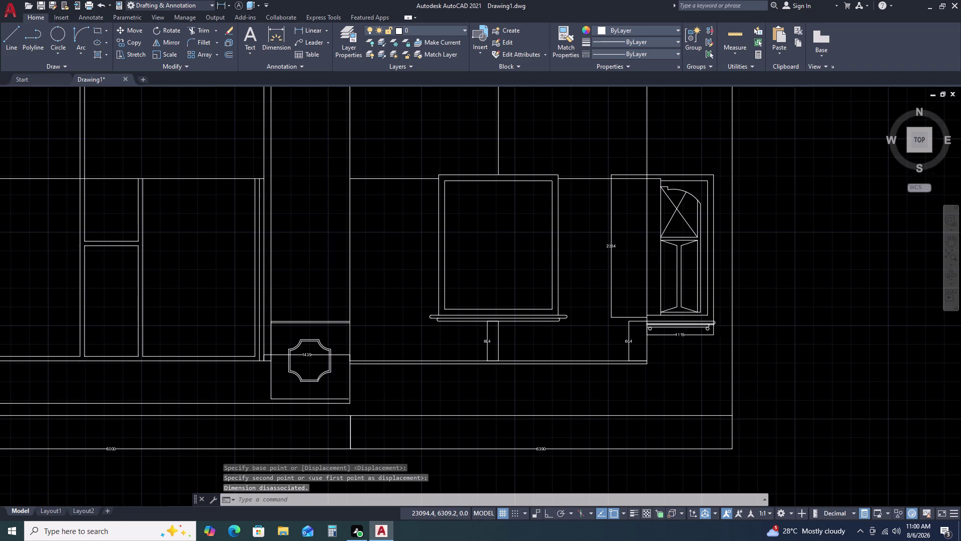
scroll(up, 3)
scroll(down, 3)
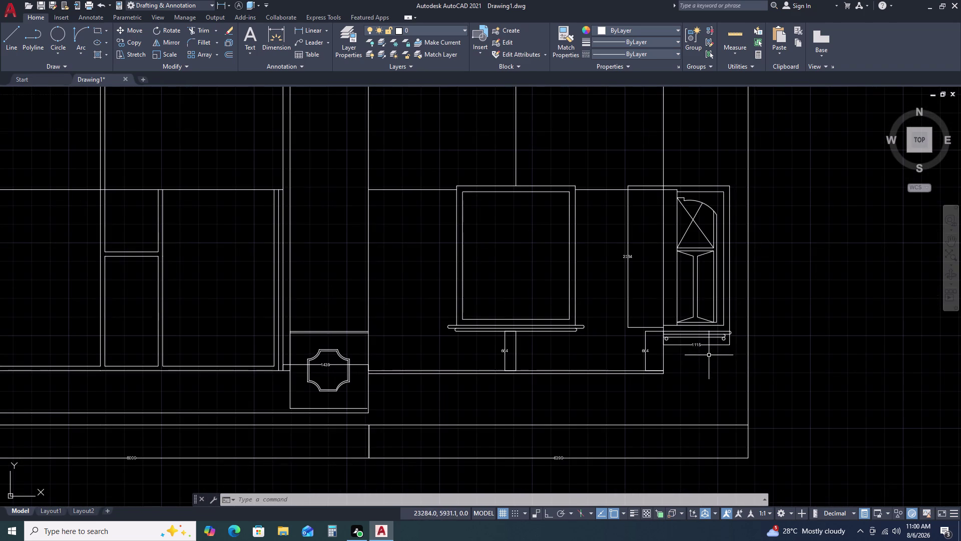
scroll(up, 3)
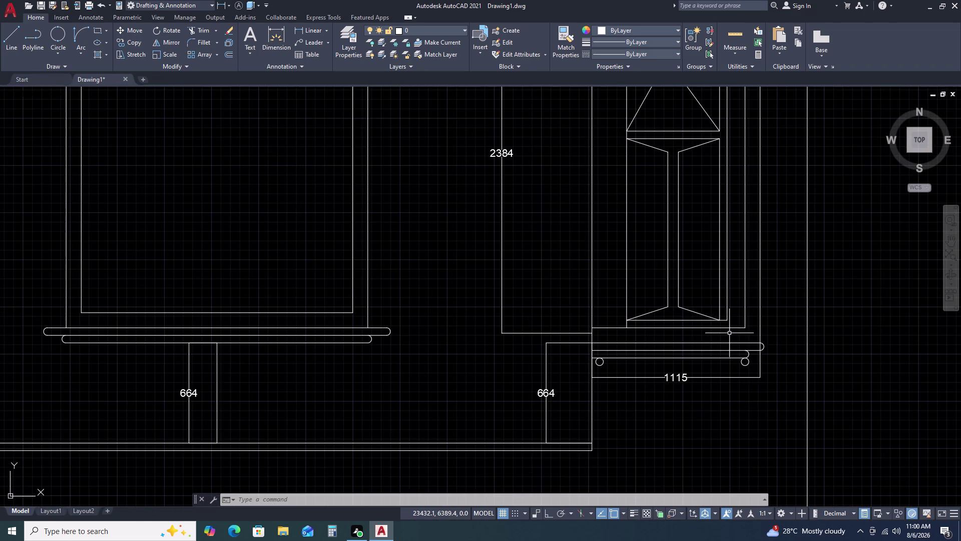
click(726, 334)
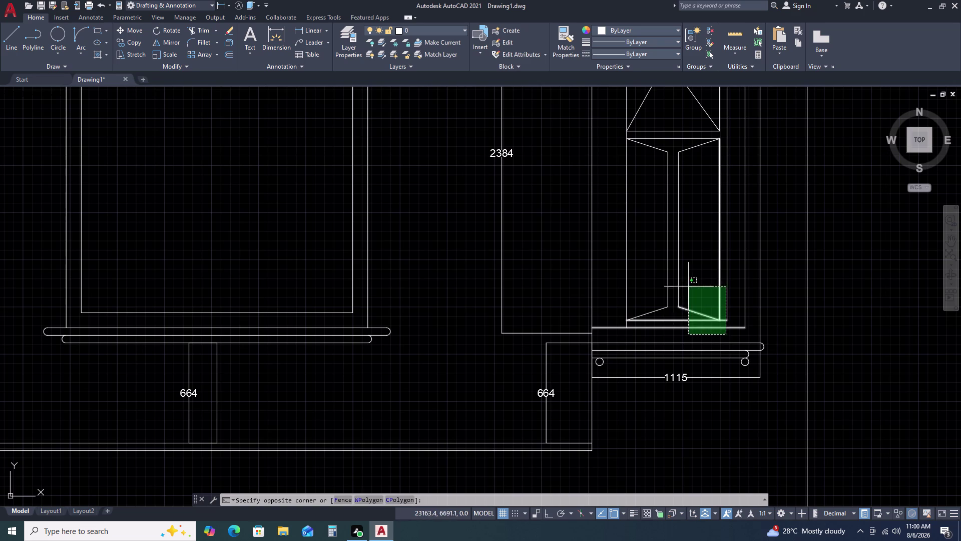
scroll(down, 3)
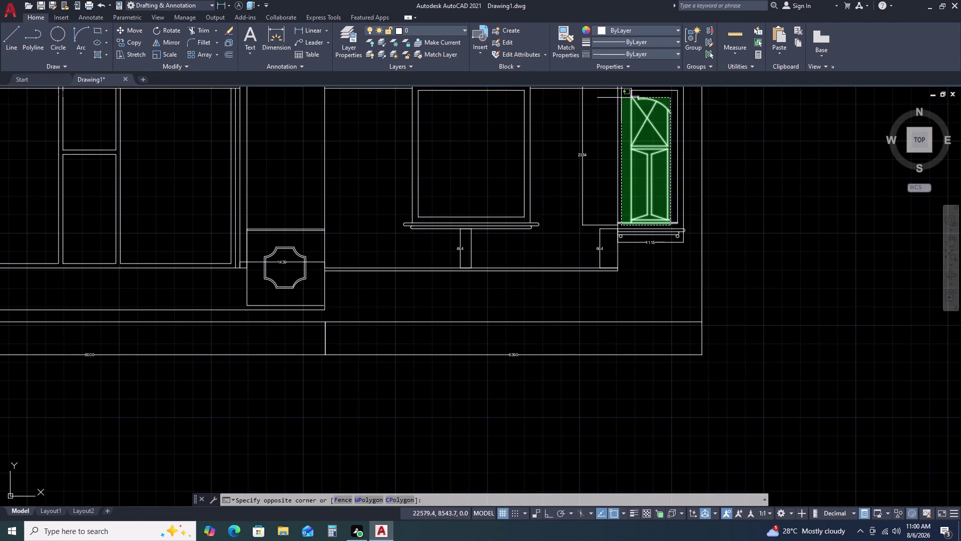
double_click(622, 95)
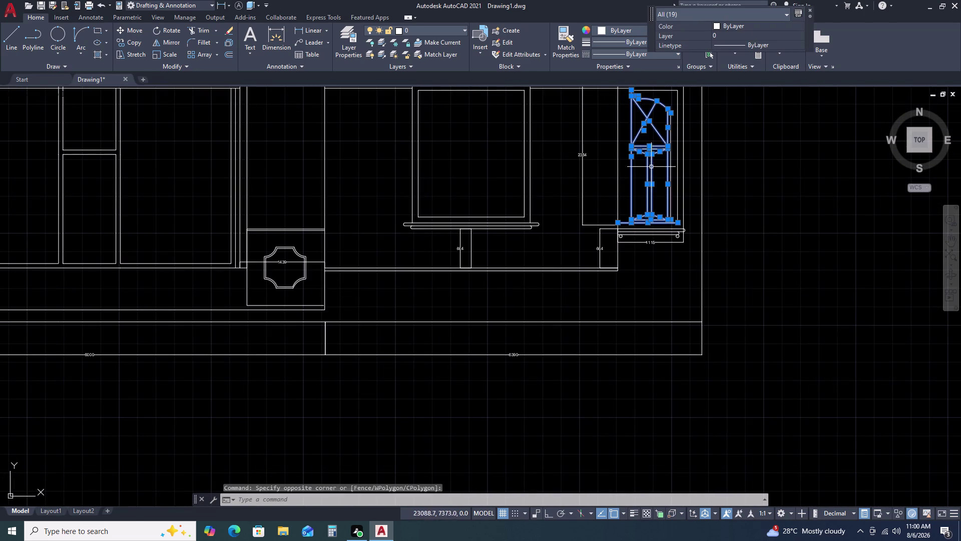
key(m)
key(space)
click(648, 173)
click(826, 201)
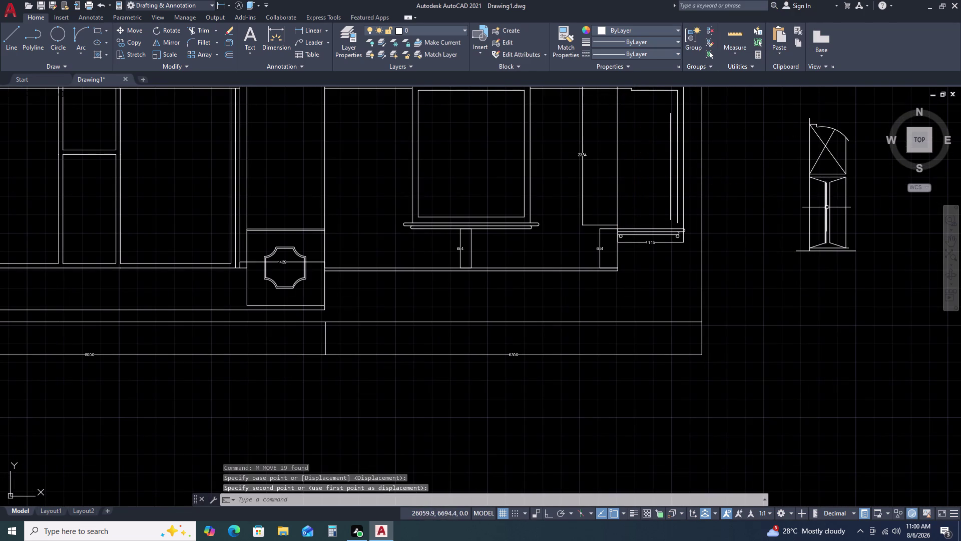
key(Escape)
scroll(up, 3)
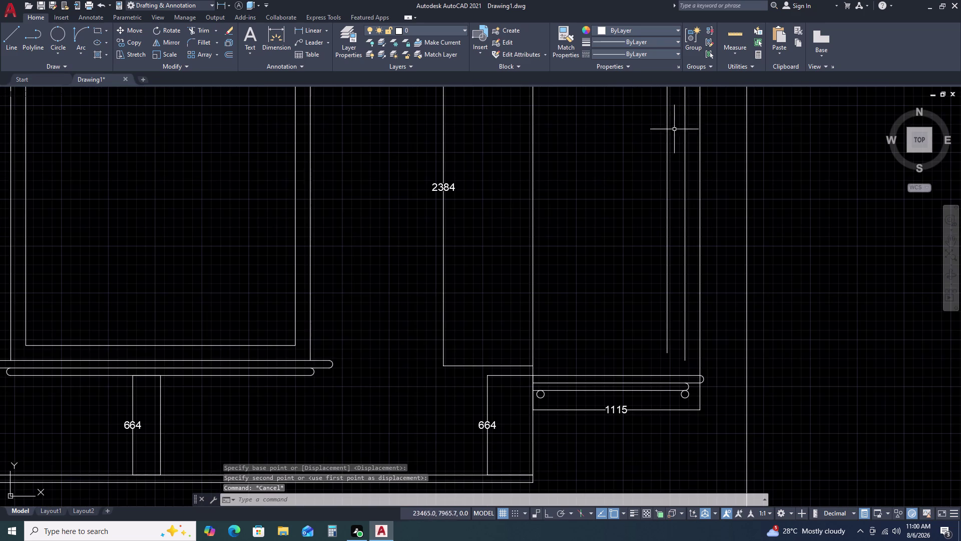
Window-select and delete the three stepped lines at the top of the right bay.
click(675, 127)
double_click(618, 154)
key(Escape)
scroll(down, 3)
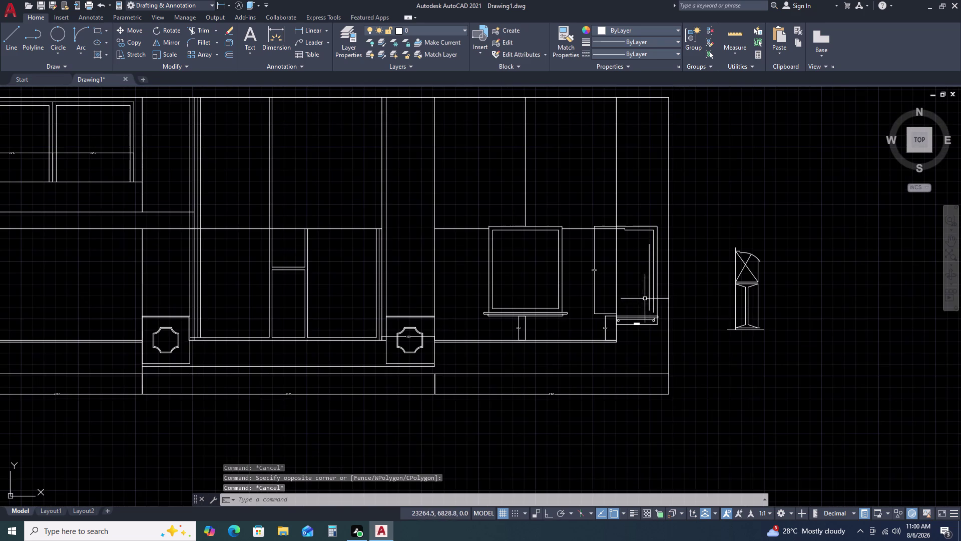
scroll(up, 3)
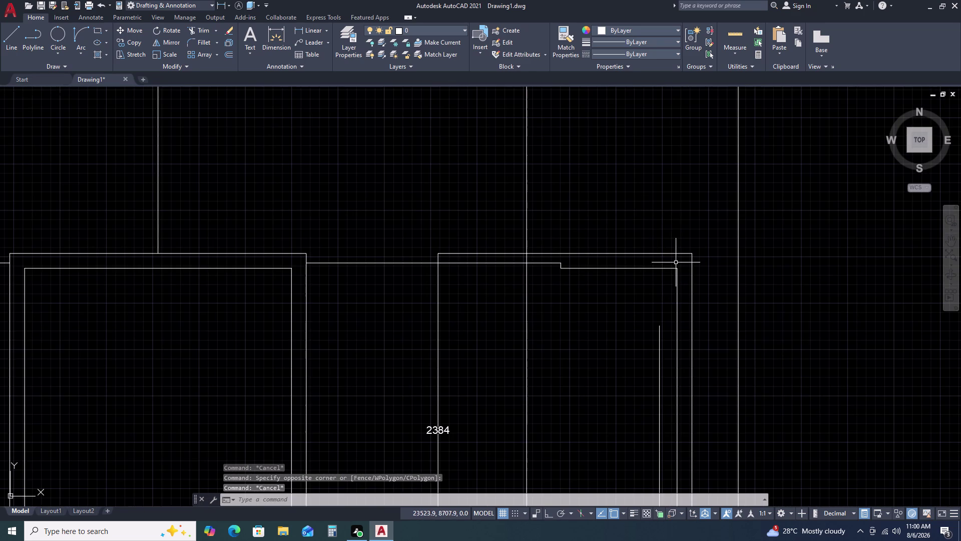
double_click(673, 269)
double_click(683, 330)
click(637, 344)
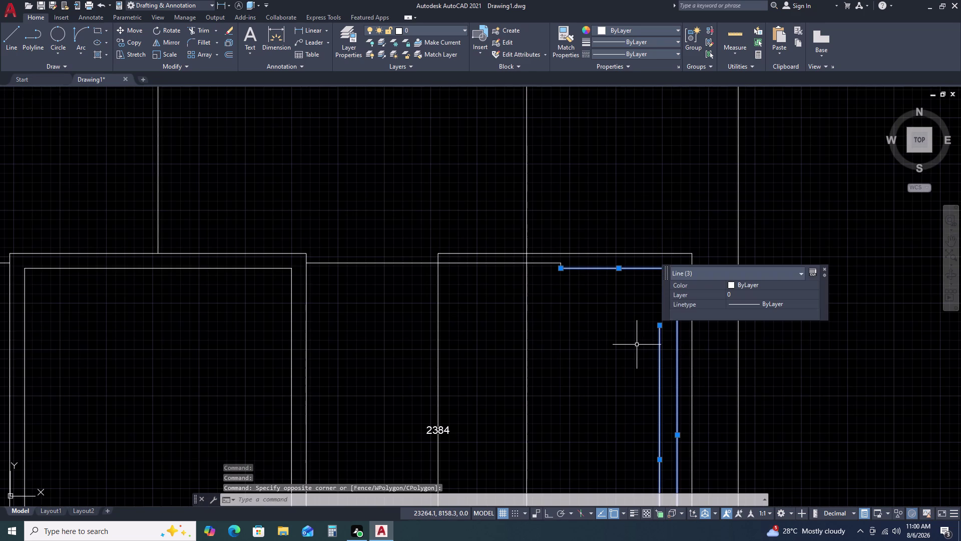
key(Delete)
Select and delete the short leftover line inside the narrow right door.
scroll(down, 3)
scroll(up, 3)
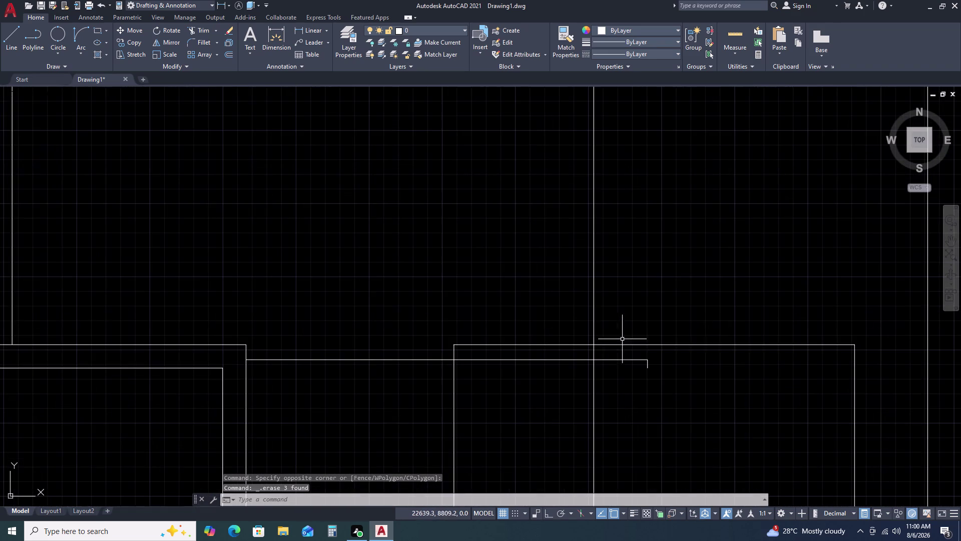
click(624, 351)
click(612, 378)
key(Delete)
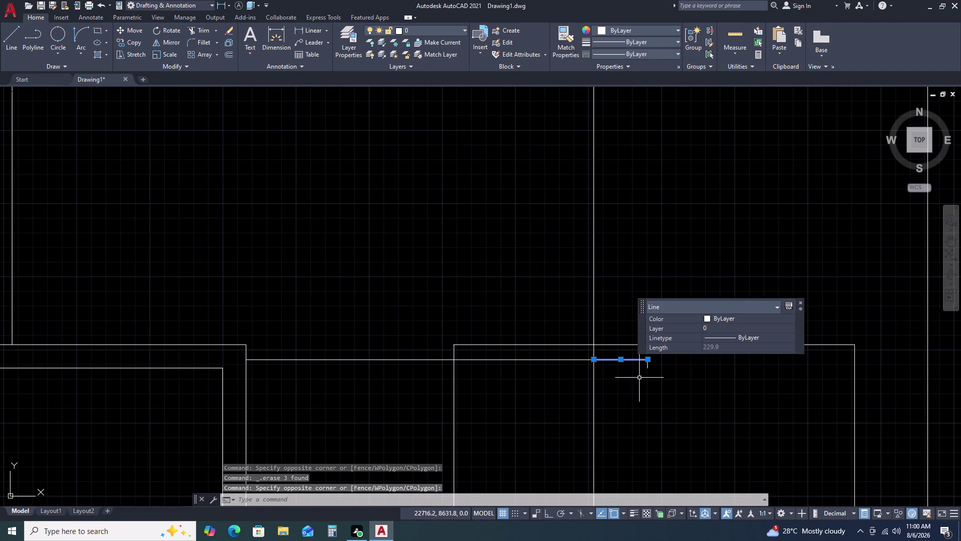
drag(660, 357, 654, 360)
click(635, 369)
key(Delete)
Bring the shelf below the cabinets into view and begin selecting its lines.
scroll(down, 3)
middle_drag(664, 411, 620, 216)
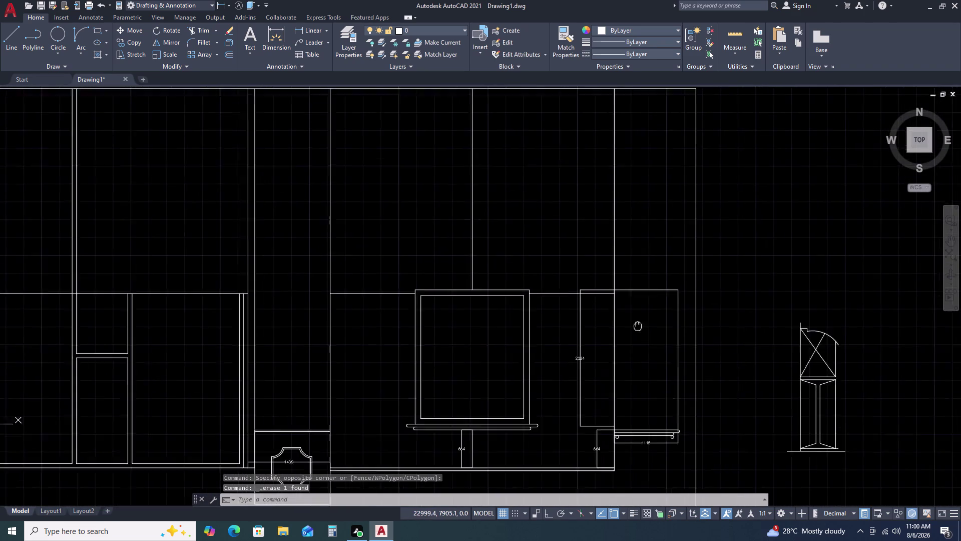
scroll(up, 3)
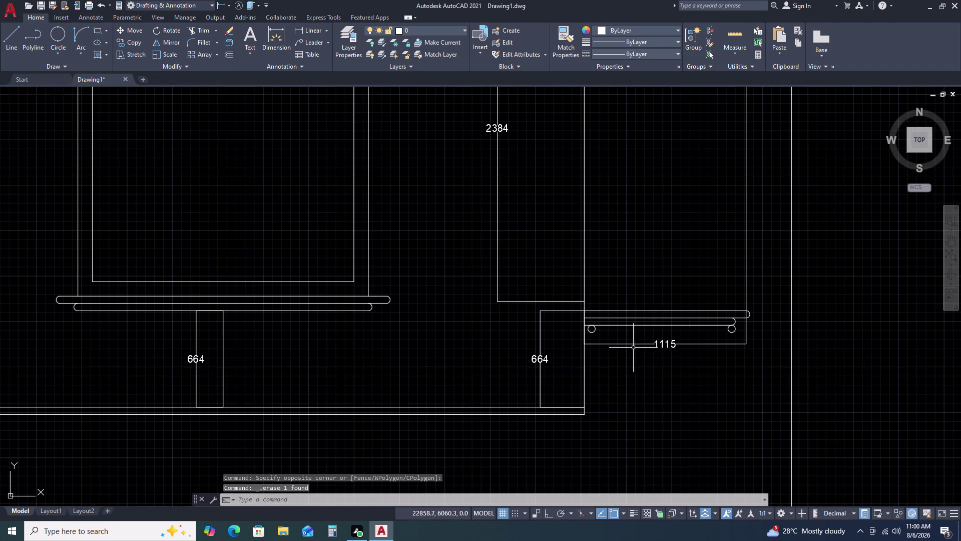
click(636, 331)
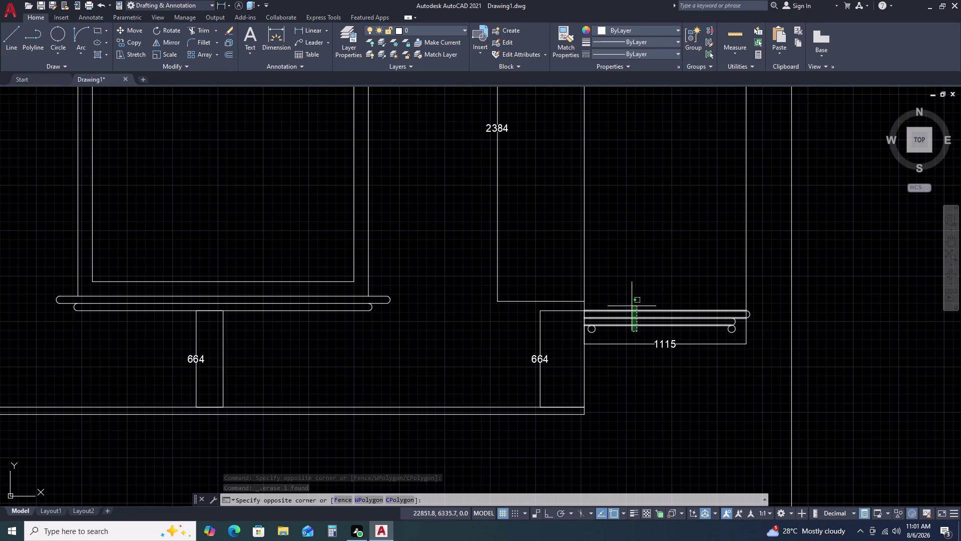
Select the three shelf lines and the shelf's left end circle.
double_click(631, 302)
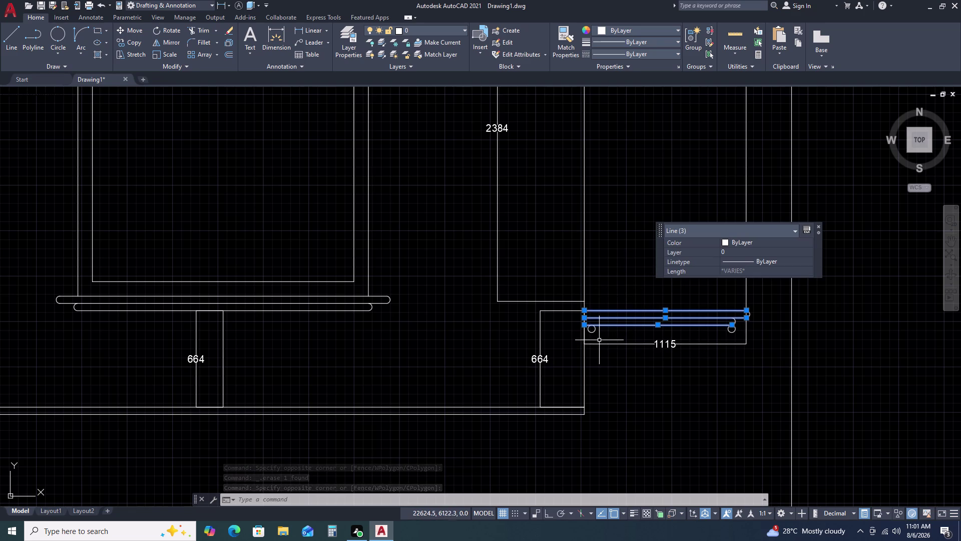
scroll(up, 3)
click(618, 345)
drag(615, 343, 603, 331)
click(591, 291)
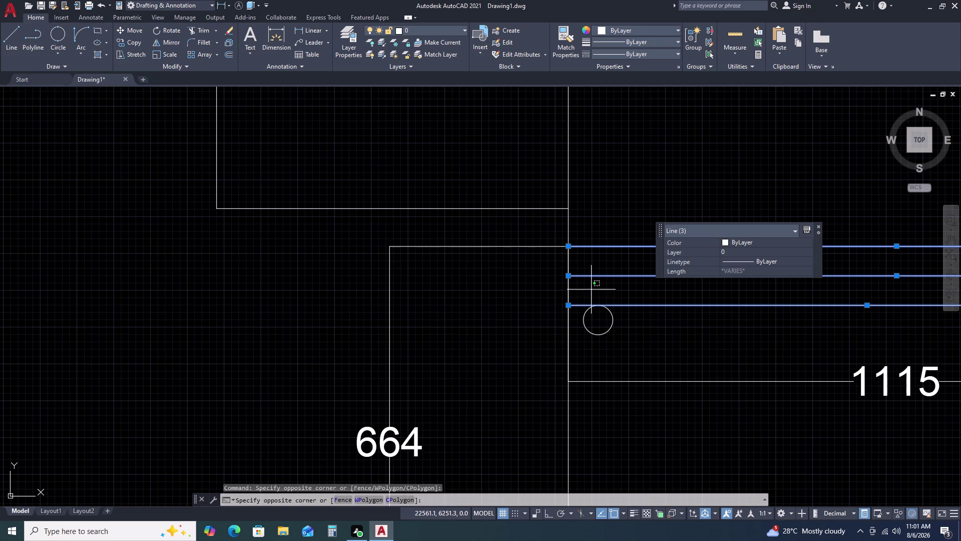
click(606, 347)
click(609, 339)
click(597, 291)
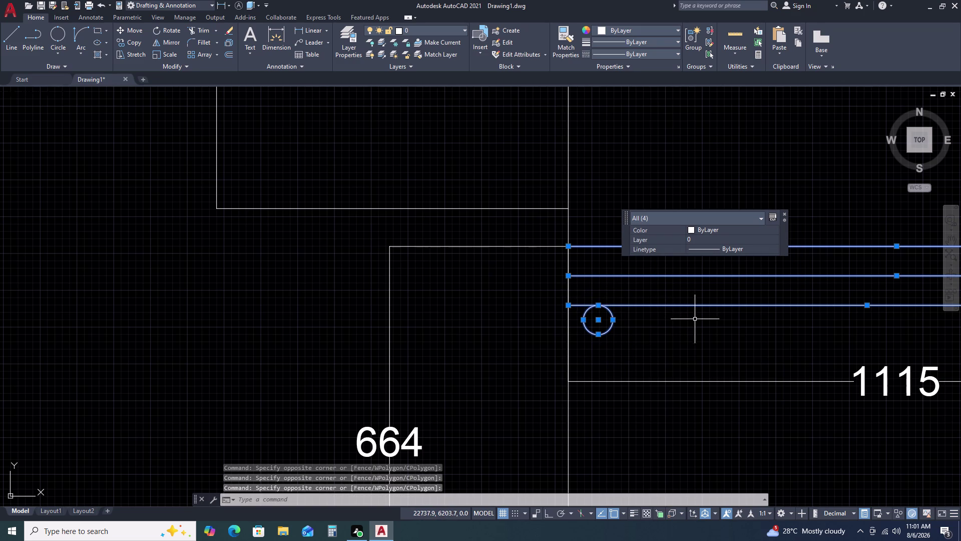
Add the right-end arcs, circle and remaining rounded end to the selection.
middle_drag(746, 339, 530, 316)
scroll(down, 3)
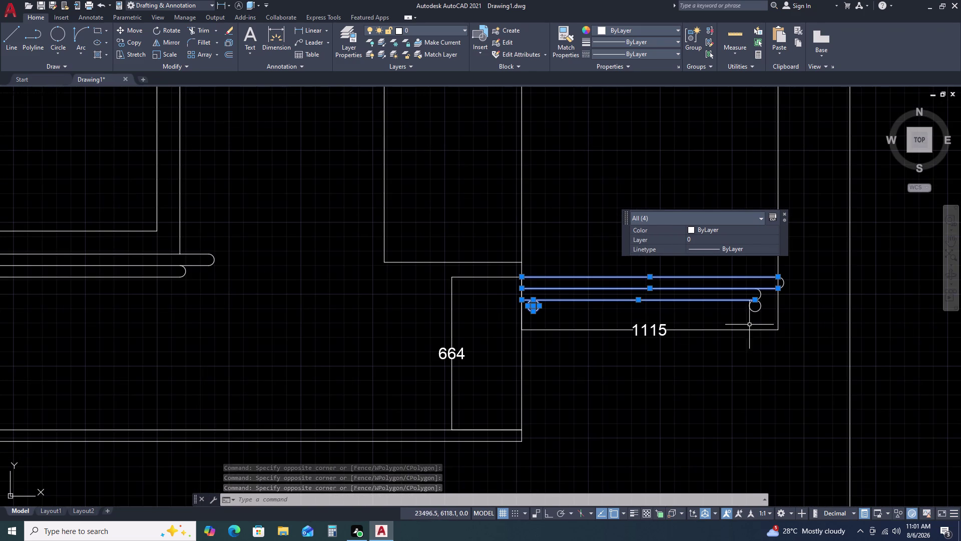
click(758, 318)
click(745, 262)
scroll(up, 3)
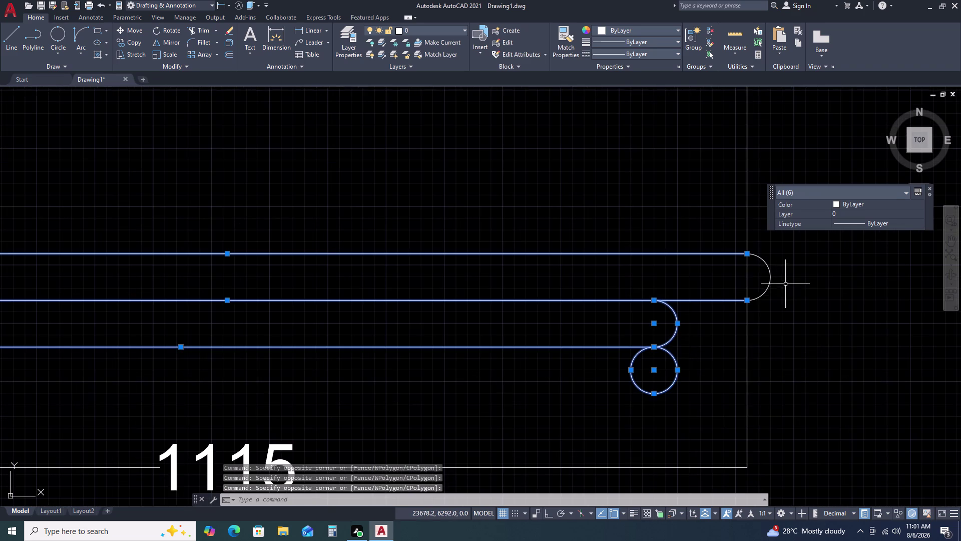
drag(781, 295, 767, 285)
double_click(754, 258)
Move the shelf pieces from the shelf's left corner up under the tall cabinet.
key(m)
key(space)
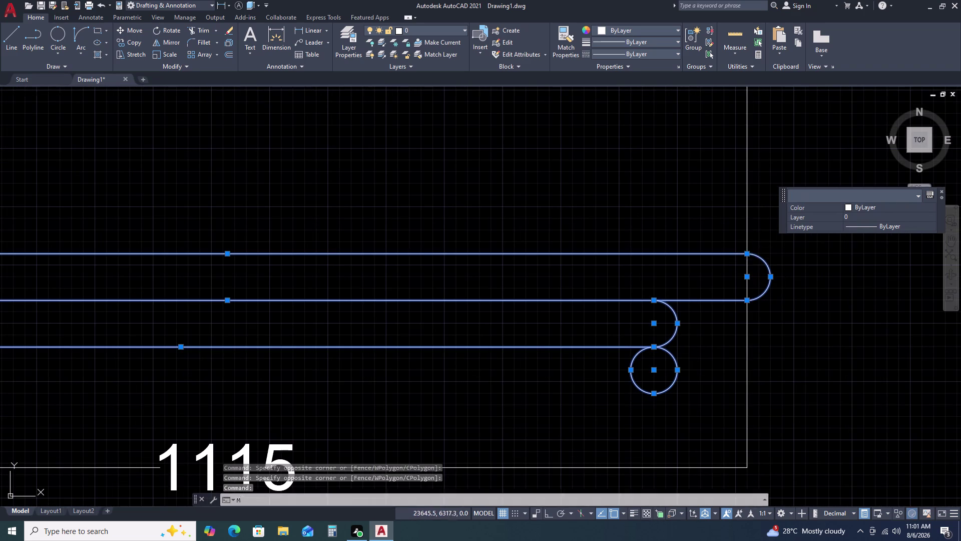
scroll(down, 3)
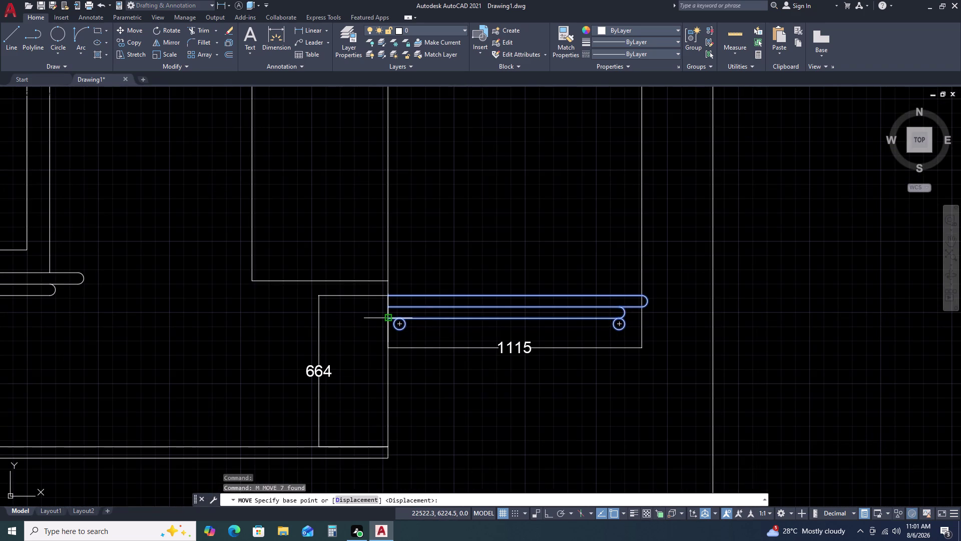
click(388, 319)
double_click(388, 293)
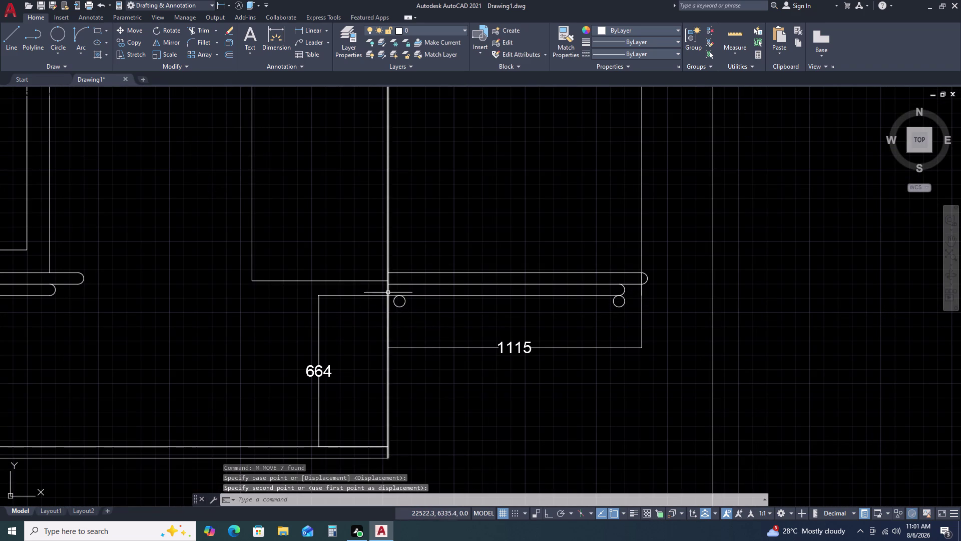
scroll(down, 3)
middle_click(541, 258)
middle_drag(548, 279, 561, 335)
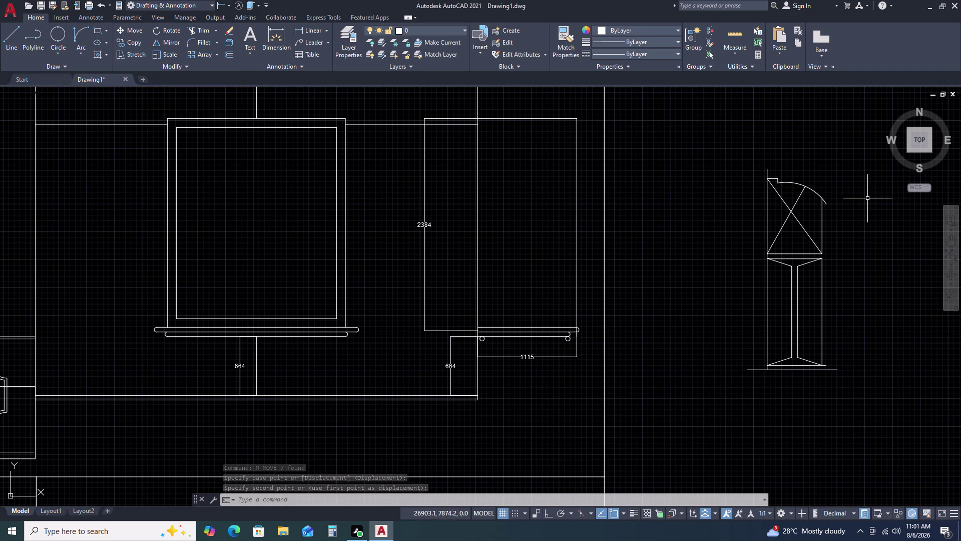
Select all pieces of the crossed-box pedestal drawing beside the cabinets.
click(856, 182)
click(853, 179)
click(750, 164)
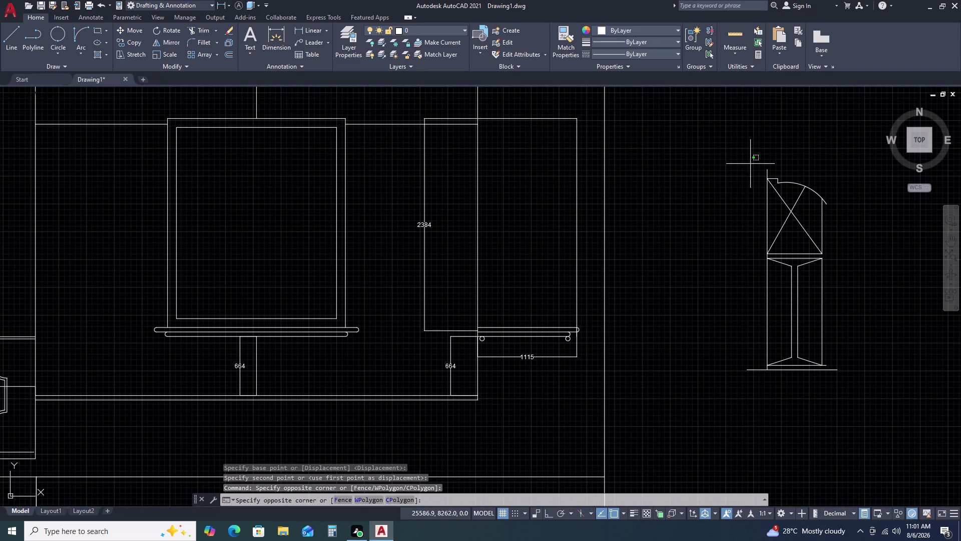
click(837, 386)
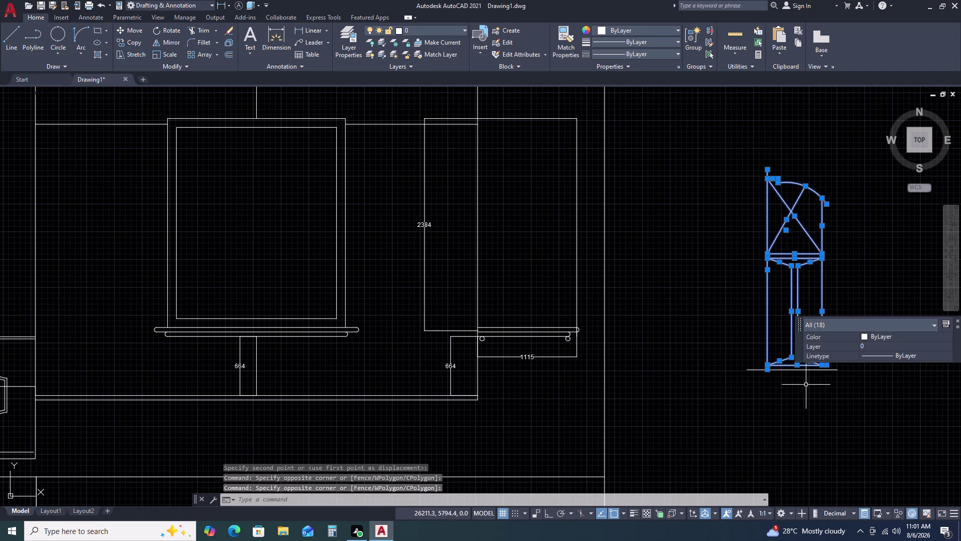
drag(864, 367, 846, 367)
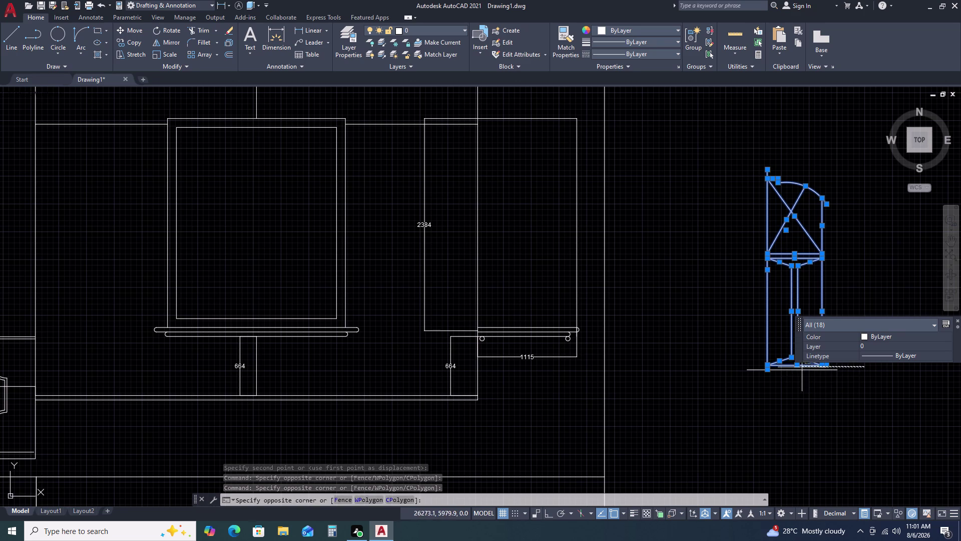
click(793, 379)
Move the pedestal from its bottom point onto the shelf corner inside the cabinet.
key(m)
key(space)
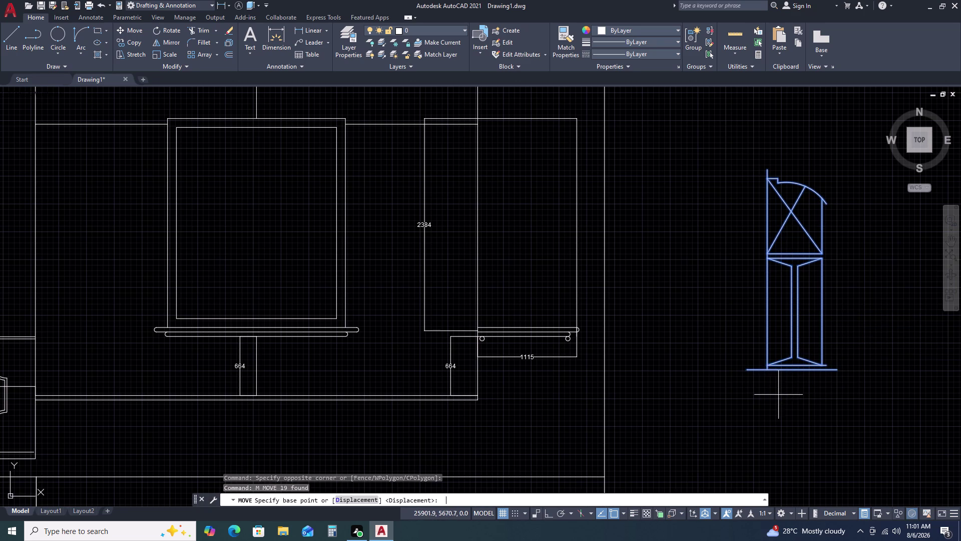
click(746, 370)
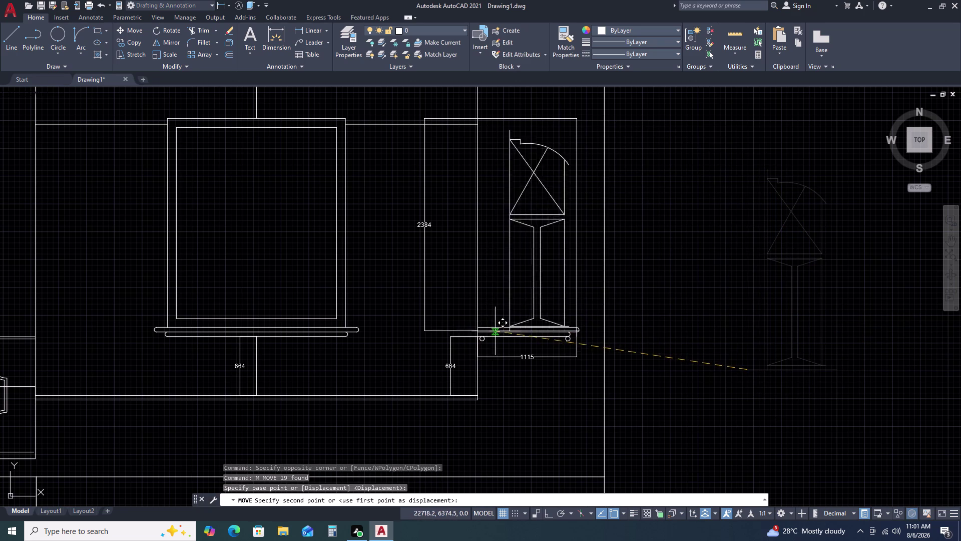
scroll(up, 3)
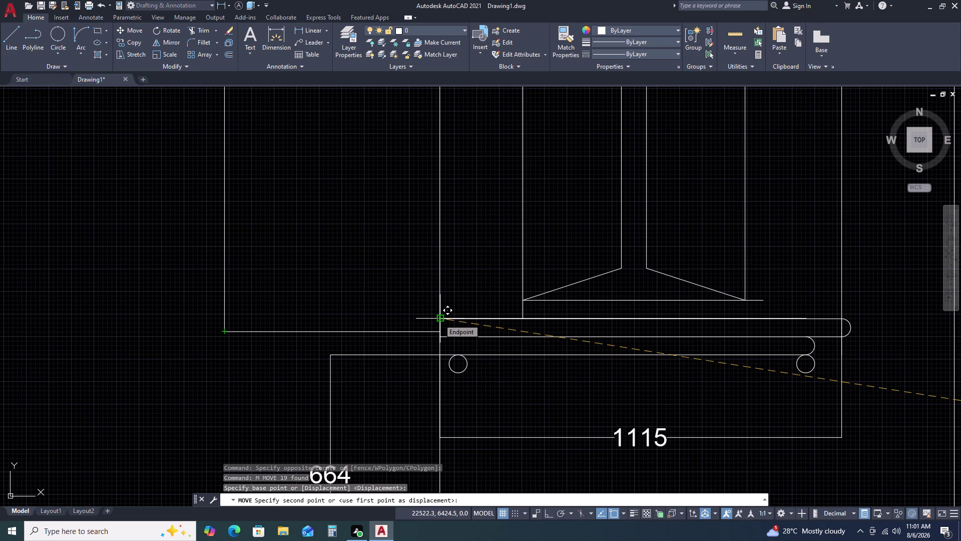
scroll(down, 3)
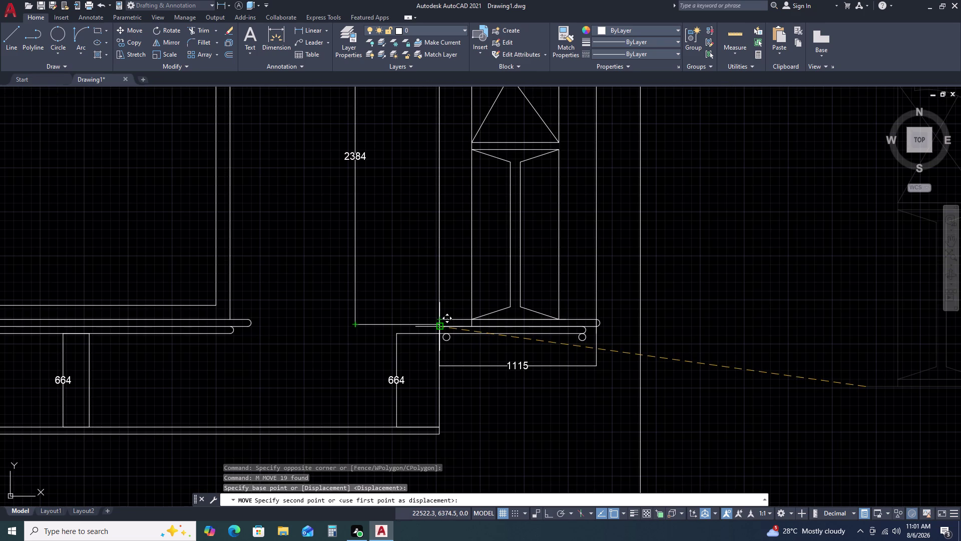
scroll(down, 3)
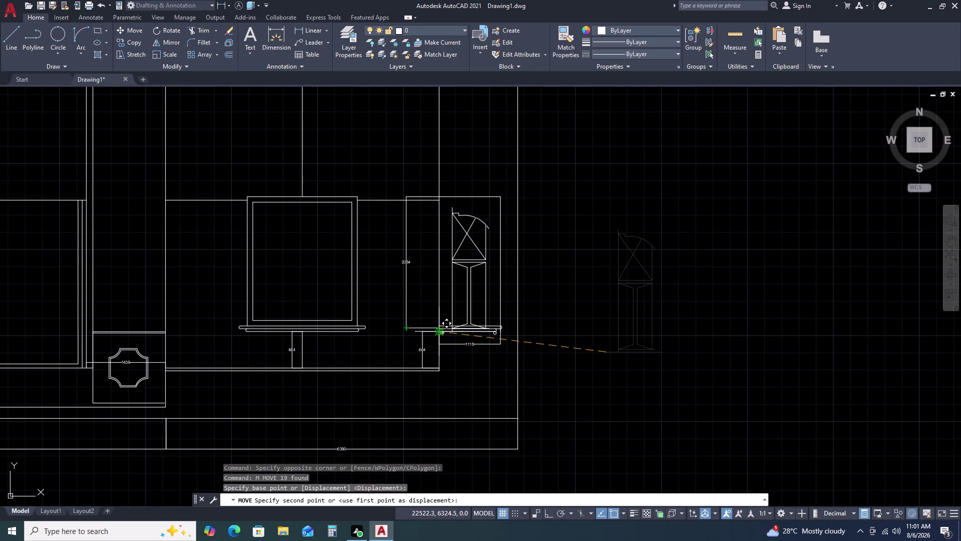
scroll(up, 3)
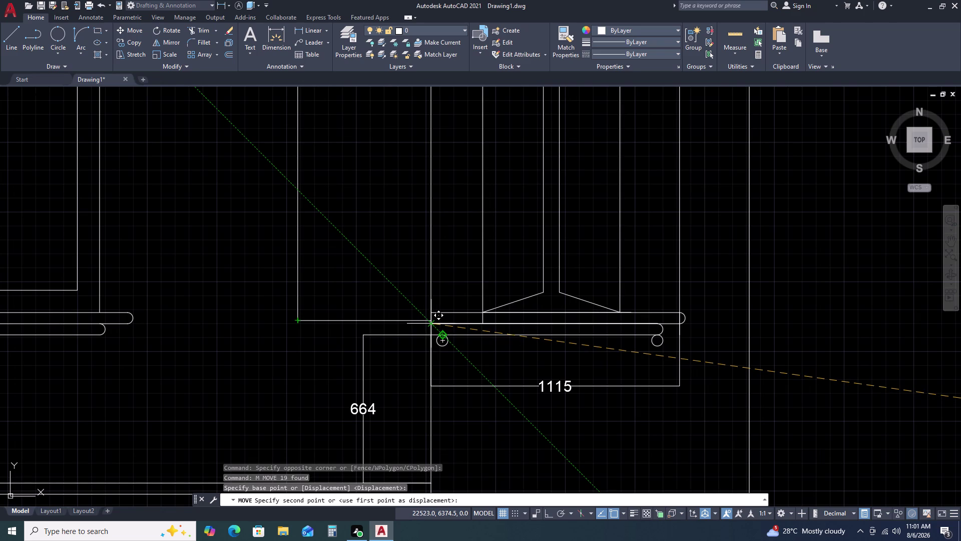
triple_click(434, 323)
Clear the accidental line selection and pan to view the moved pedestal.
key(Escape)
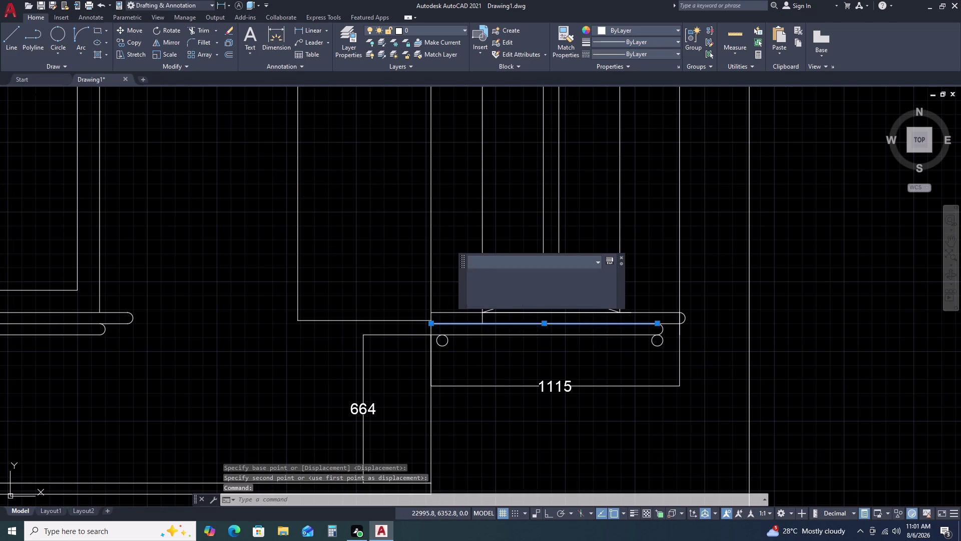
scroll(down, 3)
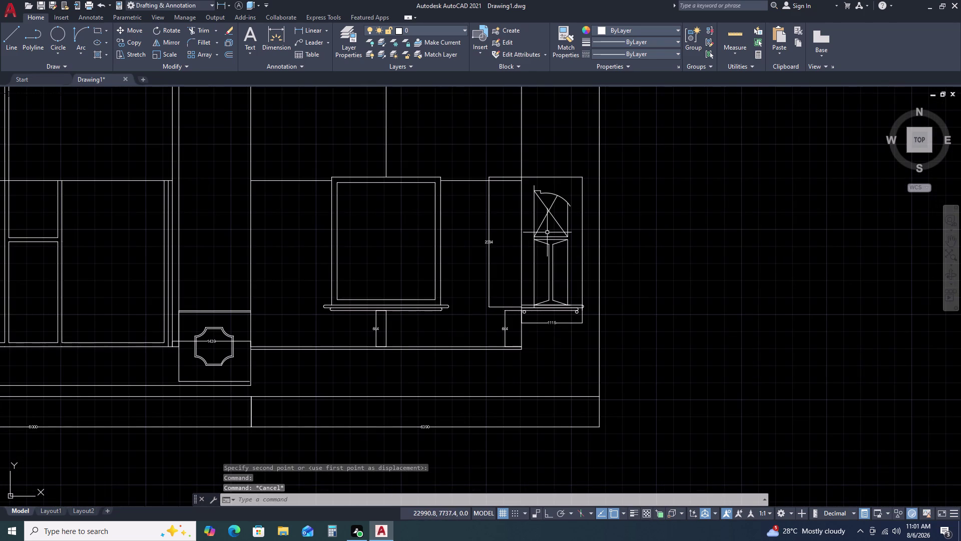
middle_drag(548, 232, 584, 303)
scroll(up, 3)
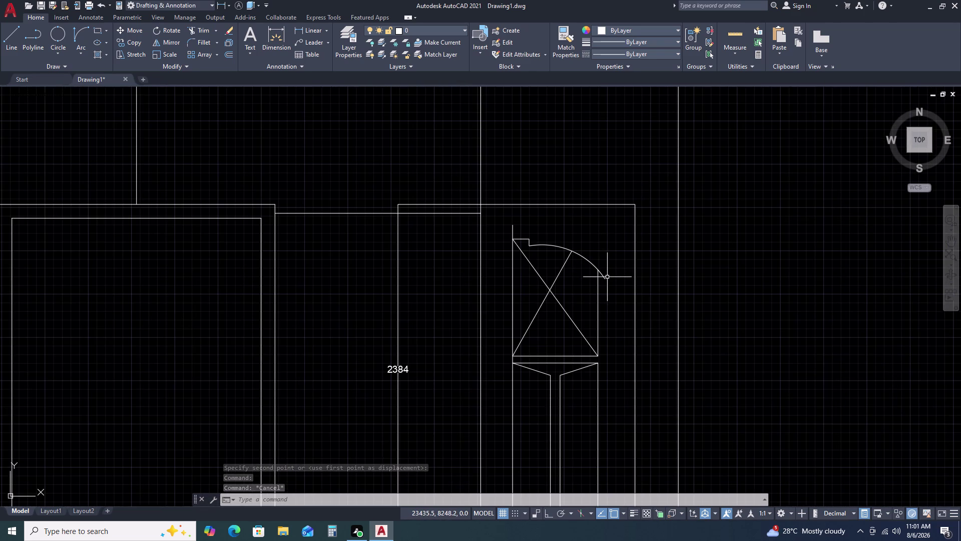
scroll(down, 3)
Draw a vertical line beside the pedestal, then end the LINE command.
key(l)
key(space)
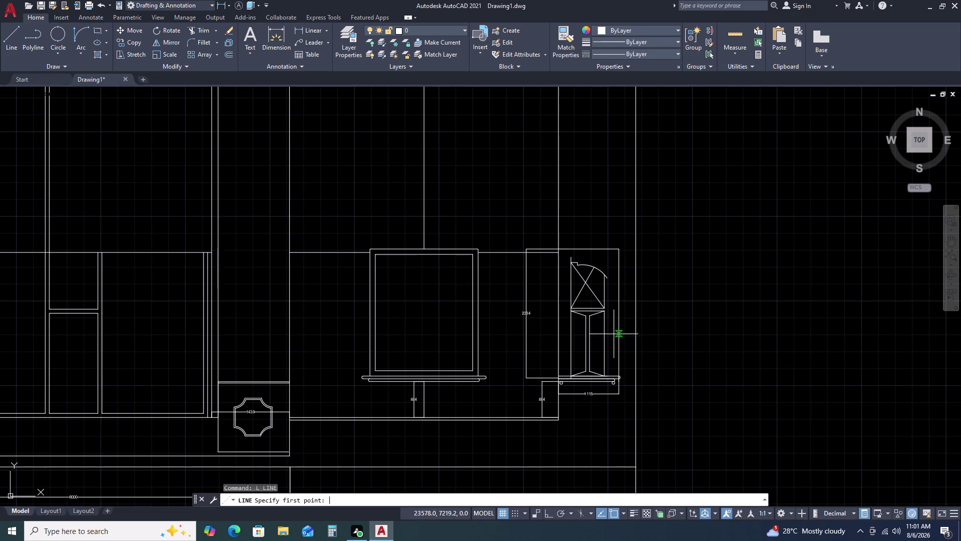
double_click(606, 280)
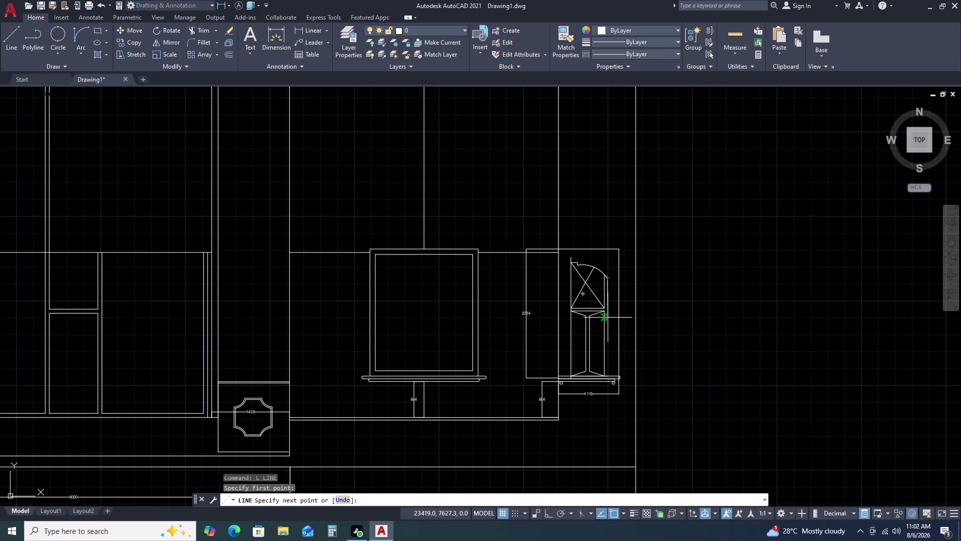
triple_click(607, 378)
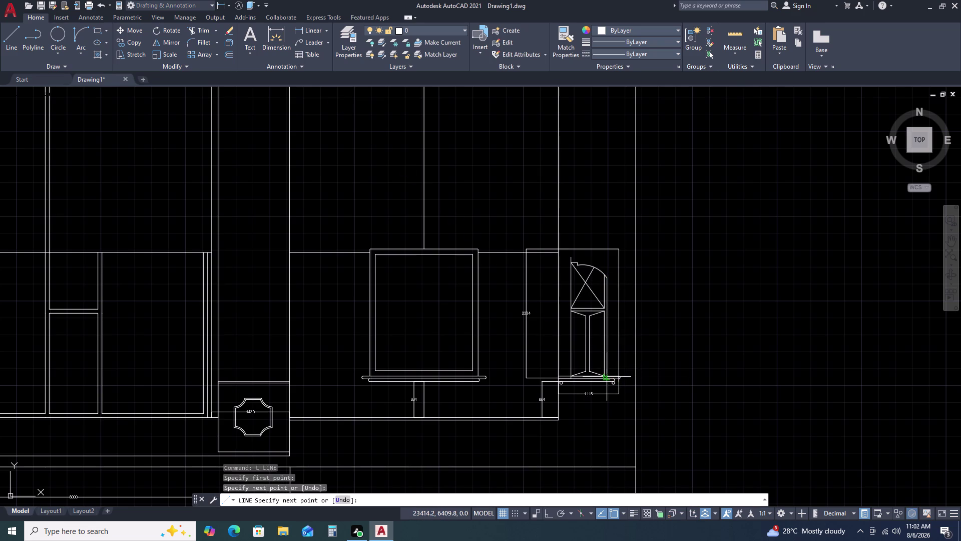
key(Escape)
Zoom into the countertop corner and try to select the small stray slanted line.
scroll(up, 3)
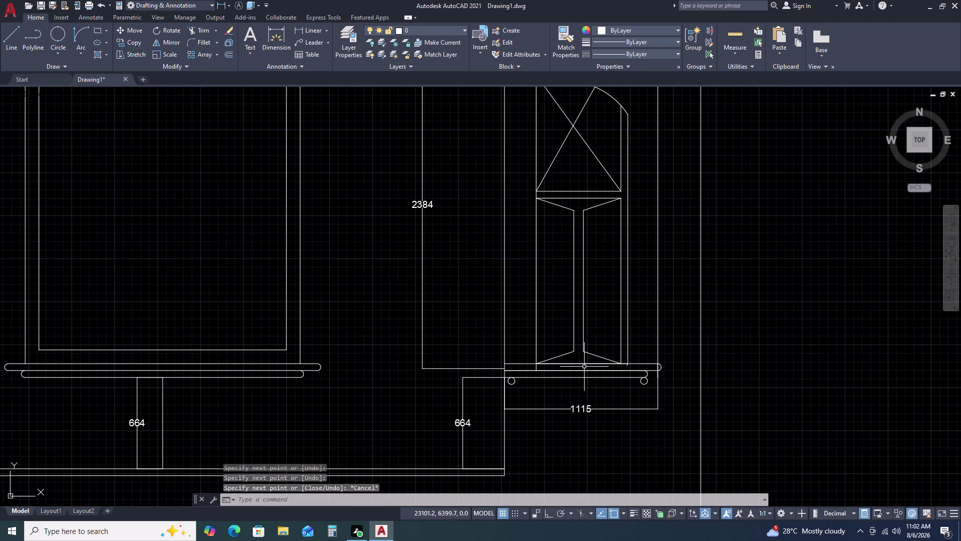
scroll(up, 3)
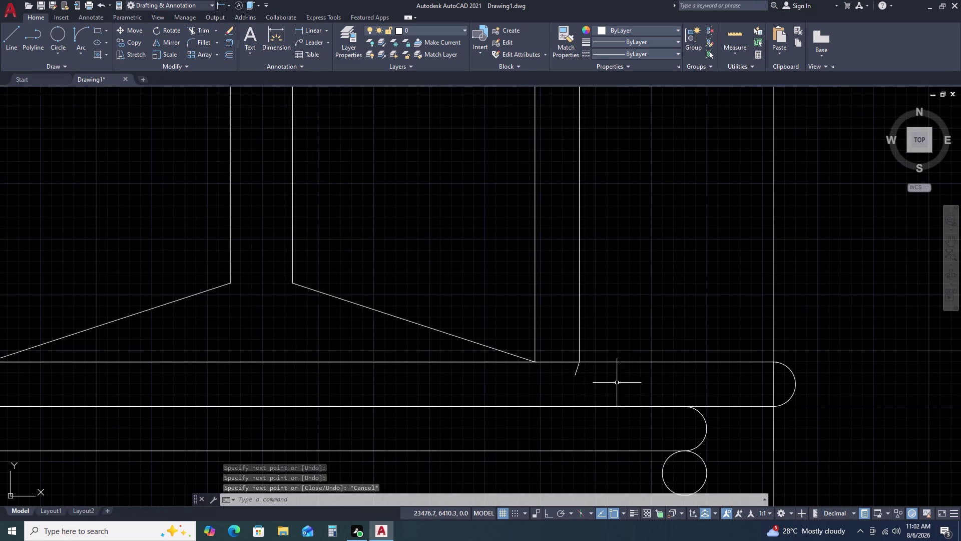
scroll(up, 3)
click(571, 363)
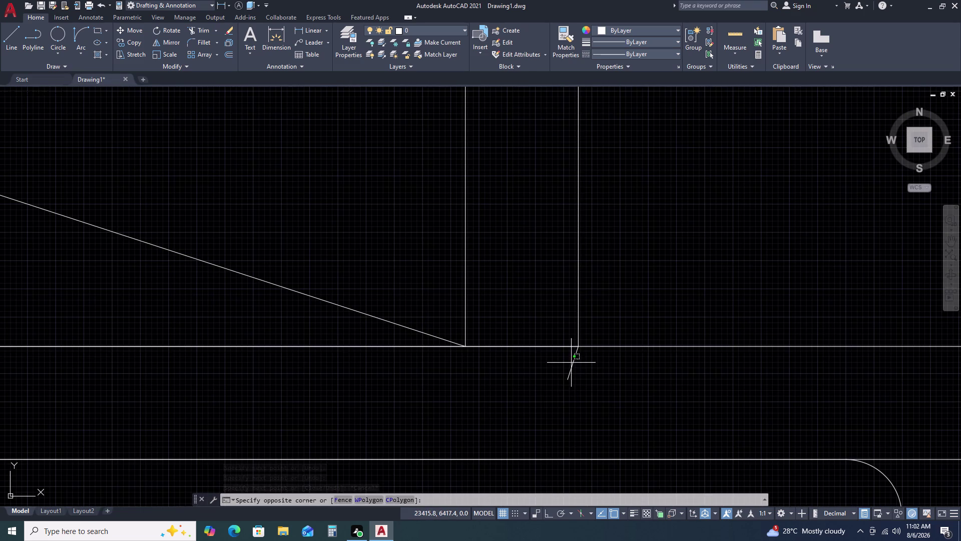
double_click(574, 365)
double_click(567, 358)
double_click(575, 384)
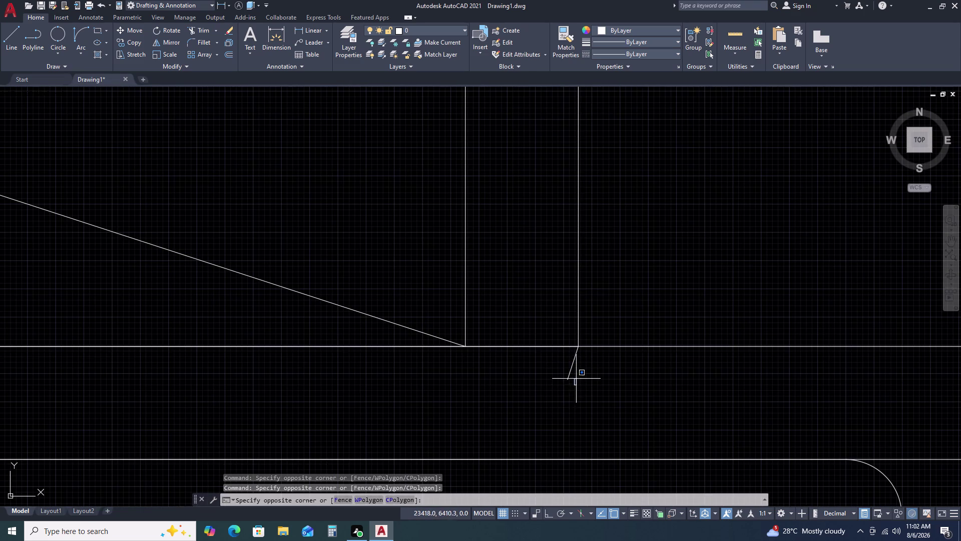
click(576, 373)
click(554, 354)
triple_click(576, 374)
double_click(578, 373)
click(563, 359)
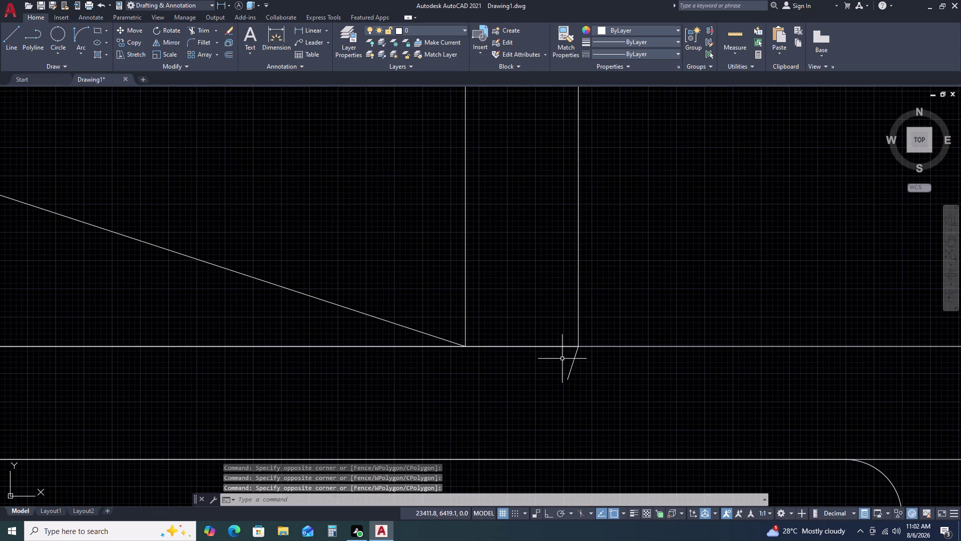
Window-select the stray slanted line below the tall cabinet and delete it.
click(571, 374)
click(571, 370)
key(Insert)
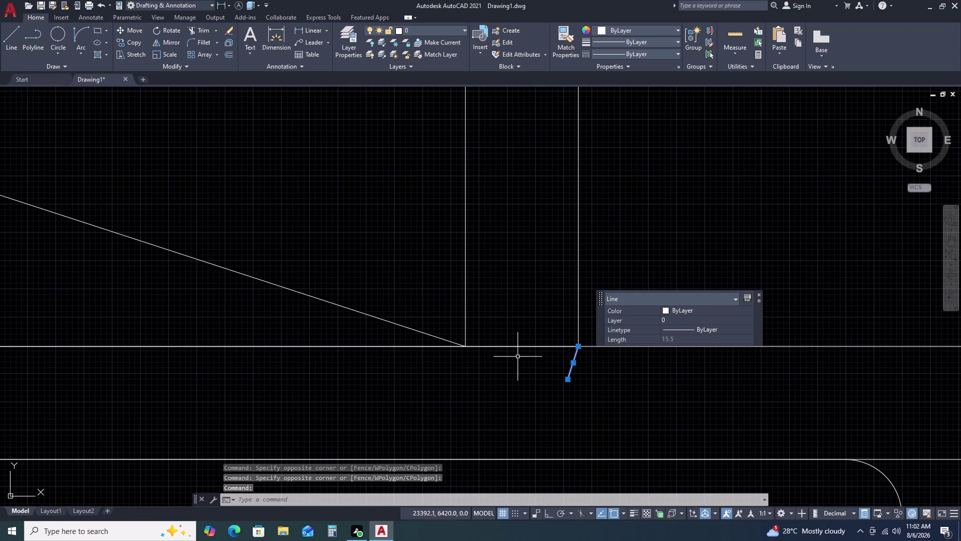
key(Delete)
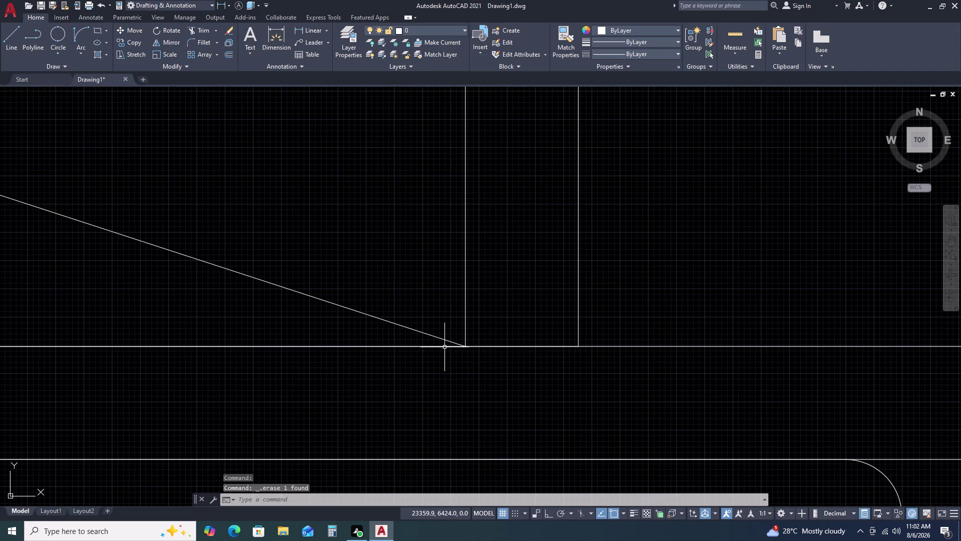
Erase another picked object to the left and zoom back out.
click(443, 347)
key(Delete)
scroll(down, 3)
scroll(down, 3)
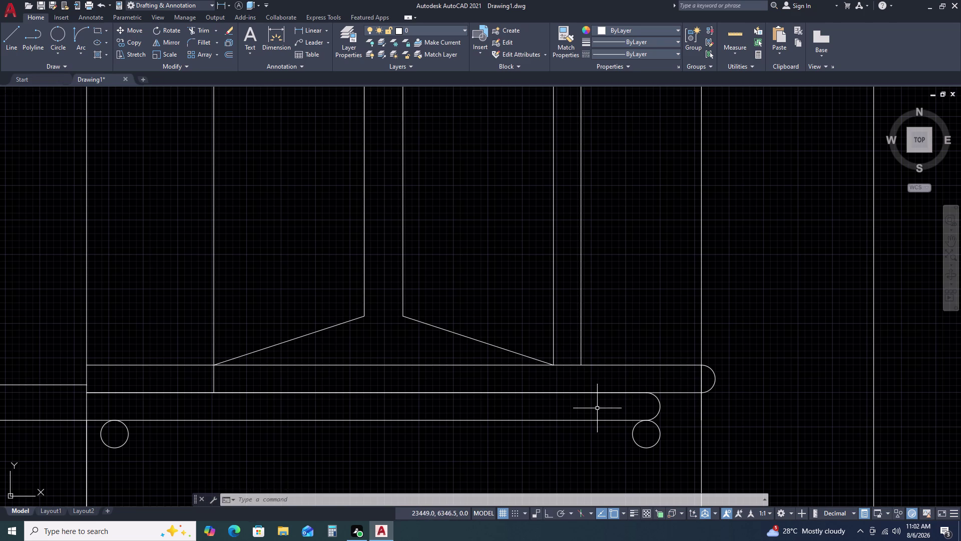
Deselect the countertop lines, then pick and erase the short line at the countertop.
click(595, 391)
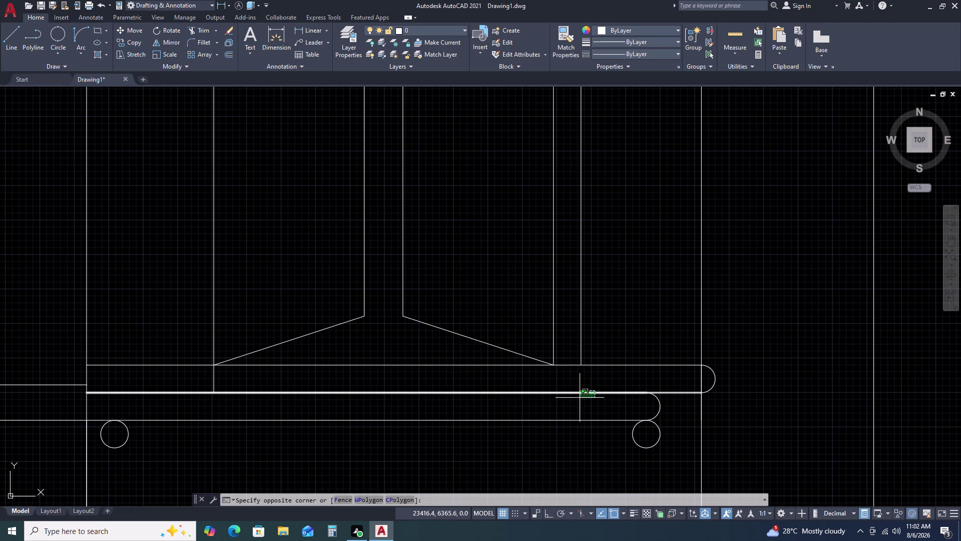
click(579, 398)
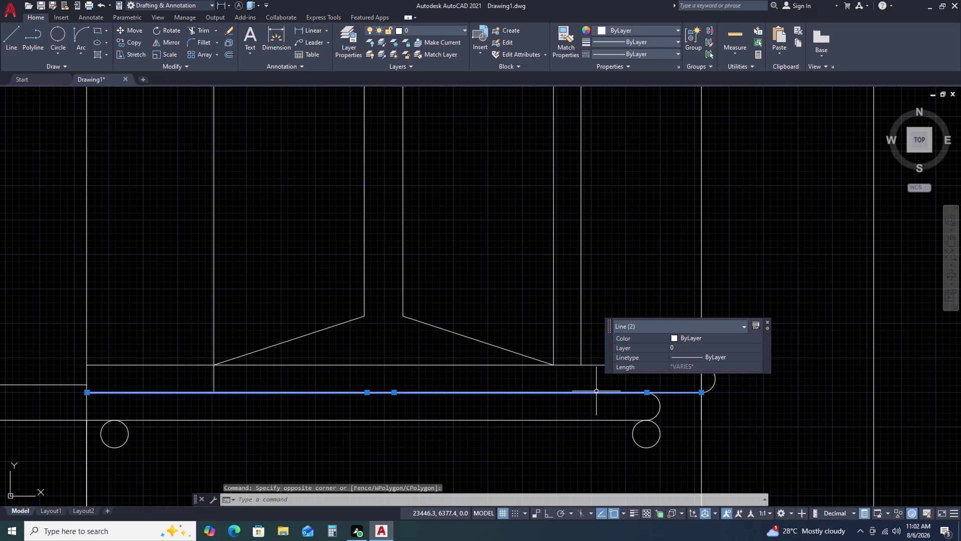
key(Escape)
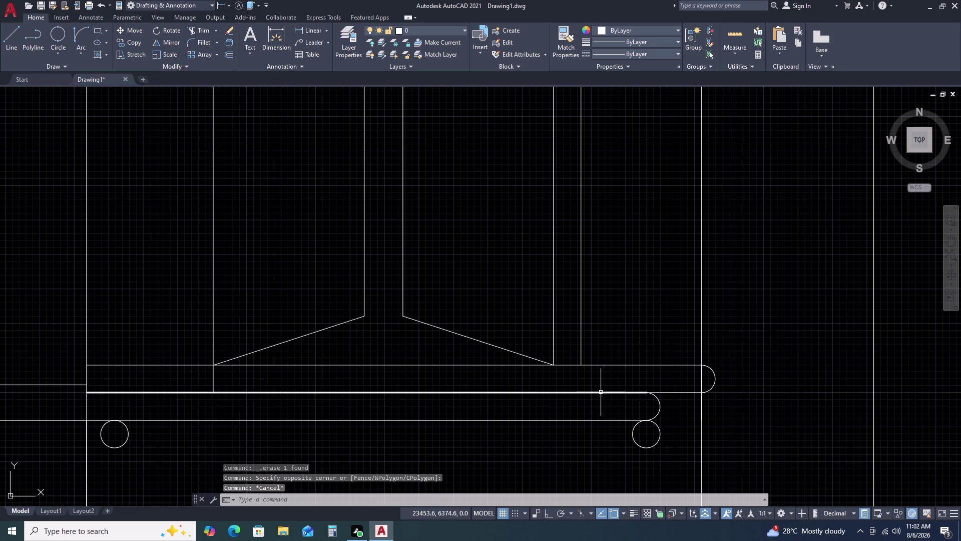
click(601, 392)
key(Delete)
scroll(down, 3)
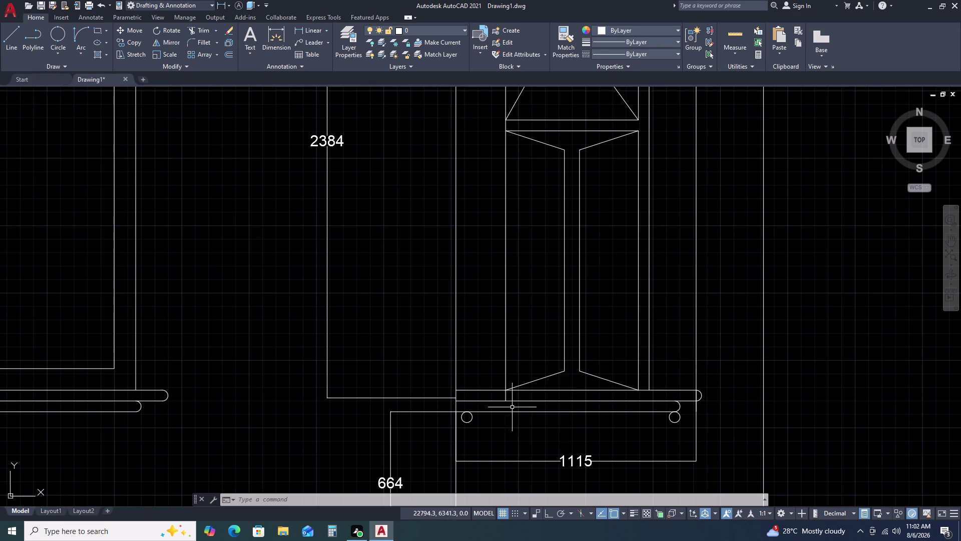
Trim the stub below the angled panel edge with a TR fence across it.
scroll(down, 3)
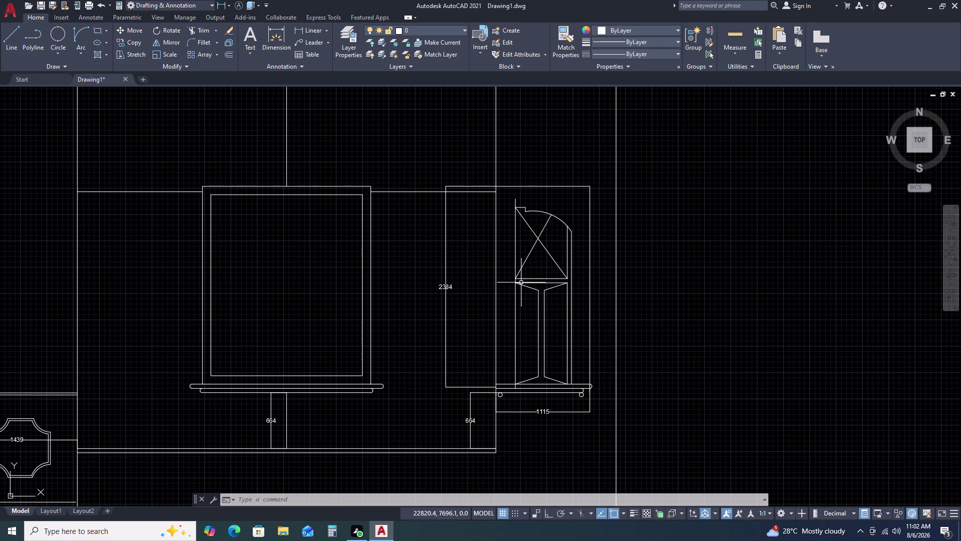
scroll(up, 3)
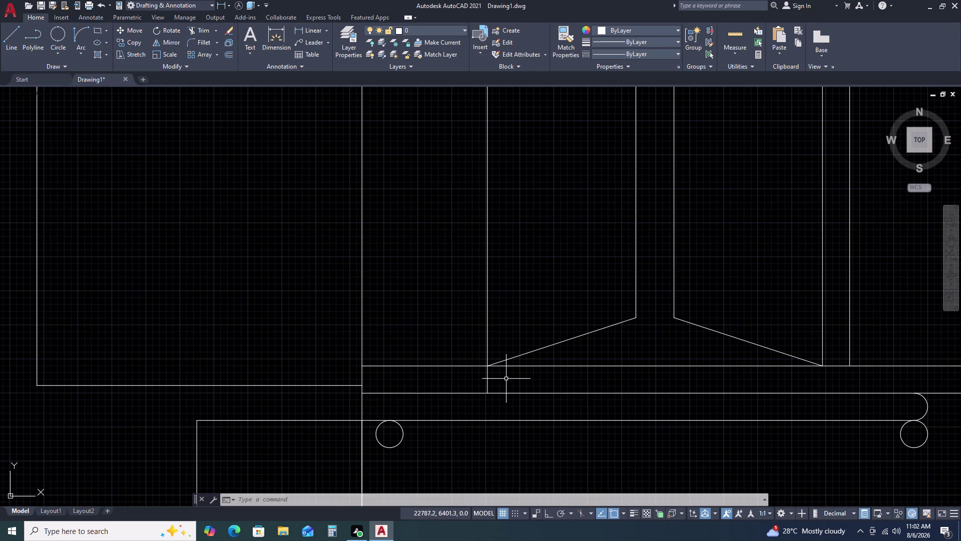
text(TR)
key(space)
double_click(501, 382)
click(452, 382)
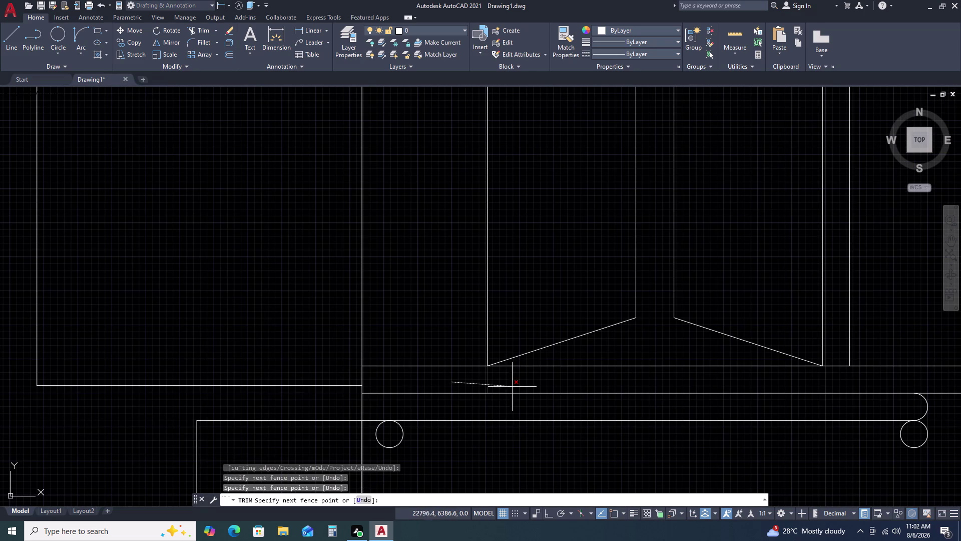
click(514, 386)
scroll(down, 3)
key(Escape)
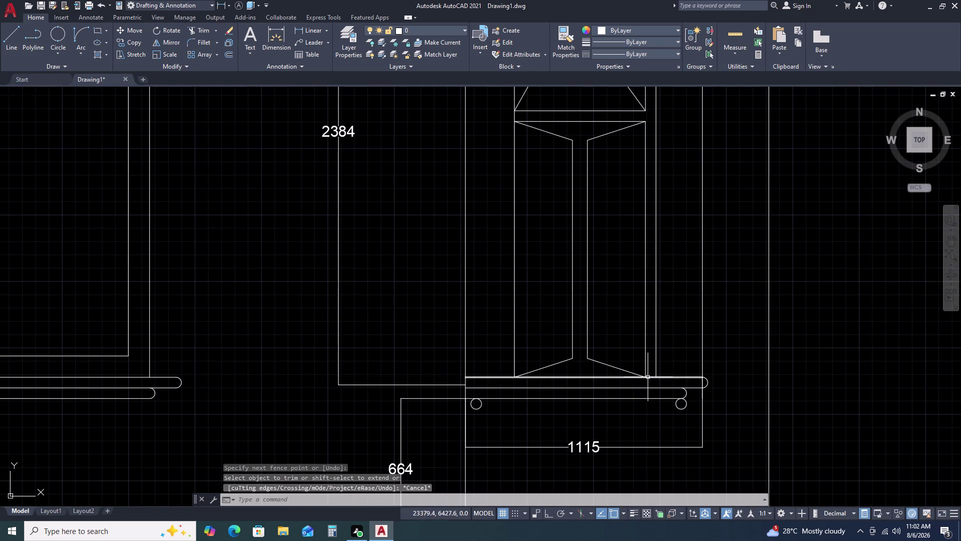
scroll(down, 3)
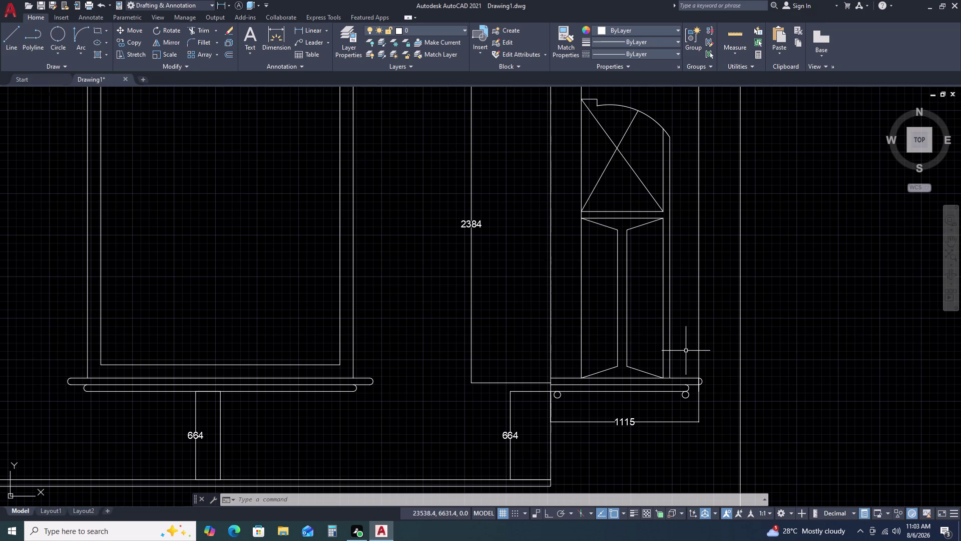
scroll(down, 3)
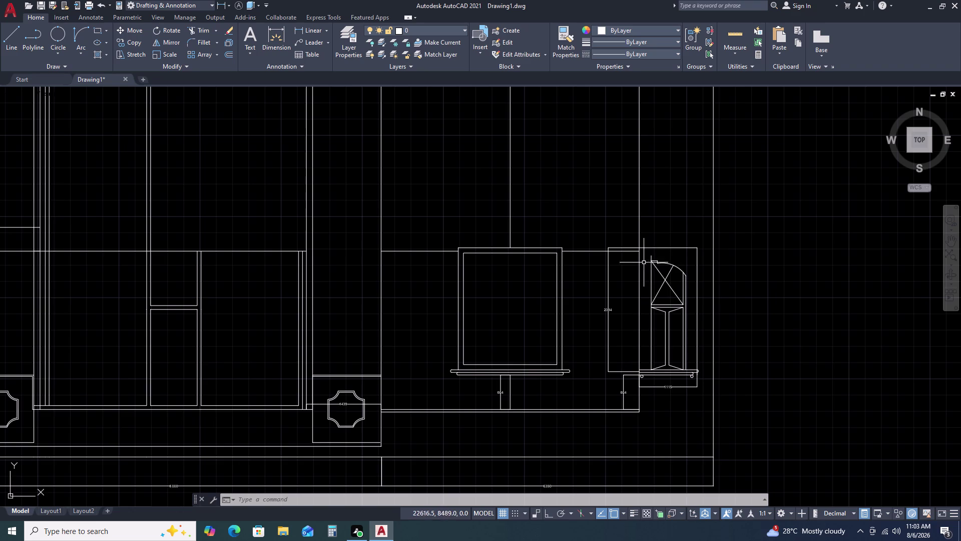
Offset the cabinet's top line inward by 100.
click(696, 248)
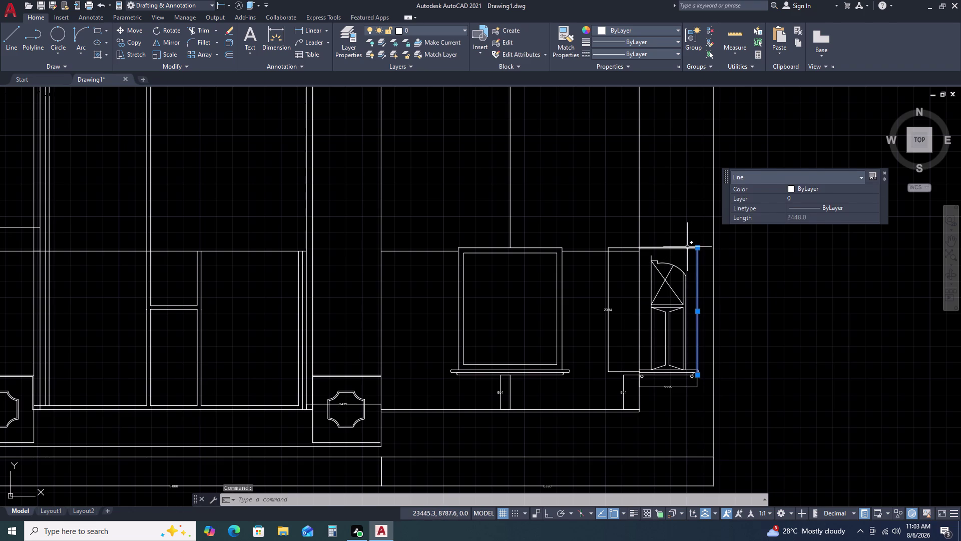
click(688, 247)
key(o)
key(space)
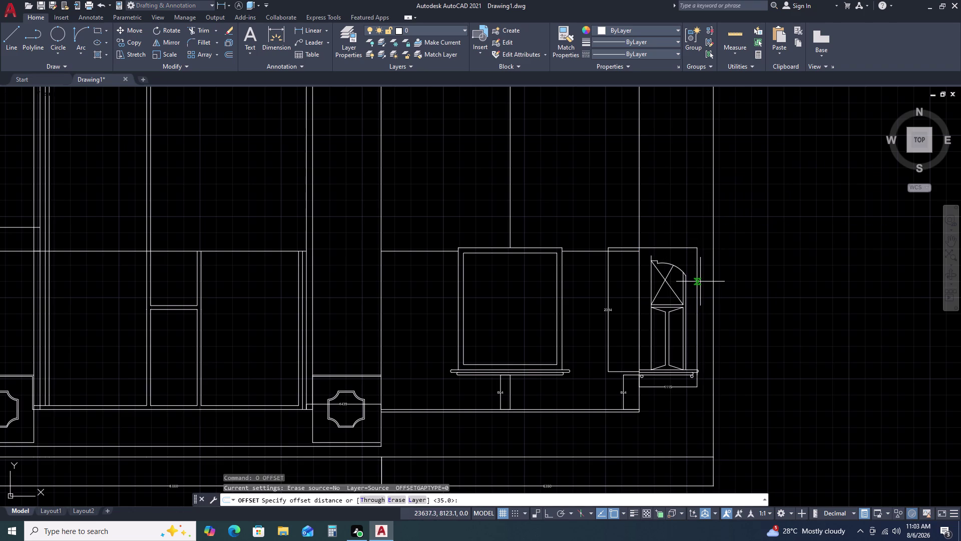
key(1)
key(0)
key(0)
key(space)
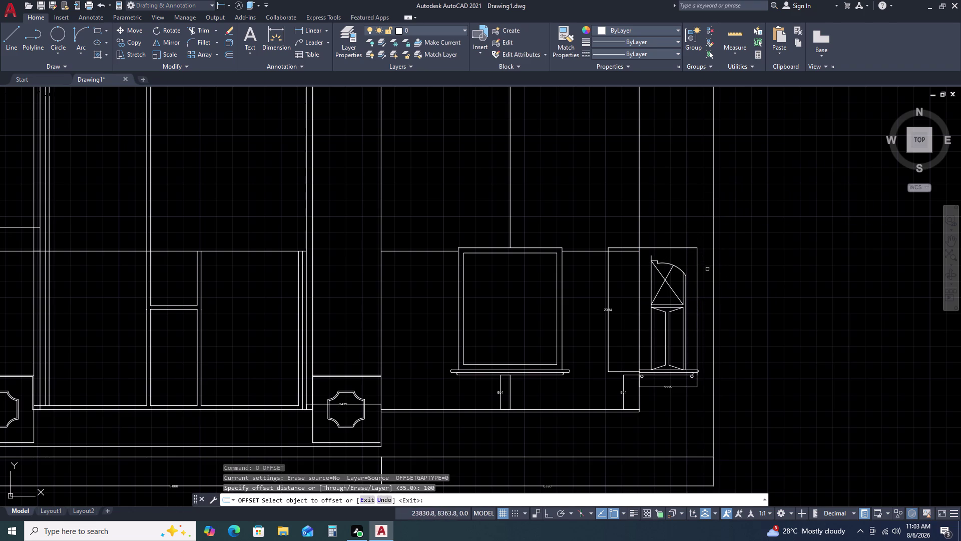
triple_click(681, 247)
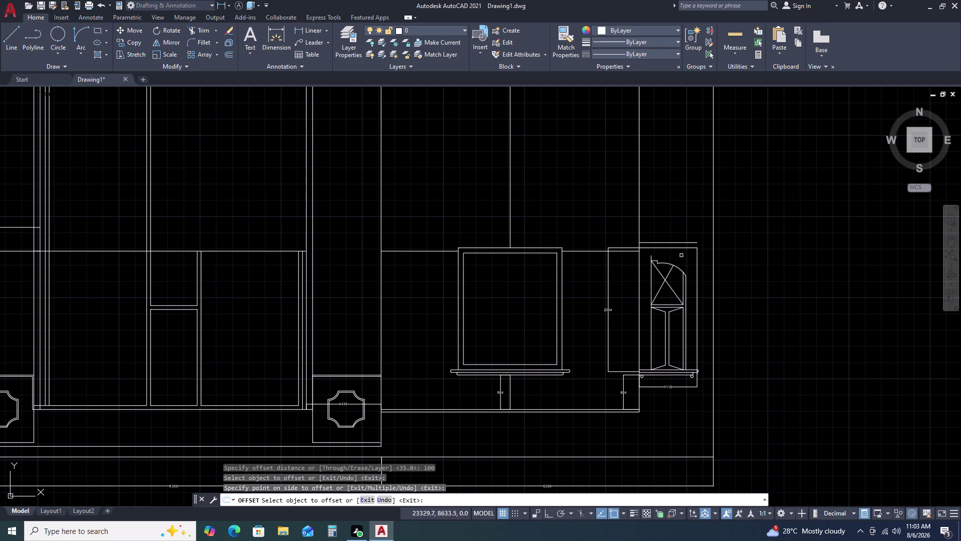
click(681, 249)
Offset the cabinet side edges inward by the same 100 distance.
double_click(681, 256)
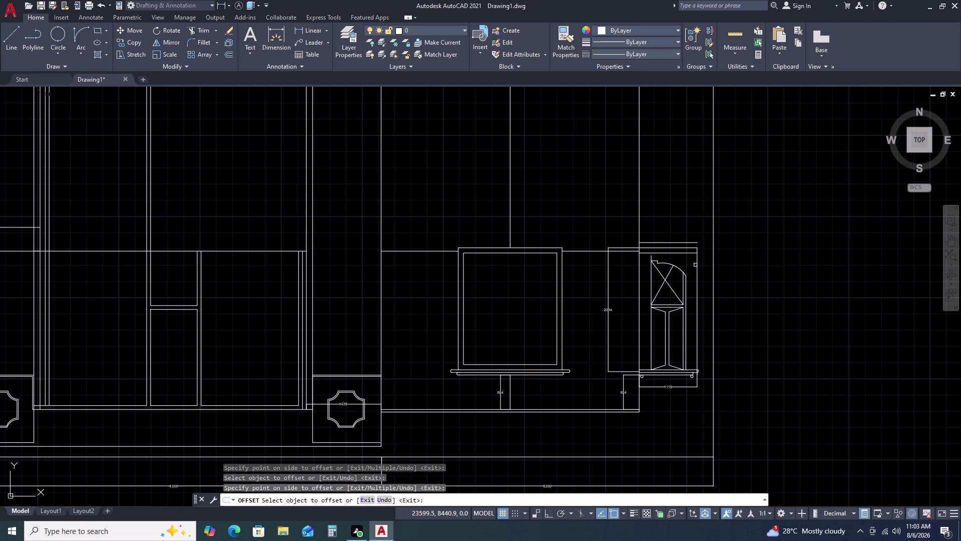
double_click(695, 265)
double_click(696, 265)
double_click(687, 268)
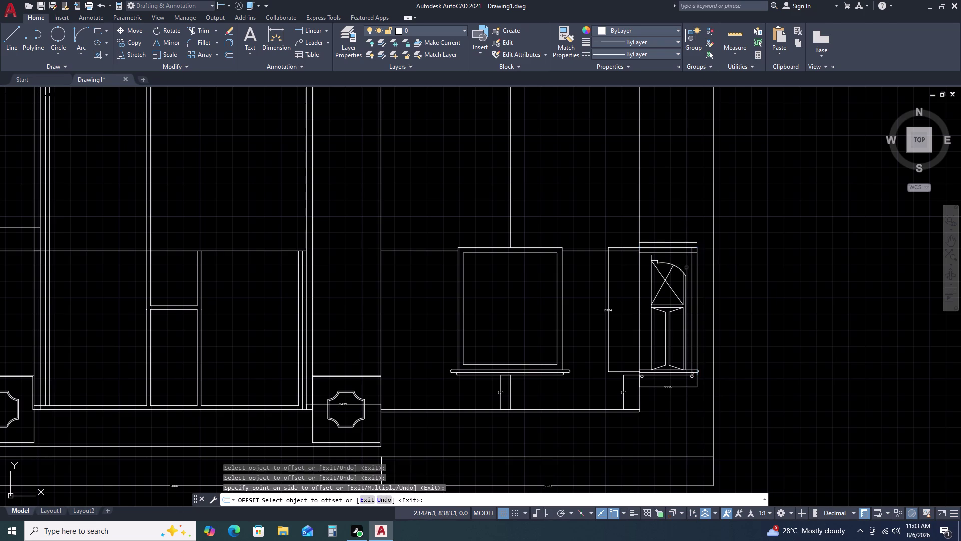
key(grave)
scroll(up, 3)
key(Escape)
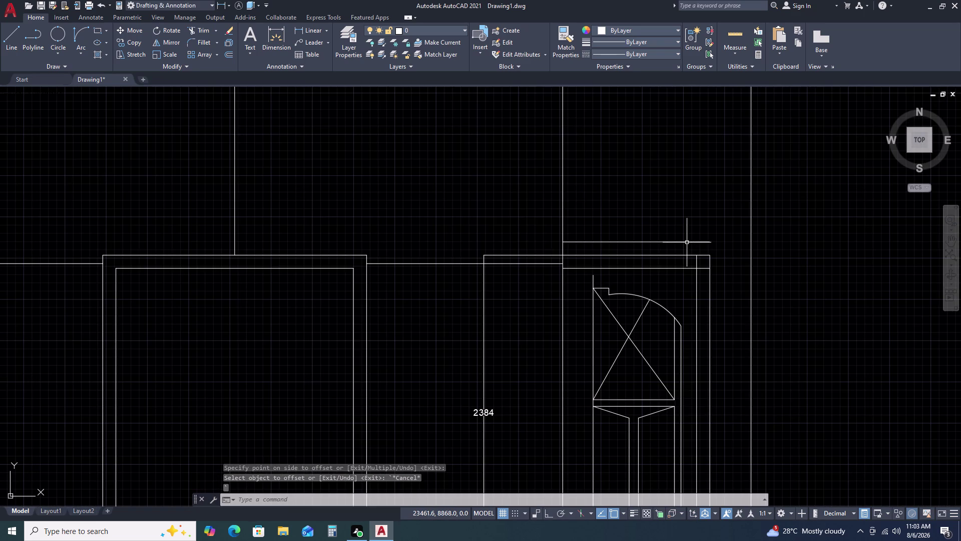
Delete the leftover short line above the cabinet.
triple_click(687, 243)
key(Delete)
double_click(689, 223)
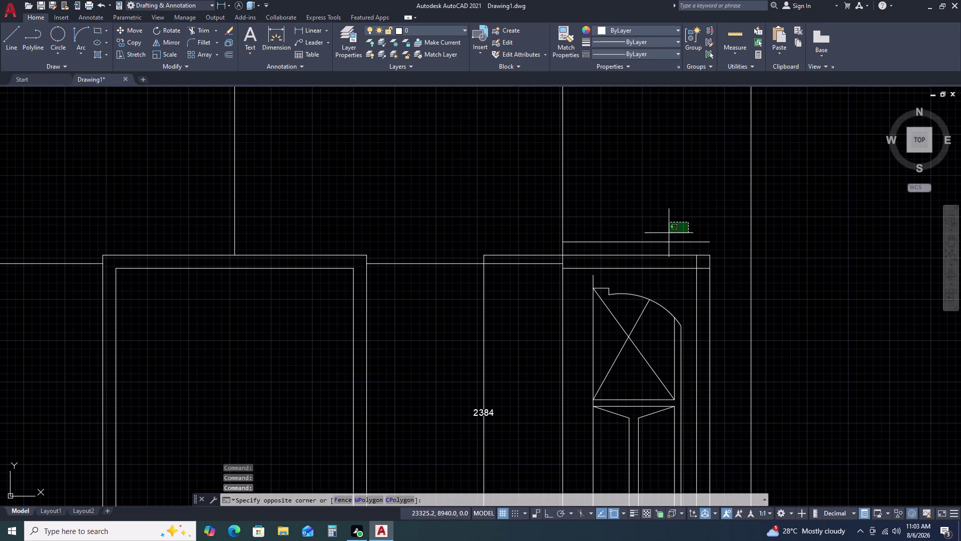
double_click(652, 243)
key(Delete)
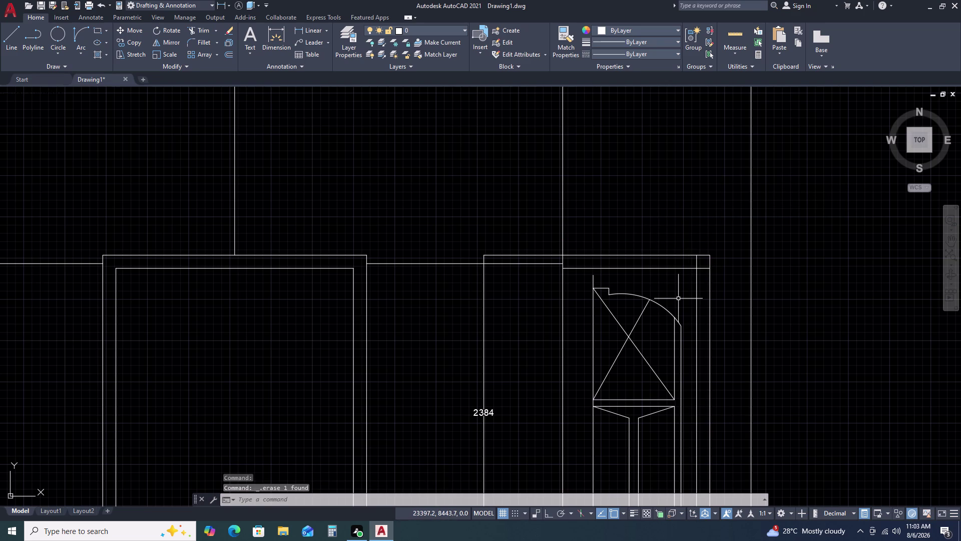
Fence-trim the overlapping line ends with TR, then cancel the trim.
key(t)
key(r)
key(space)
scroll(up, 3)
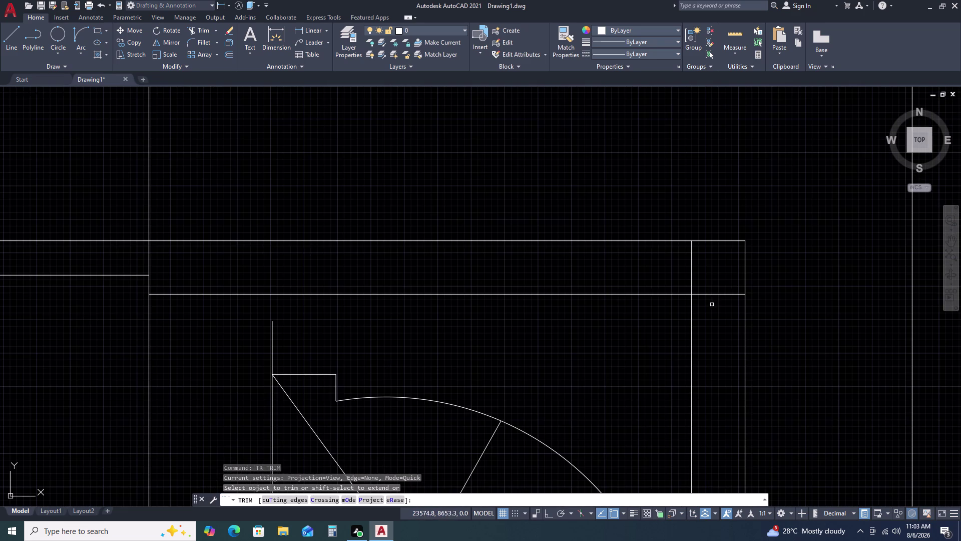
click(716, 301)
click(679, 263)
scroll(down, 3)
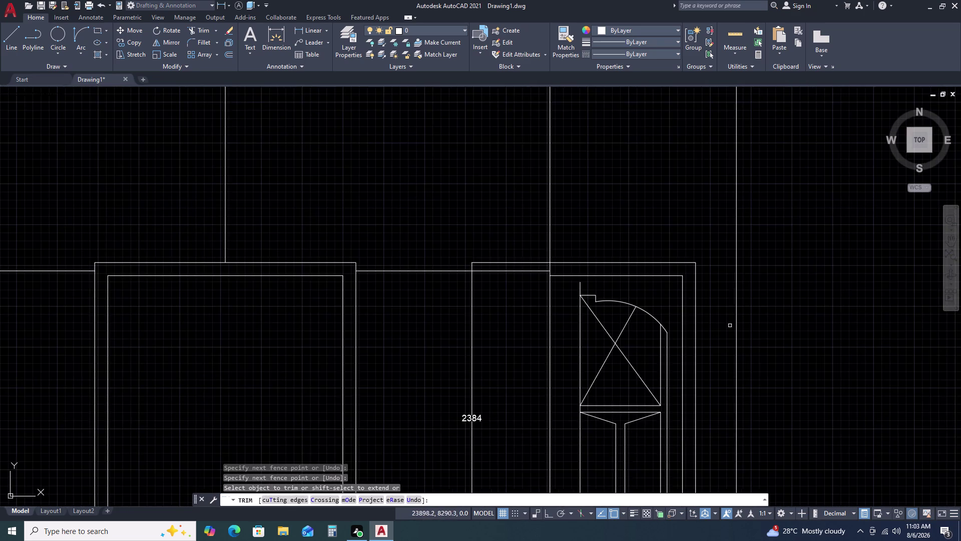
scroll(down, 3)
key(grave)
scroll(up, 3)
key(grave)
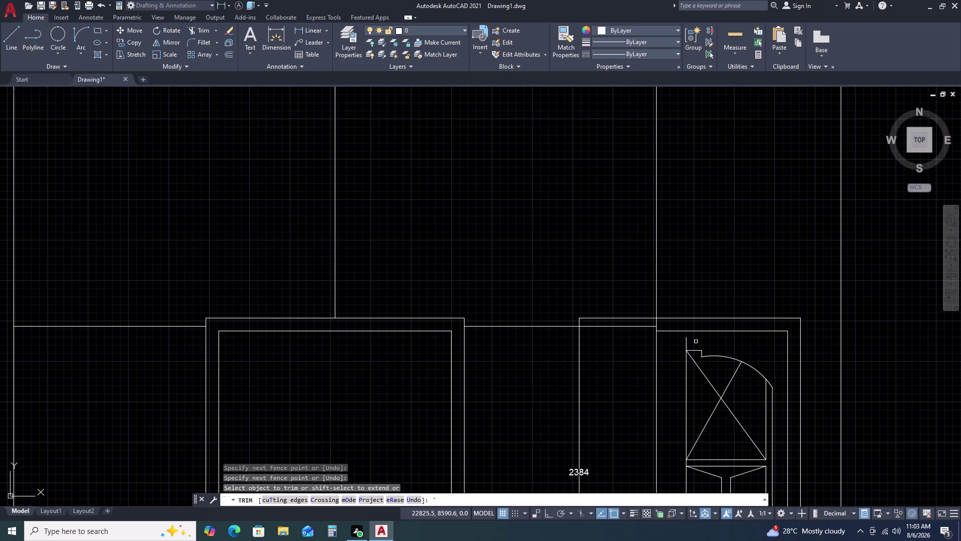
scroll(down, 3)
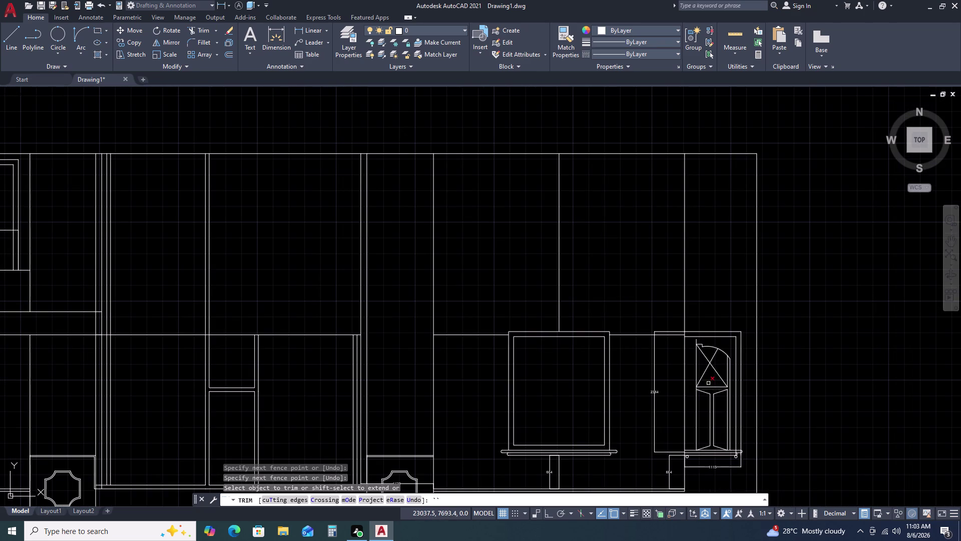
key(Escape)
scroll(up, 3)
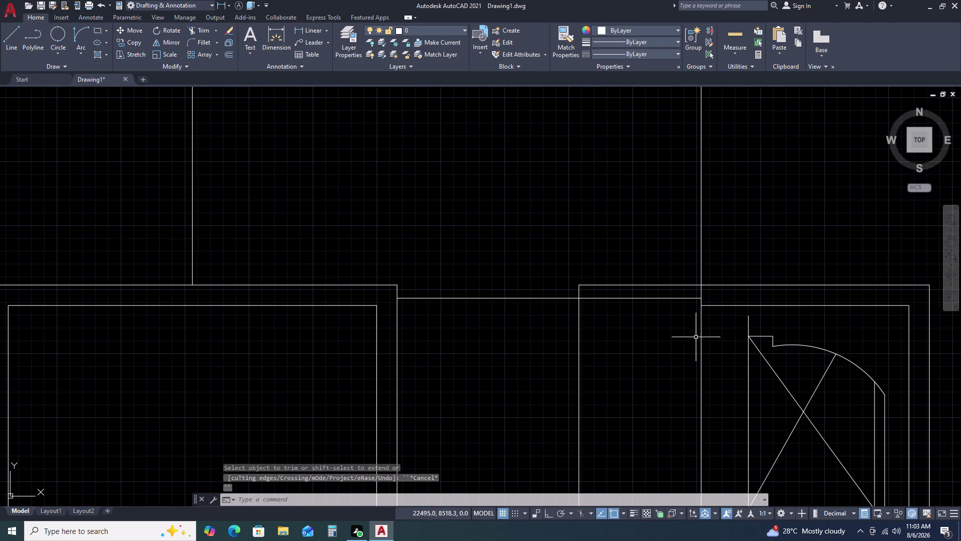
Grip-stretch the door-side vertical line's top end flush with its small top step.
click(749, 317)
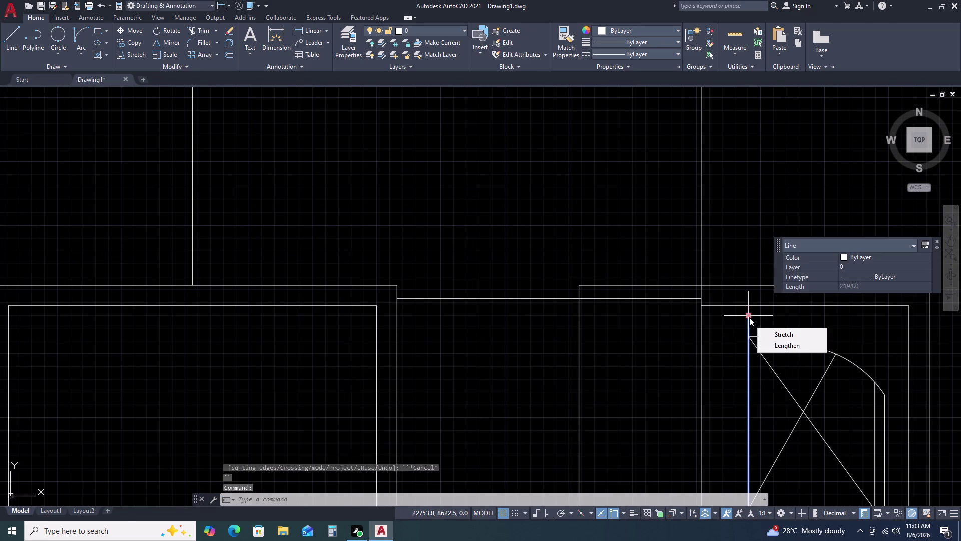
click(750, 317)
click(750, 307)
key(Escape)
scroll(down, 3)
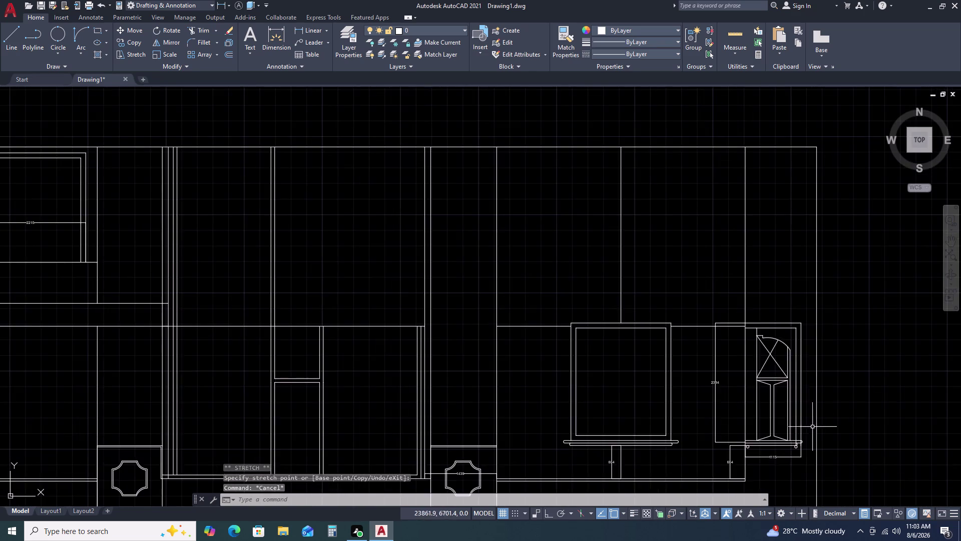
scroll(down, 3)
middle_drag(800, 444, 724, 377)
scroll(up, 3)
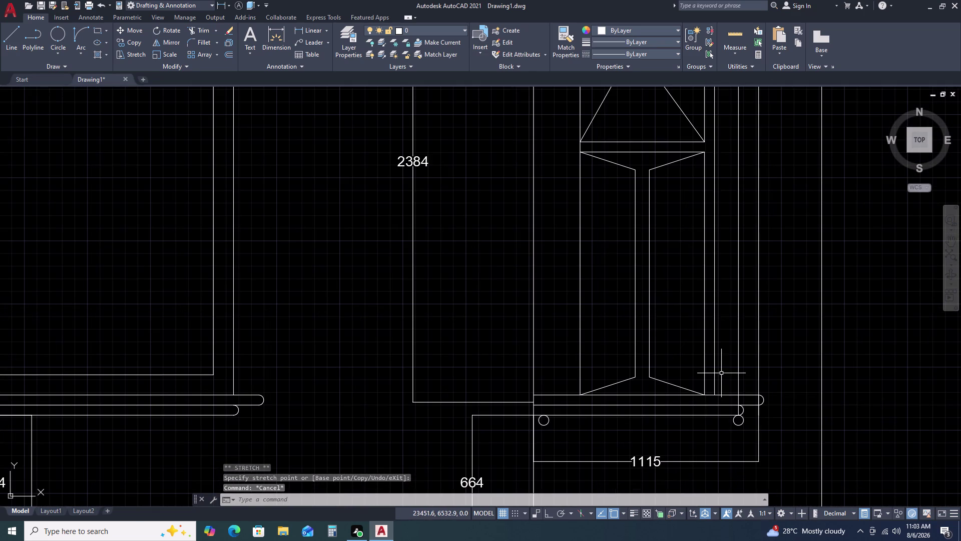
scroll(down, 3)
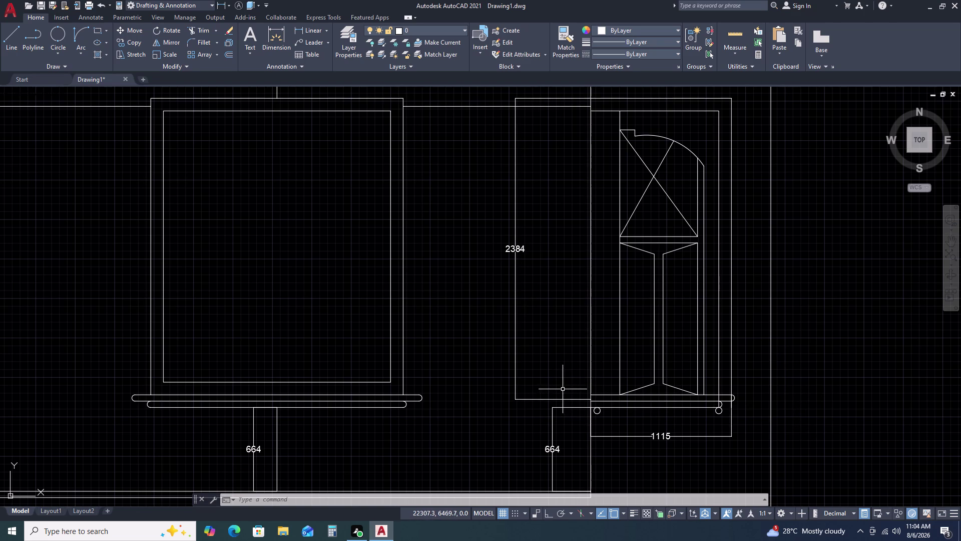
Undo about thirty recent edits, restoring the erased lines and the moved cabinet symbol.
scroll(down, 3)
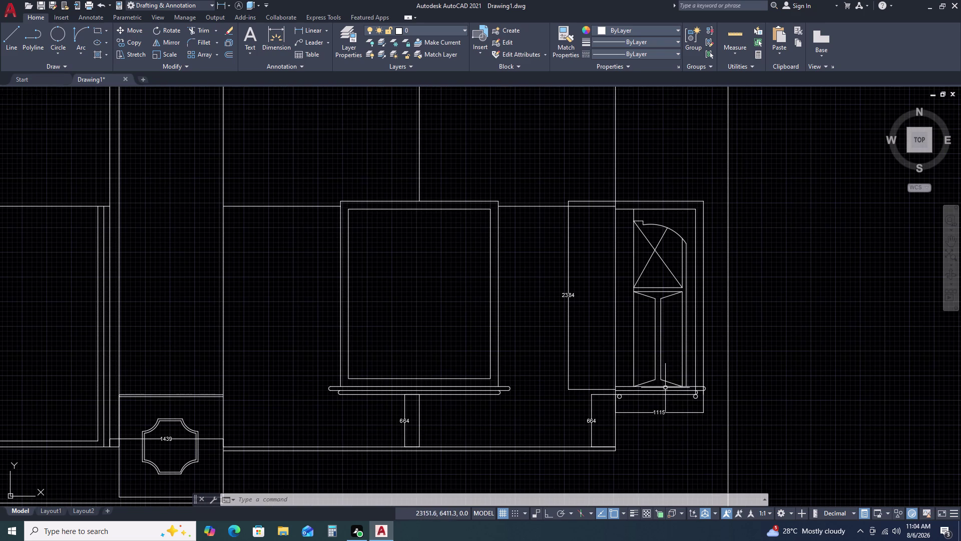
key(ctrl+z)
key(ctrl+z)
key(ctrl+z)
key(ctrl+z)
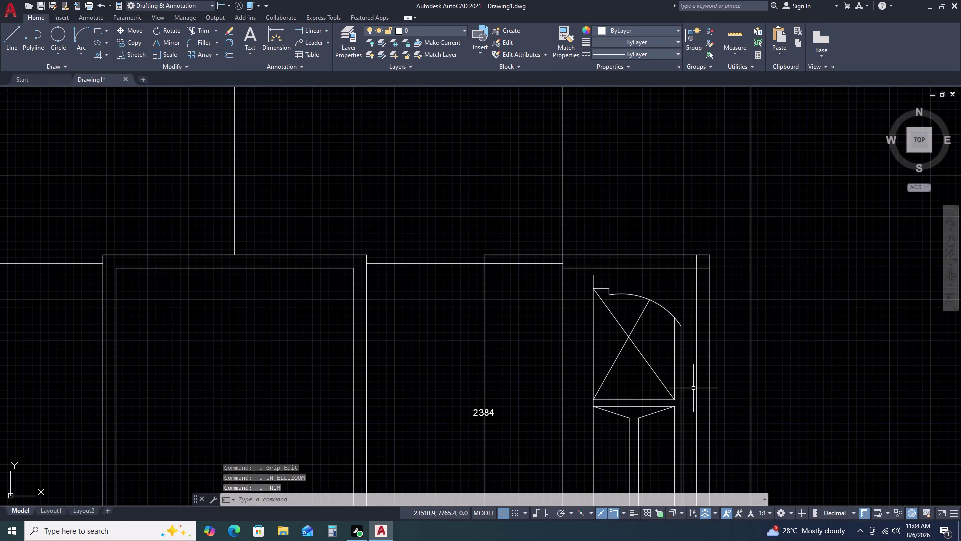
key(ctrl+z)
key(ctrl+z)
key(ctrl+z)
key(ctrl+z)
key(ctrl+z)
key(ctrl+z)
key(ctrl+z)
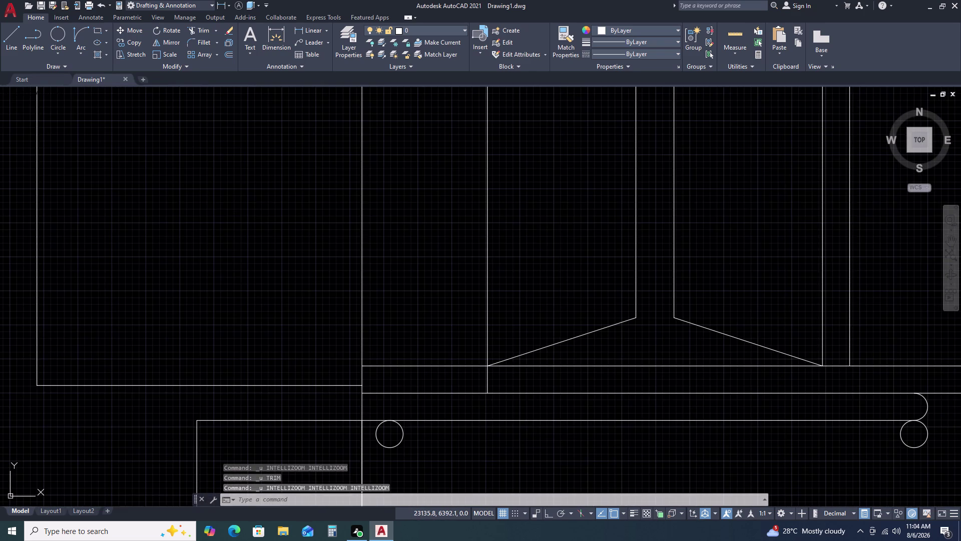
key(ctrl+z)
key(ctrl+z)
key(ctrl+z)
key(ctrl+z)
key(ctrl+z)
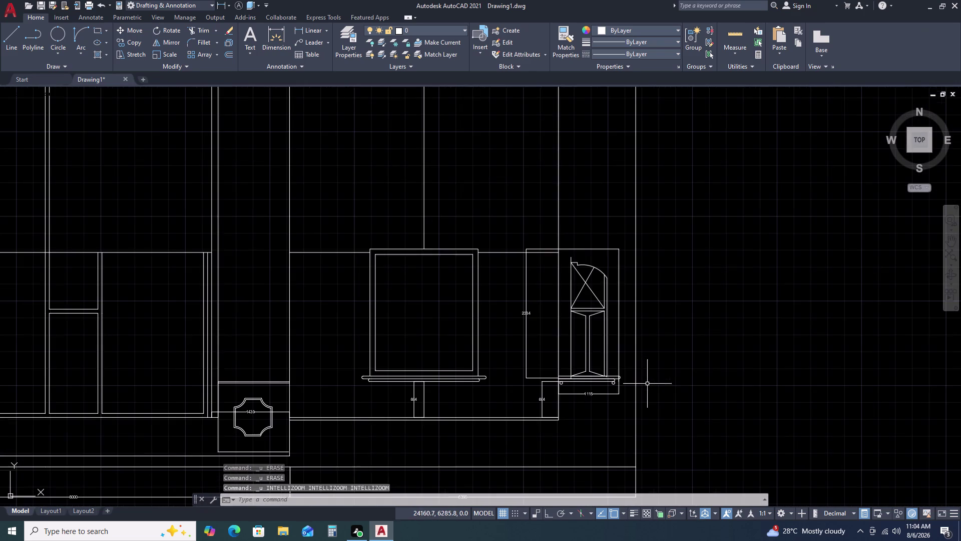
key(ctrl+z)
key(ctrl+z)
key(ctrl+z)
key(ctrl+z)
key(ctrl+z)
key(ctrl+z)
key(ctrl+z)
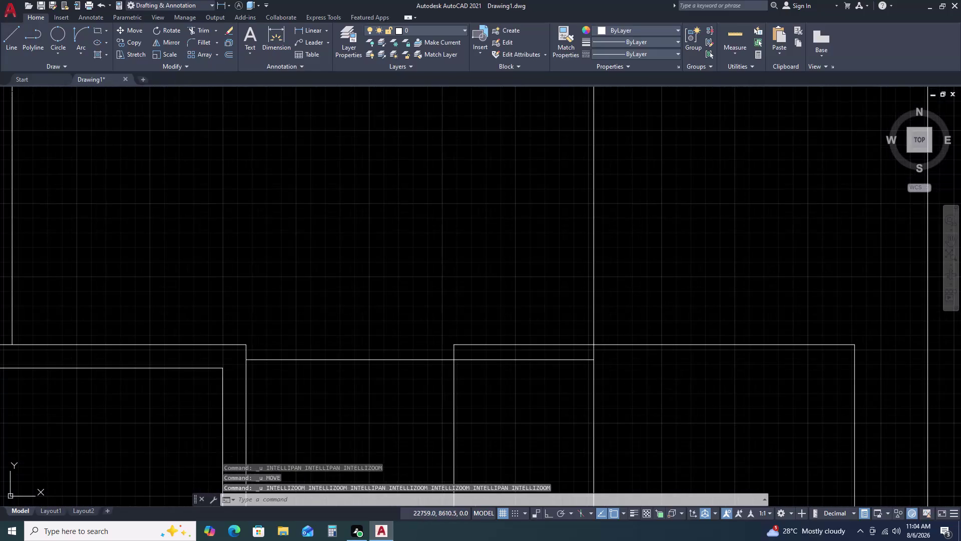
key(ctrl+z)
key(ctrl+z)
key(ctrl+z)
key(ctrl+z)
key(ctrl+z)
key(ctrl+z)
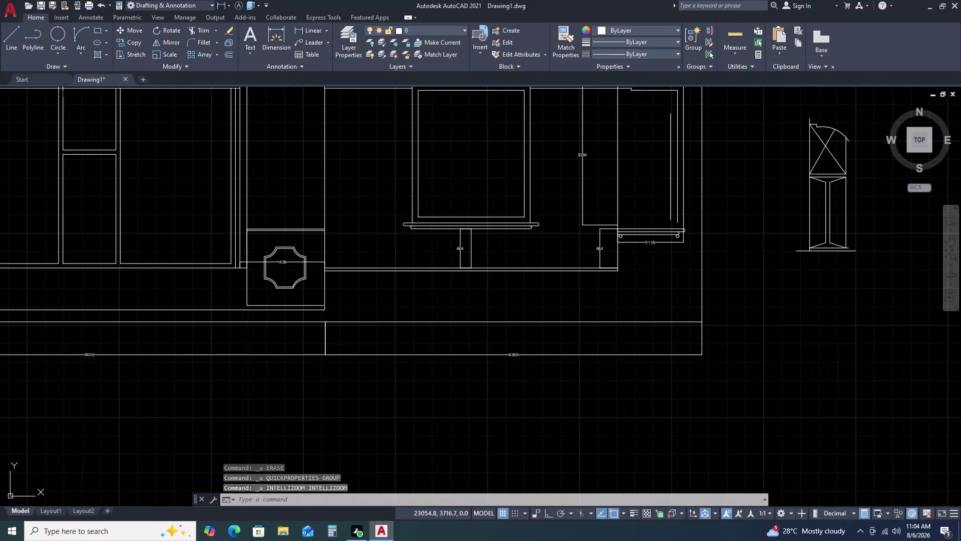
key(ctrl+z)
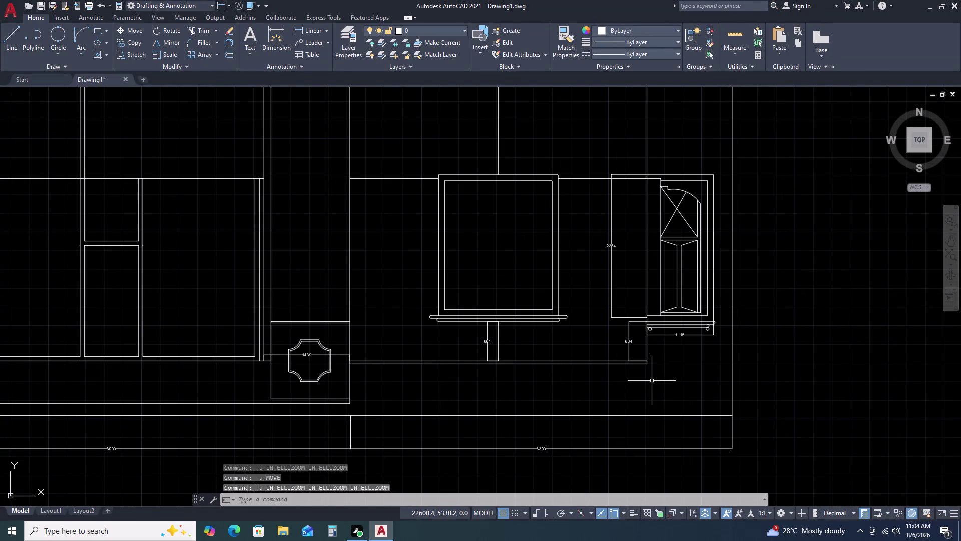
key(ctrl+z)
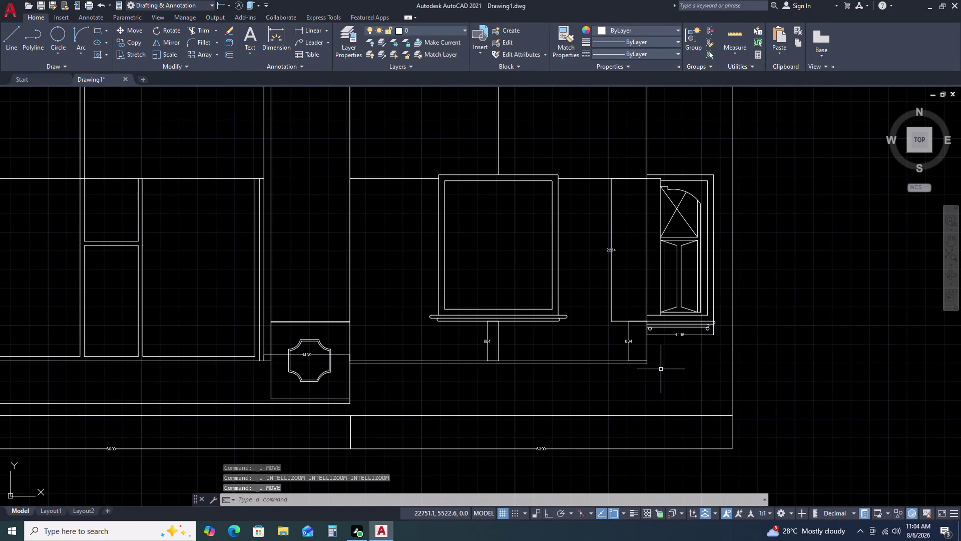
key(ctrl+z)
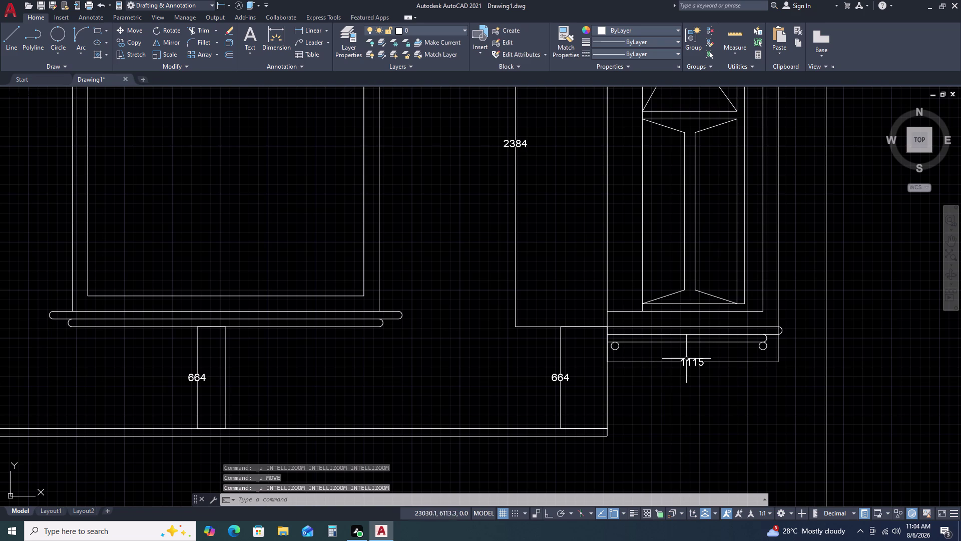
Select the tall cabinet's height dimension and drag its bottom endpoint downward.
scroll(down, 3)
scroll(down, 3)
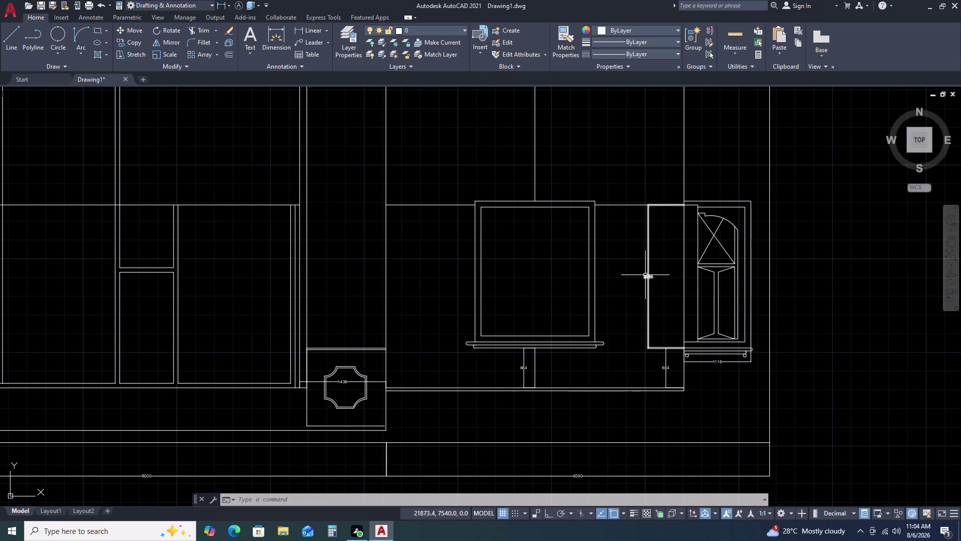
click(674, 347)
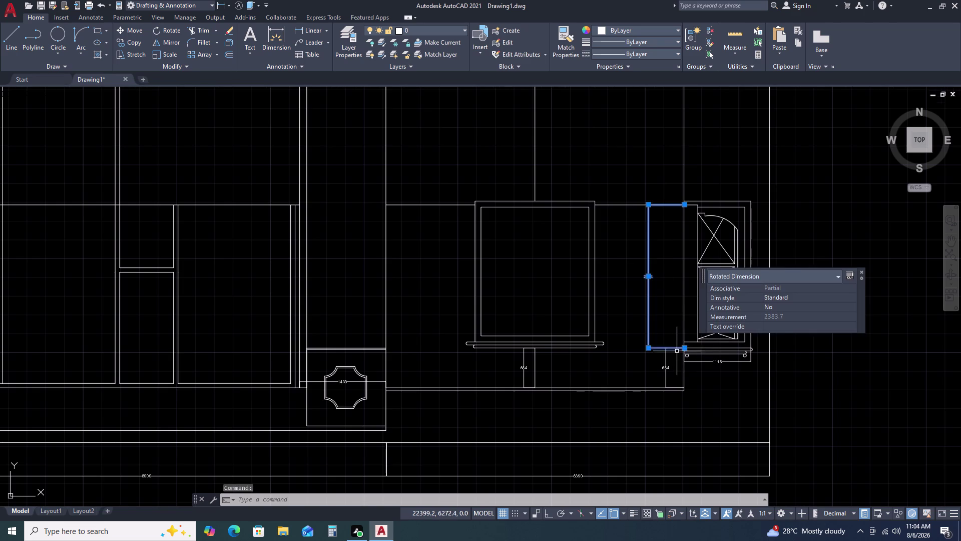
scroll(up, 3)
click(697, 341)
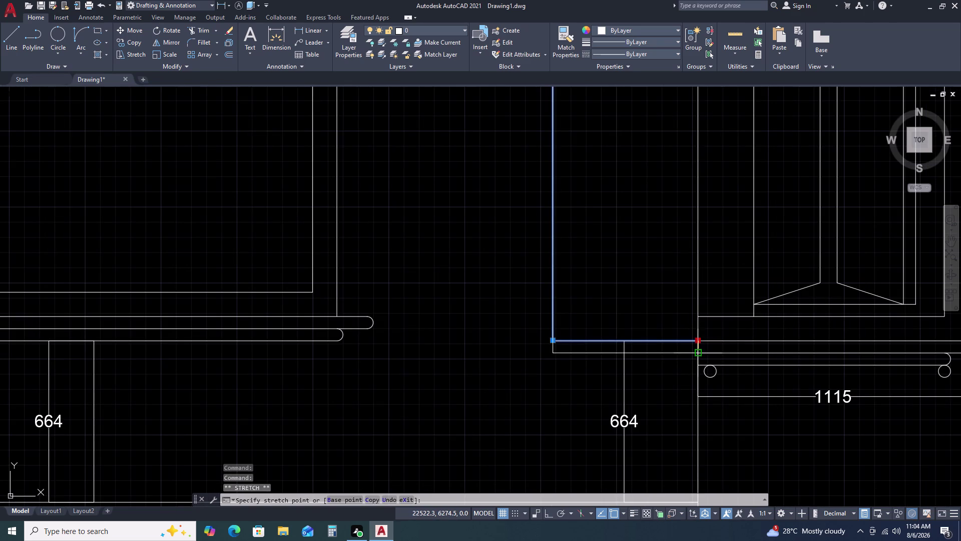
click(696, 353)
scroll(down, 3)
scroll(down, 3)
middle_click(689, 193)
middle_click(689, 194)
middle_drag(685, 199, 682, 204)
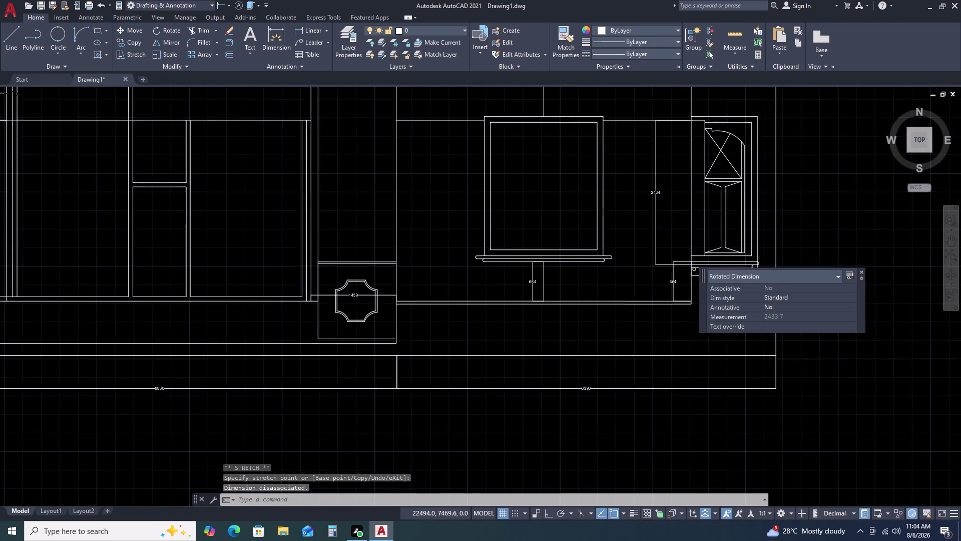
middle_drag(654, 242, 629, 280)
middle_click(622, 293)
middle_drag(840, 389, 666, 314)
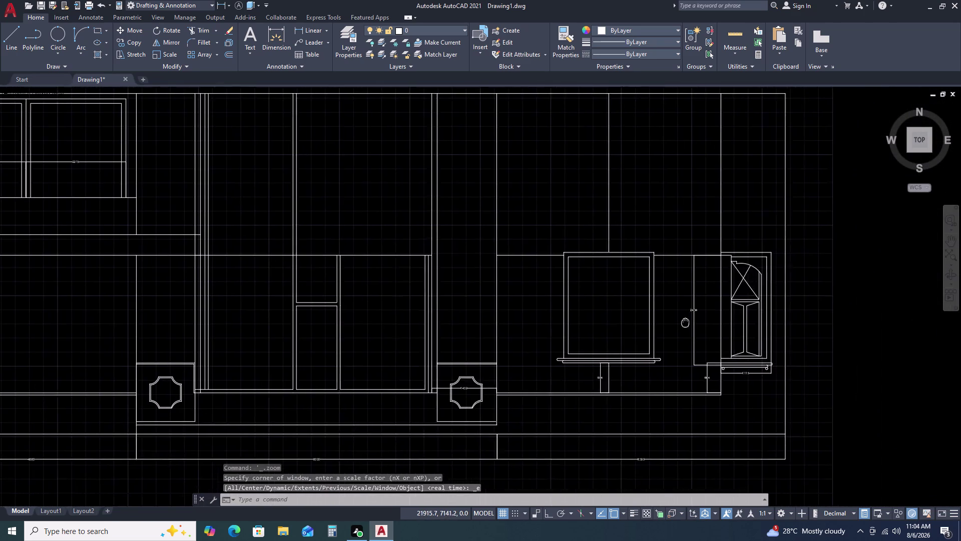
scroll(up, 3)
middle_drag(677, 317, 654, 277)
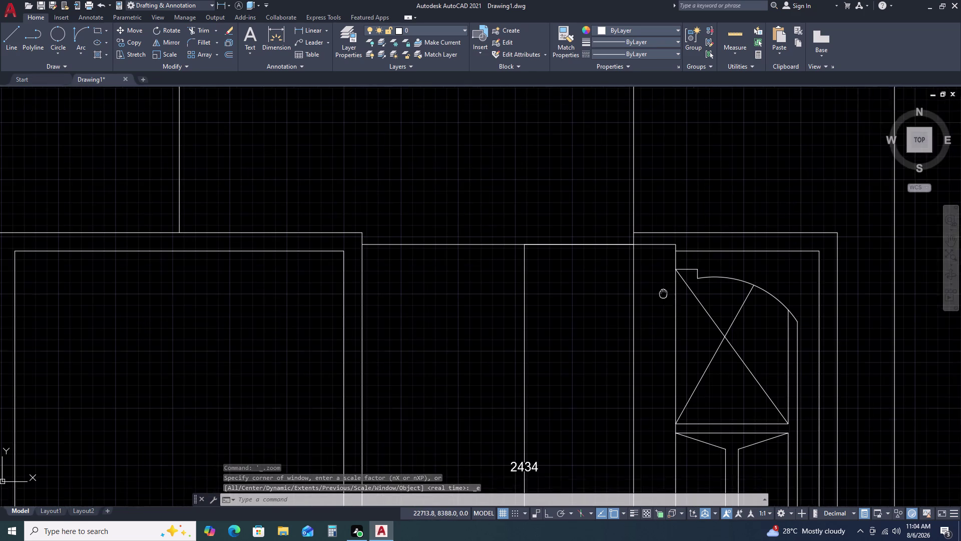
middle_drag(654, 277, 634, 238)
middle_click(632, 234)
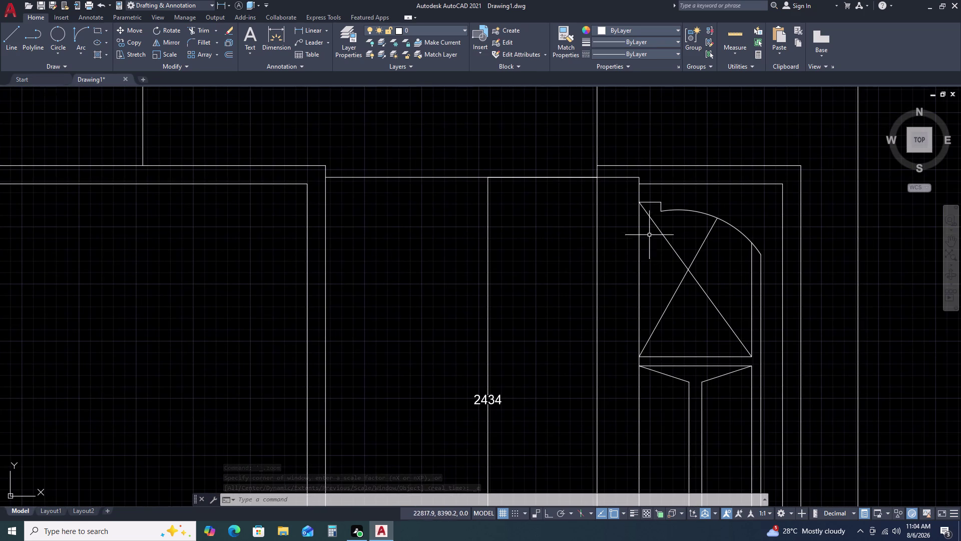
Grip-stretch the dimension's top endpoint by 10 twice so it reads 2444.
click(585, 178)
click(597, 177)
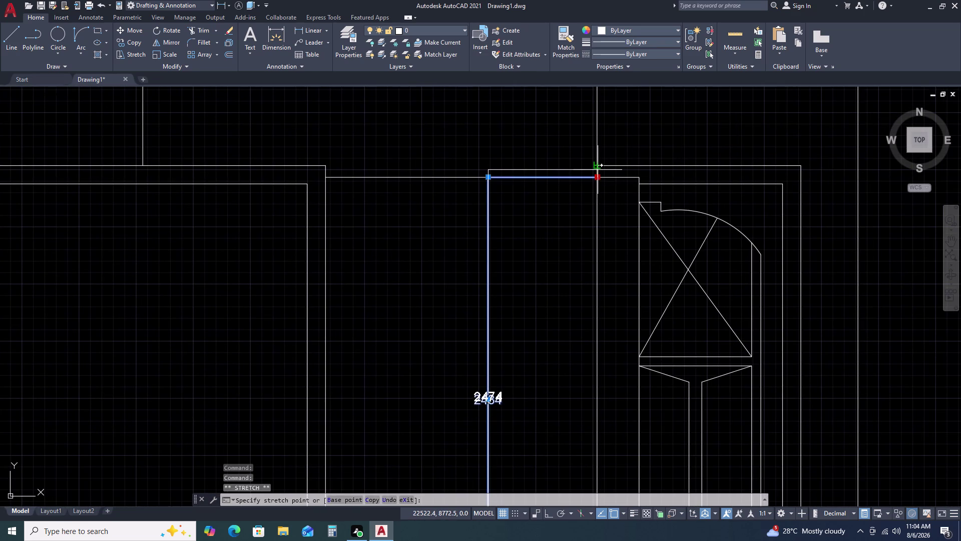
key(End)
key(Insert)
key(Return)
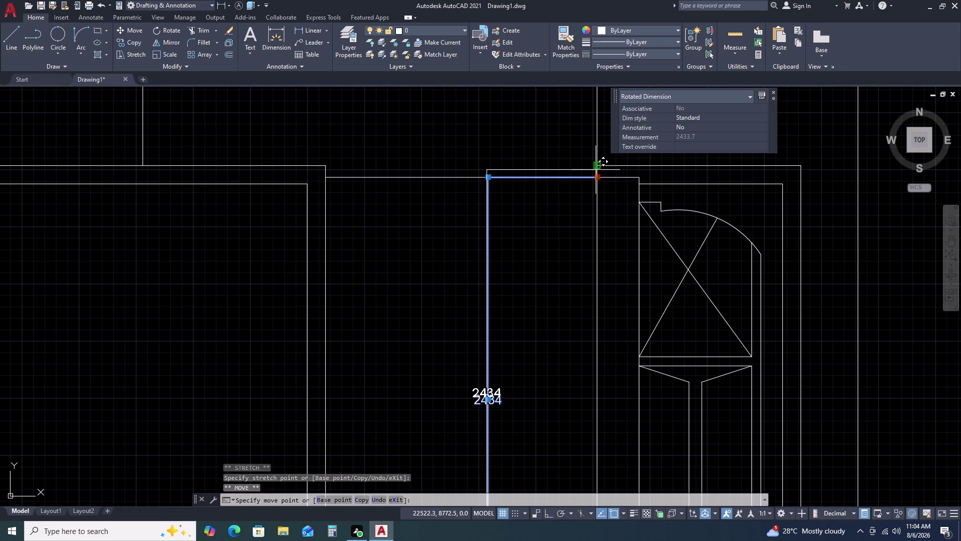
key(End)
key(Insert)
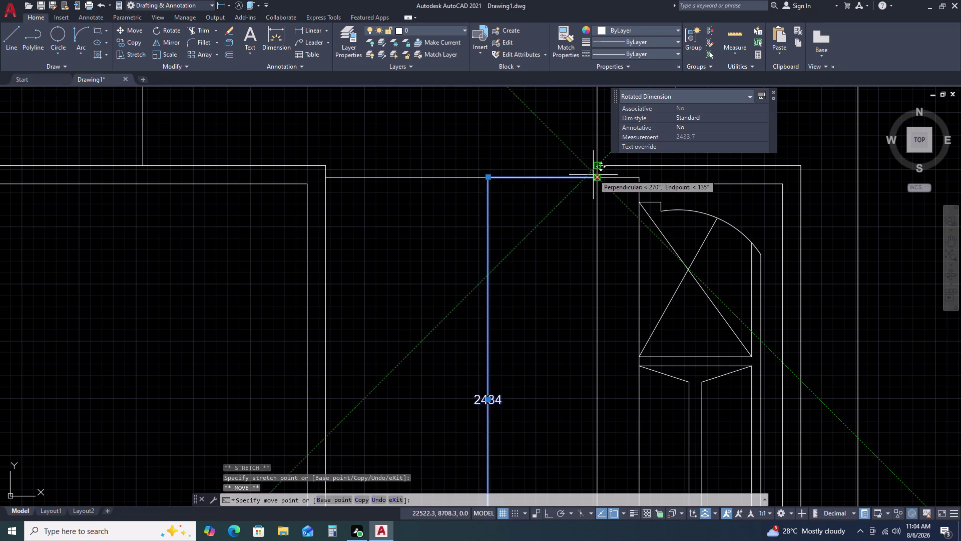
text(1)
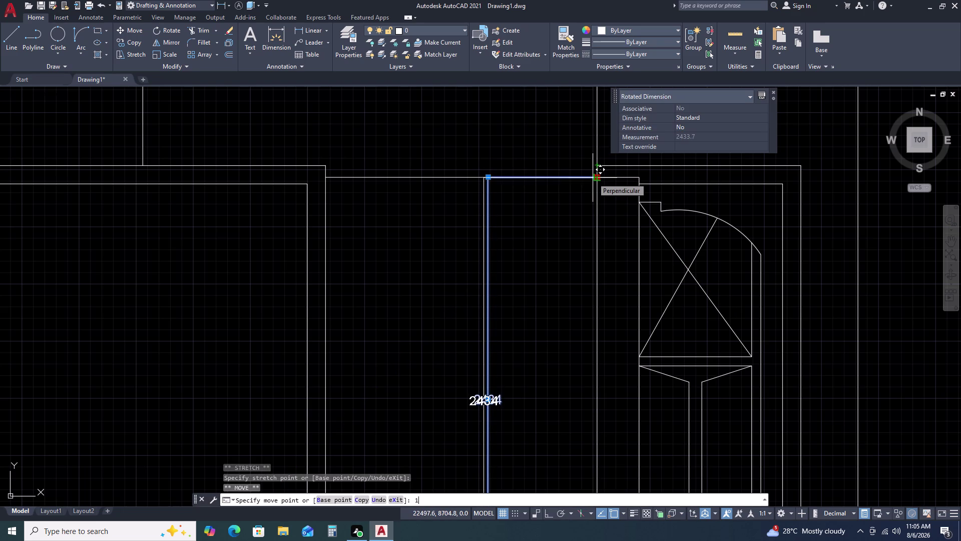
text(0)
key(space)
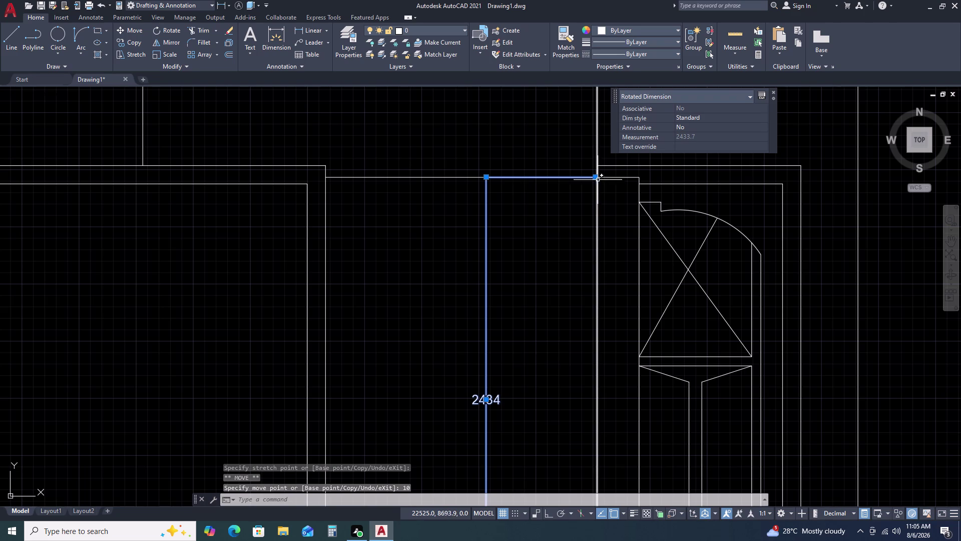
click(595, 177)
text(1)
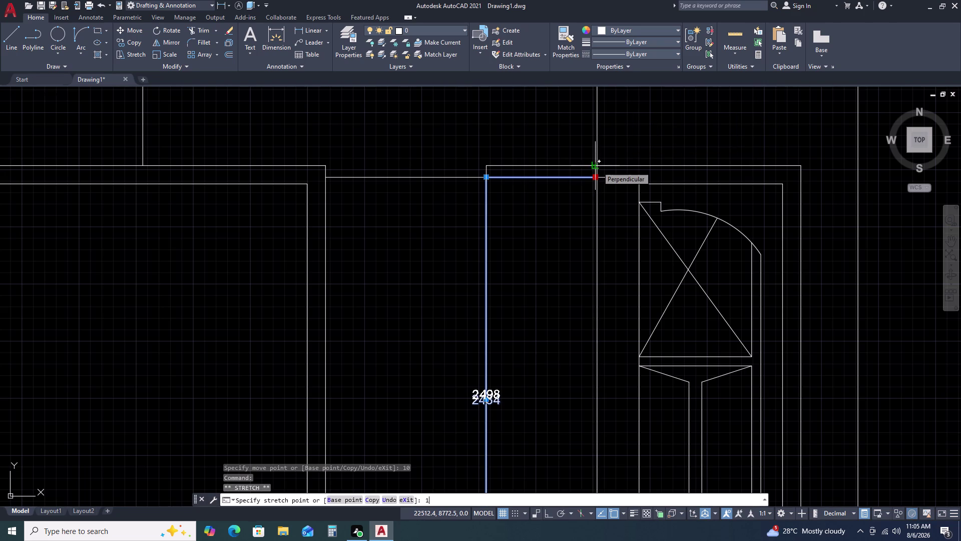
text(0)
key(space)
key(Escape)
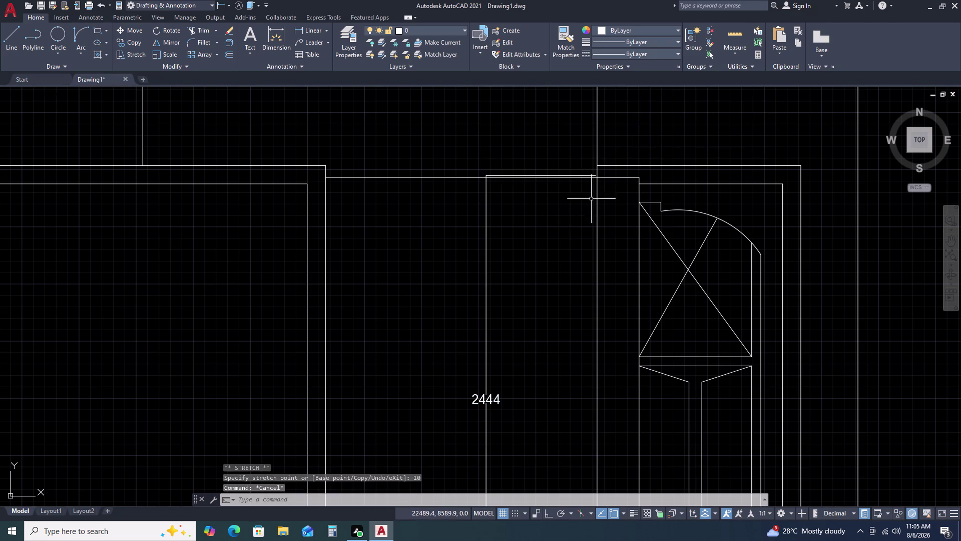
scroll(down, 3)
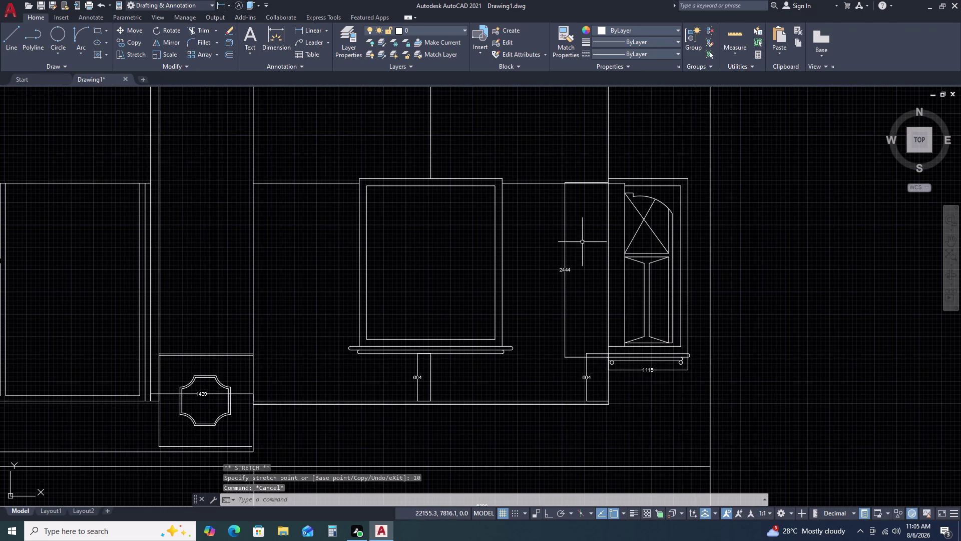
scroll(up, 3)
scroll(down, 3)
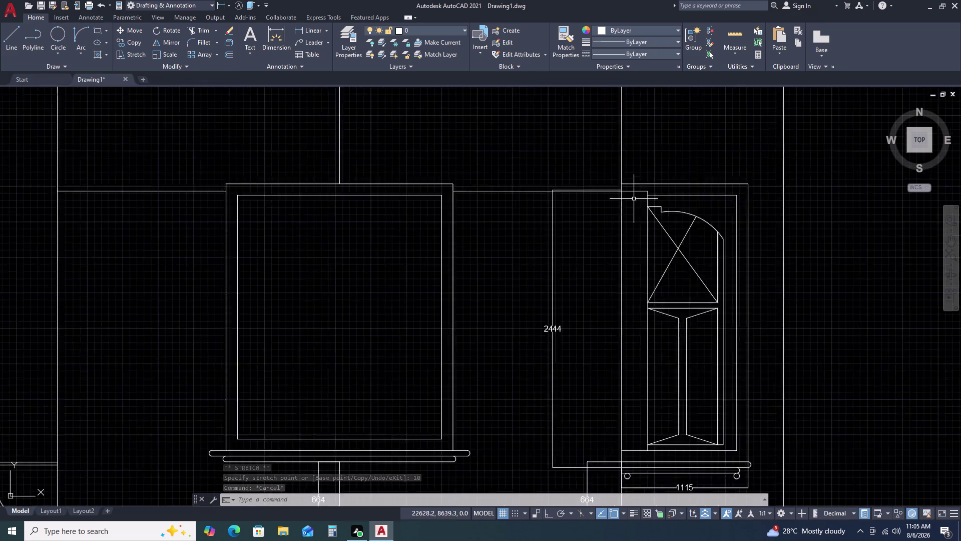
scroll(down, 3)
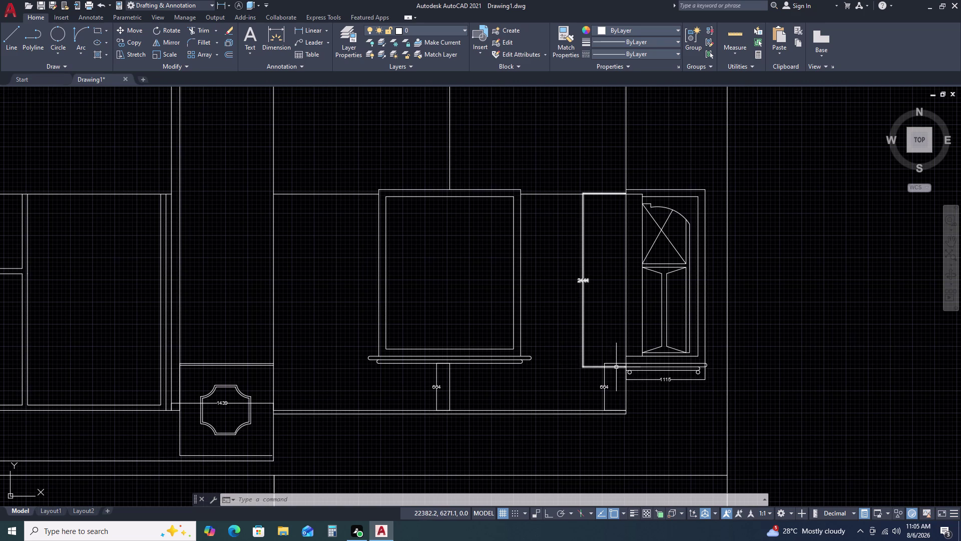
scroll(up, 3)
scroll(down, 3)
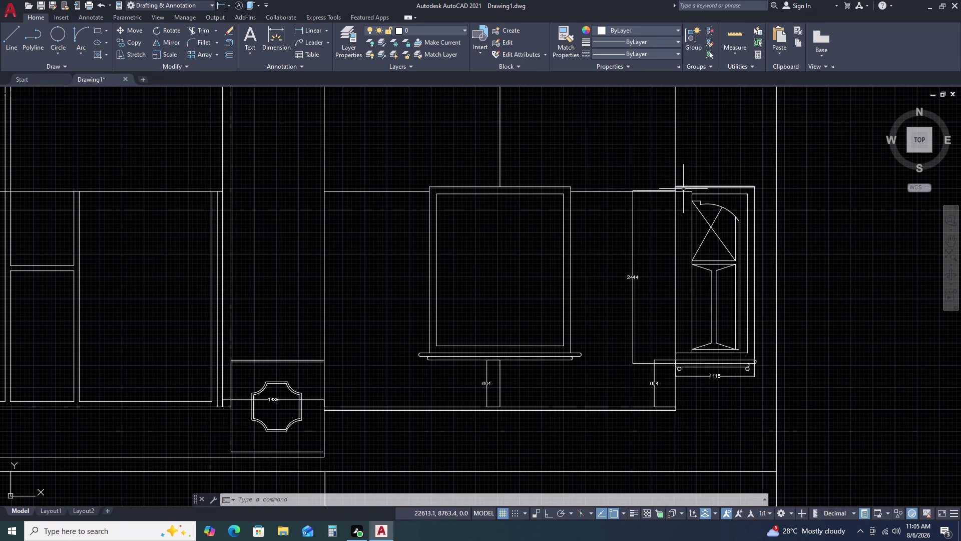
Undo six recent grip edits, returning the panel's height dimension from 2444 to 2384.
key(ctrl+z)
key(ctrl+z)
key(ctrl+z)
key(ctrl+z)
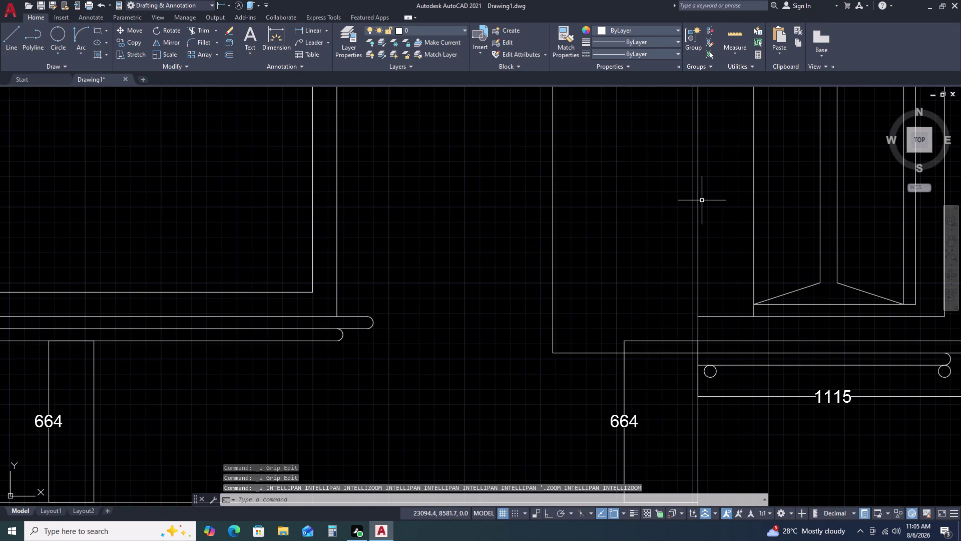
key(ctrl+z)
key(ctrl+z)
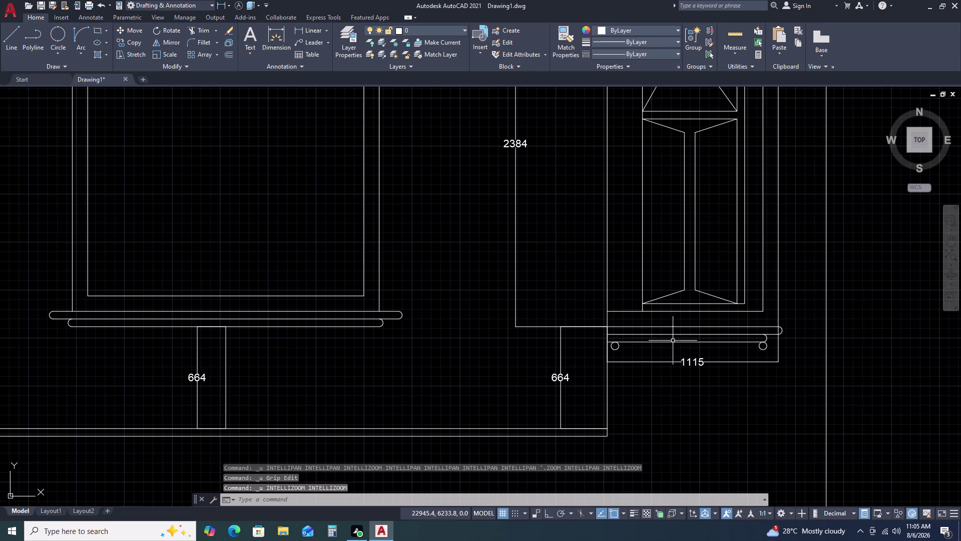
scroll(down, 3)
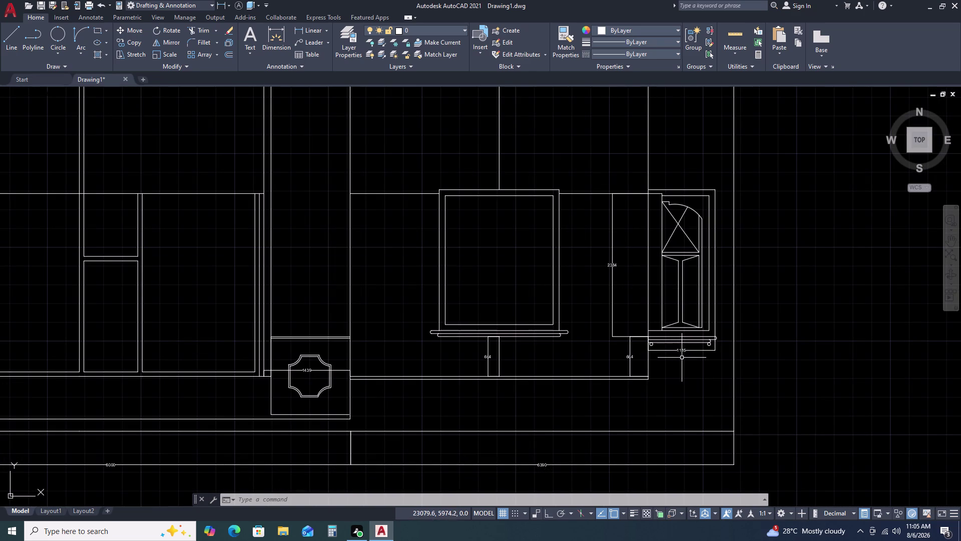
scroll(up, 3)
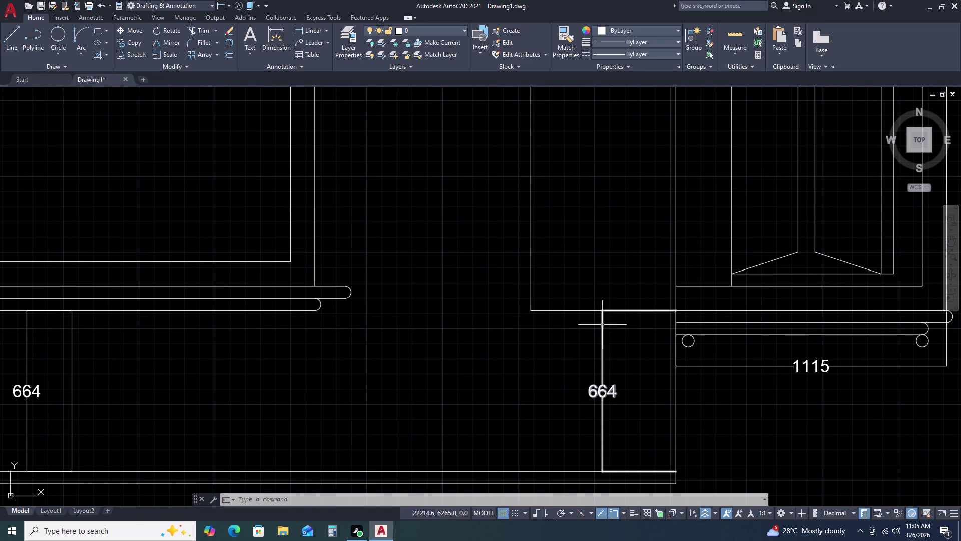
scroll(down, 3)
scroll(down, 3)
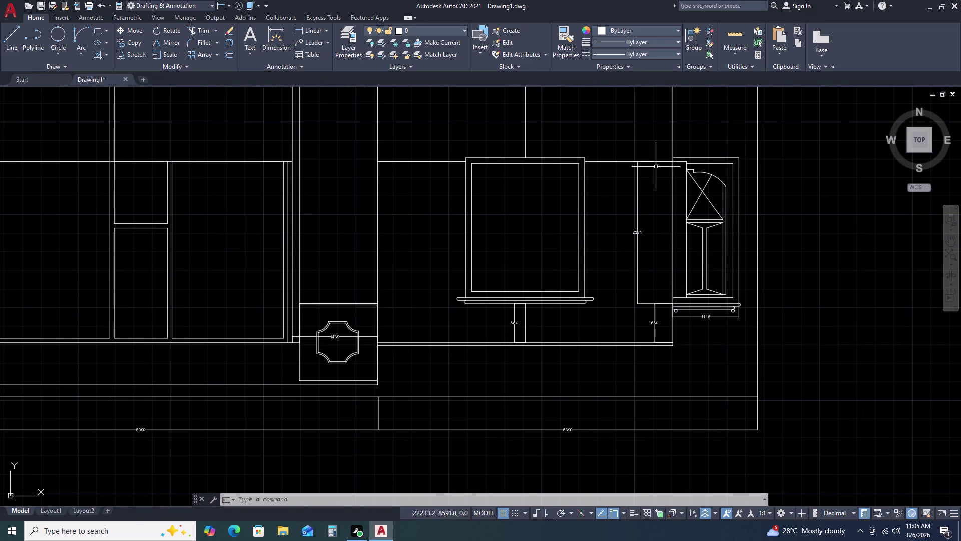
Move the 34-object right cabinet unit from its lower-left corner to the new spot.
click(663, 142)
click(758, 333)
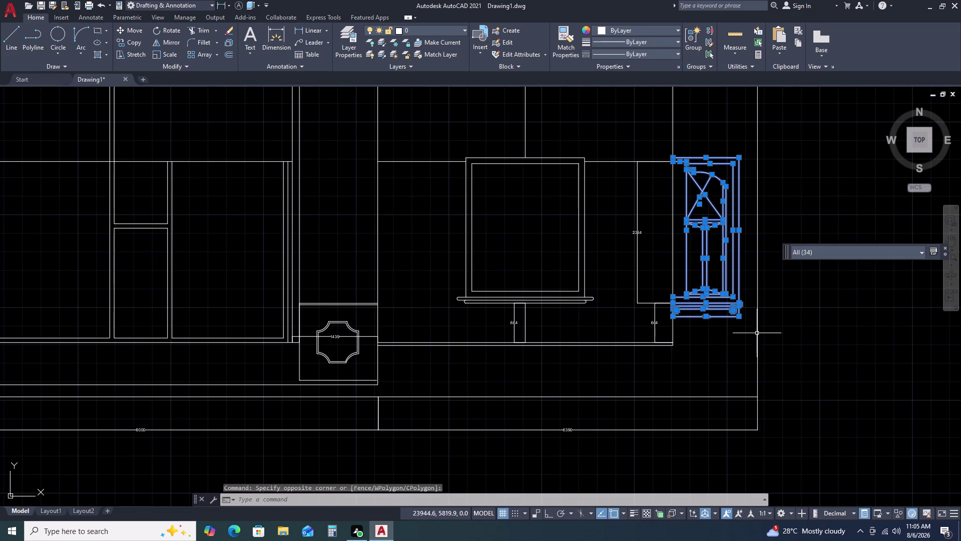
scroll(up, 3)
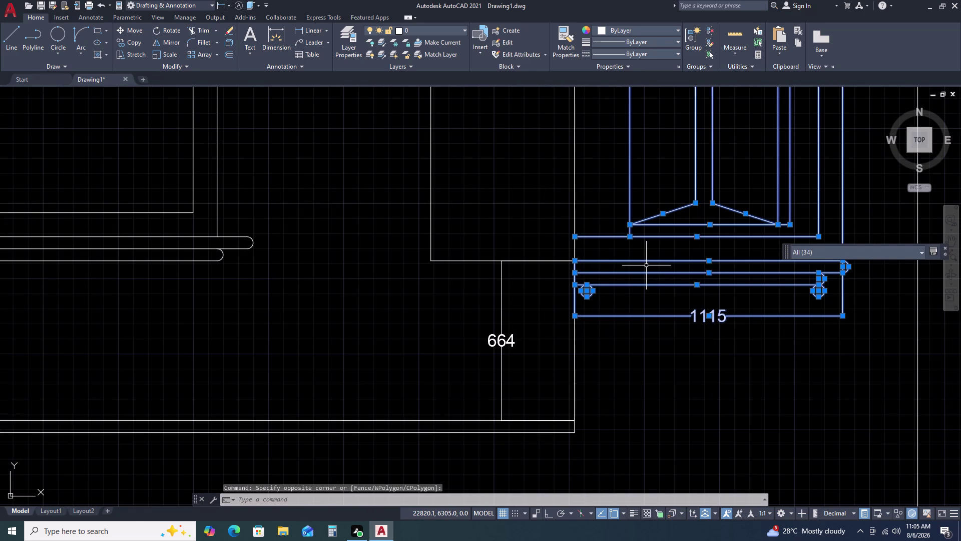
key(m)
key(space)
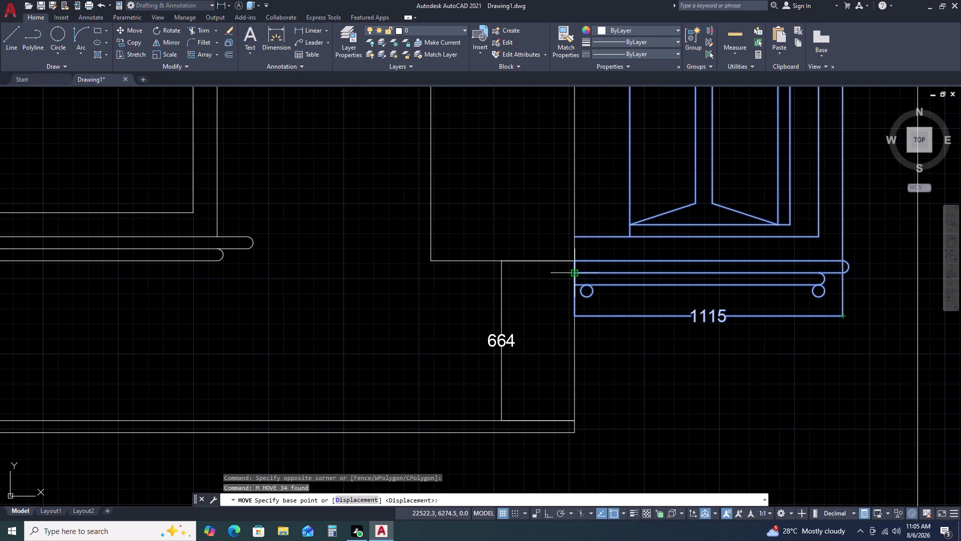
click(577, 273)
click(576, 261)
scroll(down, 3)
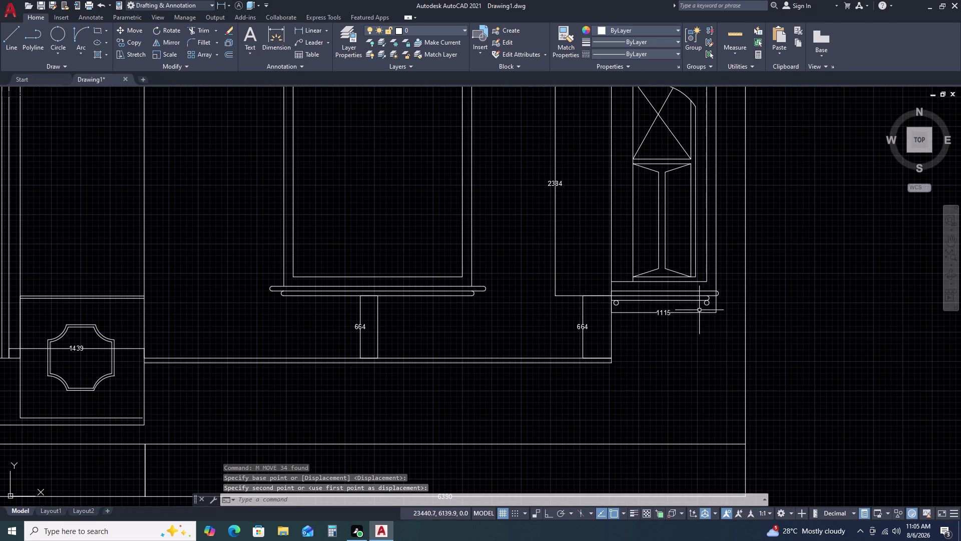
middle_drag(683, 257, 679, 347)
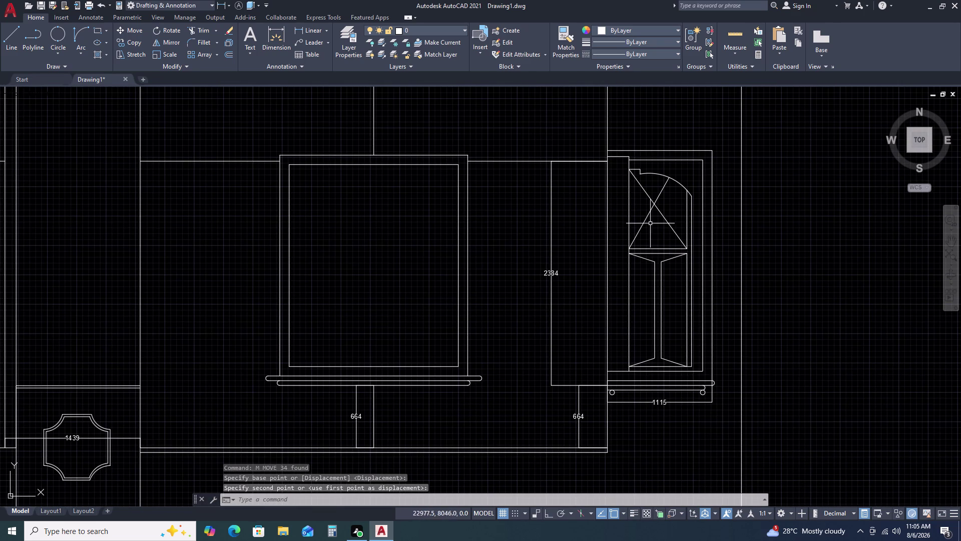
scroll(up, 3)
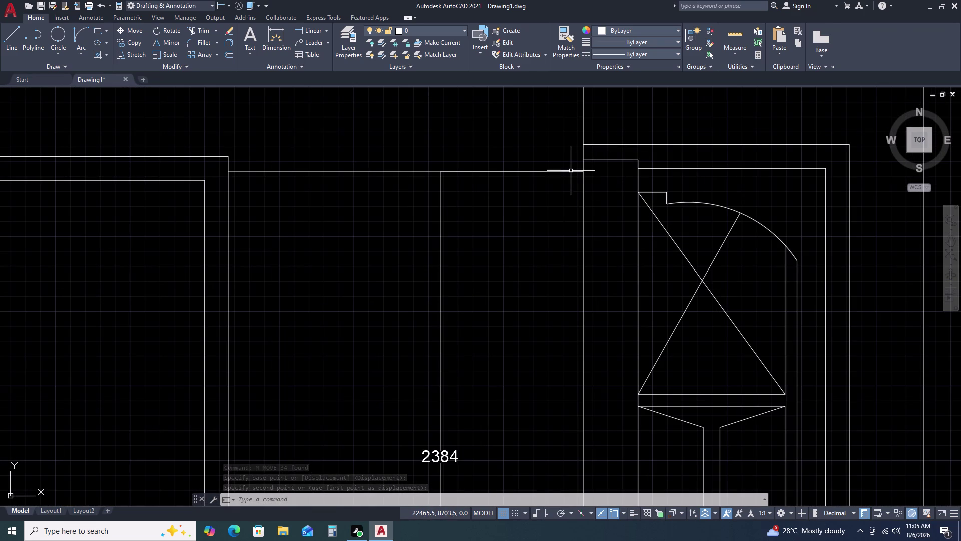
Grip-stretch the 2384 dimension's top endpoint up by 110, making it read 2494.
click(571, 170)
click(584, 171)
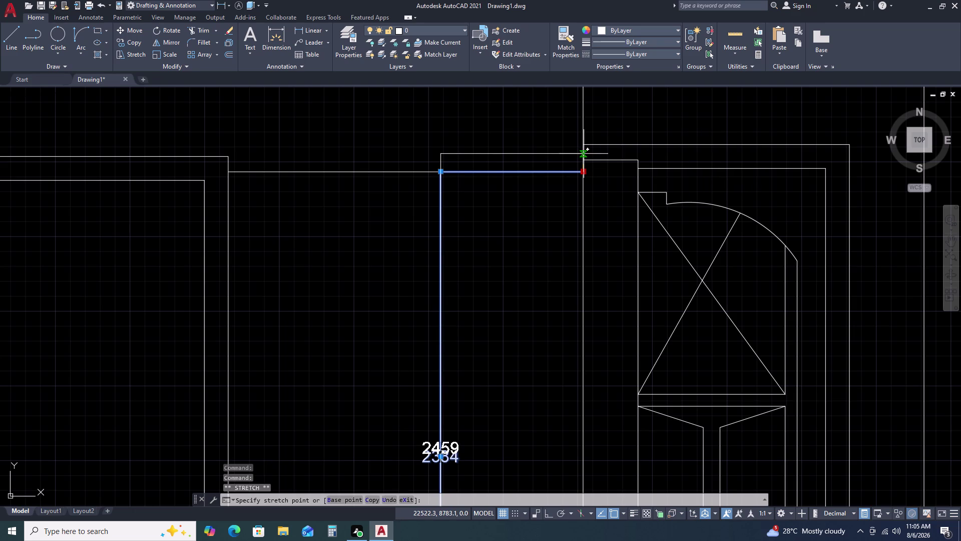
text(11)
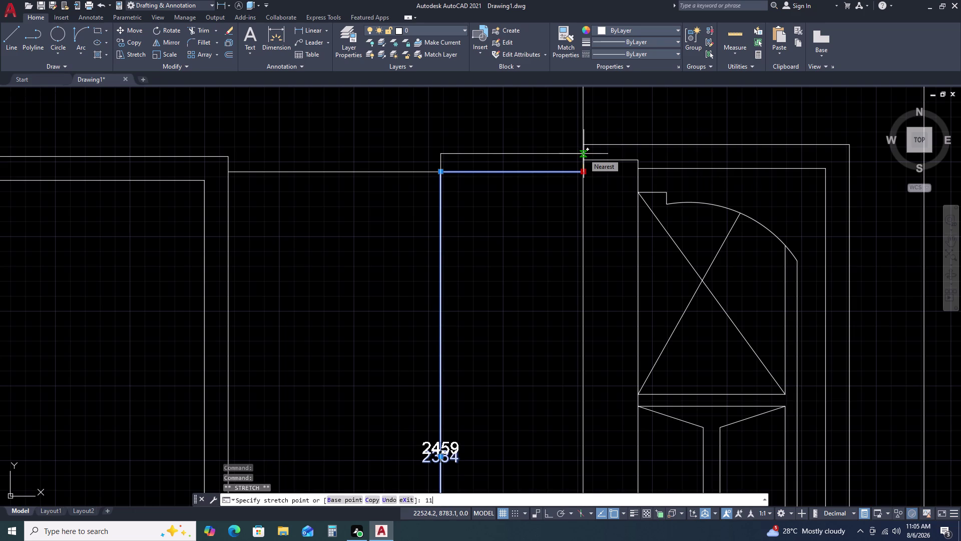
text(0)
key(space)
scroll(down, 3)
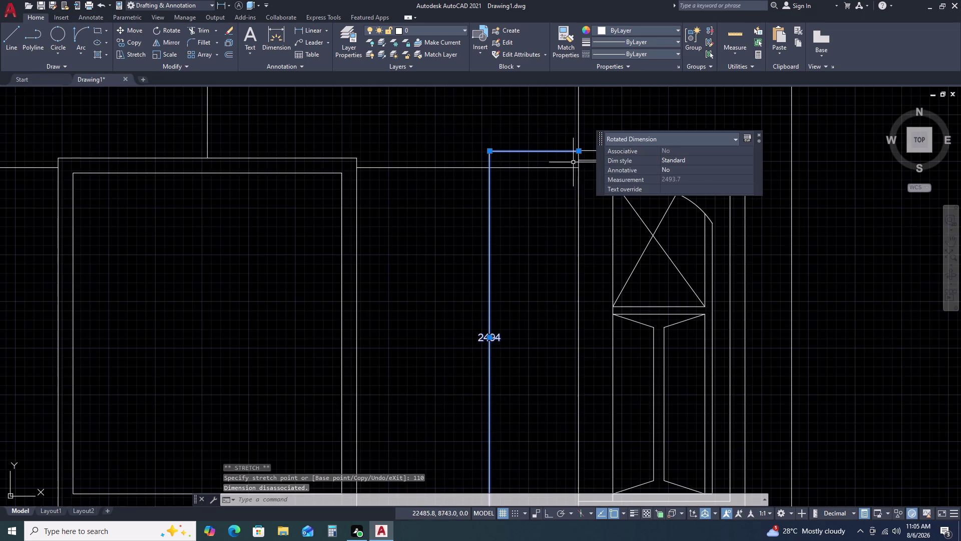
scroll(up, 3)
Cancel a second stretch and erase the panel's height dimension.
click(573, 152)
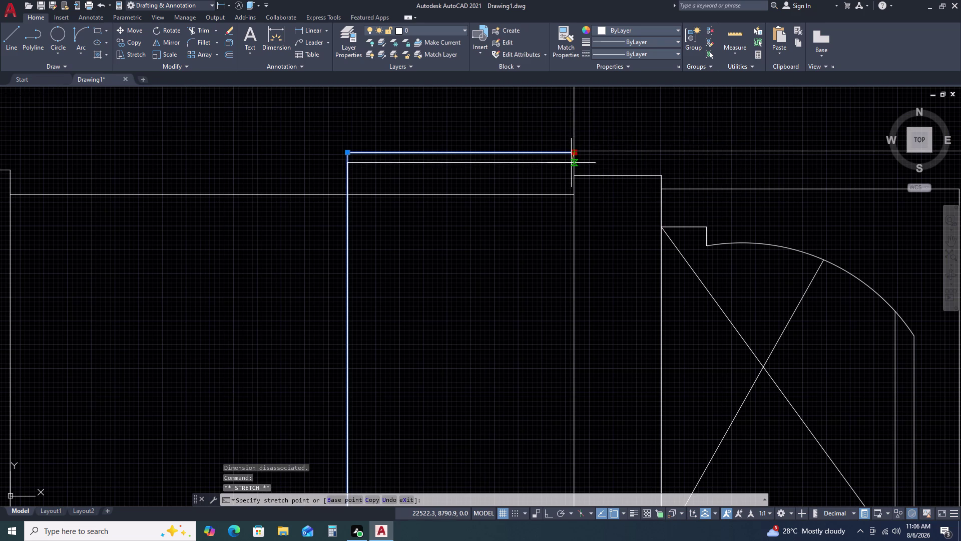
key(Escape)
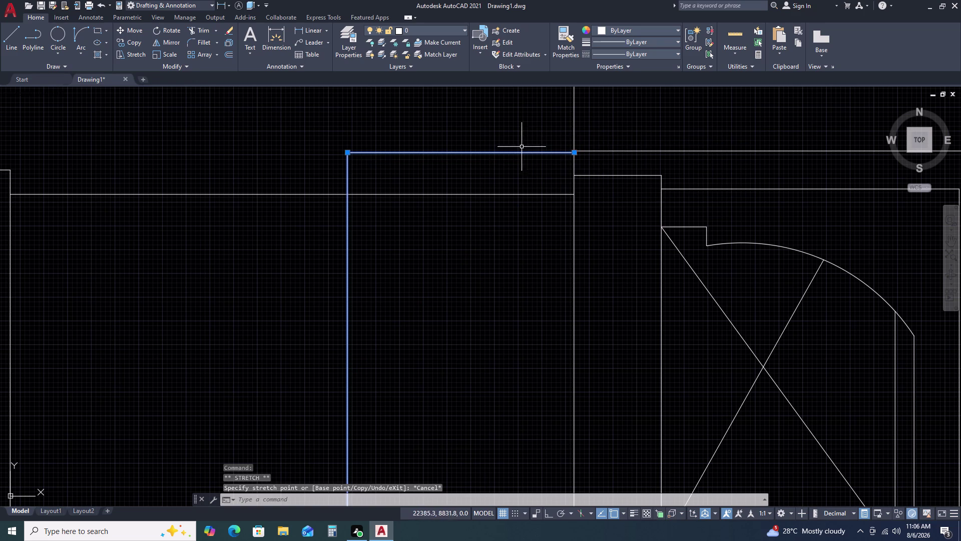
key(Delete)
scroll(down, 3)
scroll(down, 3)
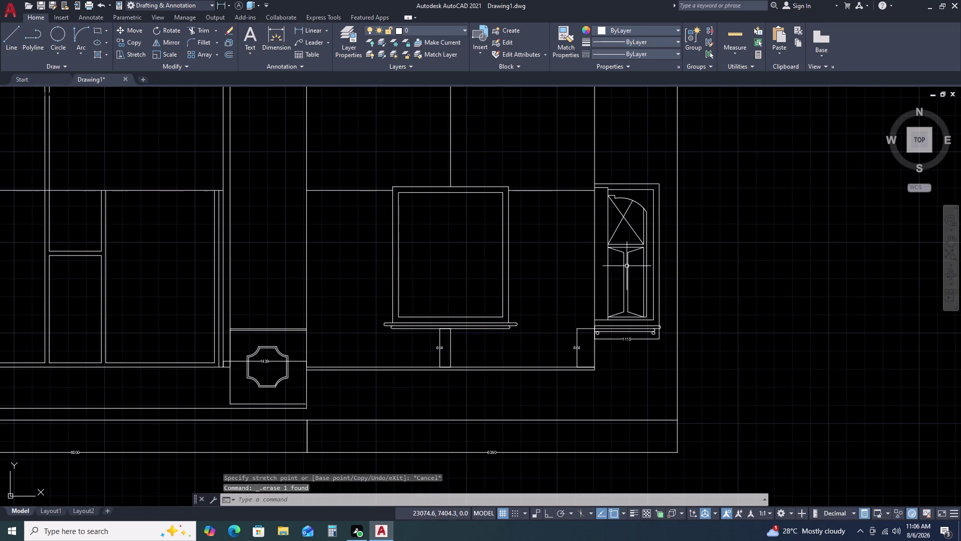
scroll(up, 3)
scroll(up, 3)
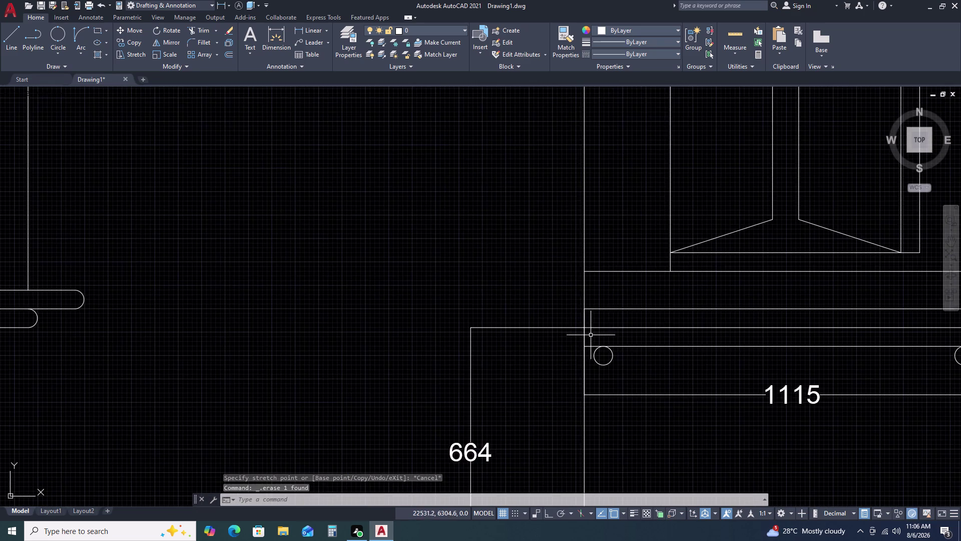
scroll(down, 3)
middle_drag(749, 335, 533, 357)
scroll(down, 3)
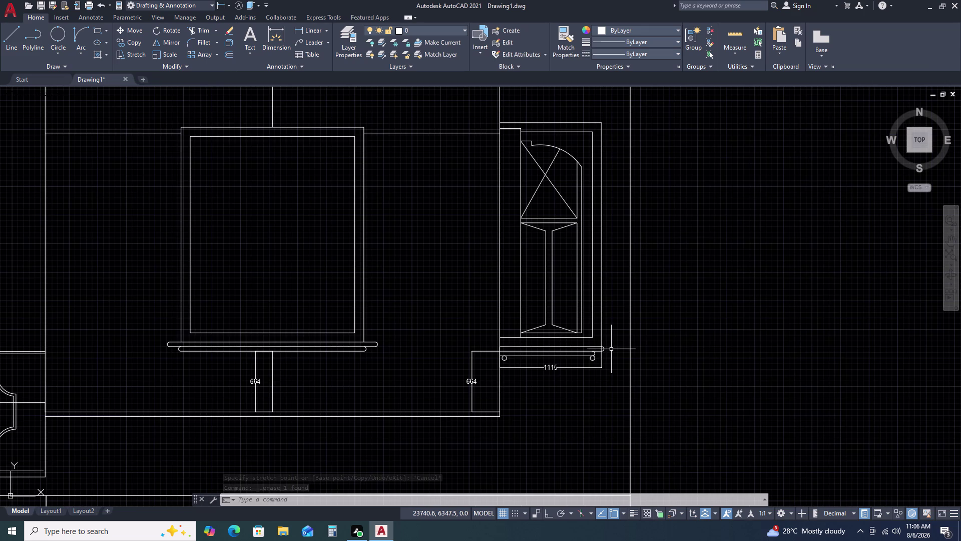
key(d)
key(l)
key(i)
key(space)
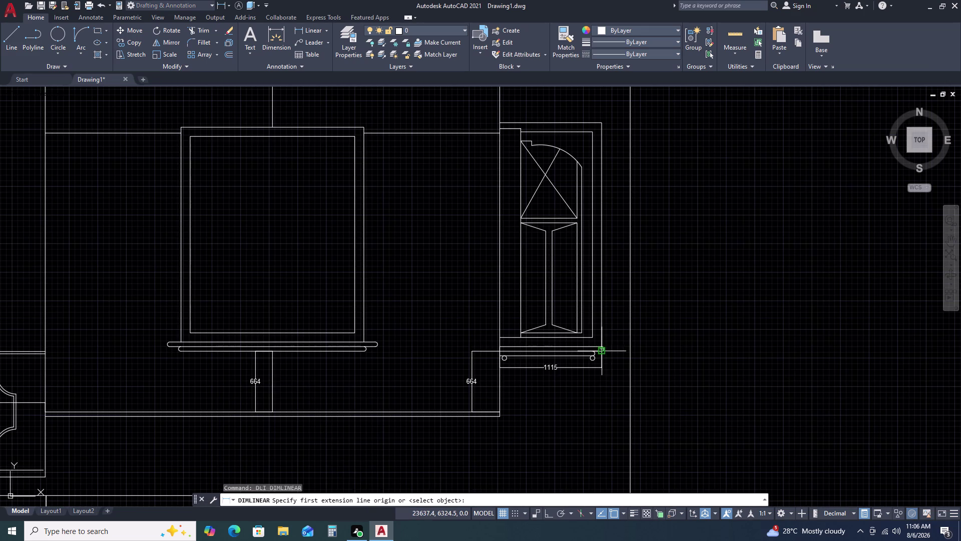
scroll(up, 3)
drag(594, 356, 592, 349)
scroll(down, 3)
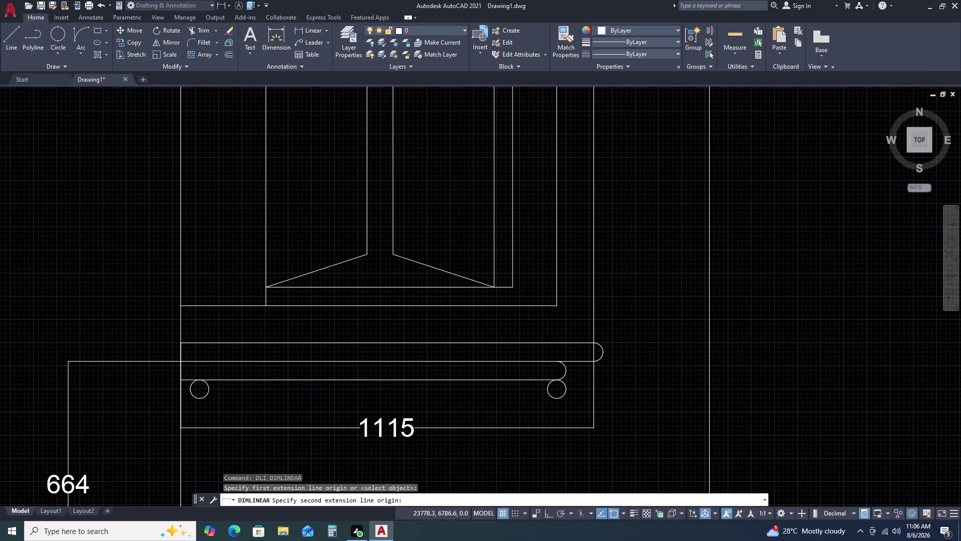
scroll(down, 3)
middle_drag(612, 189, 607, 291)
scroll(down, 3)
middle_drag(602, 318, 603, 348)
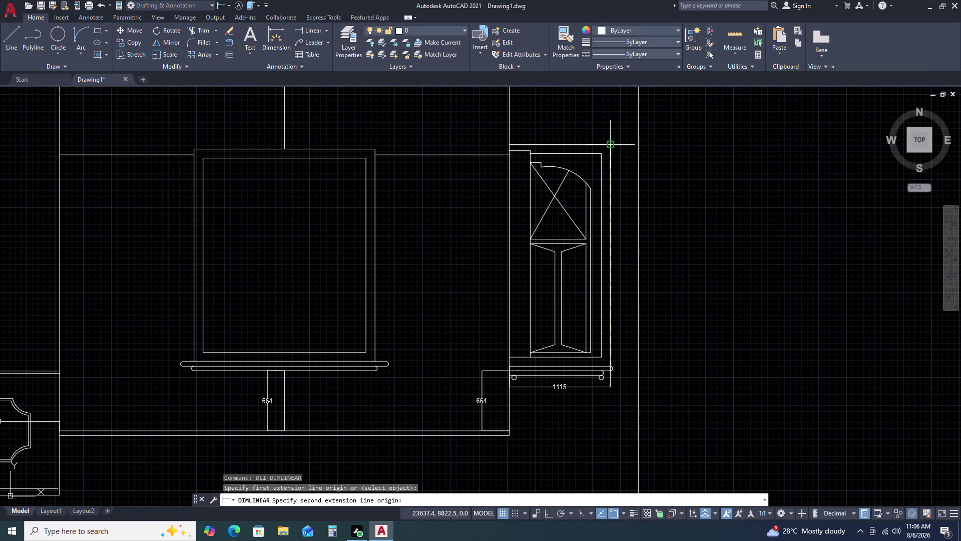
click(608, 147)
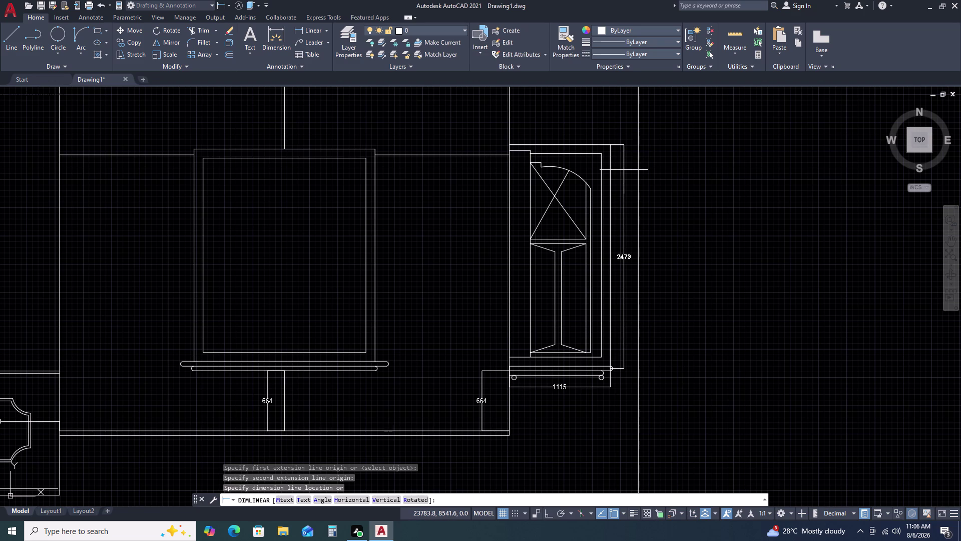
click(624, 170)
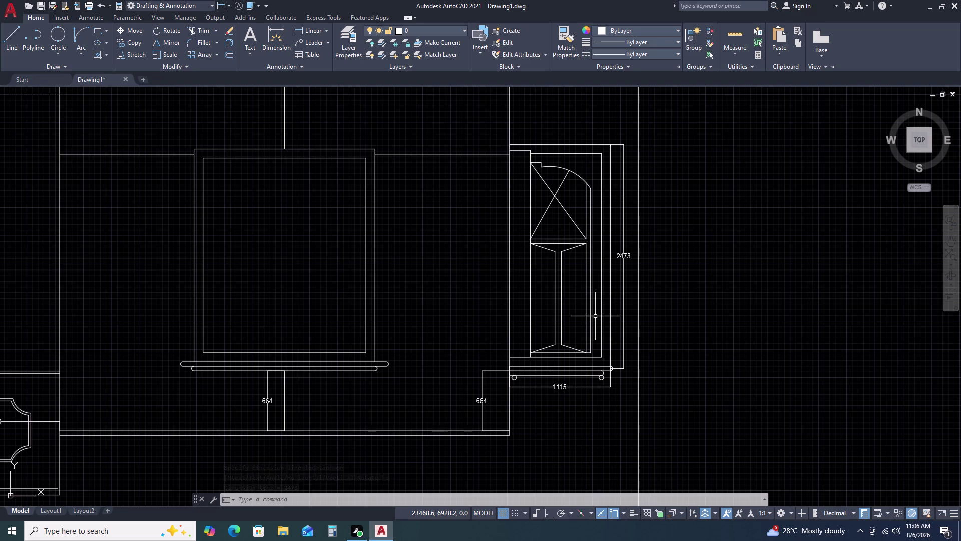
key(Escape)
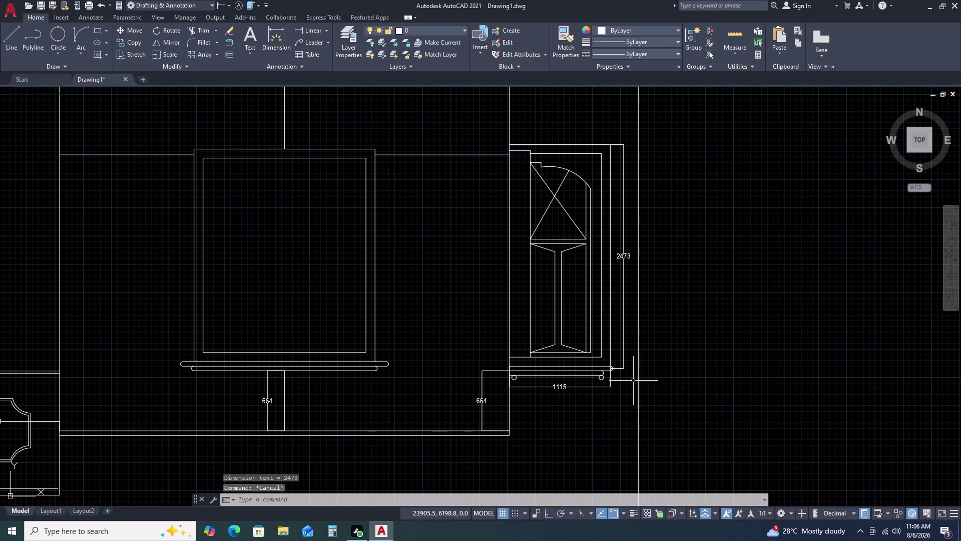
drag(628, 375, 627, 369)
click(622, 334)
key(Delete)
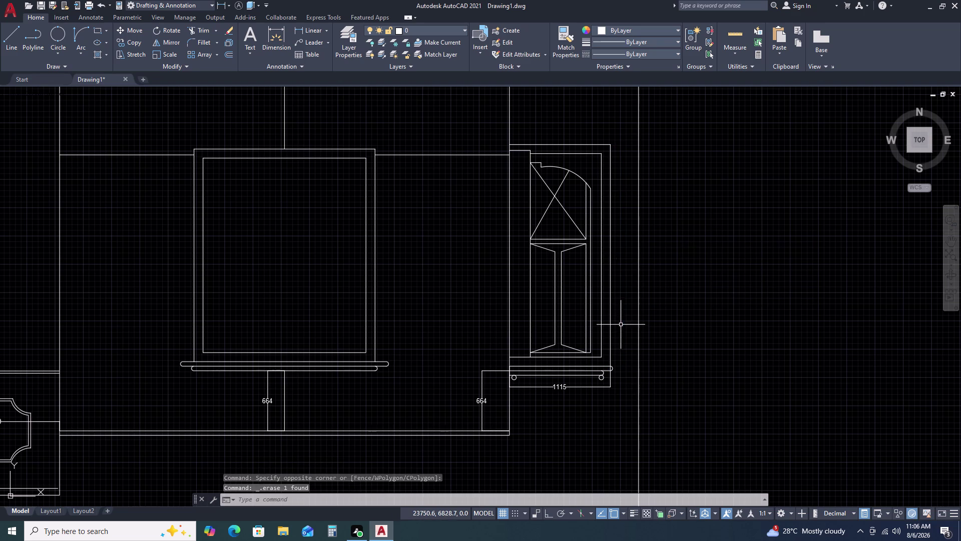
key(space)
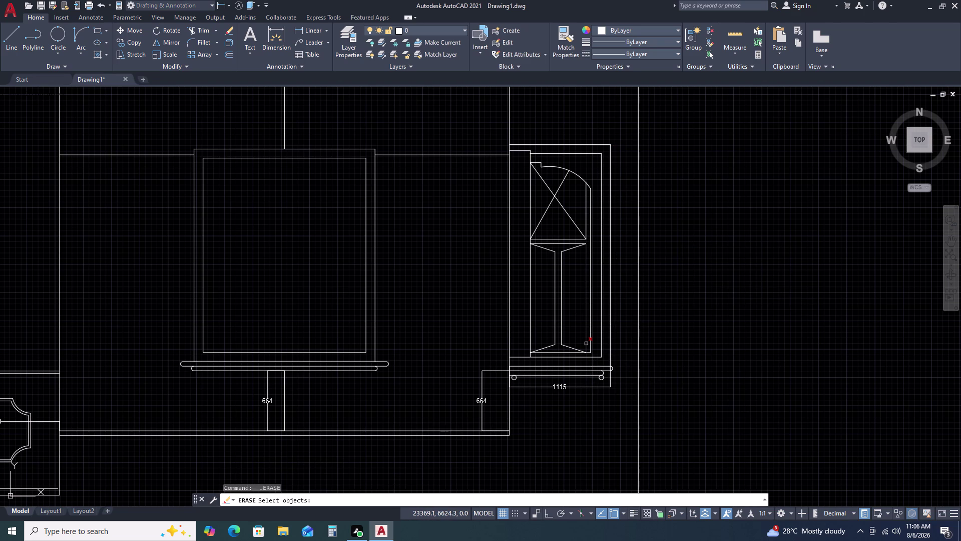
key(Escape)
key(Escape)
key(d)
key(l)
key(i)
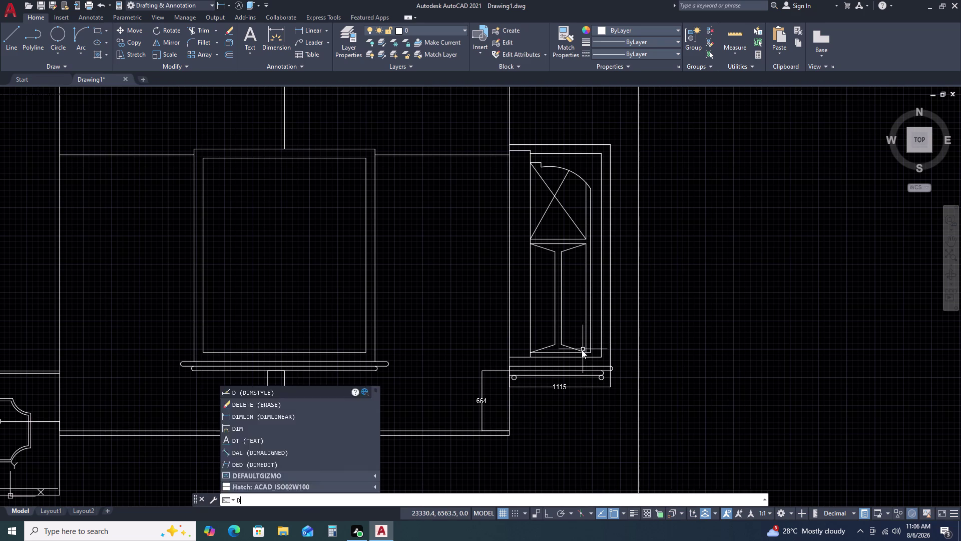
key(space)
scroll(up, 3)
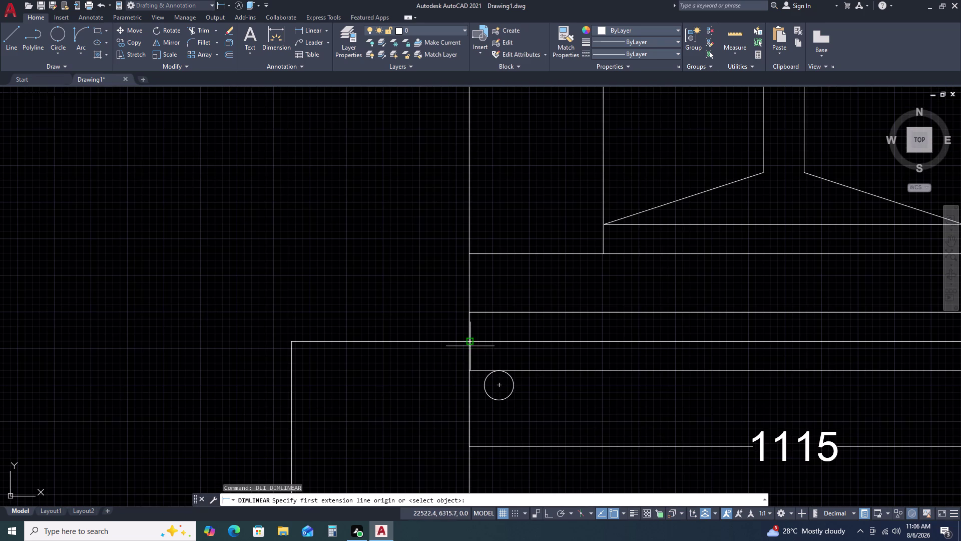
click(470, 344)
scroll(down, 3)
middle_drag(523, 187, 524, 191)
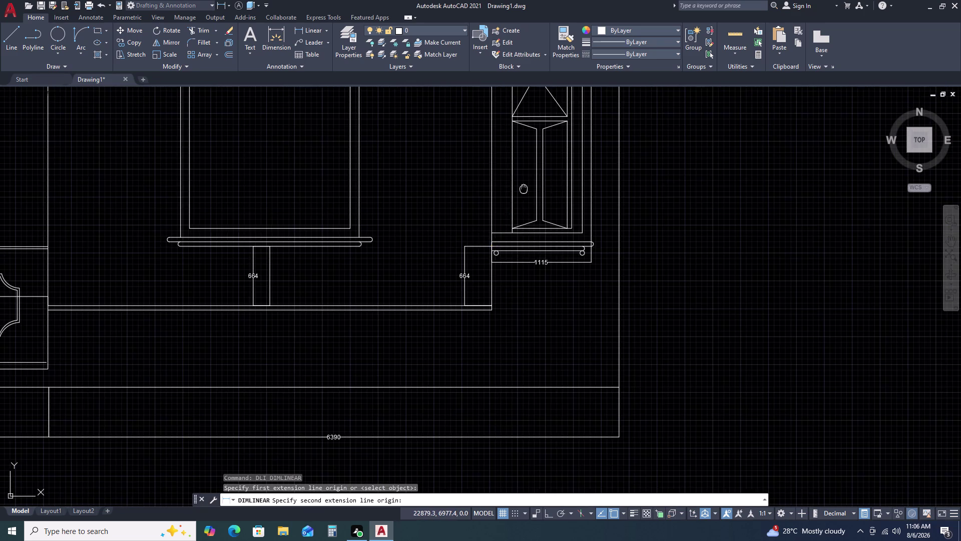
middle_drag(523, 191, 548, 472)
scroll(down, 3)
scroll(up, 3)
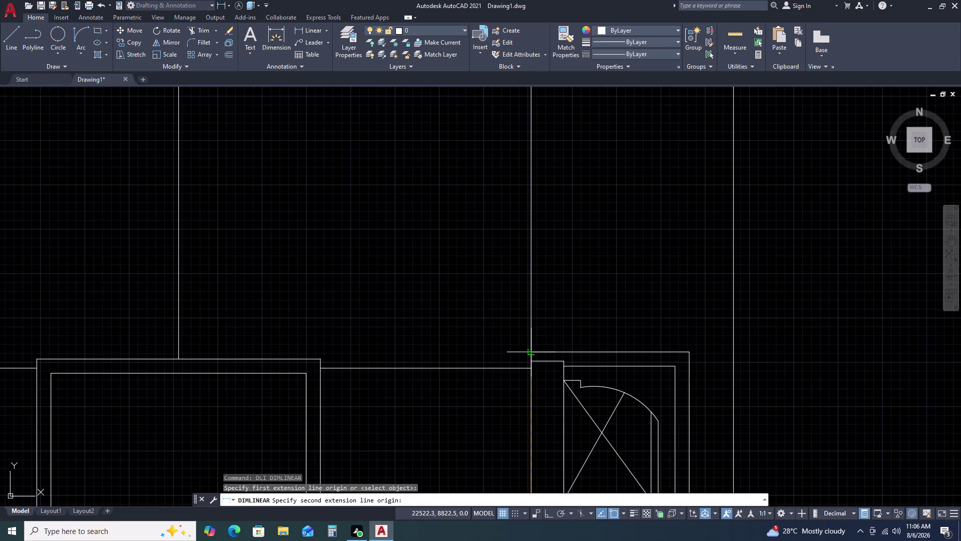
click(529, 350)
scroll(down, 3)
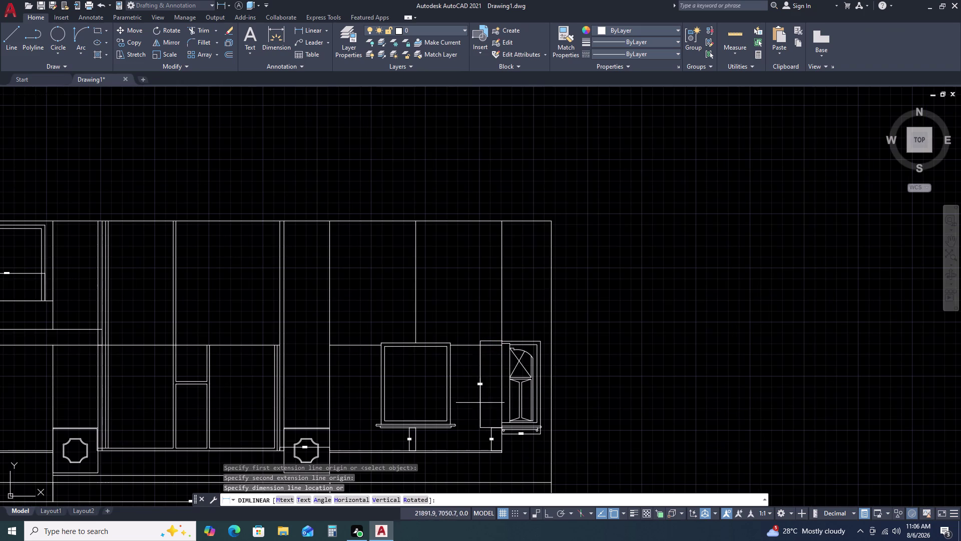
scroll(up, 3)
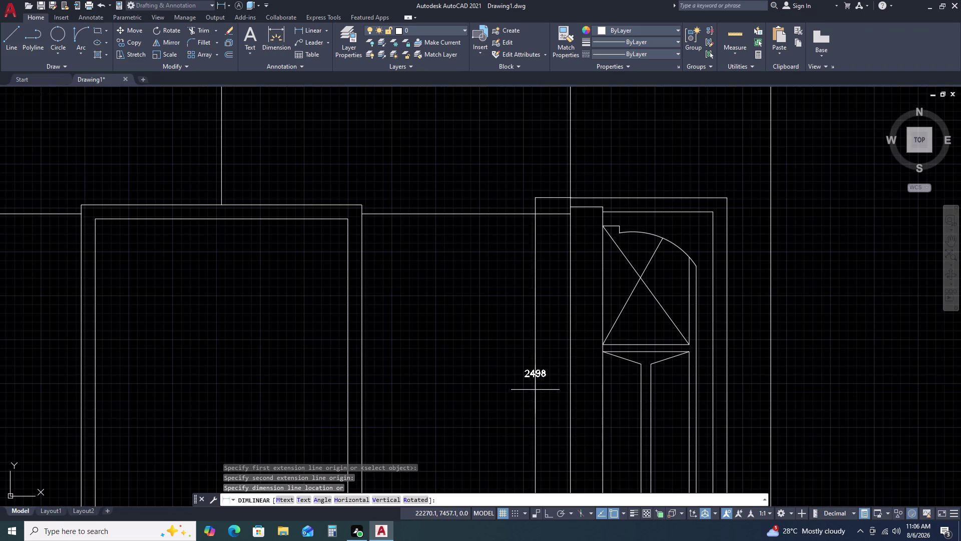
key(Escape)
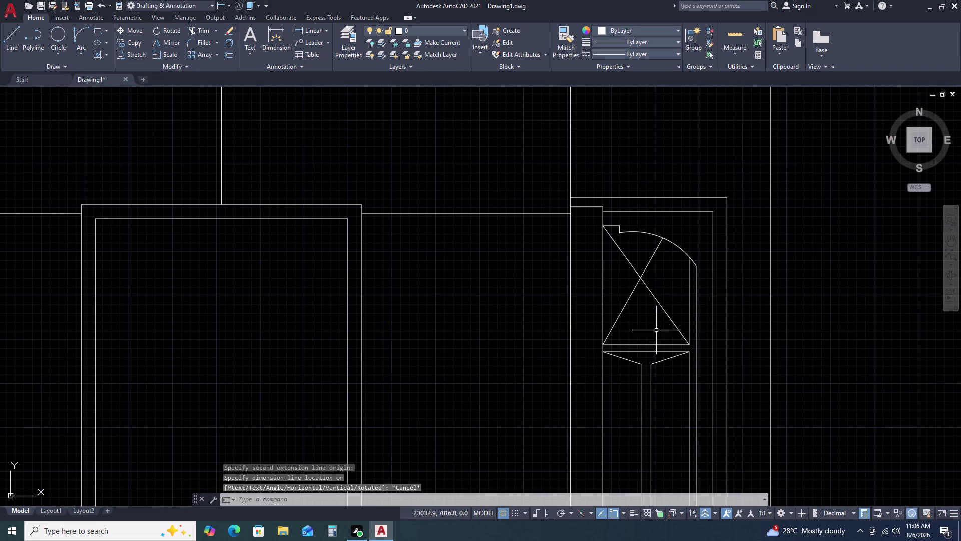
scroll(down, 3)
scroll(down, 3)
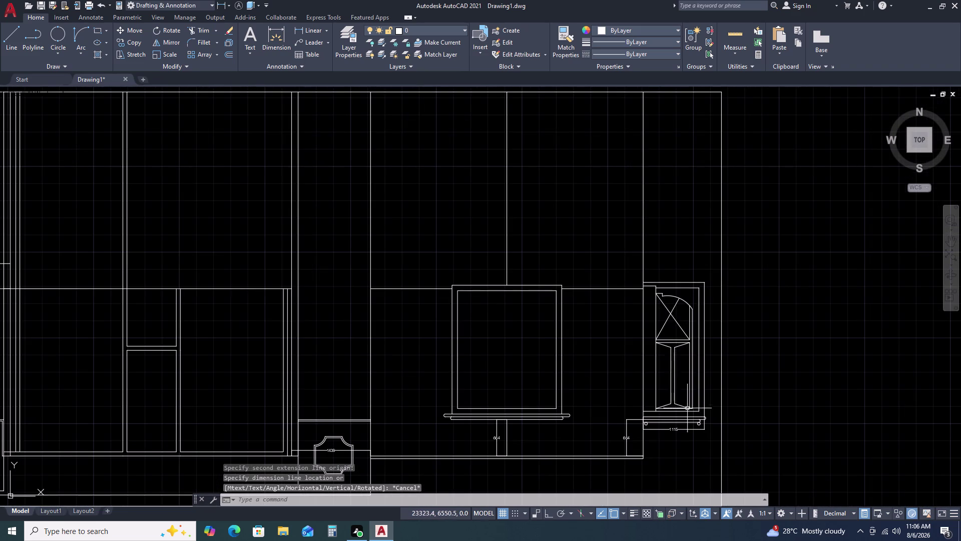
scroll(down, 3)
middle_click(689, 424)
middle_drag(690, 404, 689, 348)
middle_click(687, 330)
scroll(up, 3)
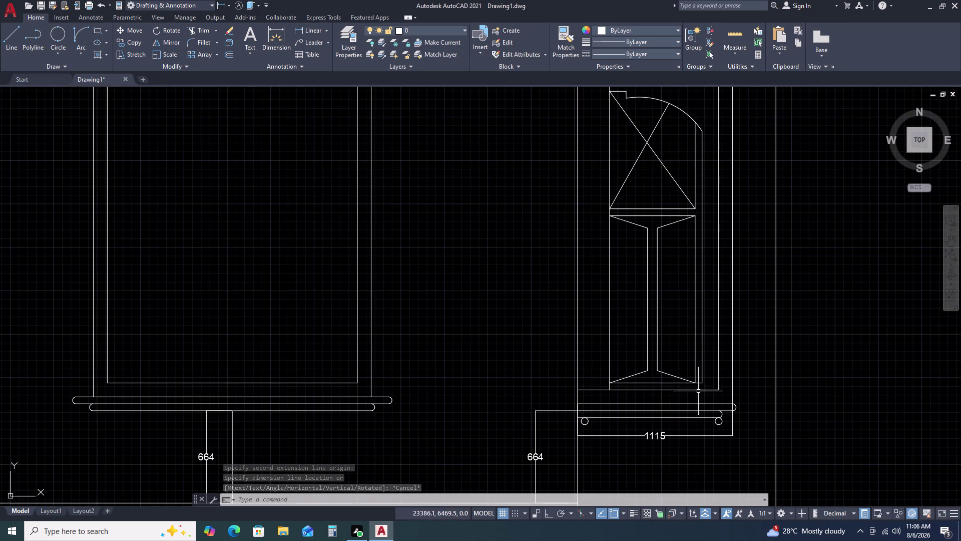
scroll(down, 3)
key(d)
text(L)
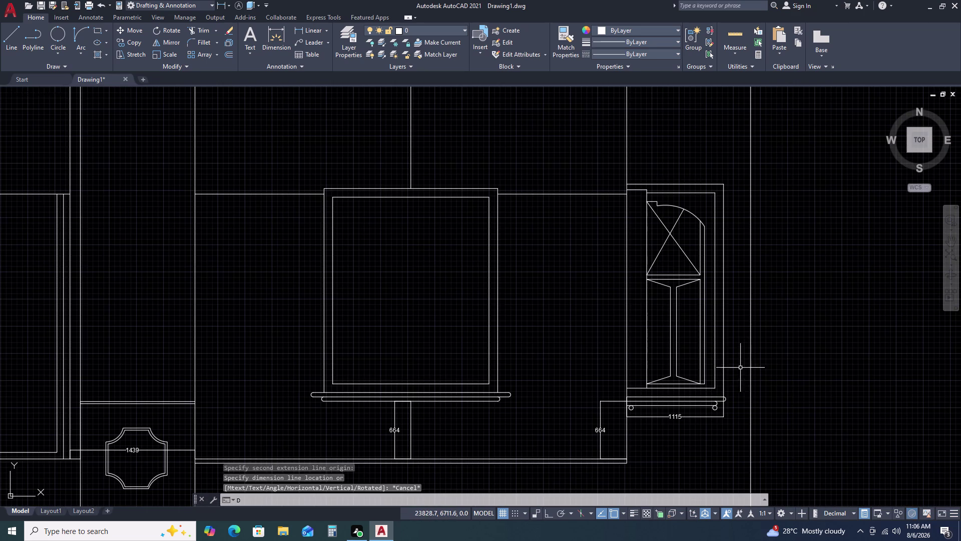
text(I)
key(space)
scroll(up, 3)
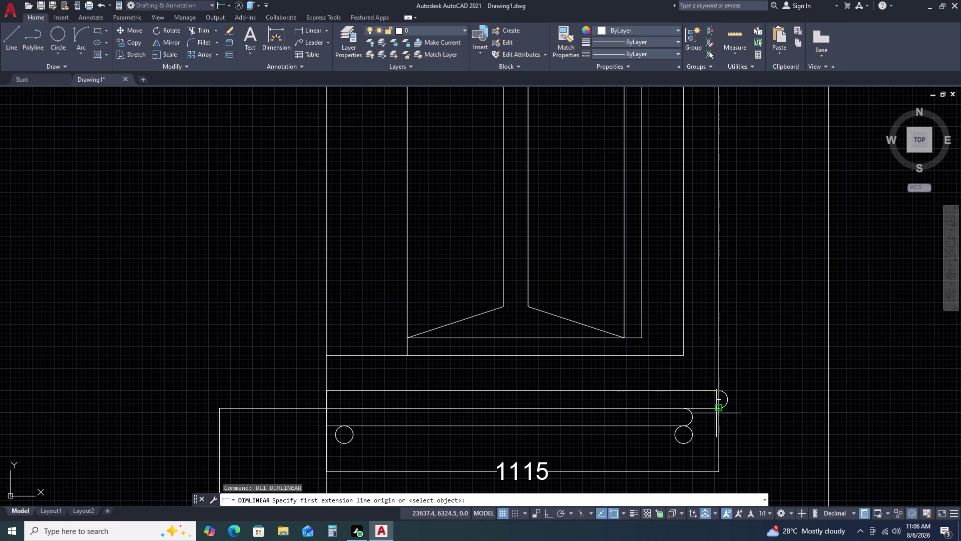
click(718, 405)
scroll(down, 3)
middle_drag(727, 162, 711, 307)
middle_drag(710, 315, 706, 336)
click(701, 140)
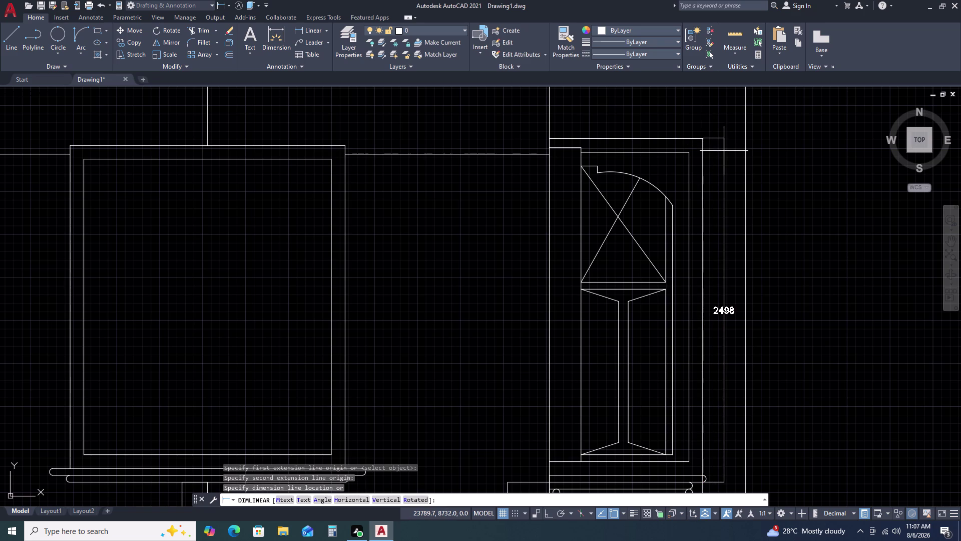
key(Escape)
scroll(down, 3)
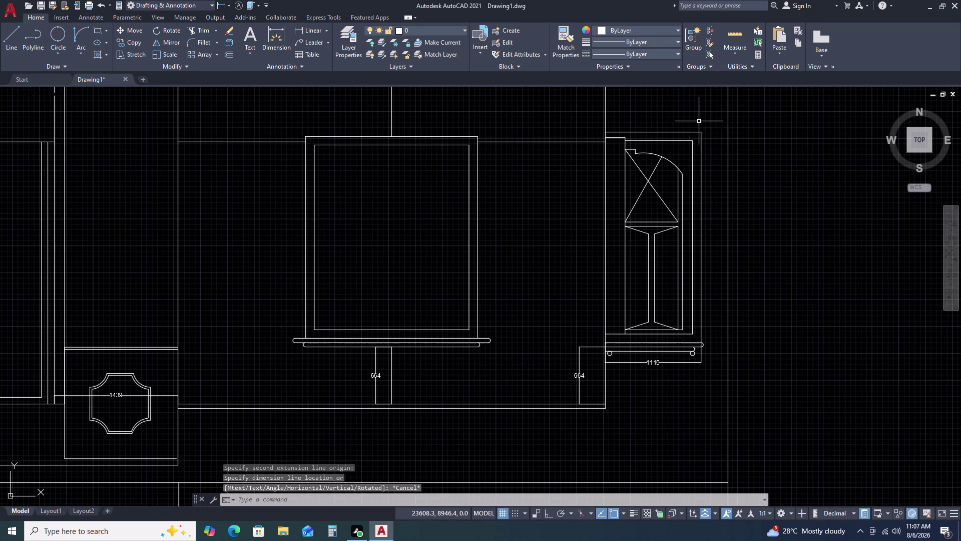
click(715, 113)
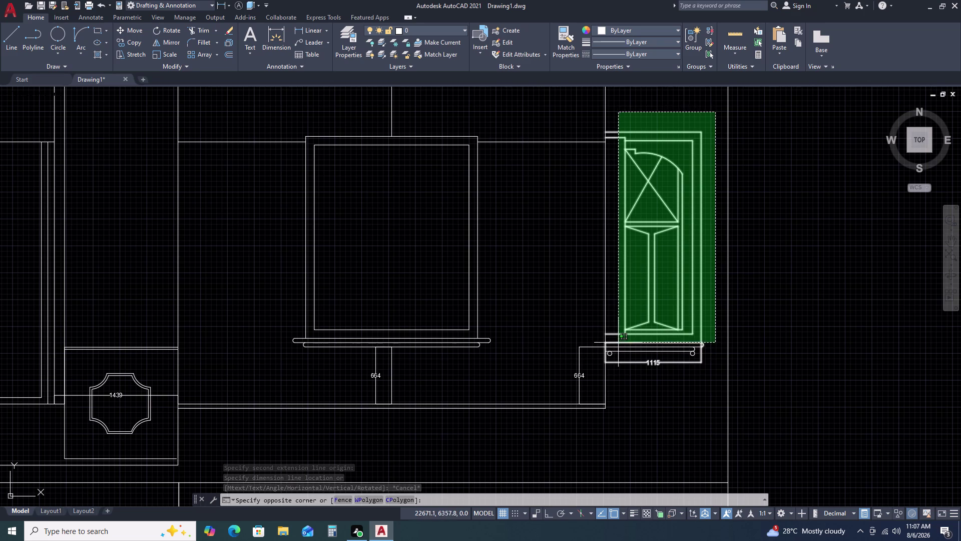
Move the selected tall cabinet unit further to the right.
click(618, 336)
text(M)
key(space)
click(641, 329)
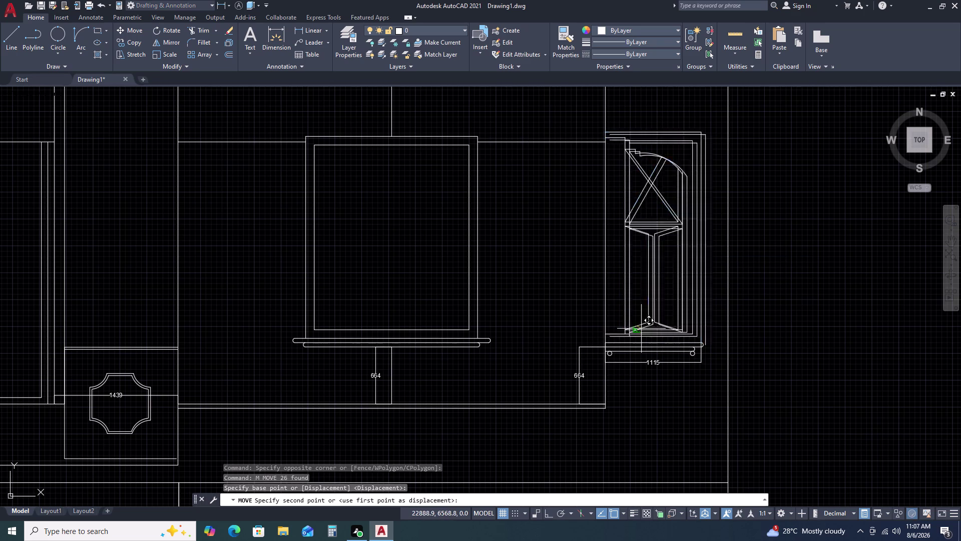
double_click(804, 321)
key(Escape)
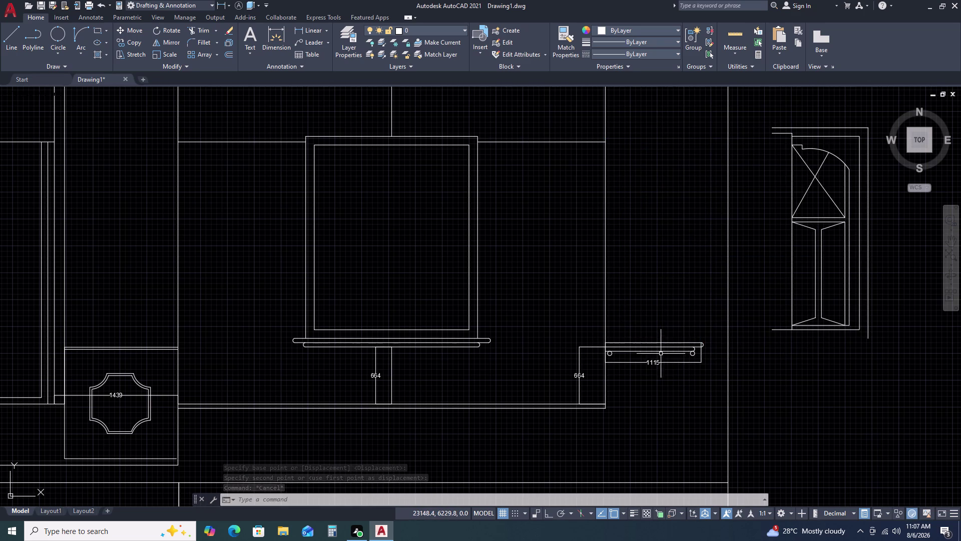
Offset the 1115 shelf top line 100 upward.
scroll(up, 3)
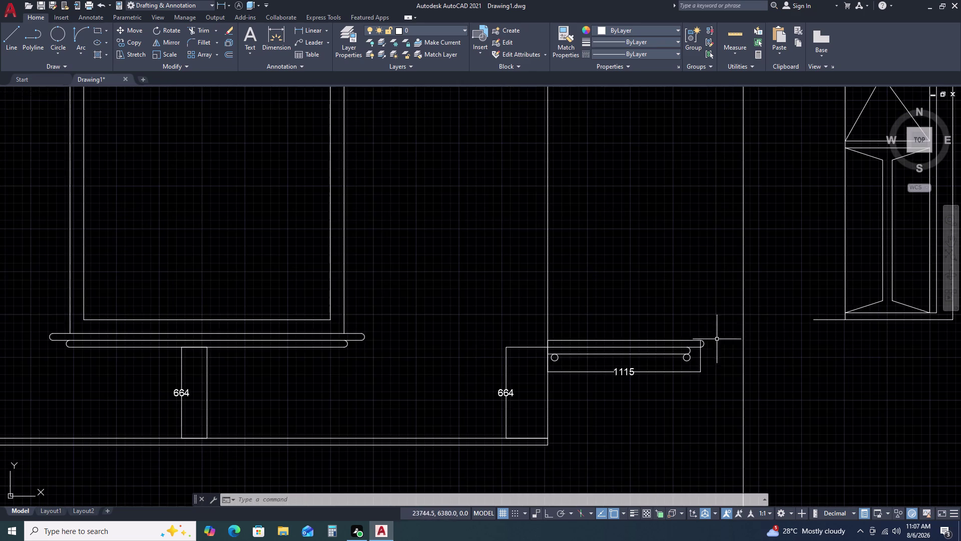
scroll(down, 3)
double_click(682, 334)
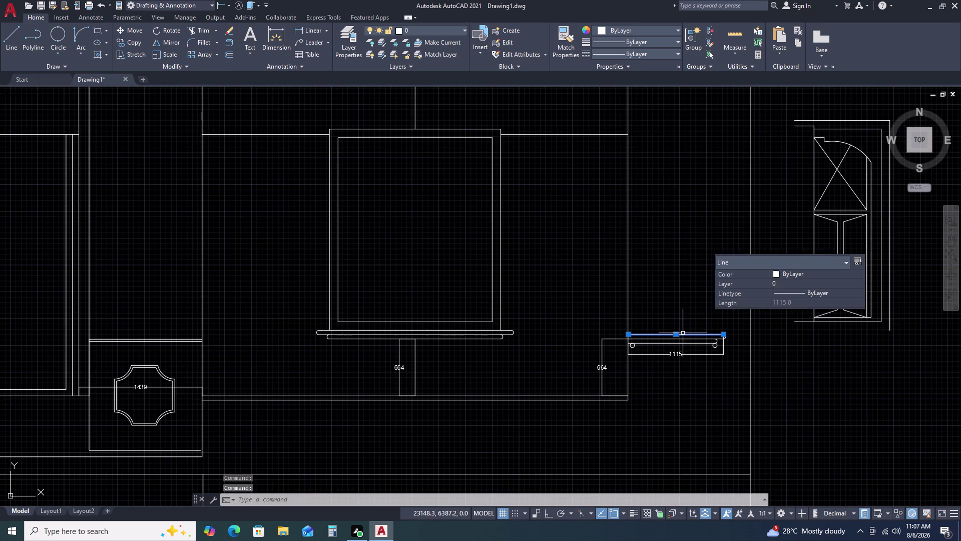
text(O)
key(space)
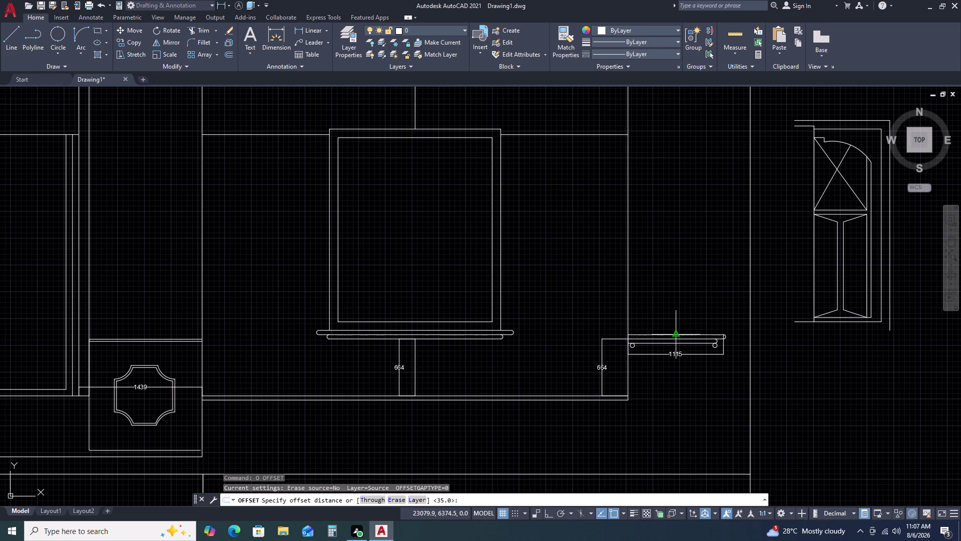
key(1)
text(00)
key(space)
click(689, 313)
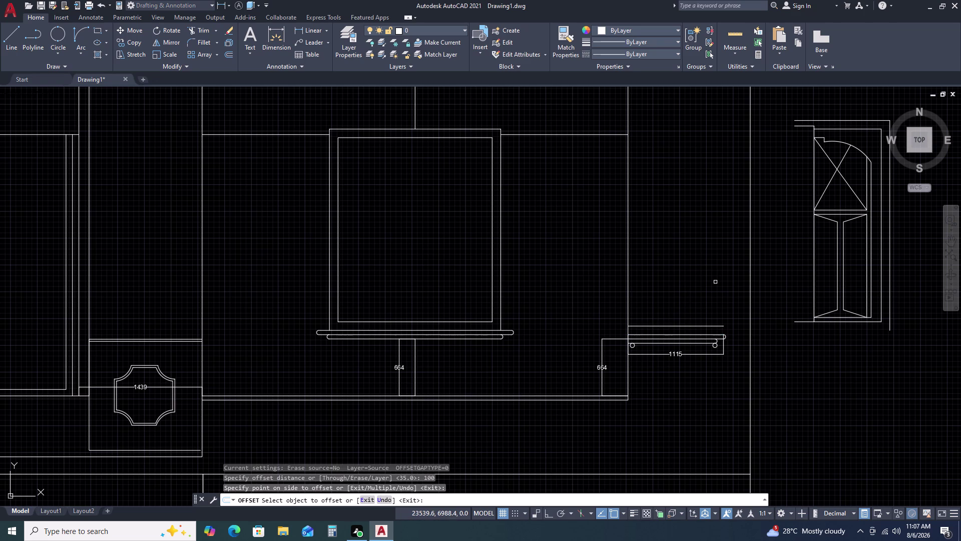
key(Escape)
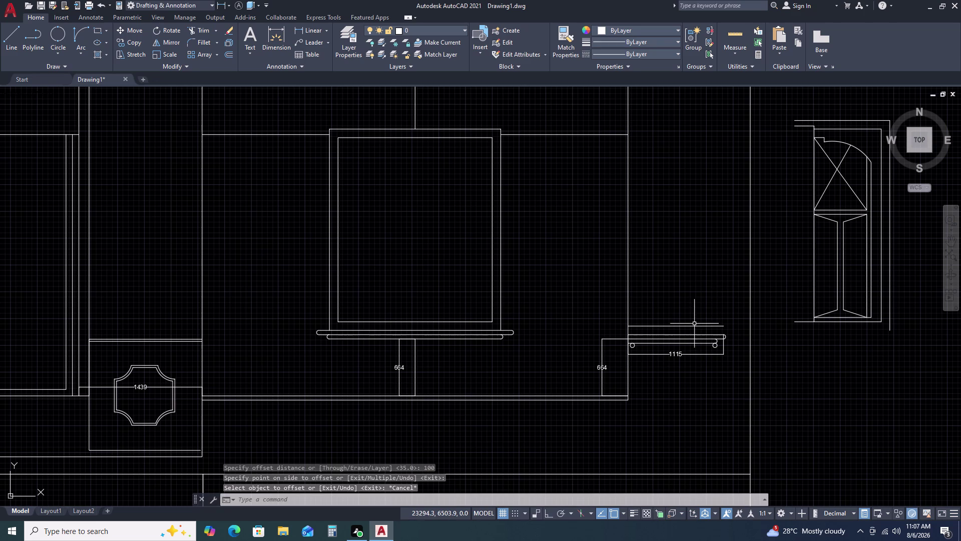
Offset the shelf line again, 50 upward.
click(694, 323)
click(688, 327)
key(o)
key(space)
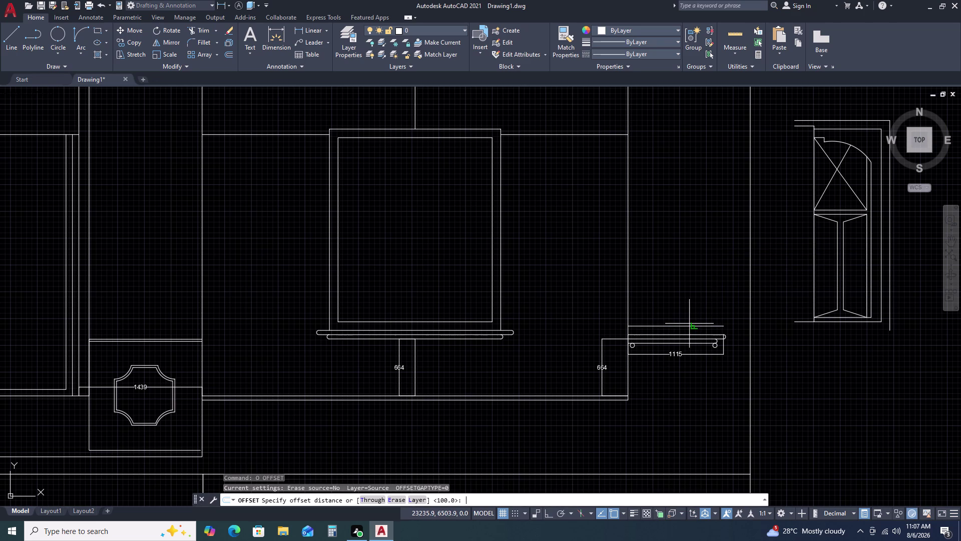
key(5)
key(0)
key(space)
click(688, 300)
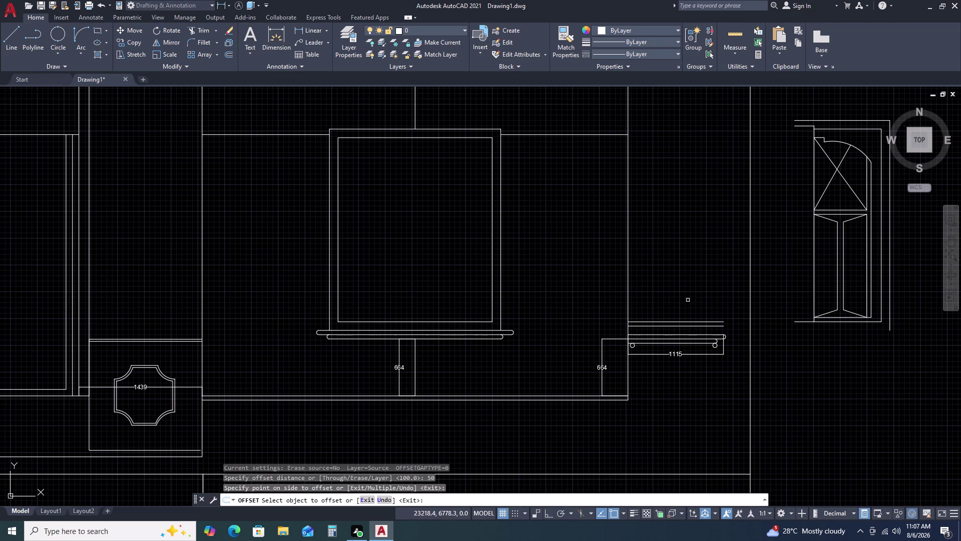
key(Escape)
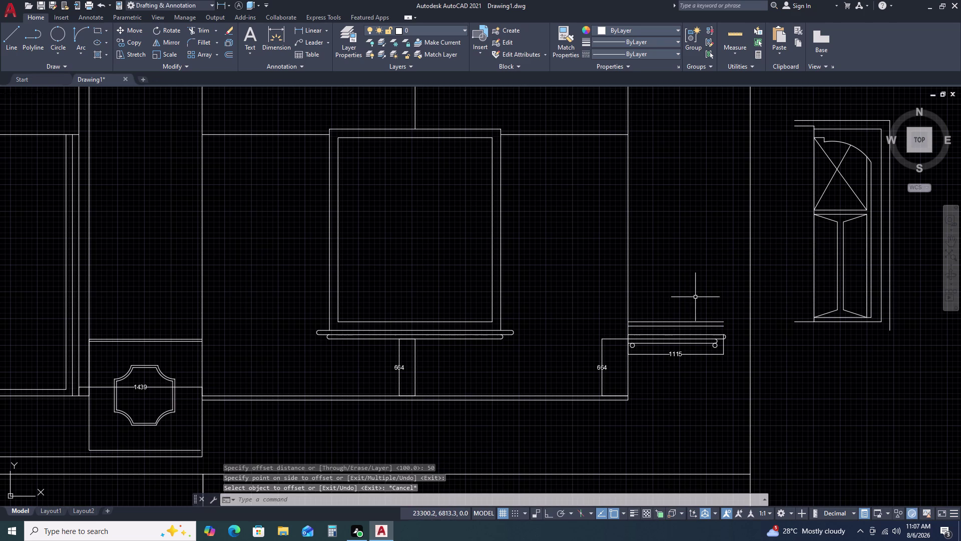
Open the Offset command's Layer option, then cancel it.
key(space)
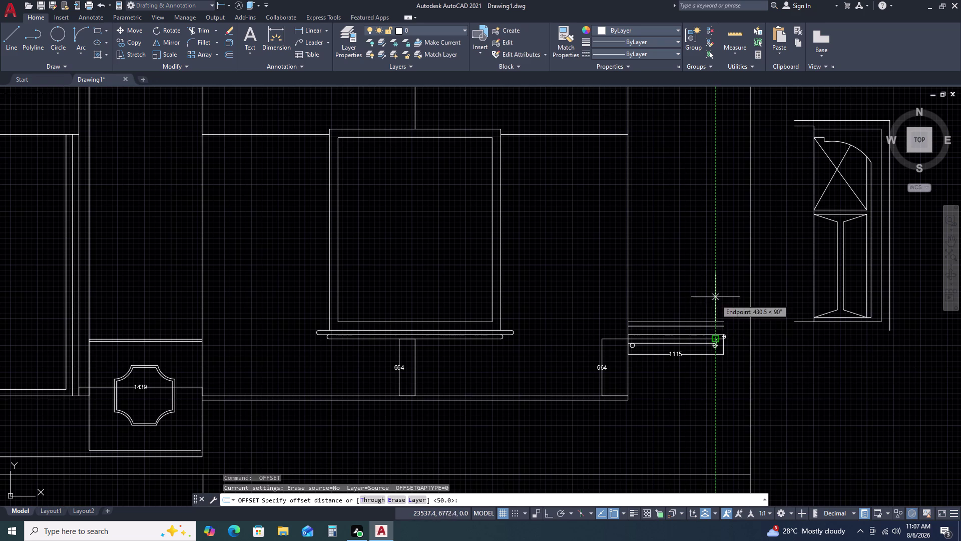
text(L)
key(space)
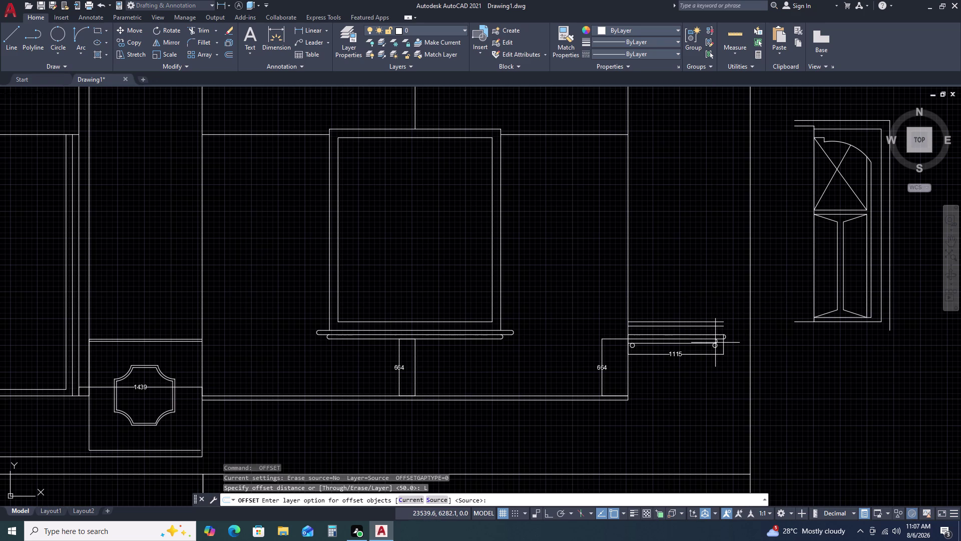
scroll(up, 3)
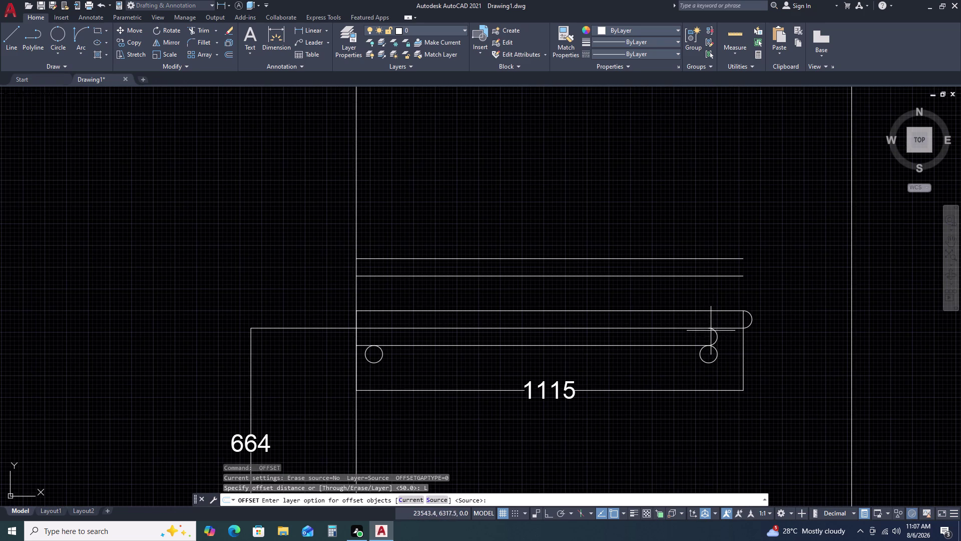
key(Escape)
key(Escape)
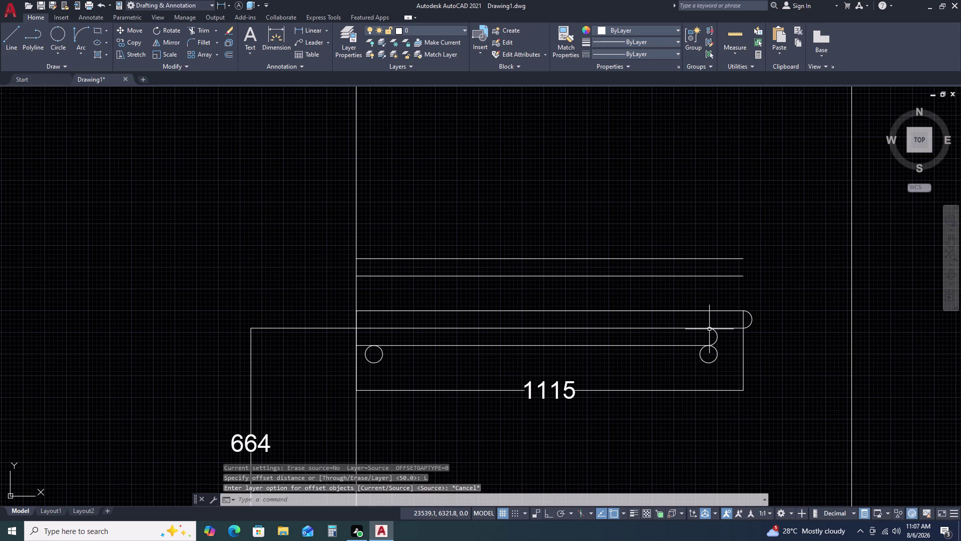
text(L)
key(space)
Draw a vertical line up from the shelf's right end with ortho on.
drag(709, 324, 709, 313)
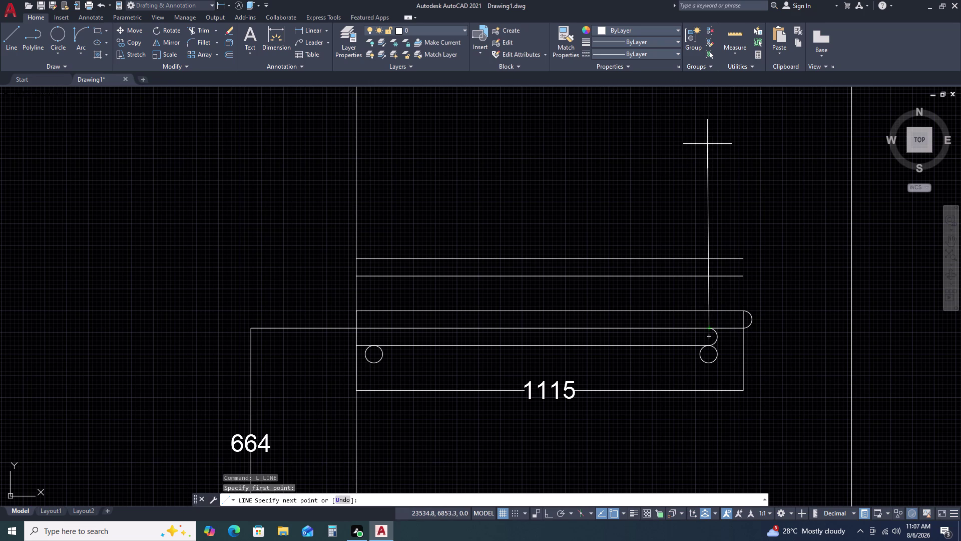
middle_drag(708, 146, 713, 180)
middle_drag(713, 234, 712, 239)
middle_drag(708, 274, 706, 298)
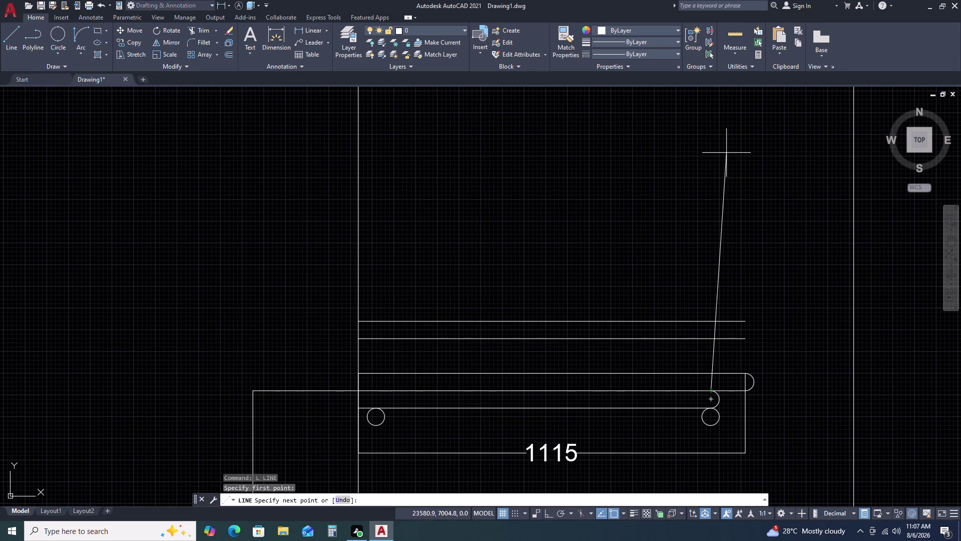
middle_drag(727, 151, 685, 279)
scroll(down, 3)
key(F8)
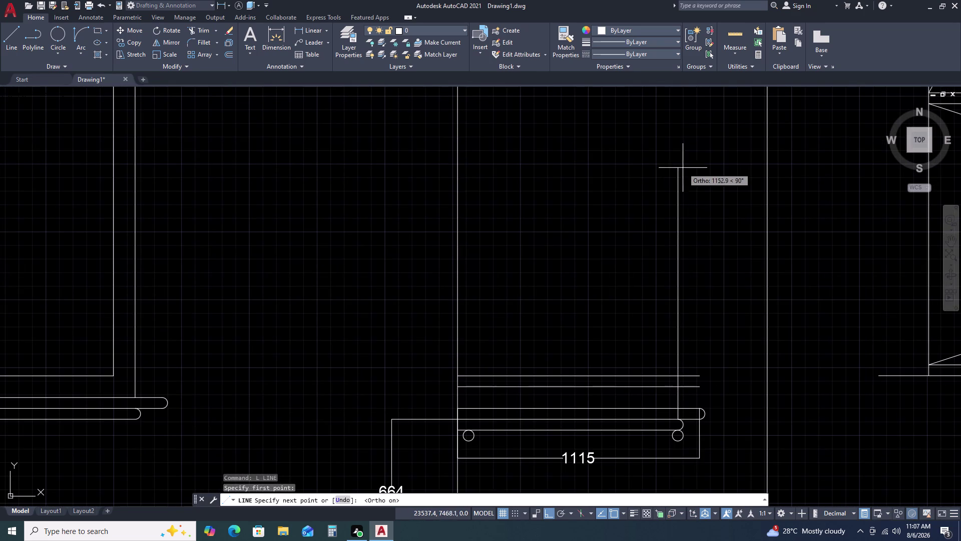
middle_drag(682, 160, 668, 272)
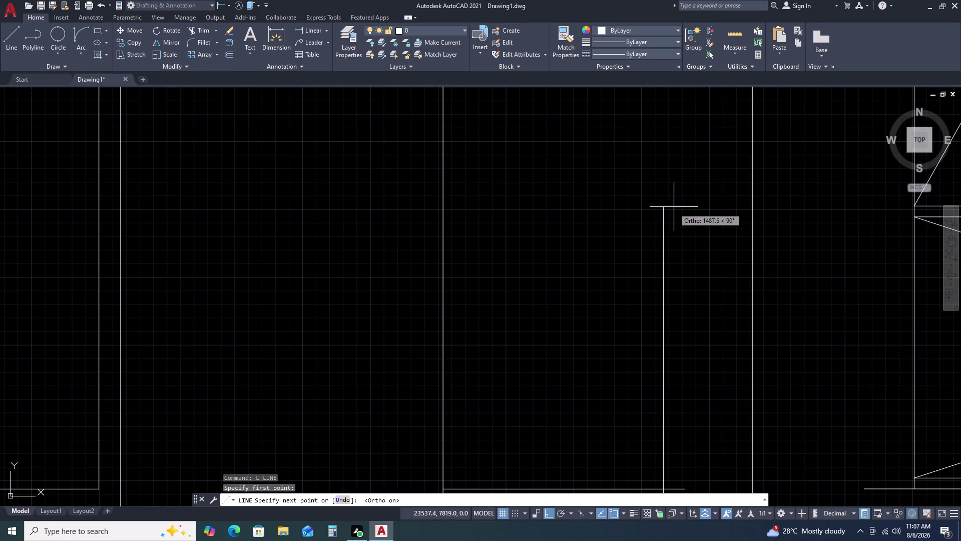
scroll(down, 3)
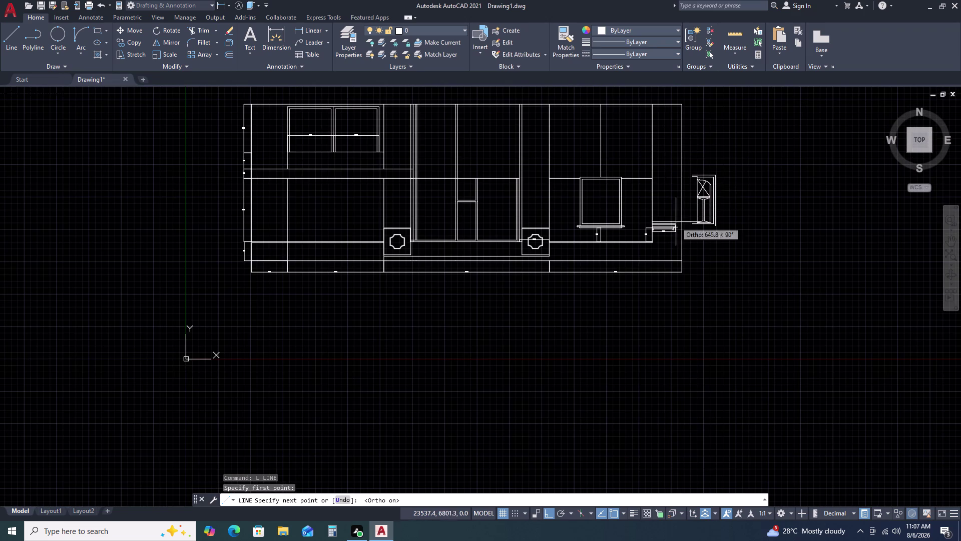
scroll(up, 3)
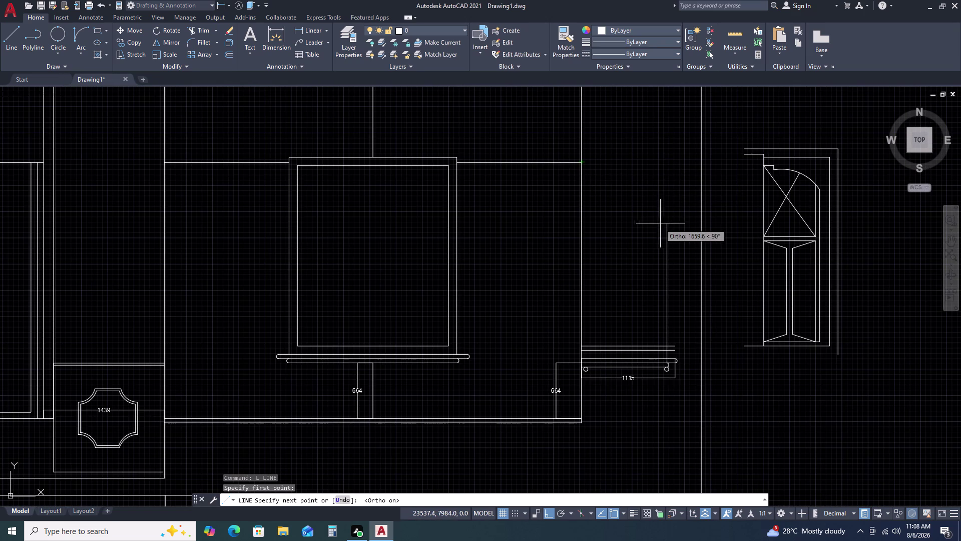
click(664, 222)
key(Escape)
Zoom around the bay and cancel a mistyped TRE command.
scroll(down, 3)
scroll(down, 3)
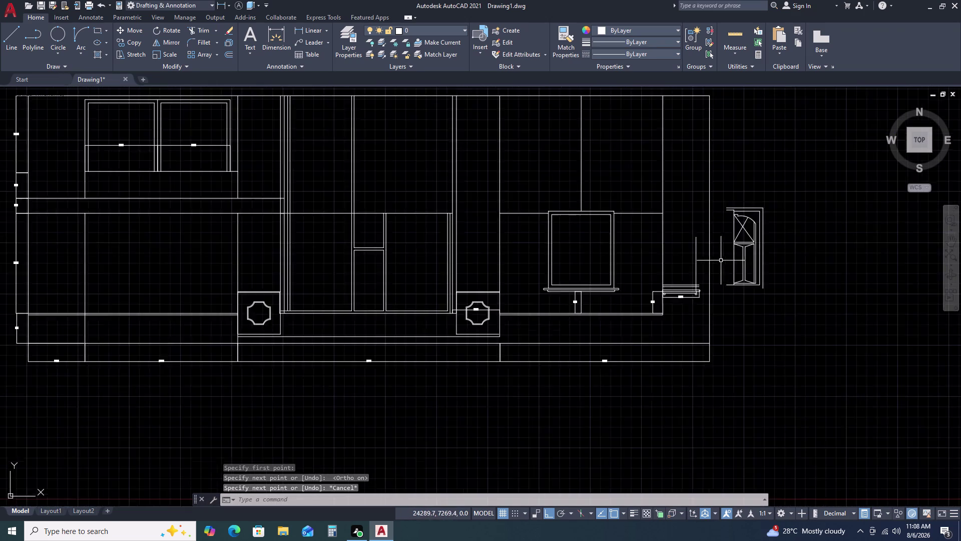
scroll(down, 3)
scroll(up, 3)
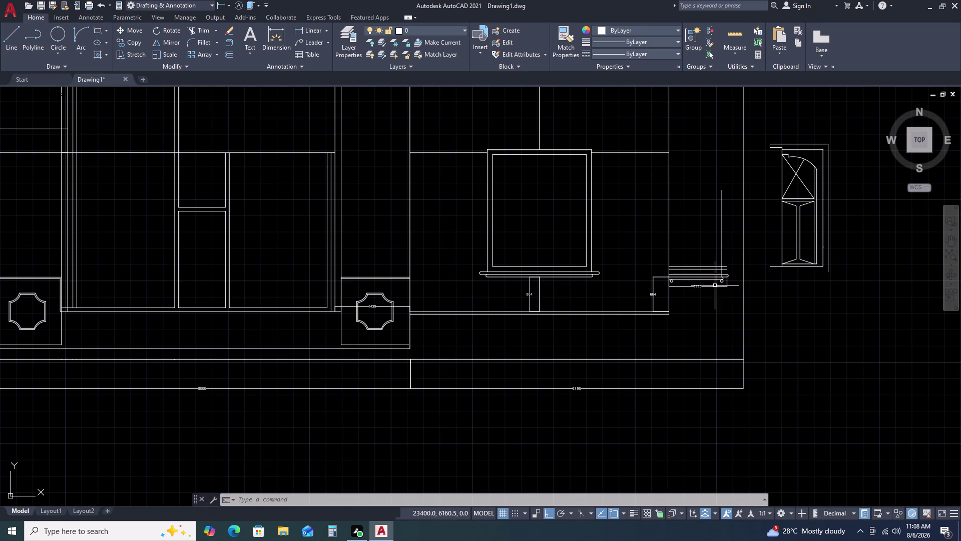
scroll(up, 3)
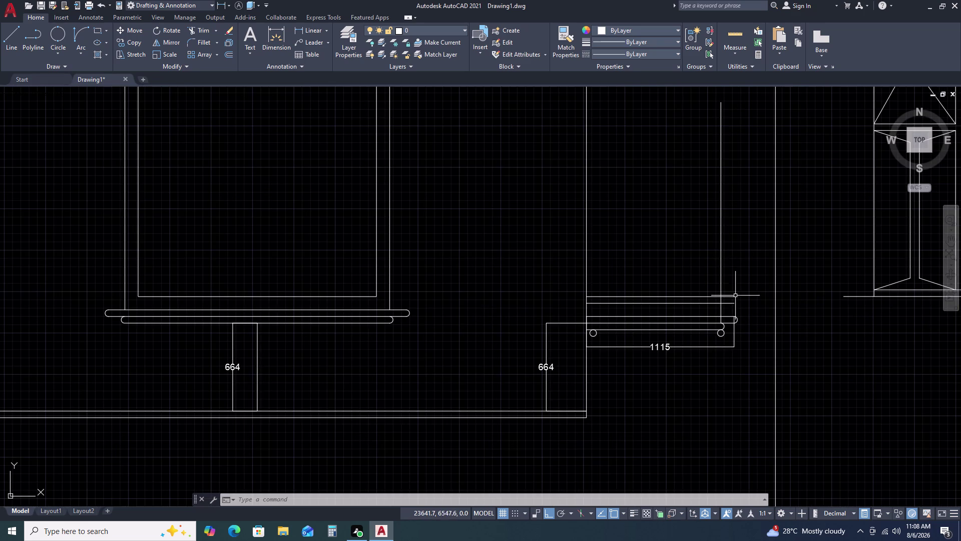
text(TRE)
key(space)
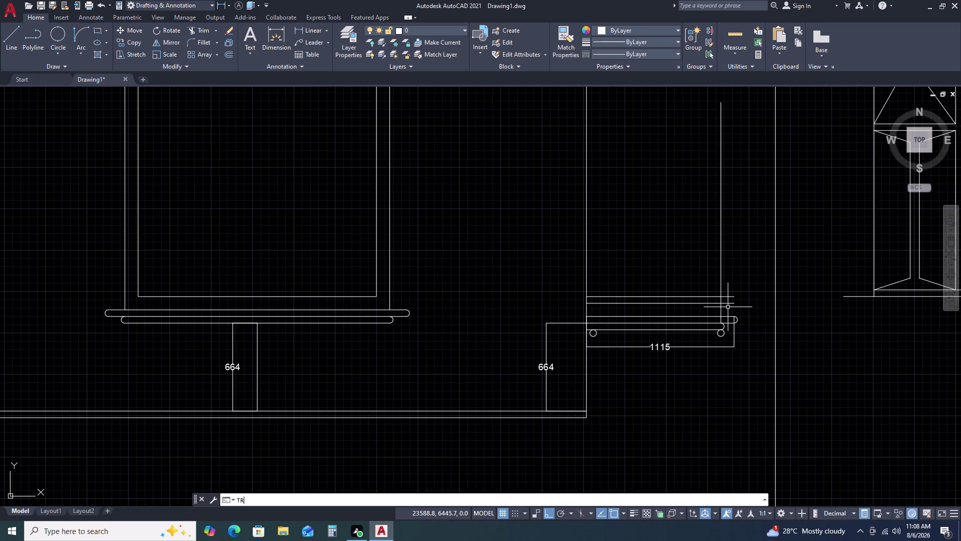
key(Escape)
Make a first attempt at trimming the overhanging lines, then cancel it.
key(t)
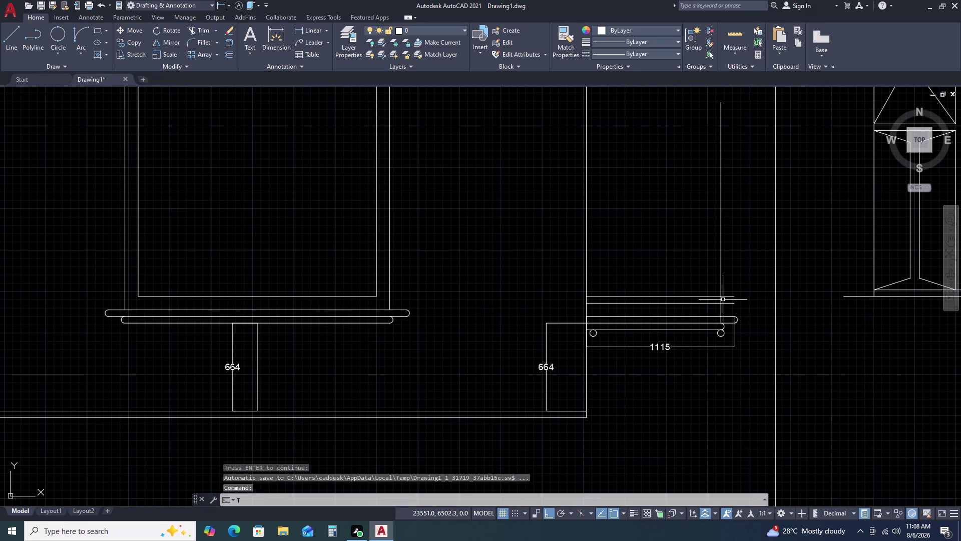
text(R)
key(space)
click(732, 290)
click(729, 308)
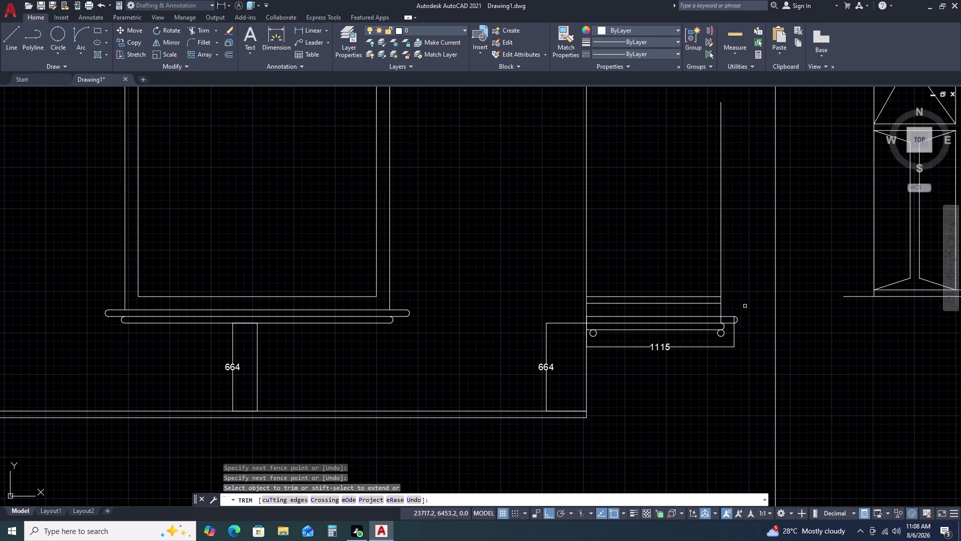
key(Escape)
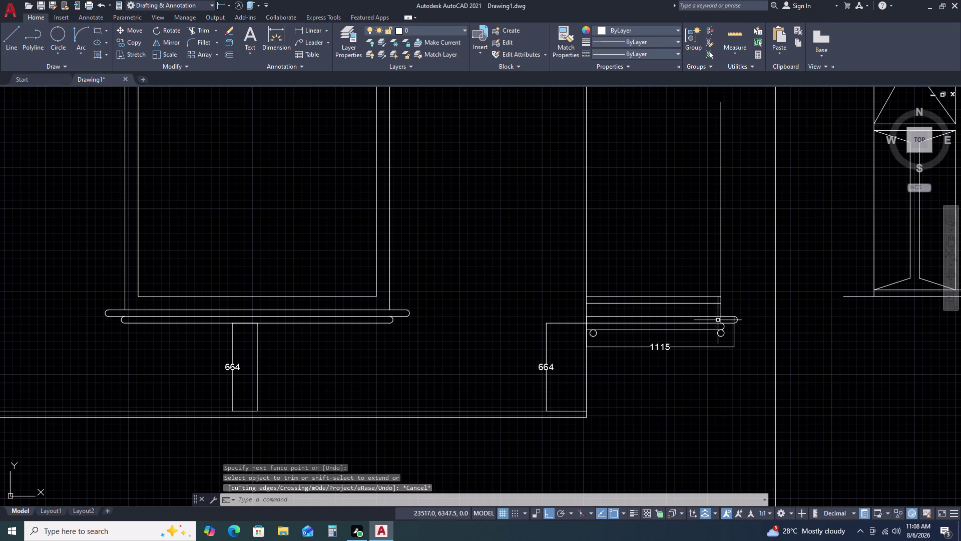
Fence-trim the overhanging top lines back to the new vertical edge line.
scroll(up, 3)
key(t)
text(R)
key(space)
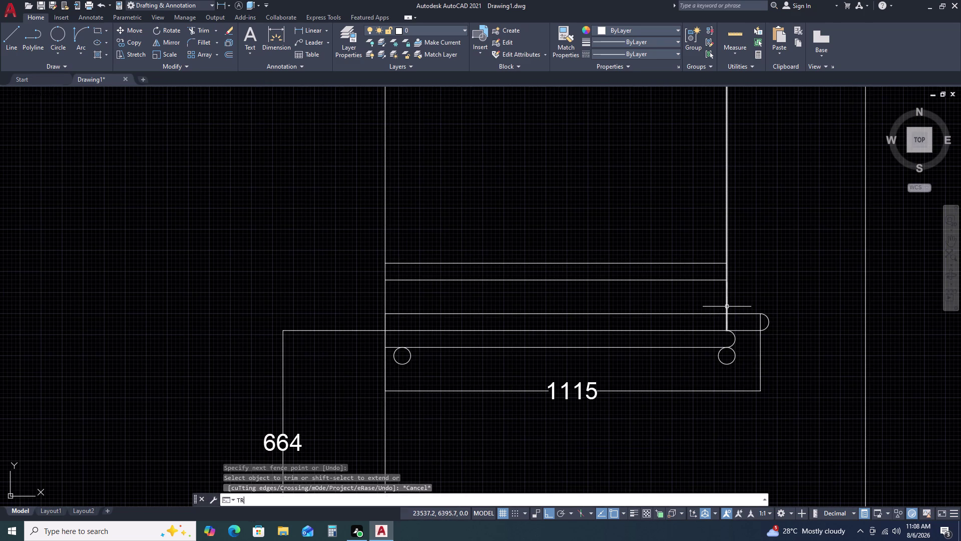
scroll(up, 3)
drag(741, 330, 731, 330)
click(666, 338)
click(741, 242)
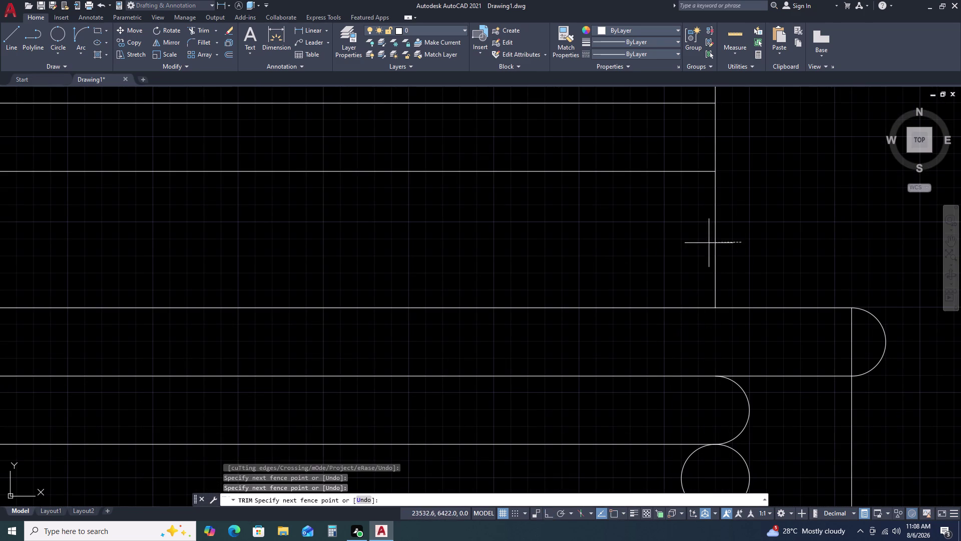
click(655, 244)
scroll(down, 3)
key(Escape)
scroll(down, 3)
middle_drag(801, 226, 773, 257)
key(Escape)
click(750, 248)
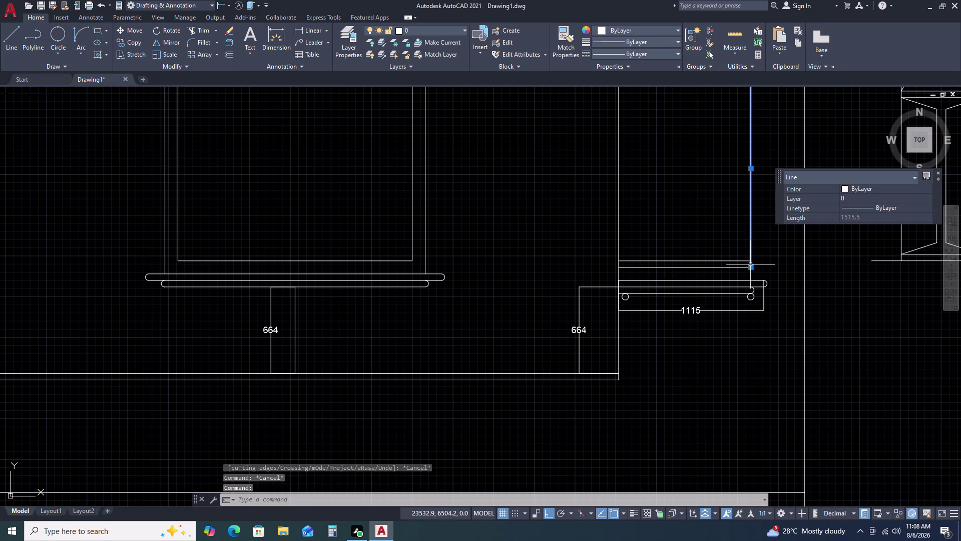
Delete the short leftover line above the 1115 panel.
click(751, 265)
click(752, 279)
key(Escape)
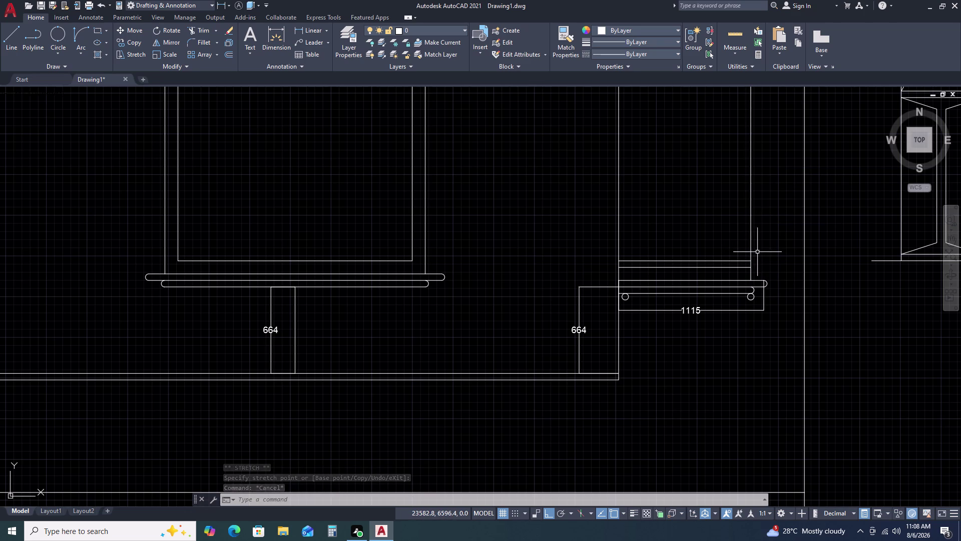
scroll(down, 3)
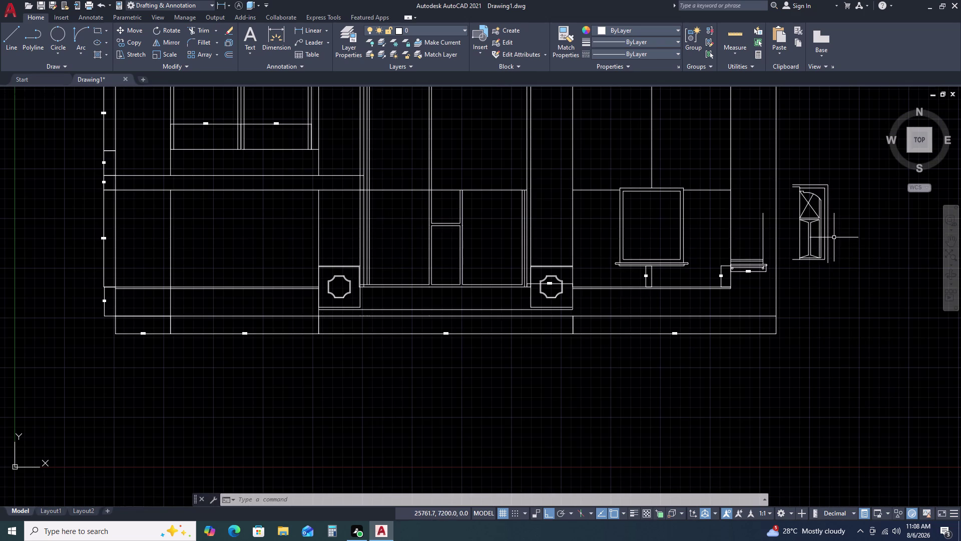
scroll(up, 3)
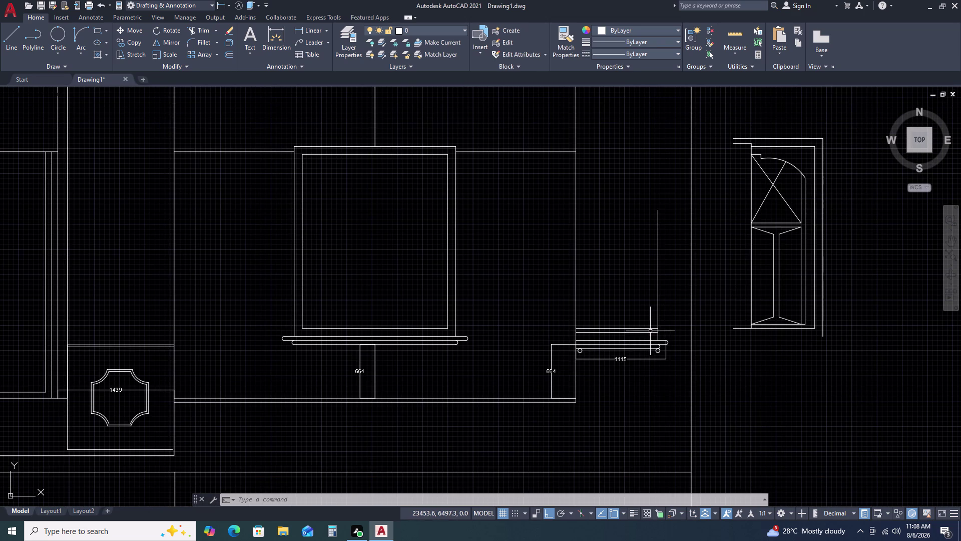
click(633, 327)
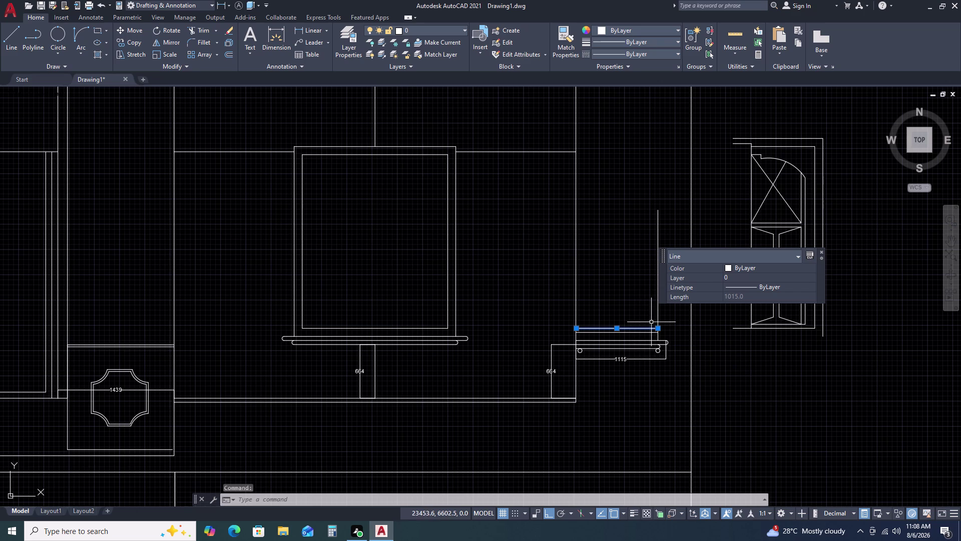
key(Delete)
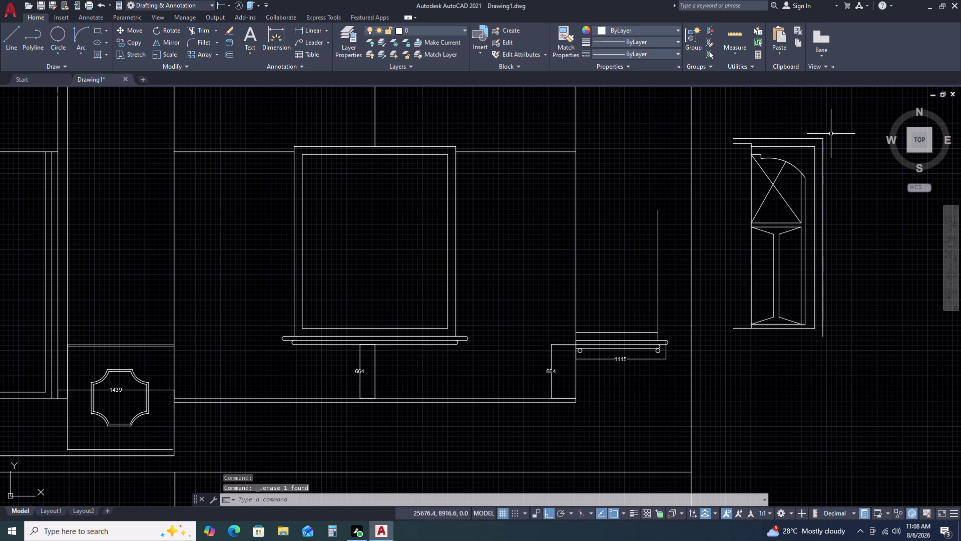
Move the side cabinet drawing from its bottom corner into the right-hand bay.
click(838, 122)
click(726, 350)
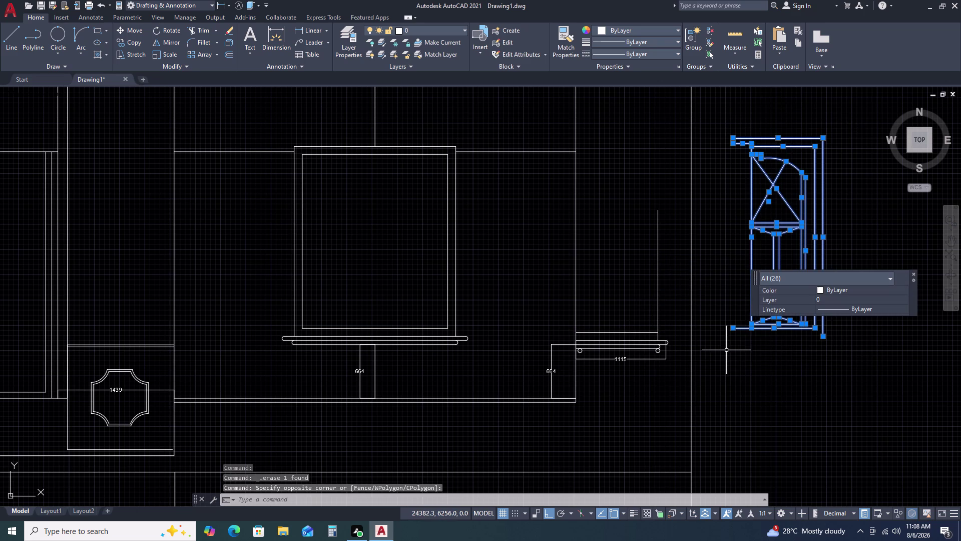
text(M)
key(space)
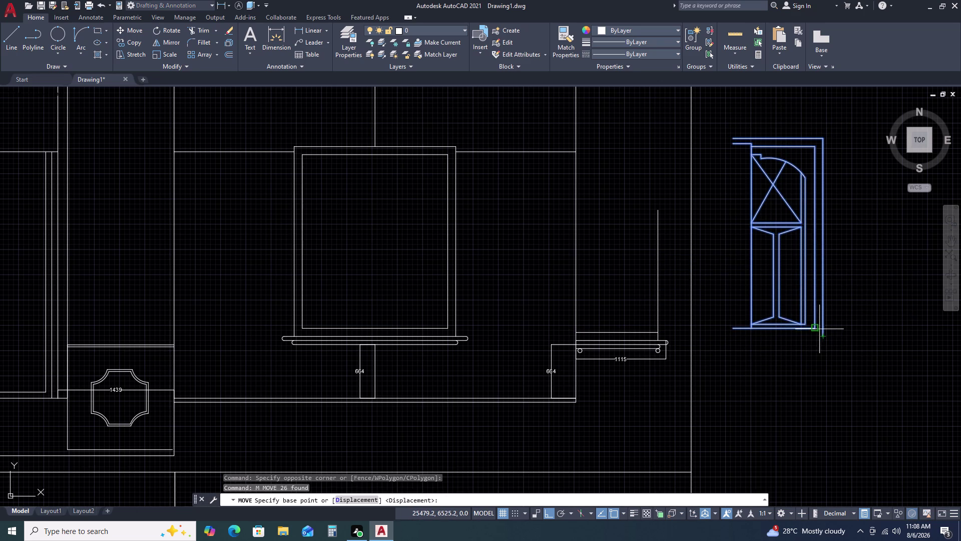
click(816, 328)
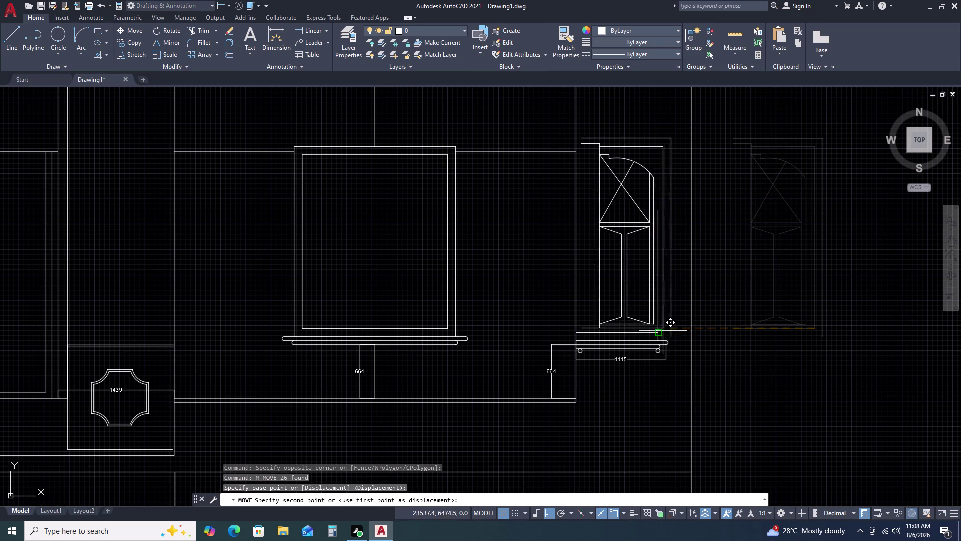
click(660, 335)
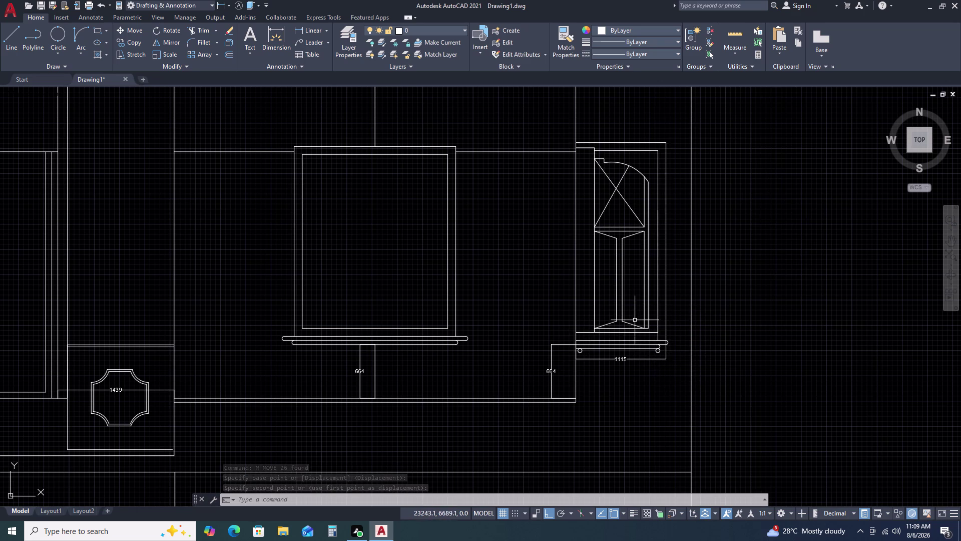
Start a DLI linear dimension at the wrong points, then cancel it.
text(DLI)
key(space)
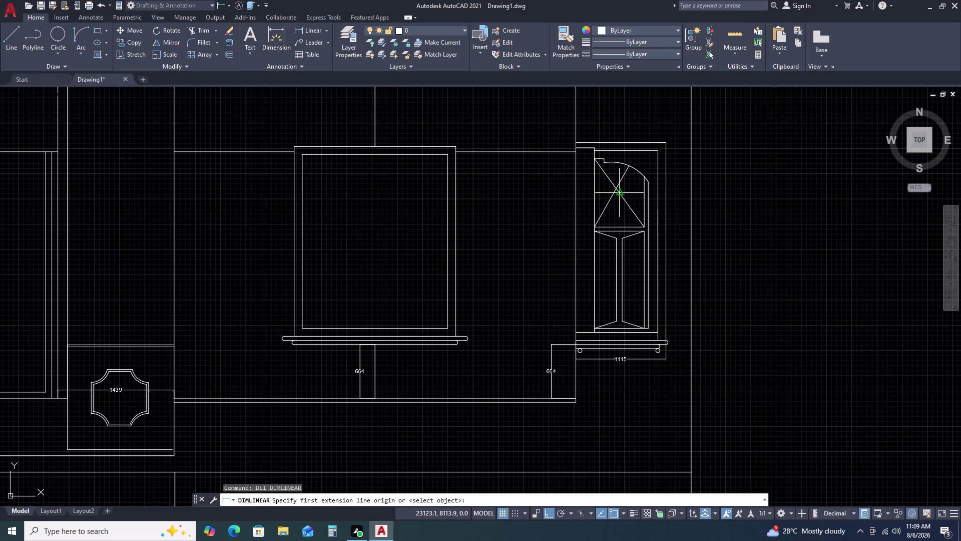
click(579, 142)
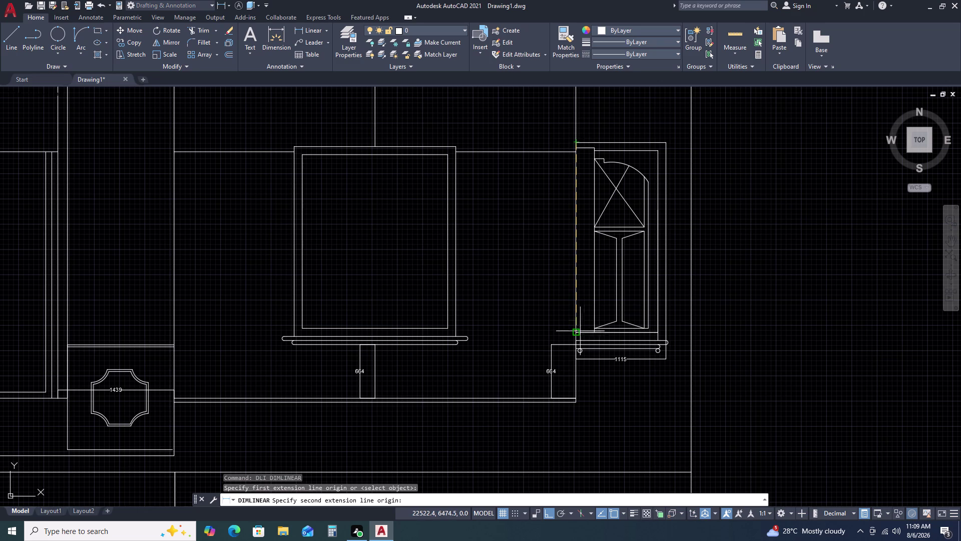
click(578, 347)
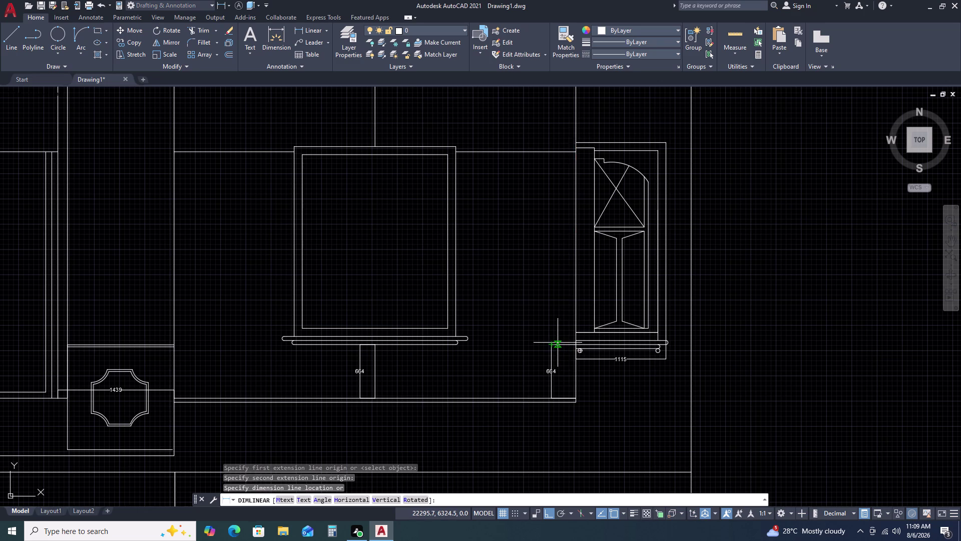
key(Escape)
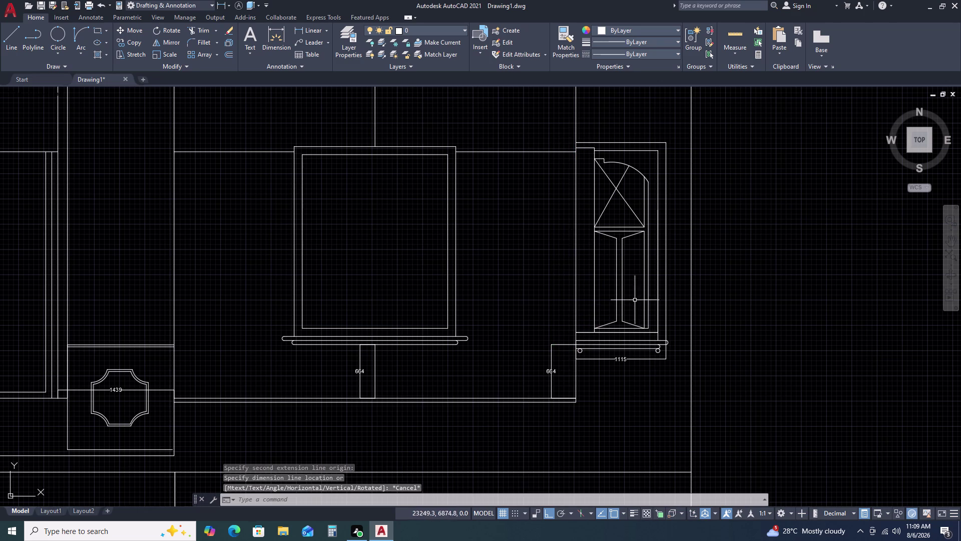
Dimension the cabinet's right side at 2448, starting from its bottom right corner.
key(space)
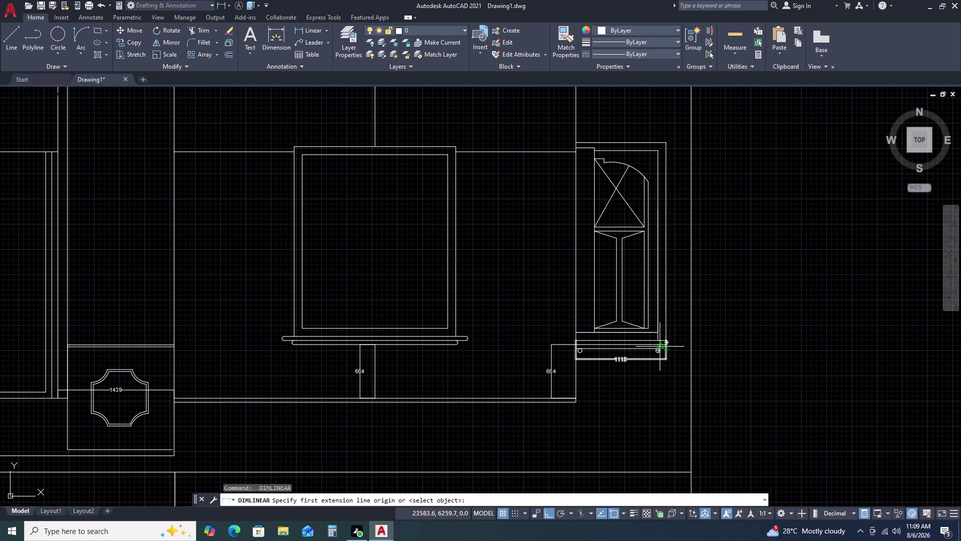
scroll(up, 3)
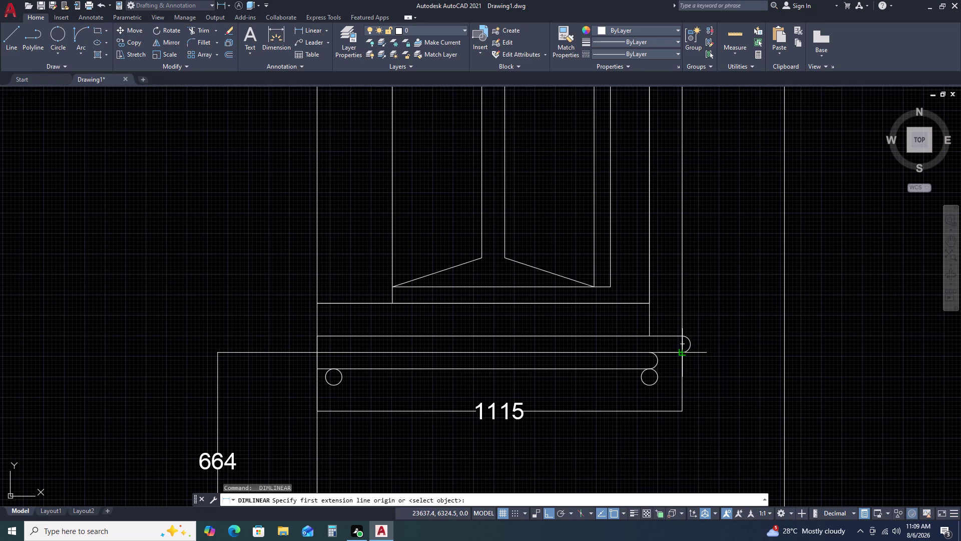
drag(680, 353, 679, 348)
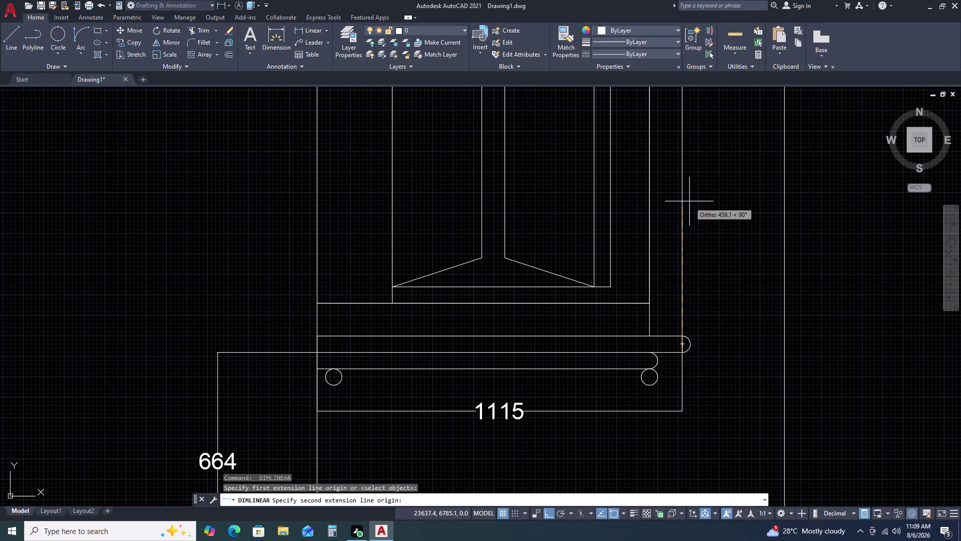
scroll(down, 3)
middle_drag(692, 173, 693, 193)
middle_drag(682, 190, 656, 456)
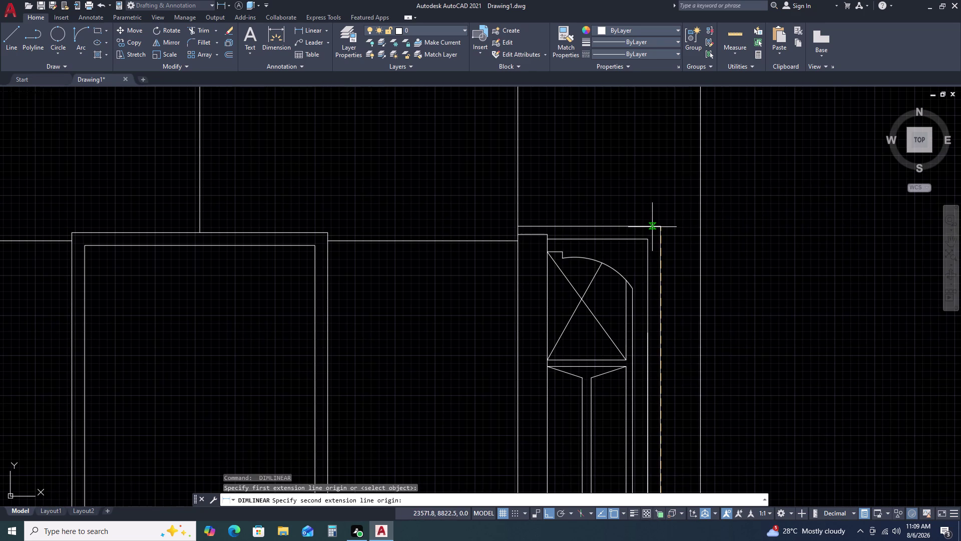
text(24)
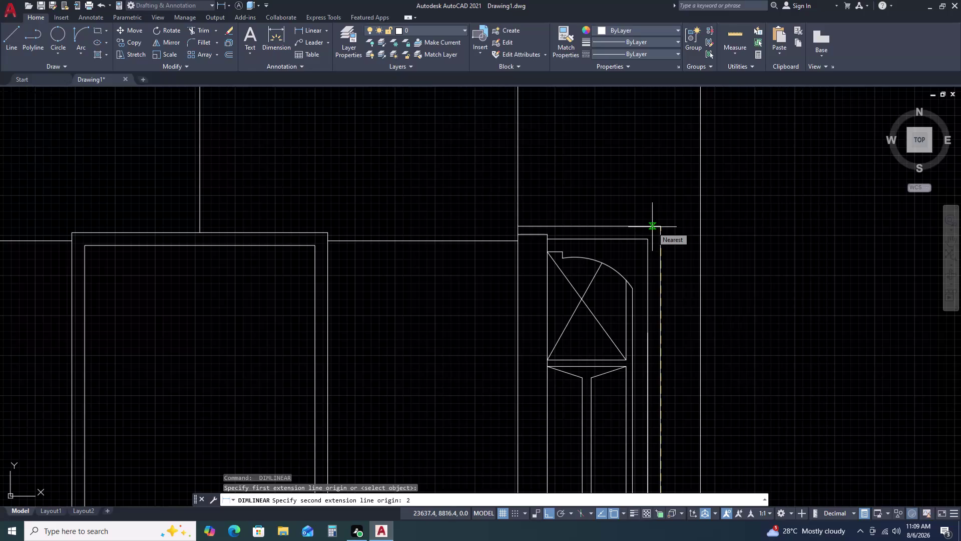
text(48)
key(space)
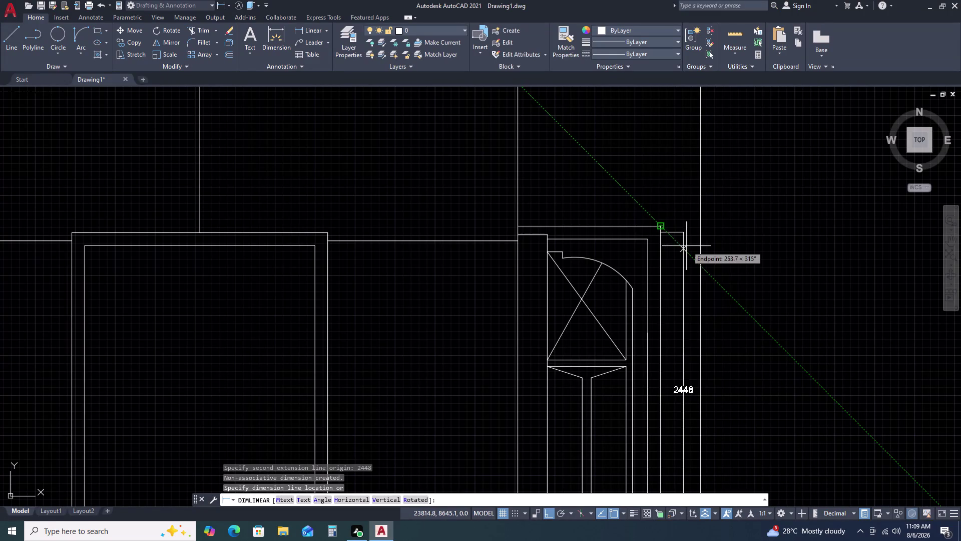
click(681, 260)
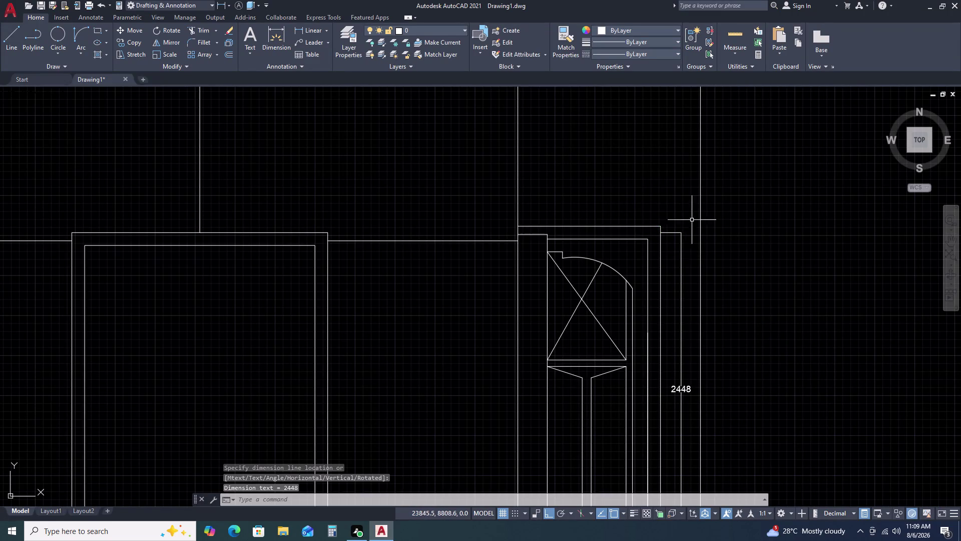
Select the existing 1115 dimension.
scroll(down, 3)
scroll(up, 3)
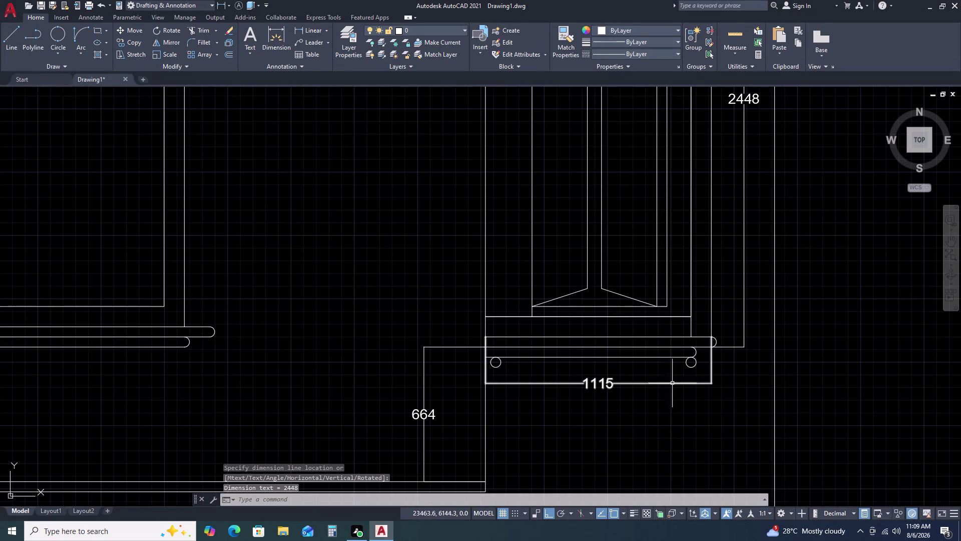
scroll(up, 3)
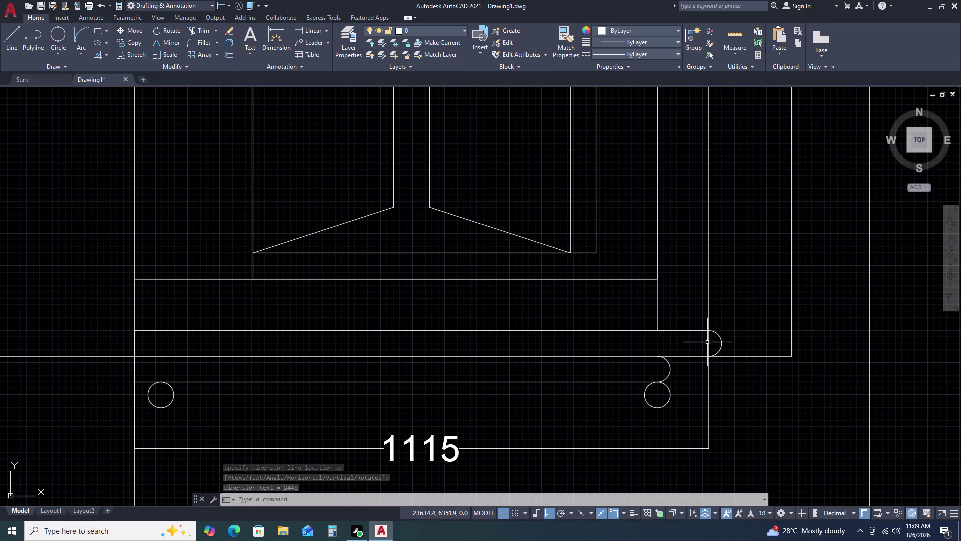
click(708, 342)
click(702, 339)
click(713, 342)
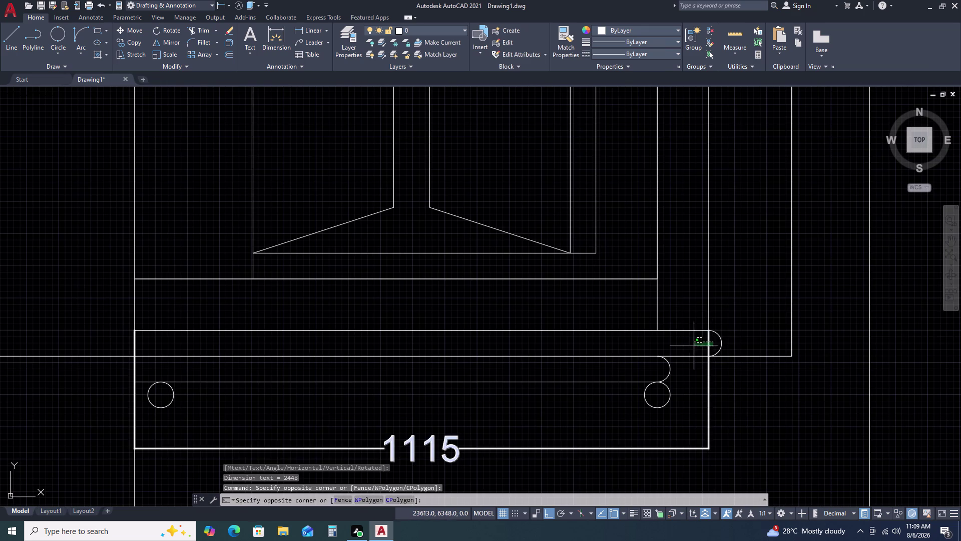
Drag the 1115 dimension's left extension point lower down.
click(684, 348)
middle_drag(704, 370, 574, 198)
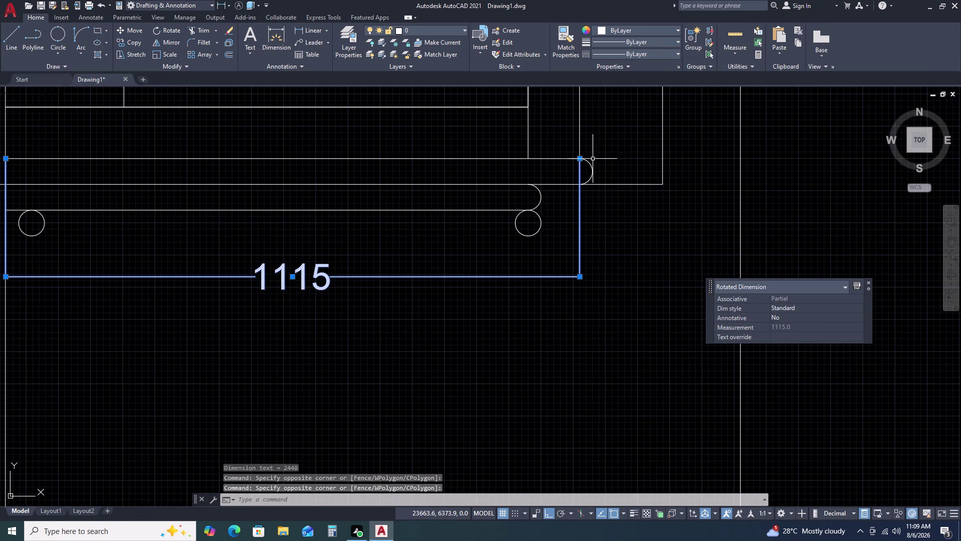
click(581, 159)
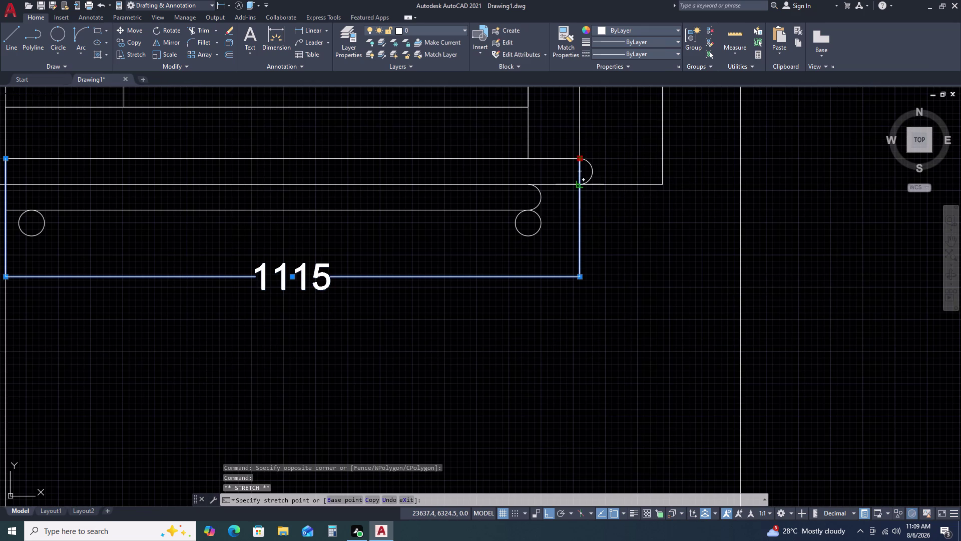
click(580, 186)
scroll(down, 3)
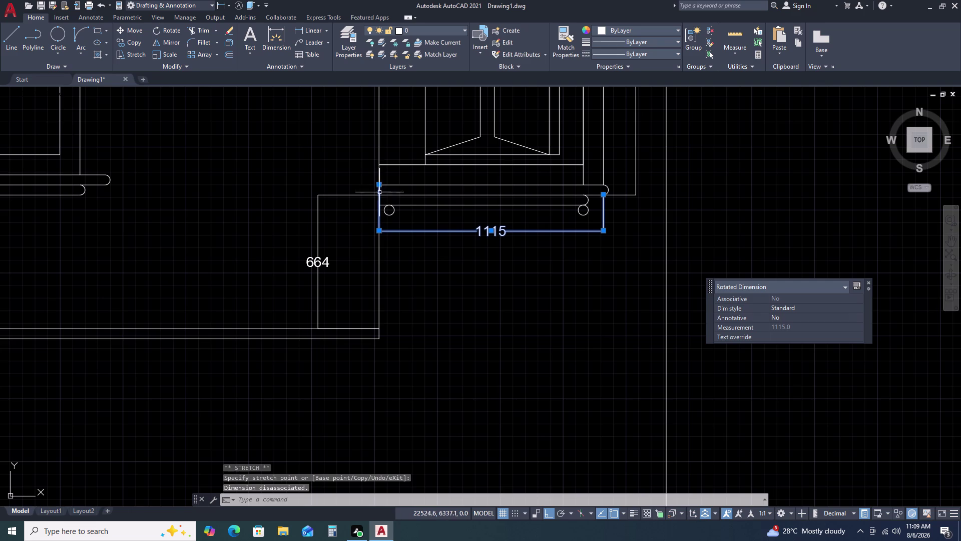
click(381, 185)
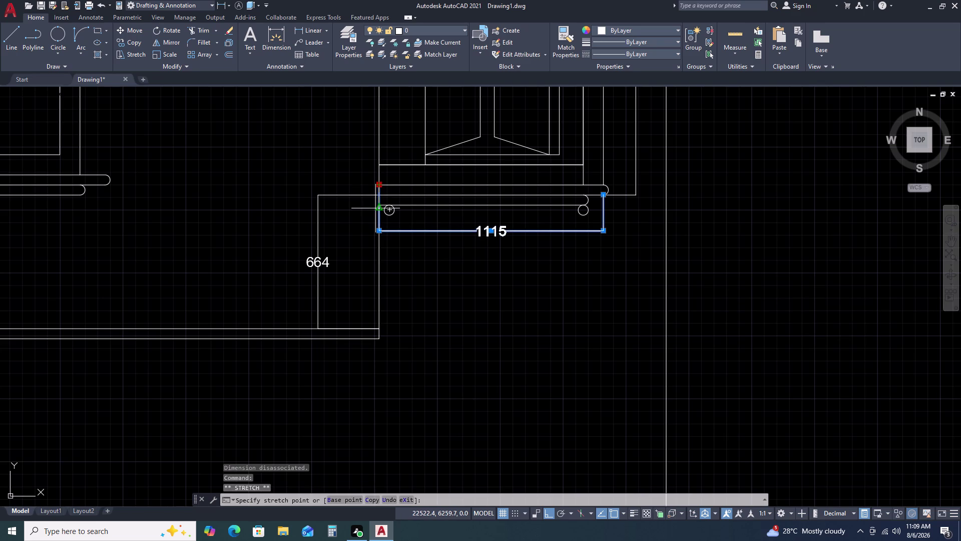
click(380, 206)
key(Escape)
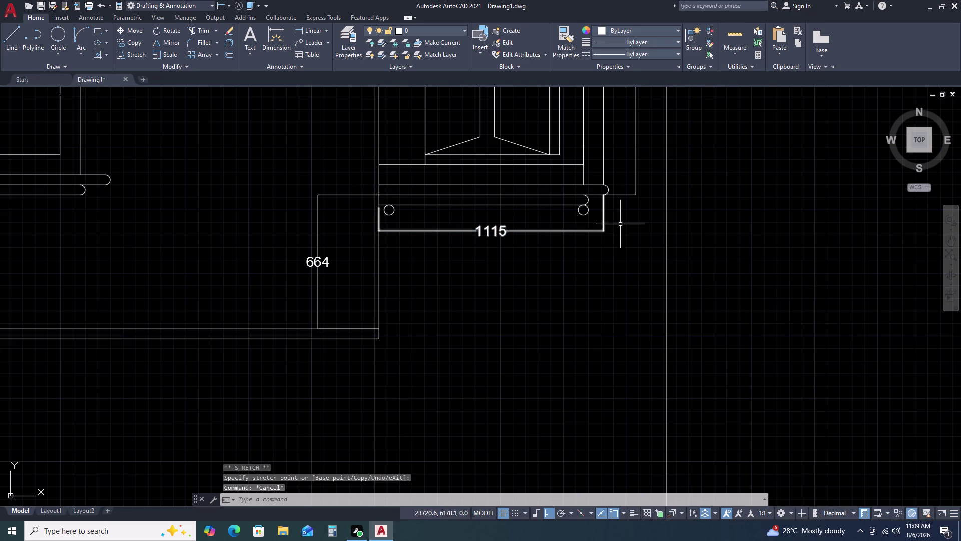
Erase the stray lines beside the right cabinet bay.
scroll(down, 3)
middle_click(628, 176)
middle_drag(633, 194, 635, 200)
middle_drag(637, 216, 637, 231)
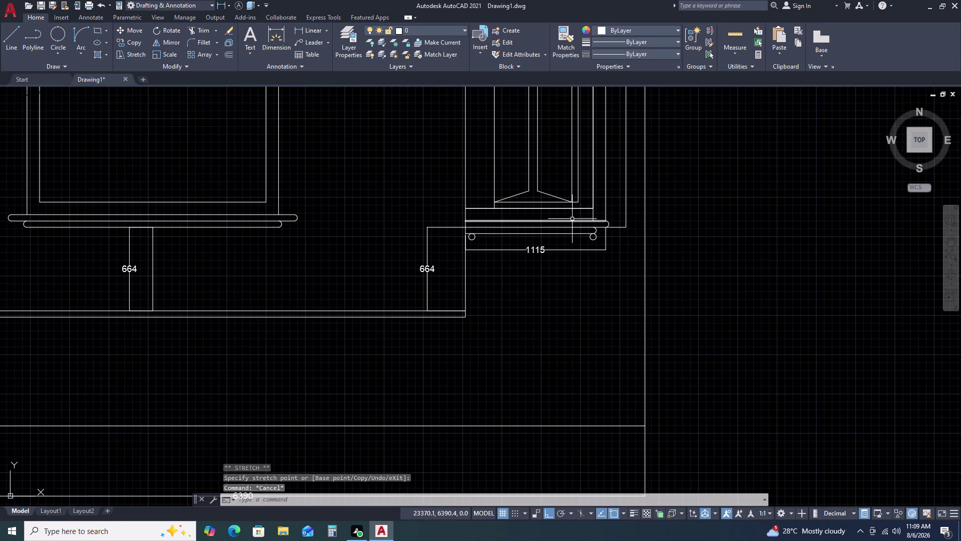
click(571, 208)
key(Delete)
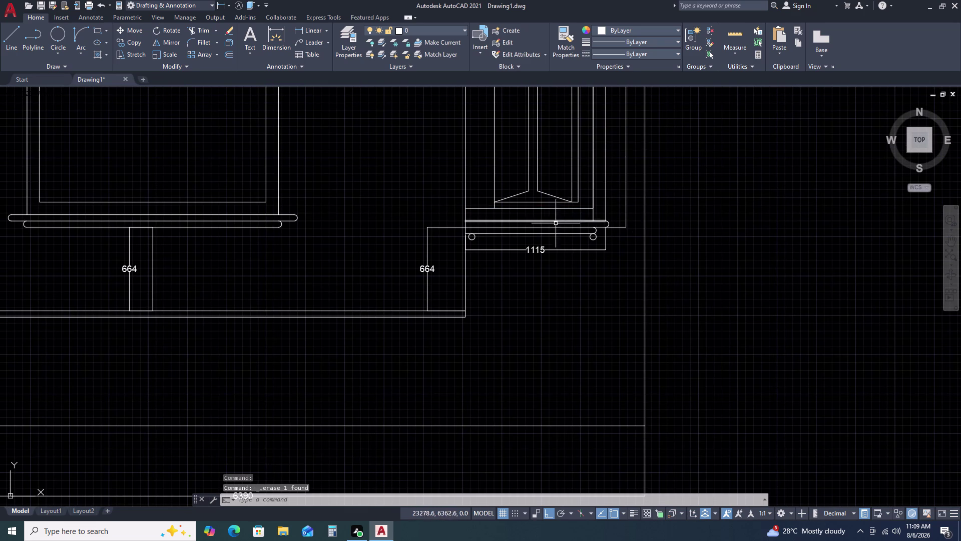
click(595, 179)
key(Delete)
Pan and zoom the view toward the tall right cabinet.
scroll(down, 3)
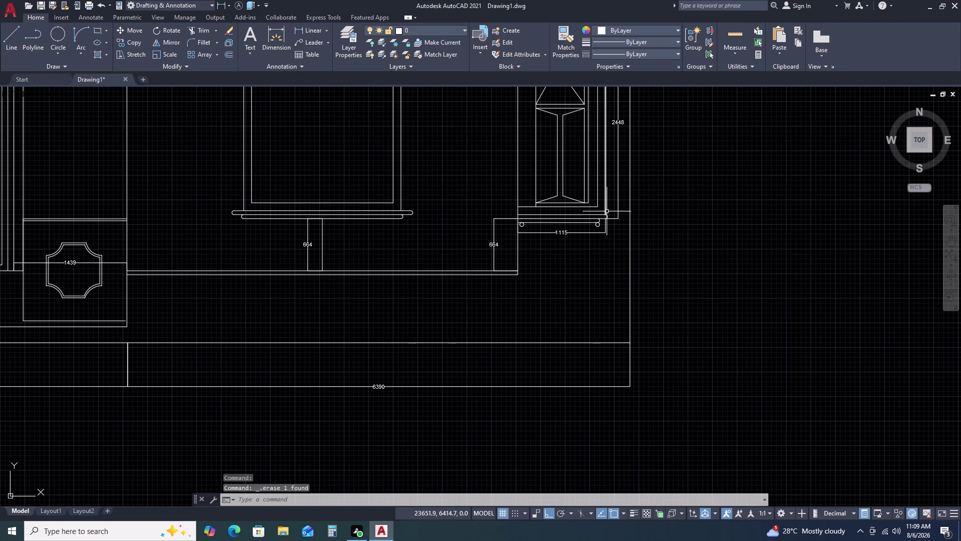
middle_drag(601, 179, 601, 216)
scroll(down, 3)
scroll(up, 3)
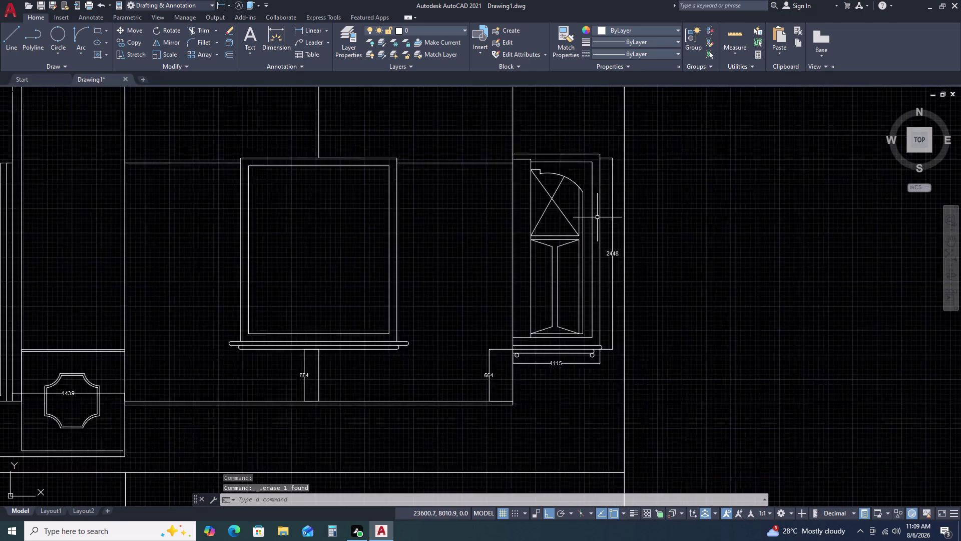
scroll(up, 3)
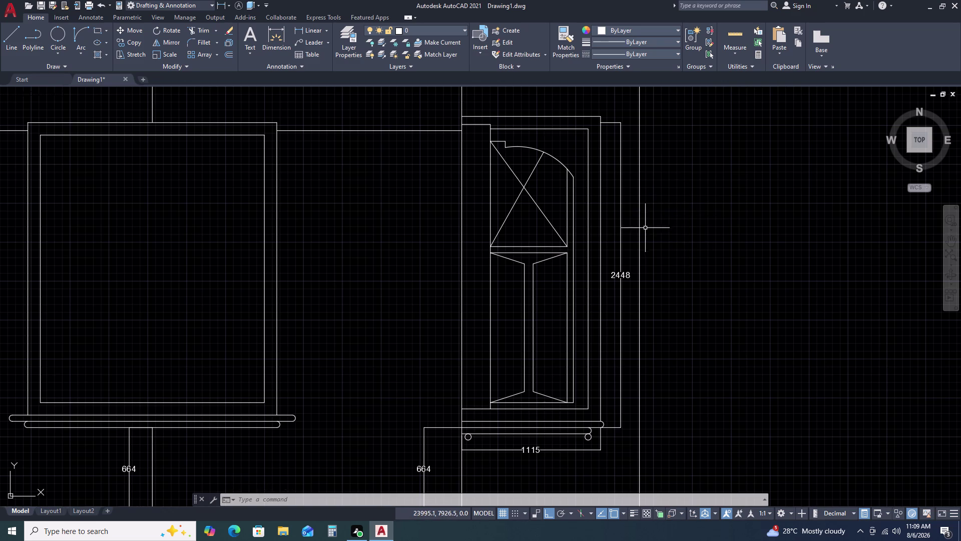
scroll(down, 3)
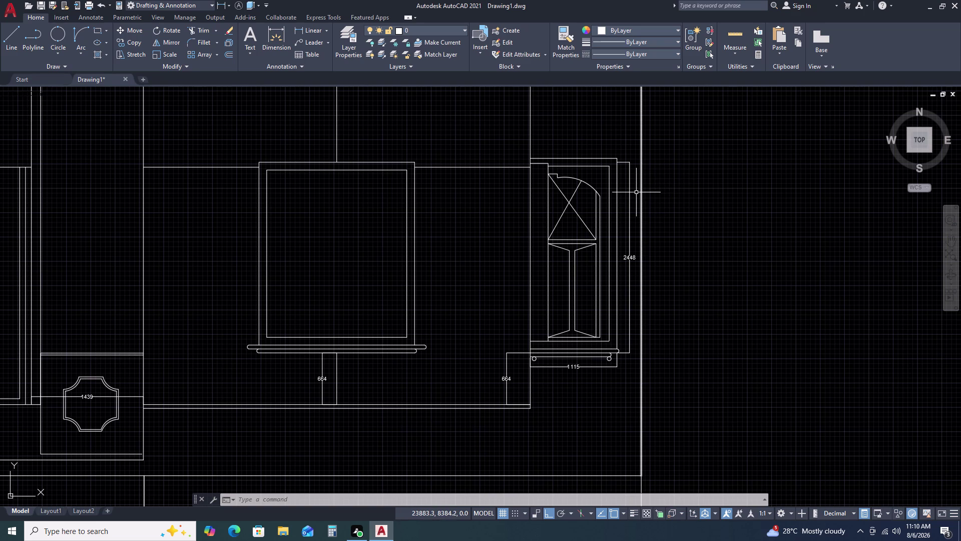
scroll(down, 3)
scroll(down, 3)
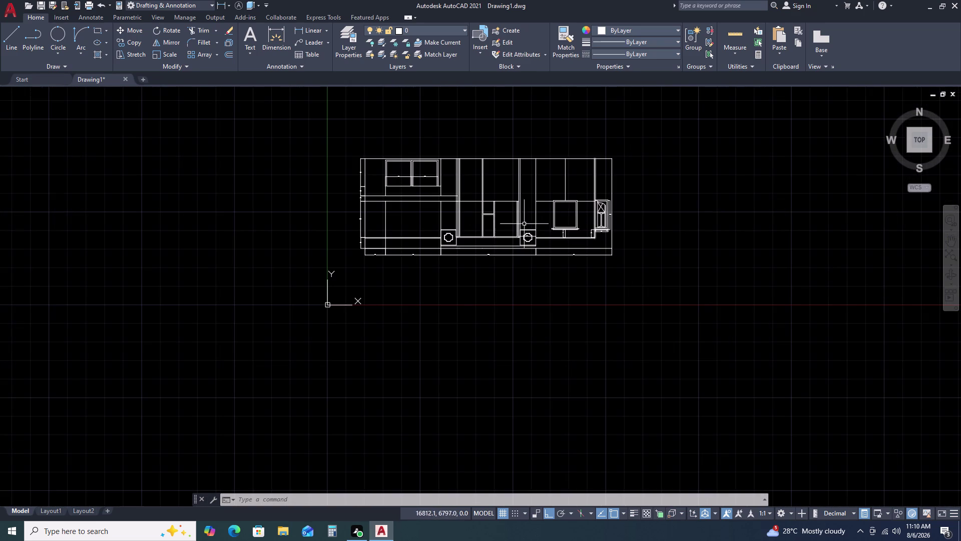
scroll(up, 3)
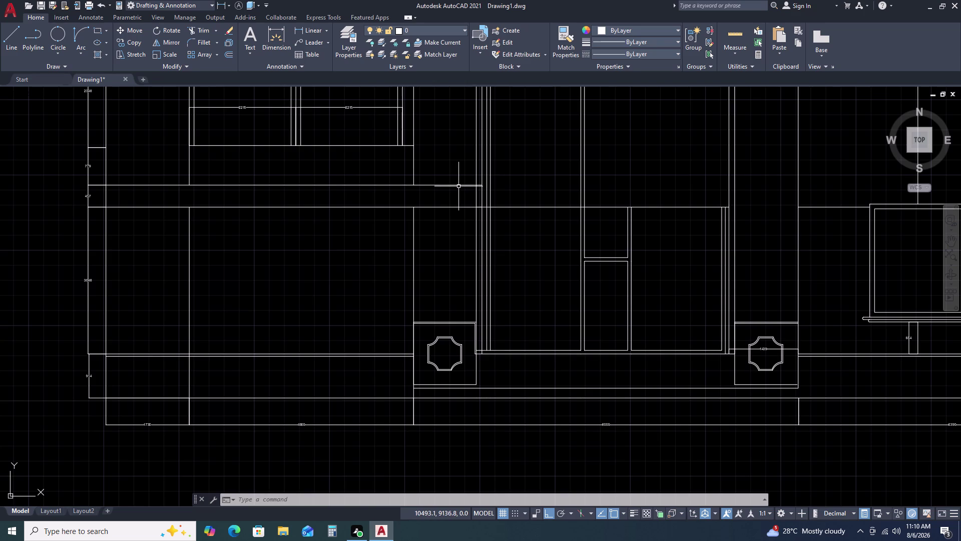
Extend the long horizontal cabinet line across the middle upper bays with EX.
key(x)
key(Escape)
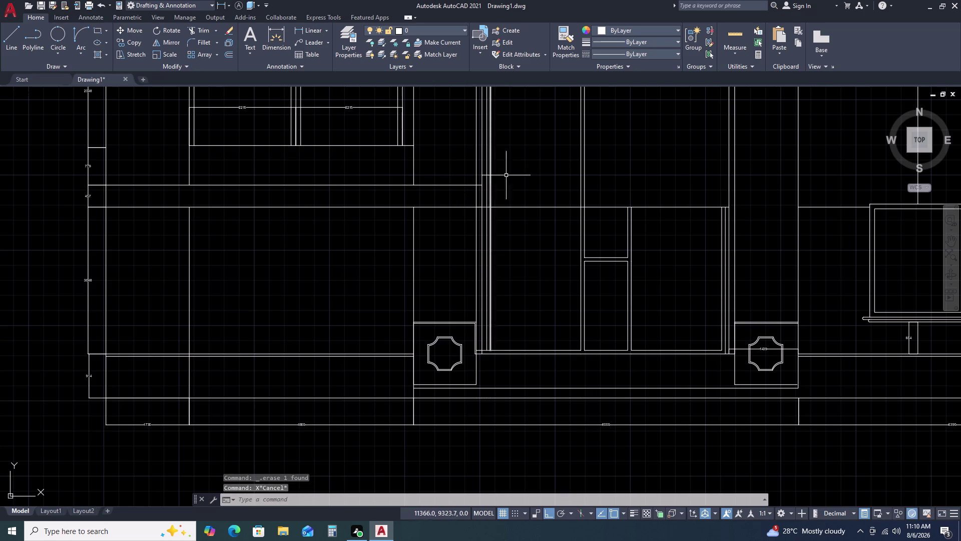
text(EX)
key(space)
click(466, 179)
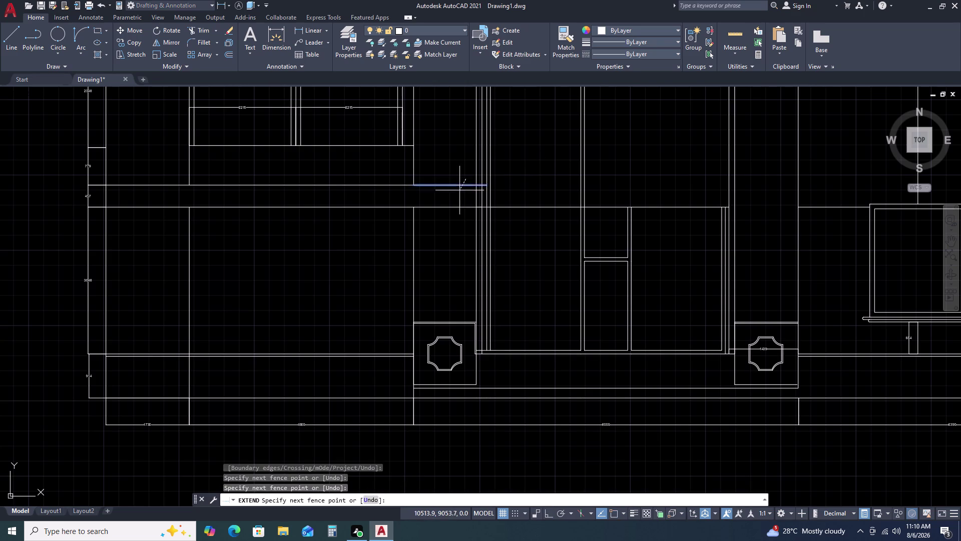
click(459, 190)
click(463, 176)
click(454, 193)
click(460, 181)
click(451, 196)
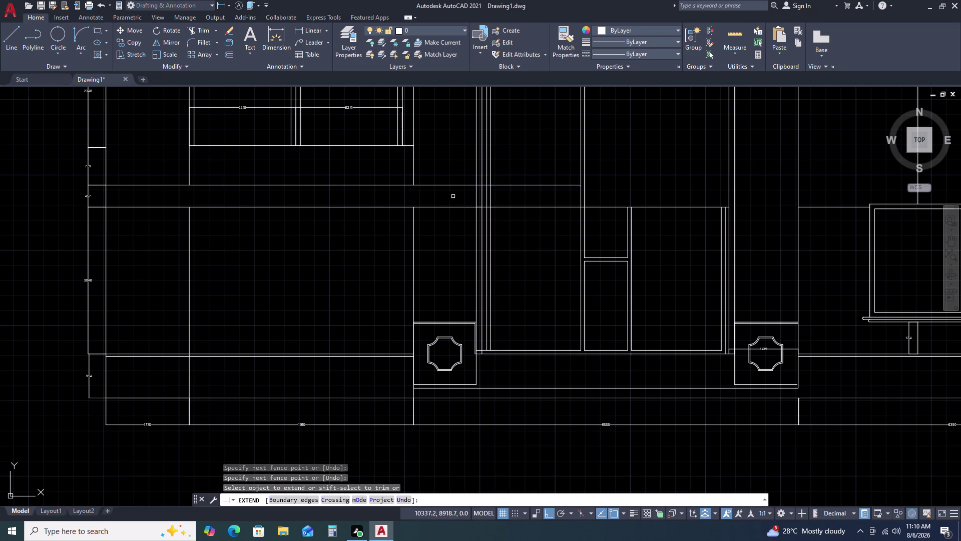
click(466, 181)
click(447, 194)
click(462, 176)
click(439, 194)
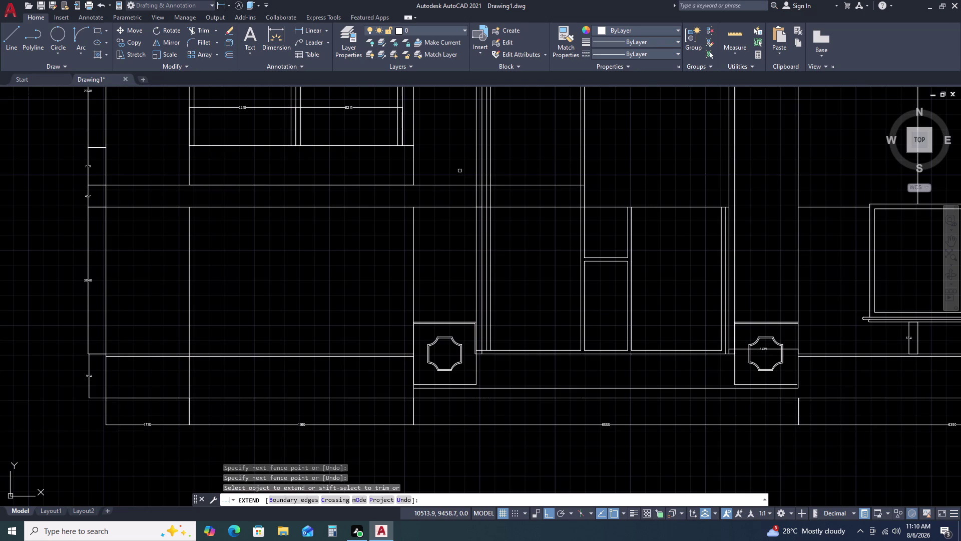
click(462, 171)
click(444, 185)
click(474, 167)
click(443, 189)
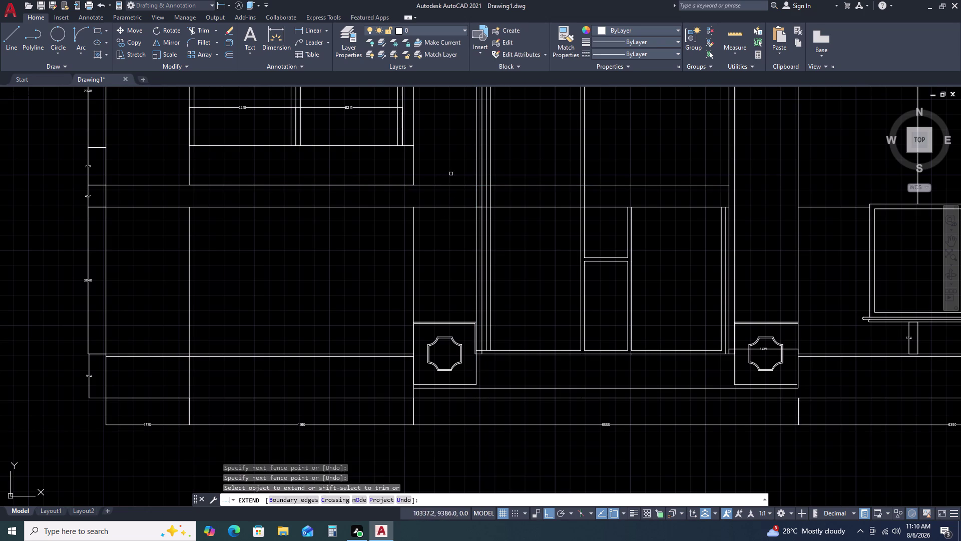
click(452, 173)
click(439, 190)
click(467, 166)
click(457, 188)
click(683, 170)
click(633, 198)
scroll(down, 3)
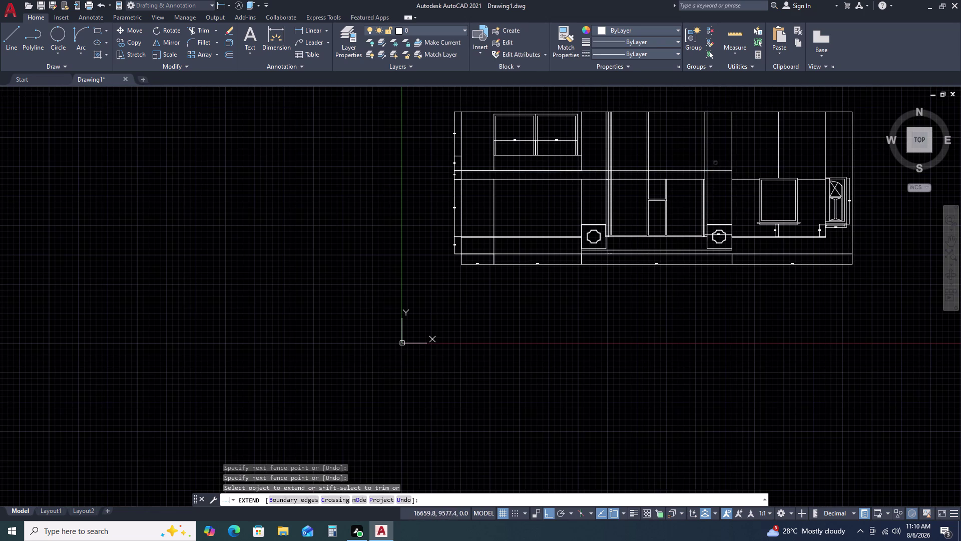
Continue extending the line past the window bay to the elevation's right edge.
click(716, 171)
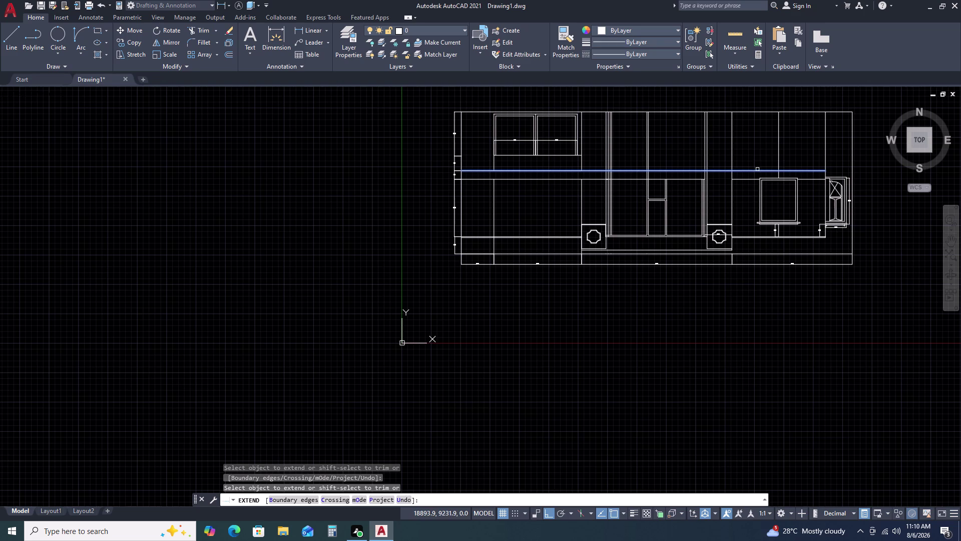
click(757, 172)
click(816, 171)
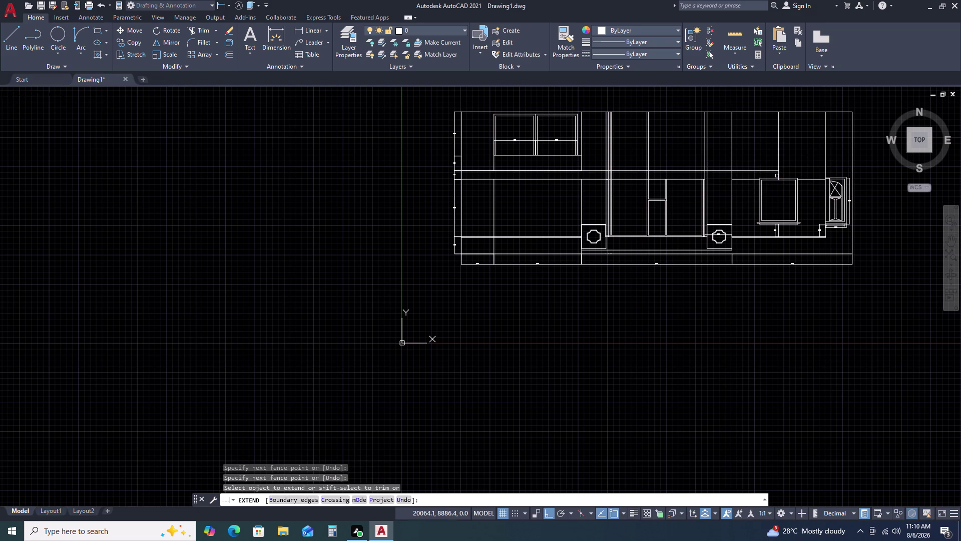
click(774, 172)
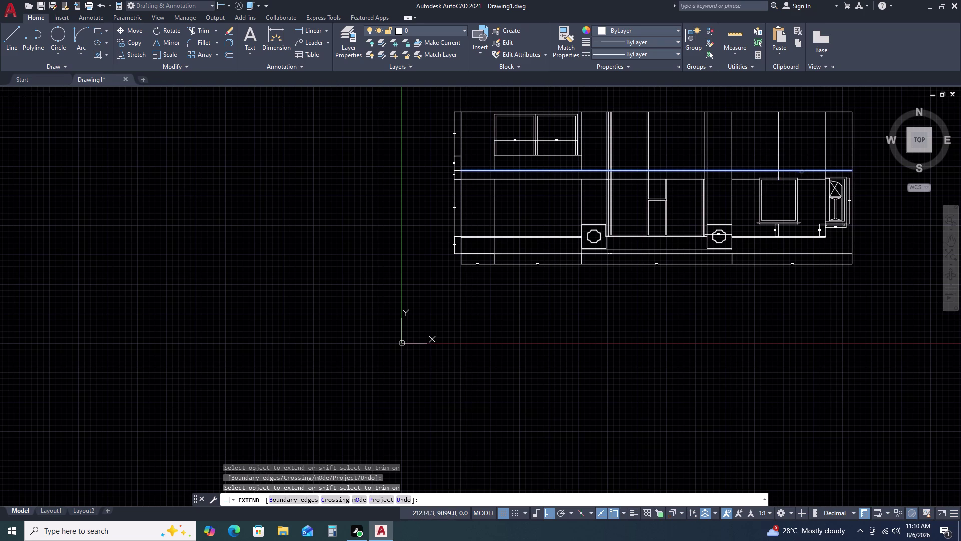
click(801, 171)
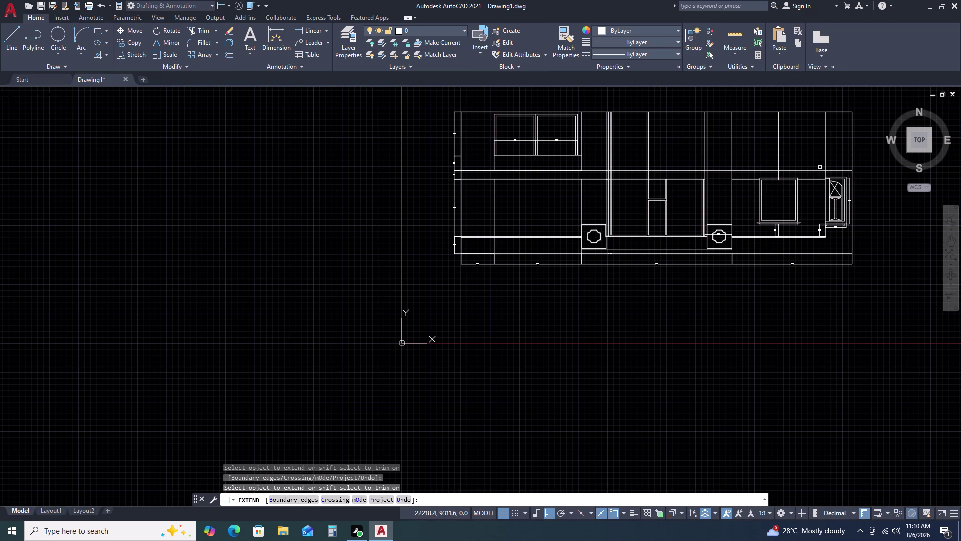
key(Escape)
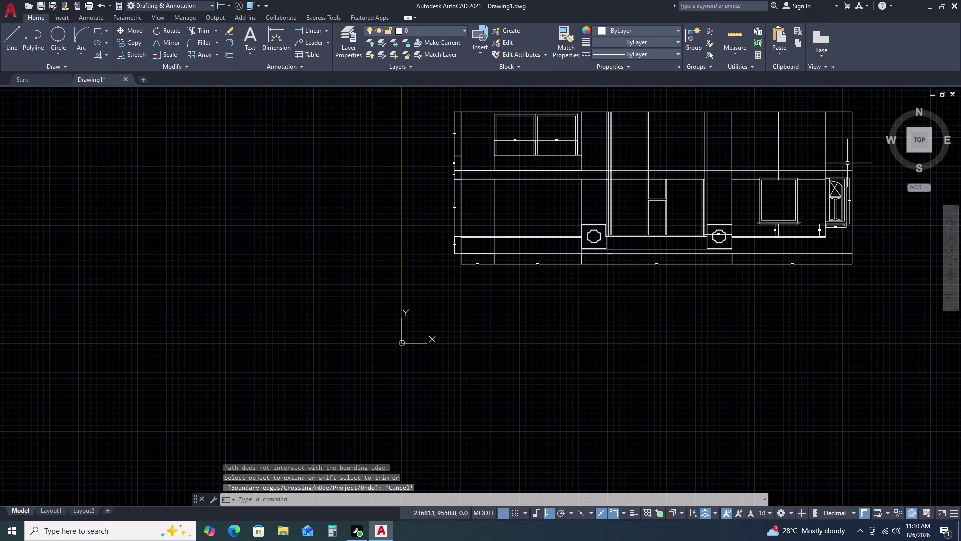
scroll(up, 3)
middle_drag(799, 190, 769, 168)
middle_click(764, 161)
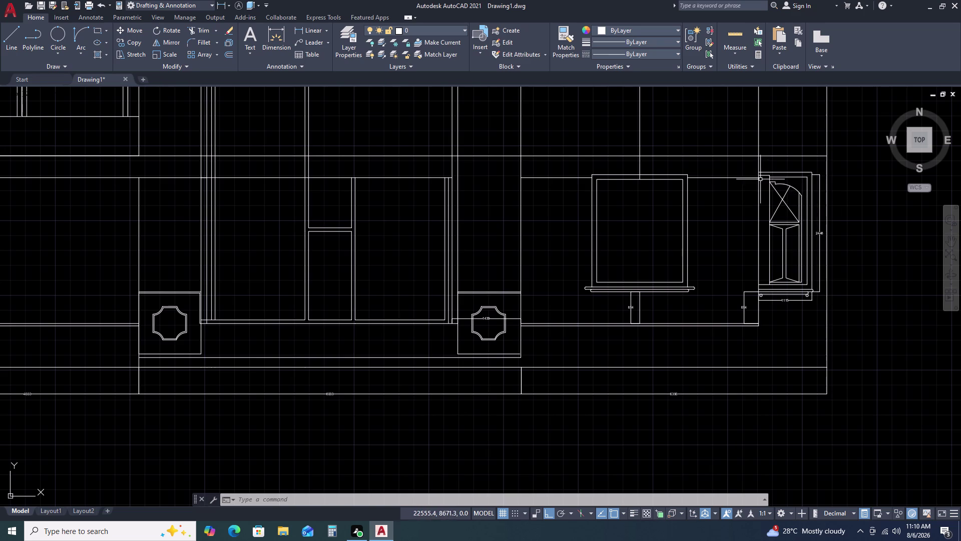
scroll(up, 3)
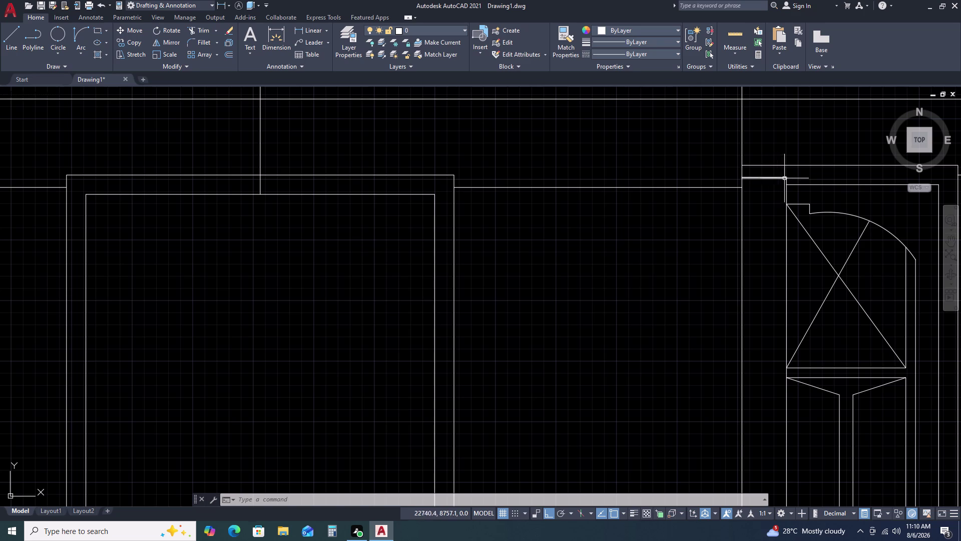
scroll(down, 3)
scroll(down, 3)
scroll(up, 3)
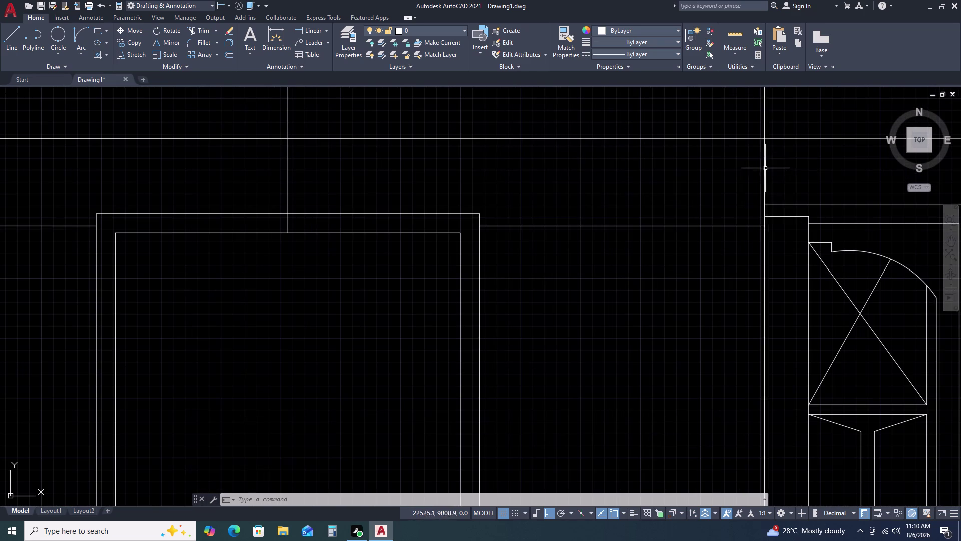
scroll(down, 3)
click(740, 178)
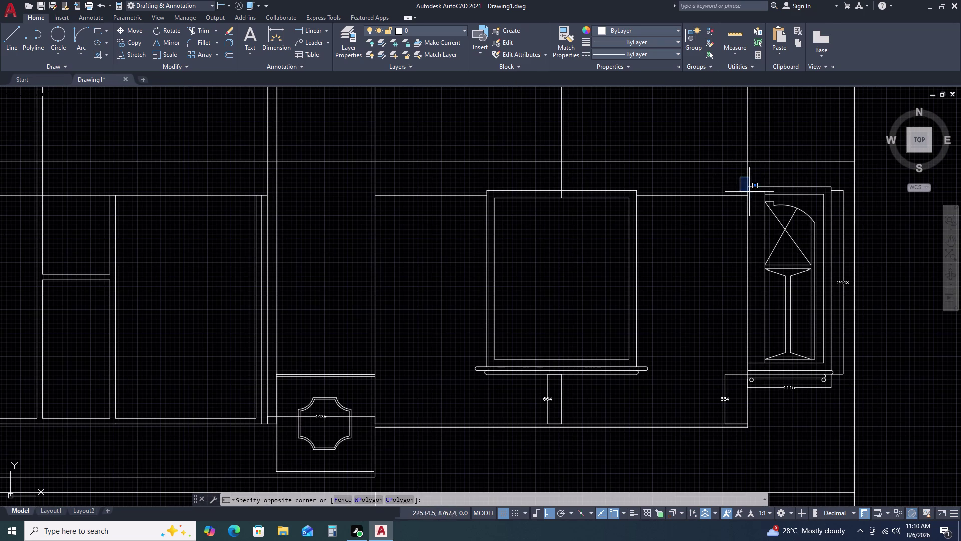
Copy the tall right cabinet door detail with its 2448 and 1115 dimensions from its top-left corner.
click(857, 405)
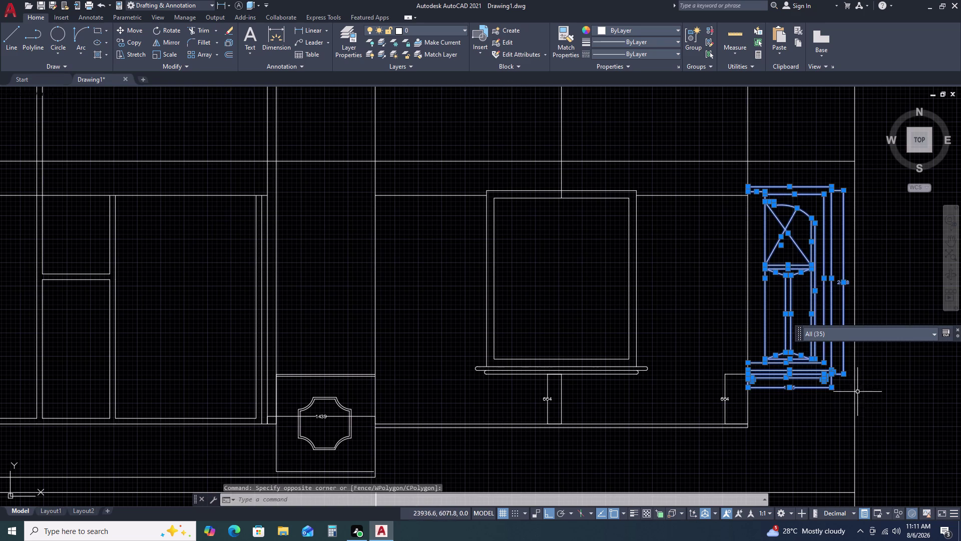
text(CO)
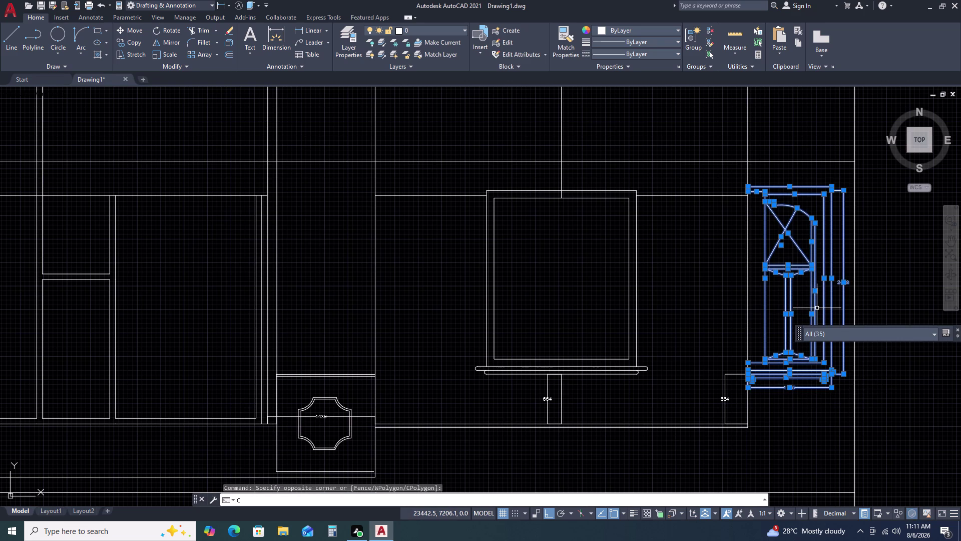
key(space)
scroll(up, 3)
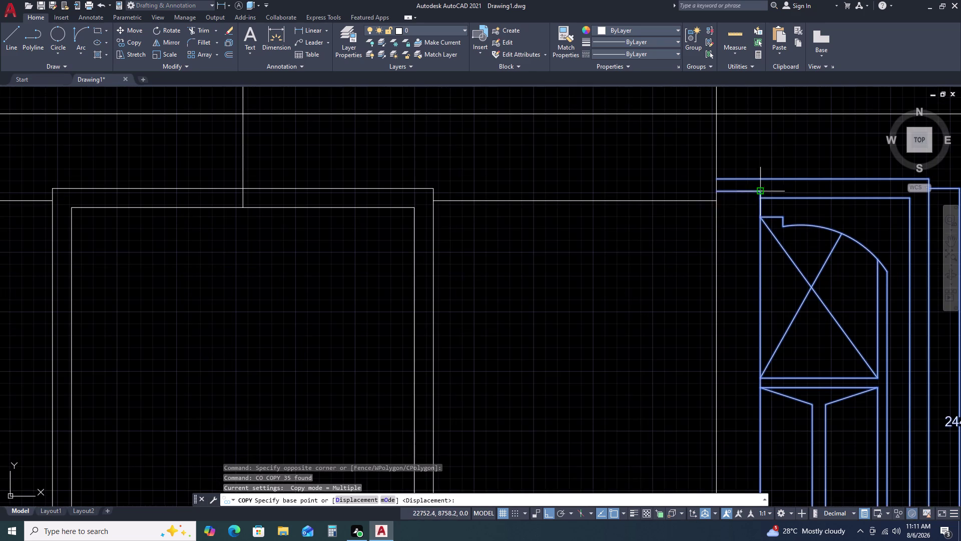
click(718, 200)
scroll(down, 3)
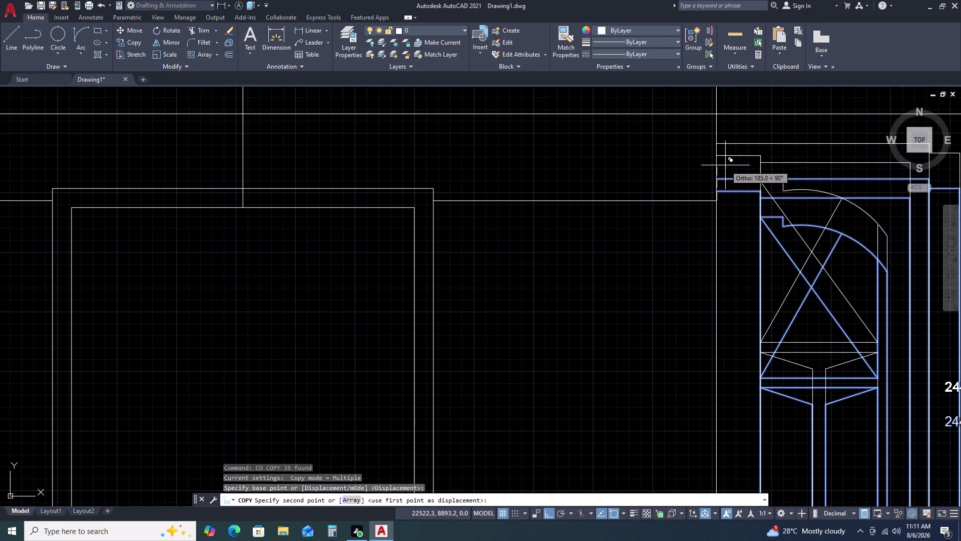
scroll(down, 3)
scroll(down, 3)
scroll(up, 3)
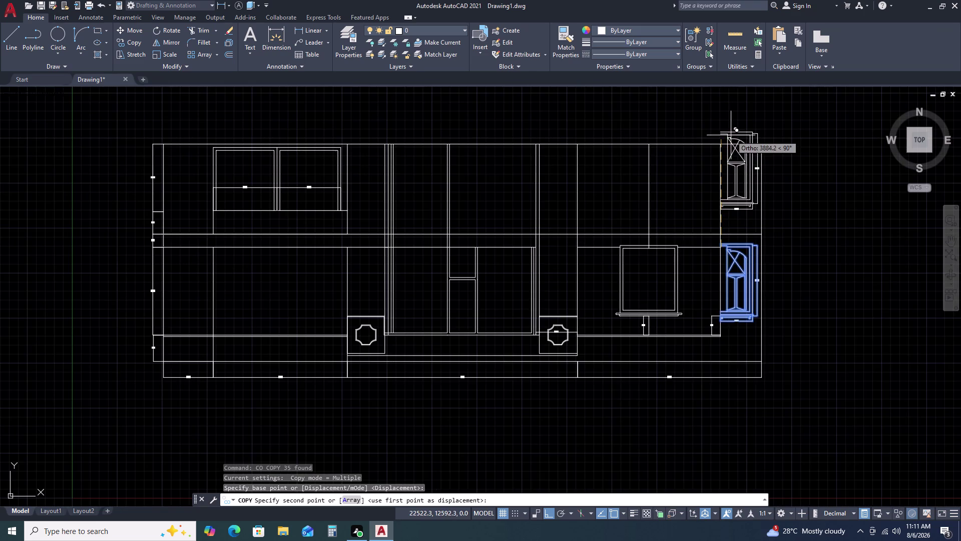
scroll(up, 3)
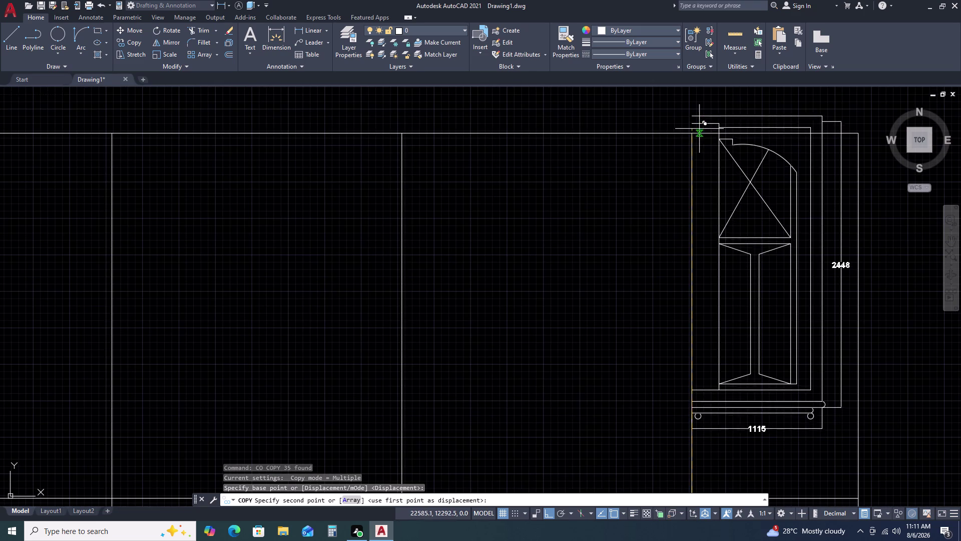
click(693, 135)
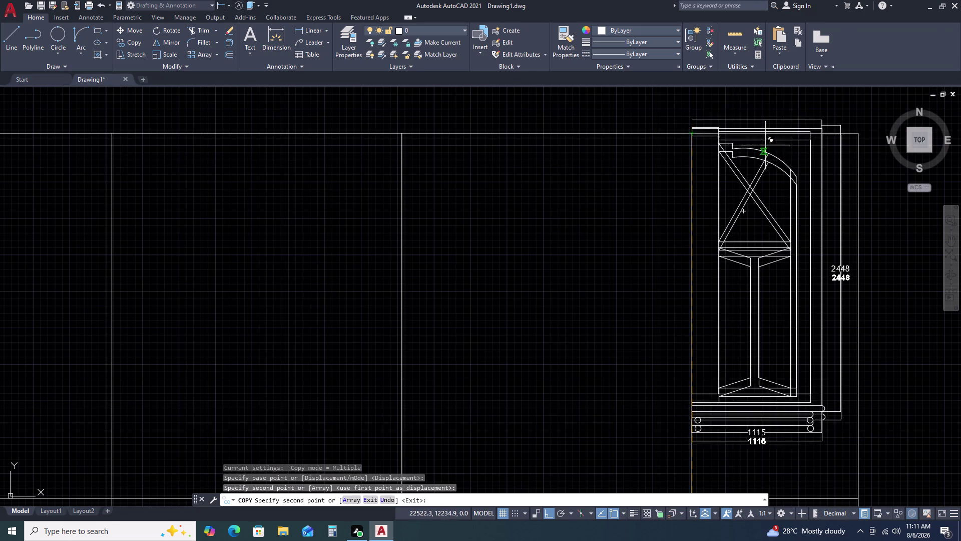
key(Escape)
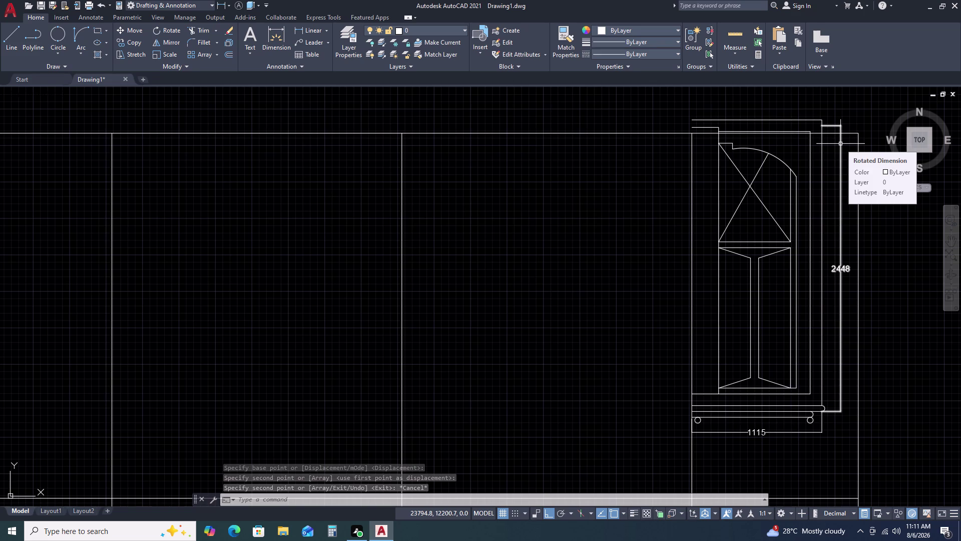
scroll(up, 3)
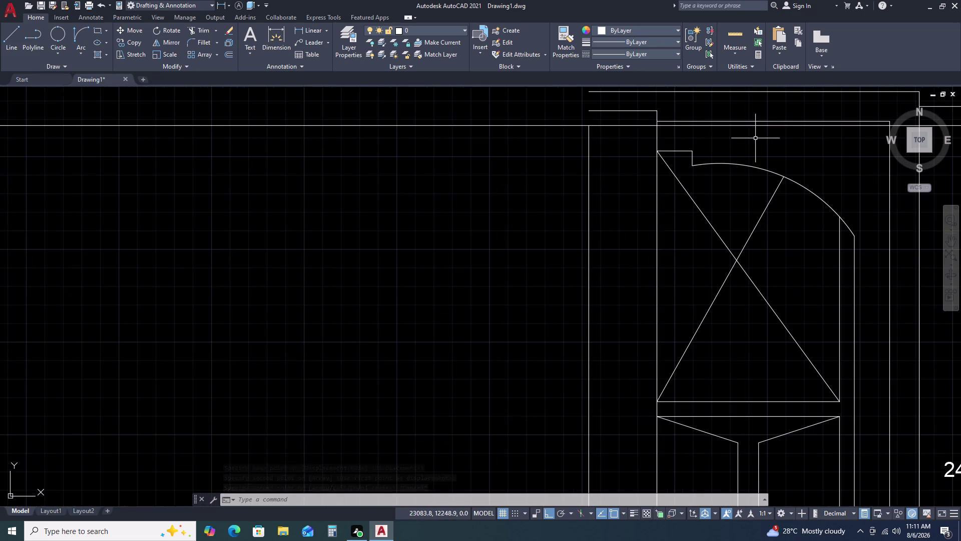
Trim the top line segments overhanging the end cabinet, including the short right piece.
key(t)
text(R)
key(space)
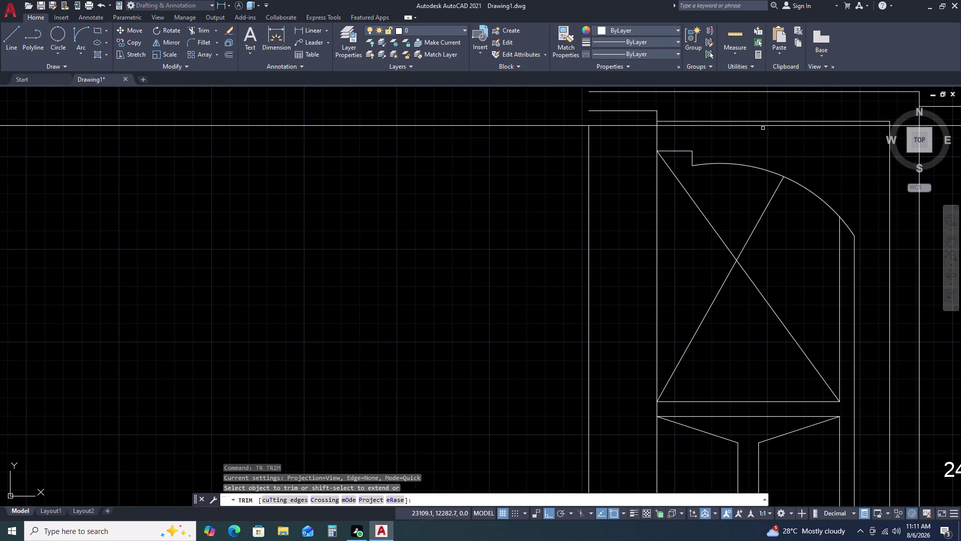
click(755, 126)
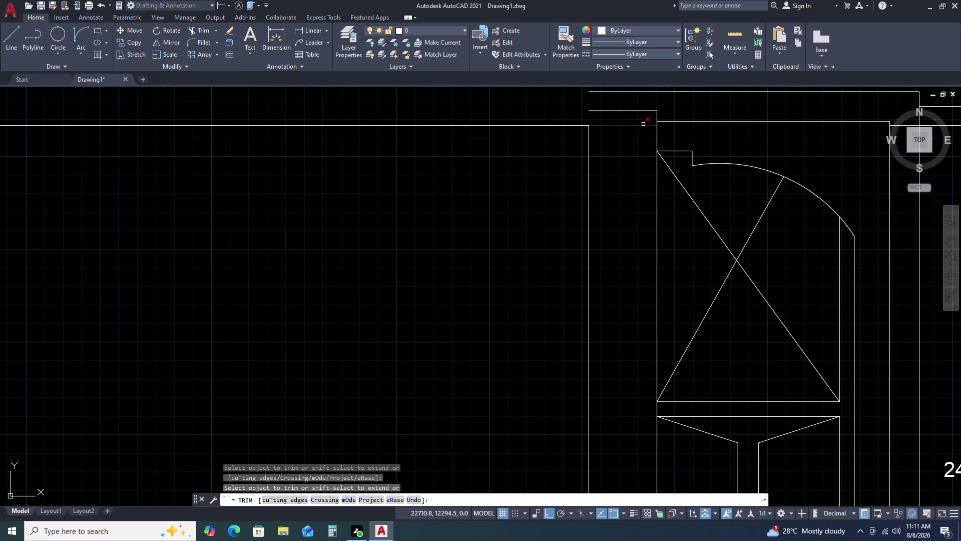
click(641, 123)
click(629, 159)
scroll(down, 3)
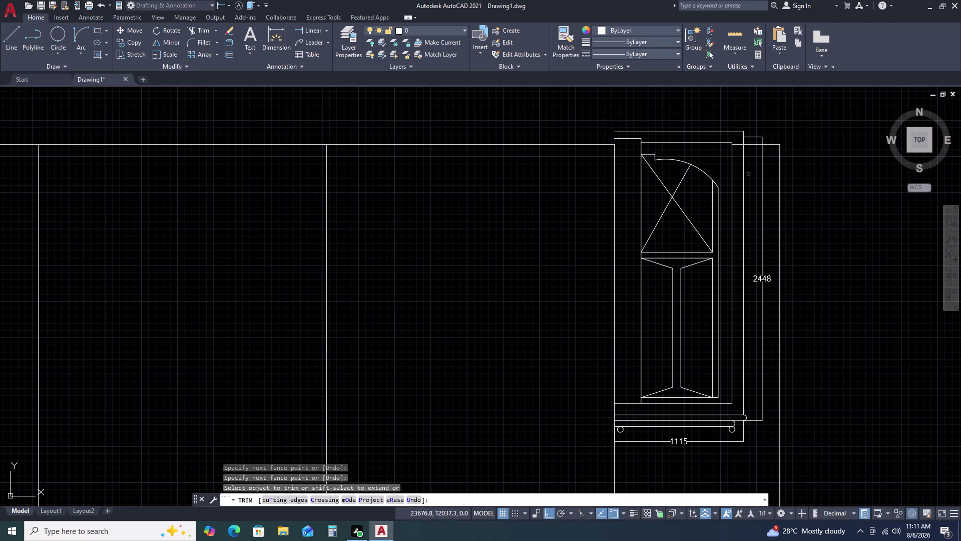
click(756, 144)
double_click(738, 146)
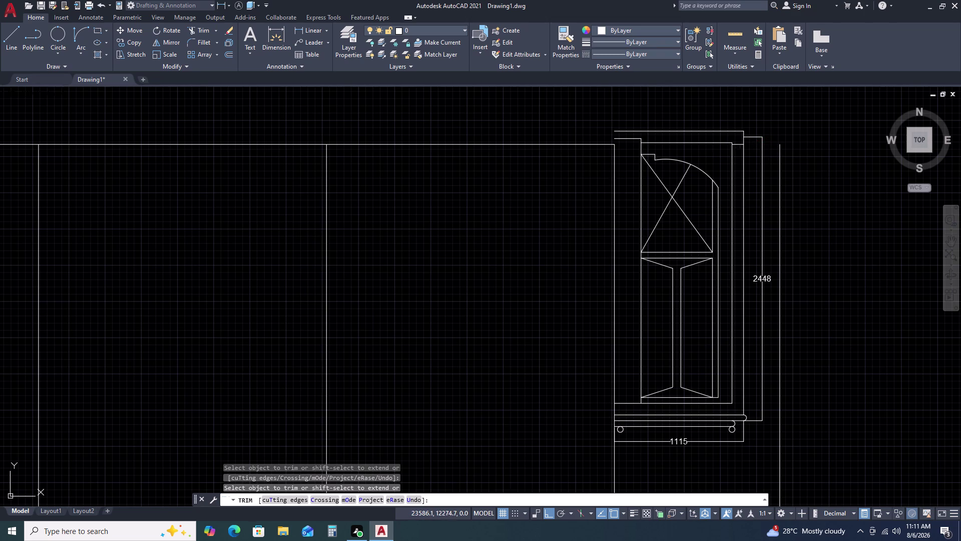
double_click(738, 142)
key(Escape)
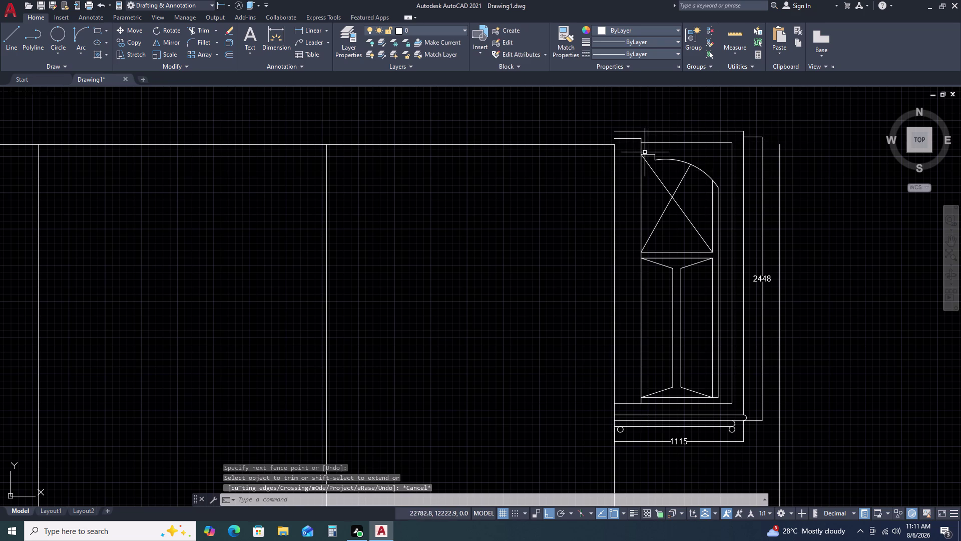
key(l)
key(space)
Draw a short vertical line down from the end cabinet's top-left corner, then zoom out.
click(613, 131)
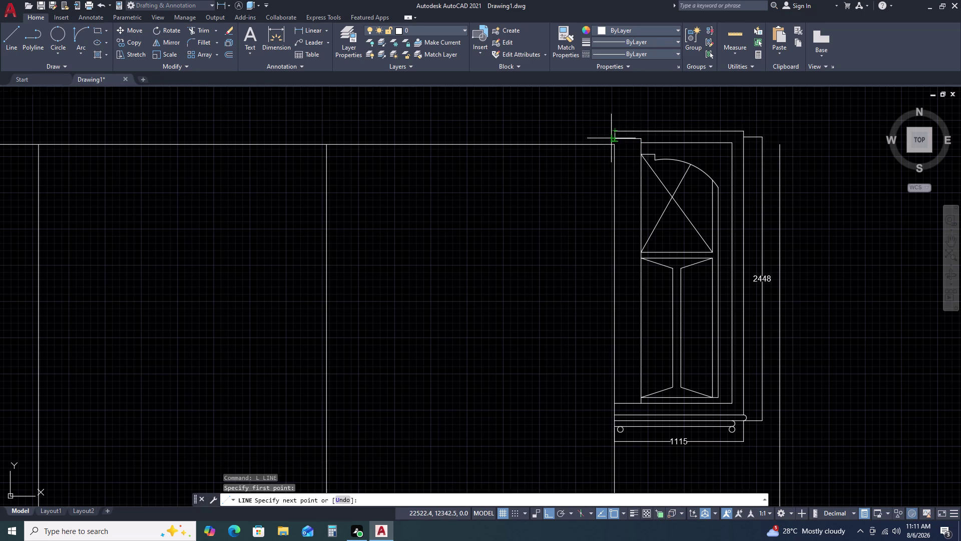
click(614, 148)
key(Escape)
scroll(down, 3)
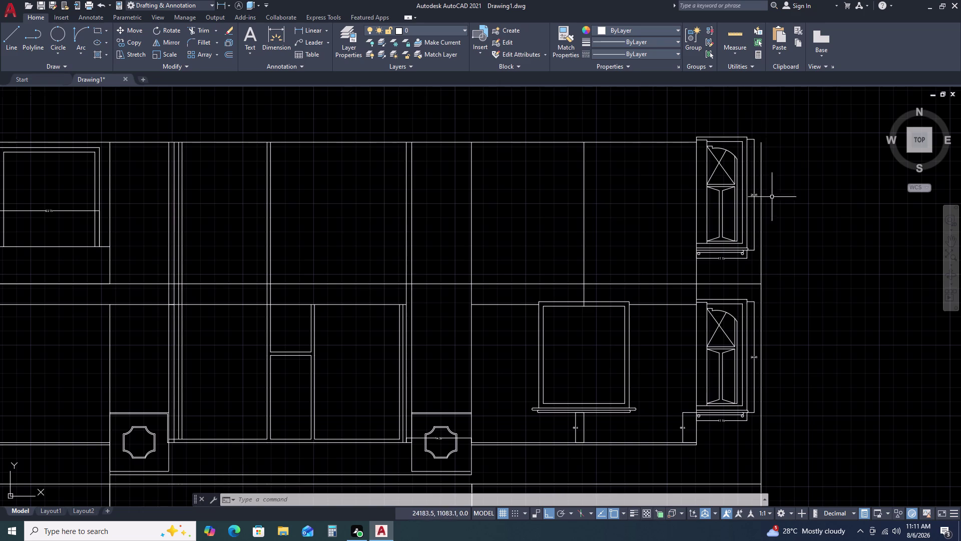
scroll(down, 3)
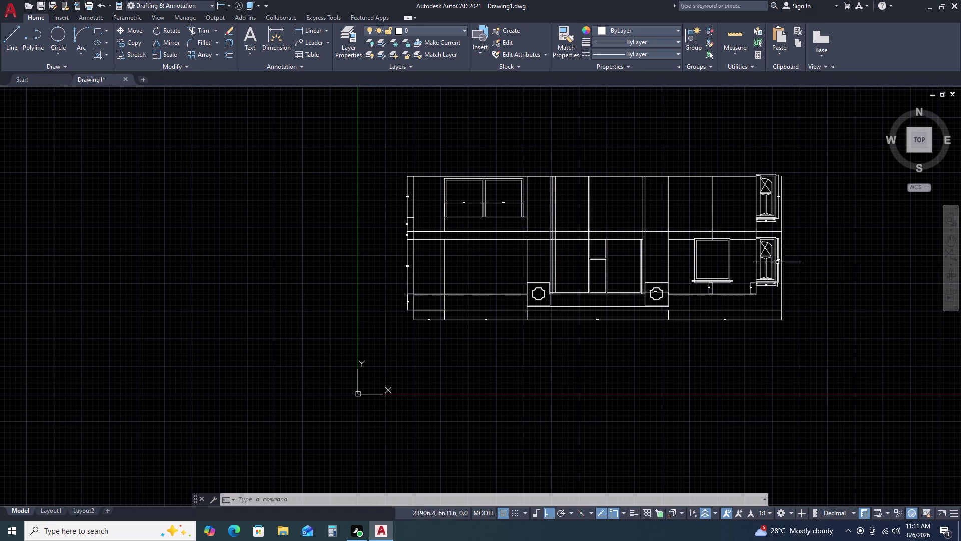
scroll(up, 3)
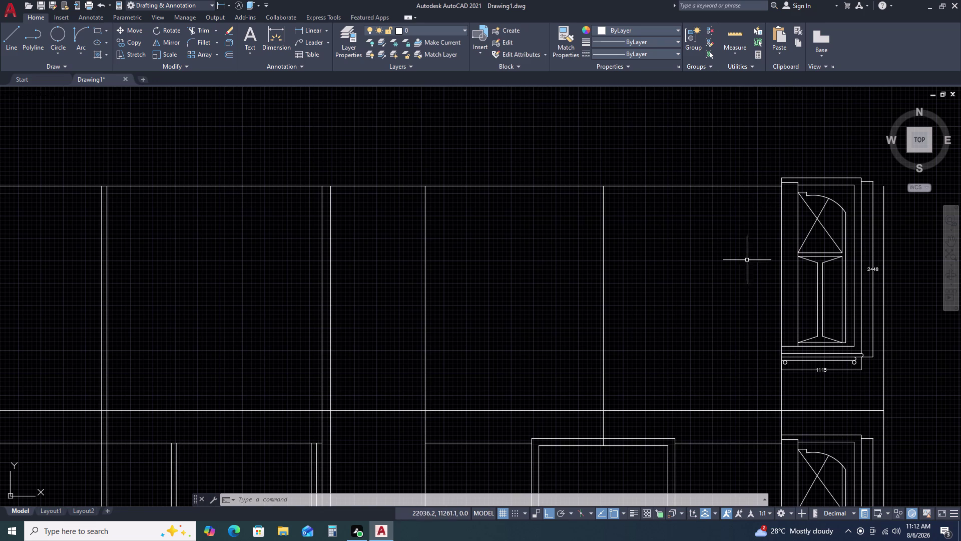
scroll(down, 3)
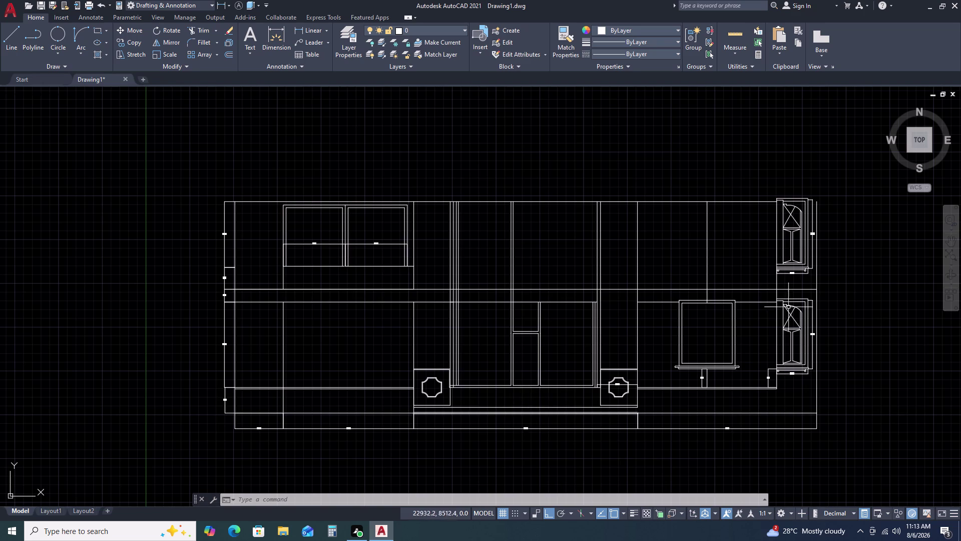
scroll(up, 3)
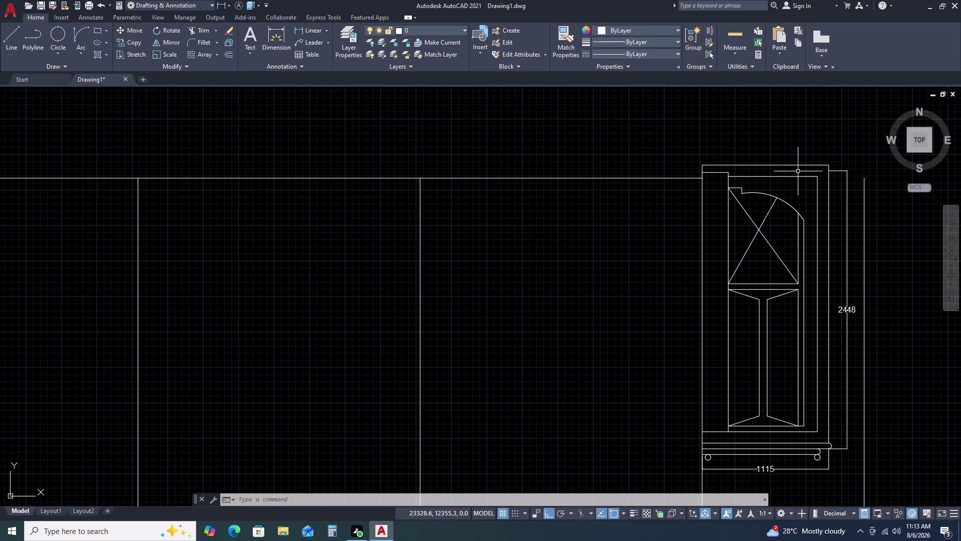
Begin a line at the top of the side line, then cancel it.
key(l)
key(space)
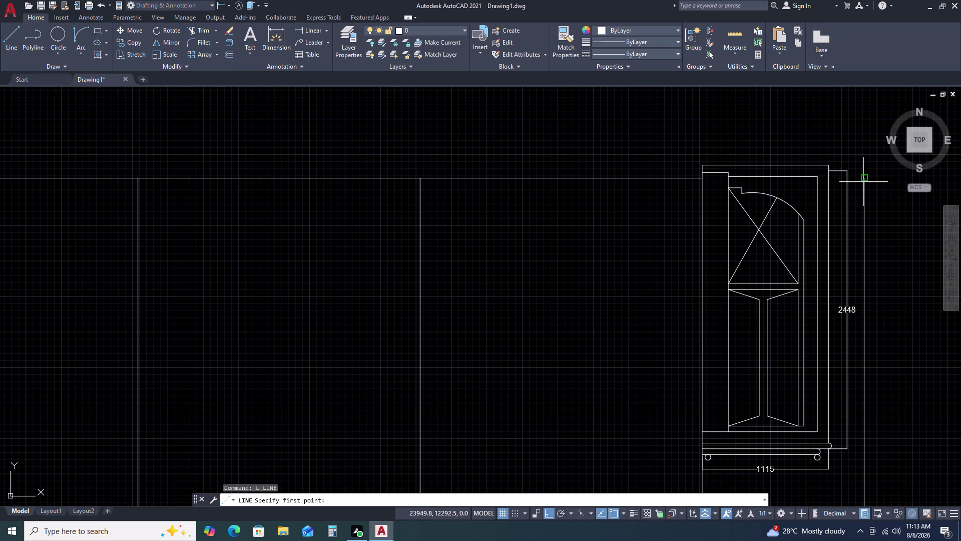
click(863, 181)
click(849, 183)
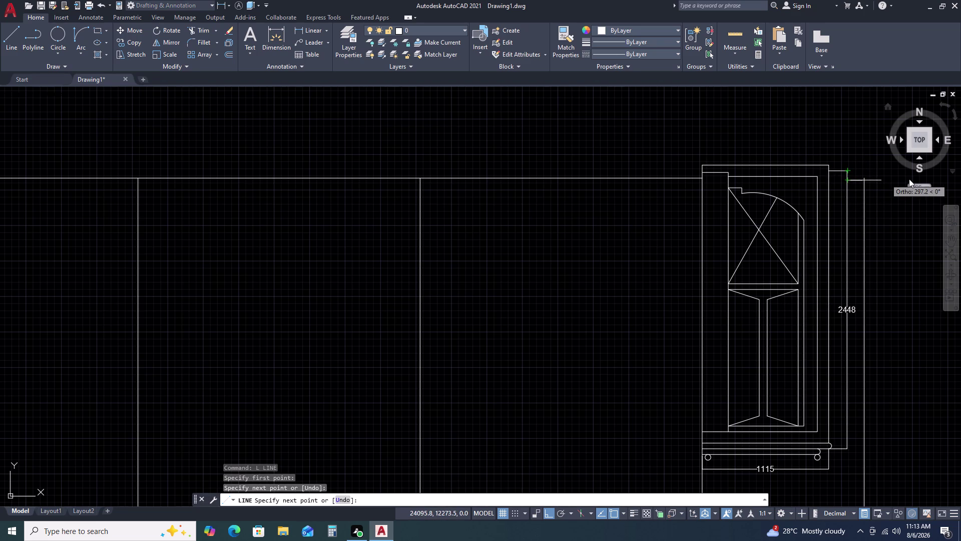
key(Escape)
Grip-stretch the 2448 height dimension line farther right.
click(849, 216)
click(843, 257)
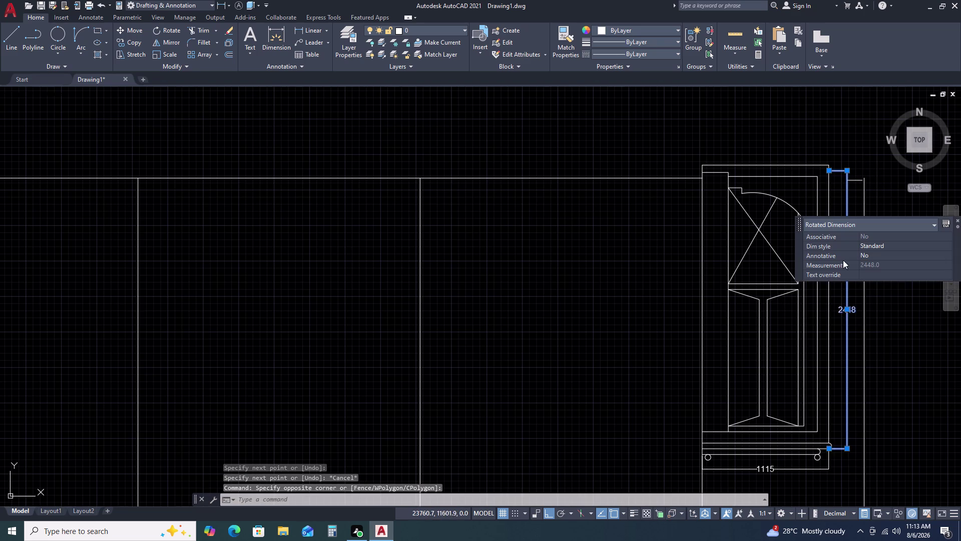
click(846, 310)
click(901, 307)
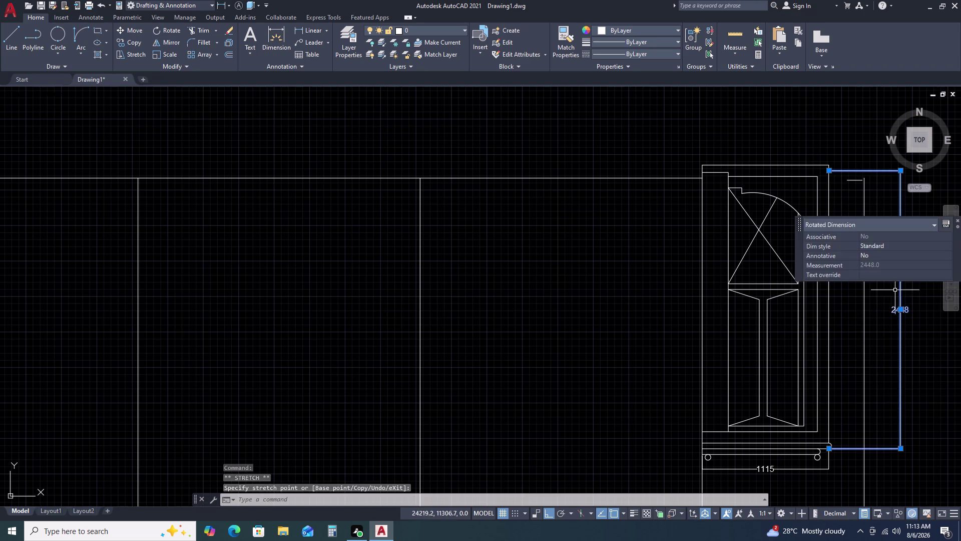
key(Escape)
Delete the stray short top line and redraw it from the side line to the cabinet edge.
click(858, 181)
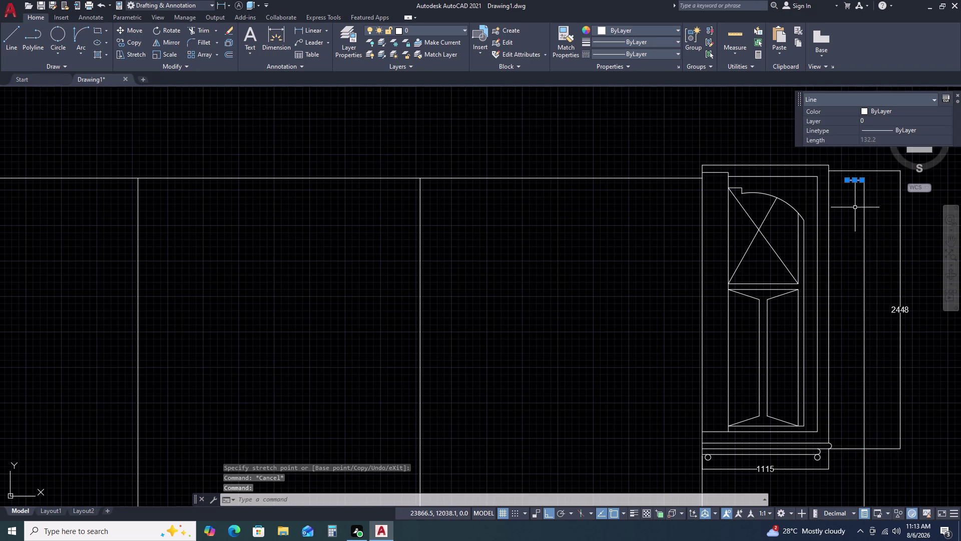
key(Delete)
key(l)
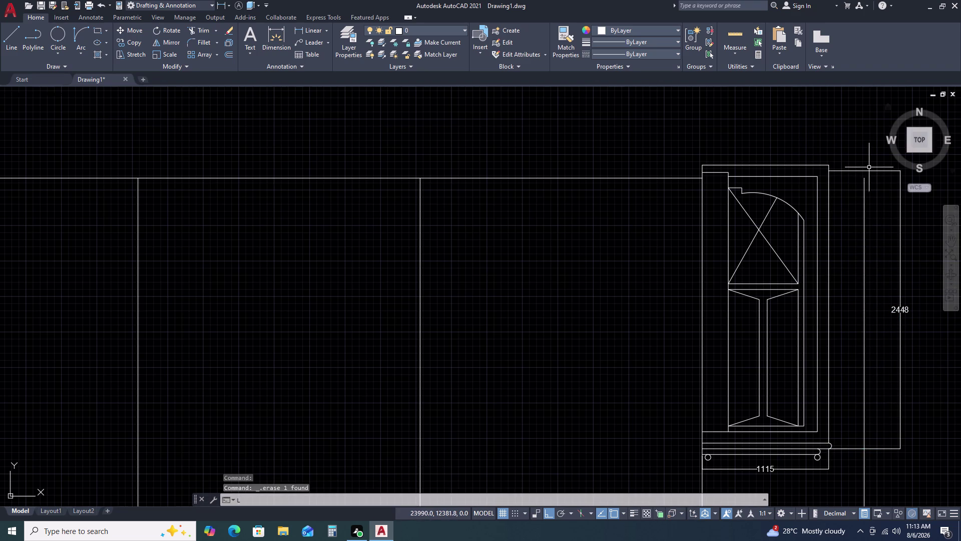
key(space)
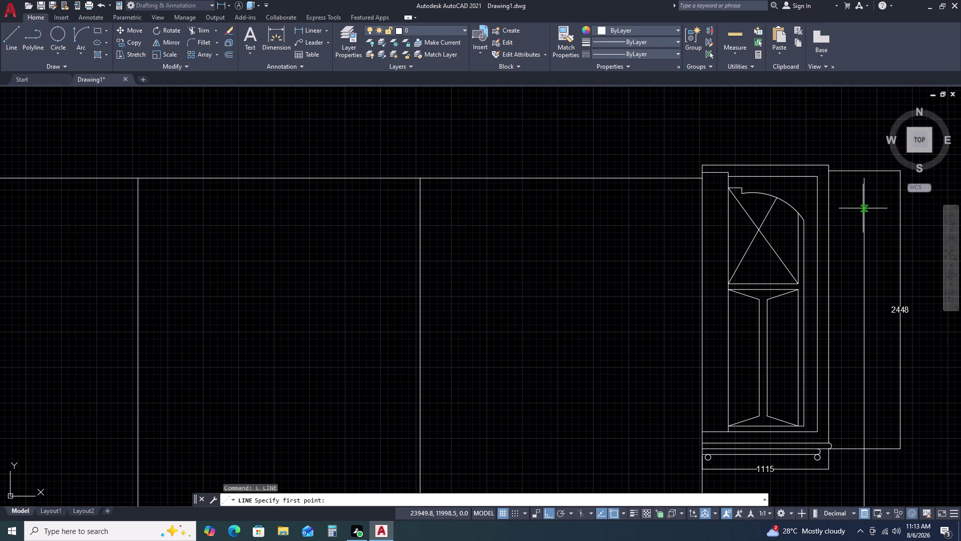
click(863, 177)
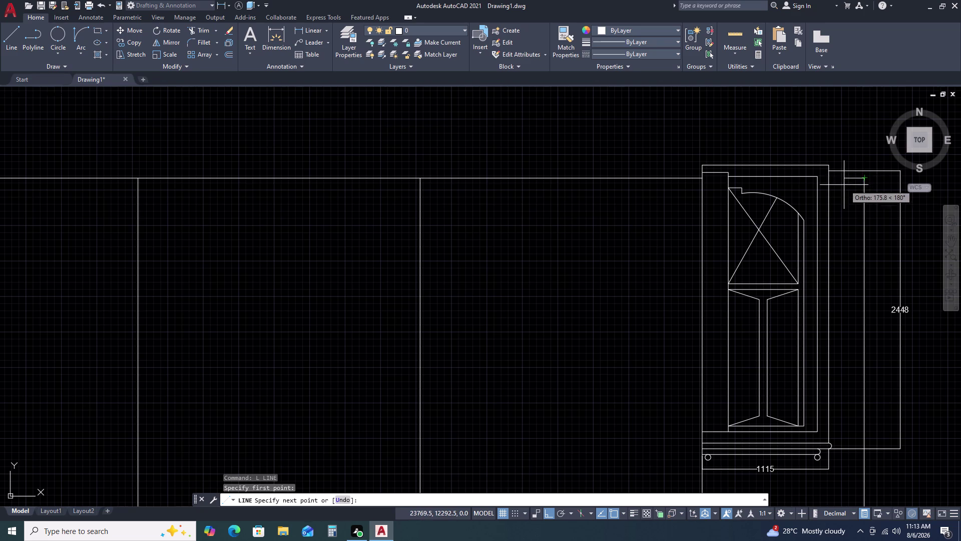
click(826, 181)
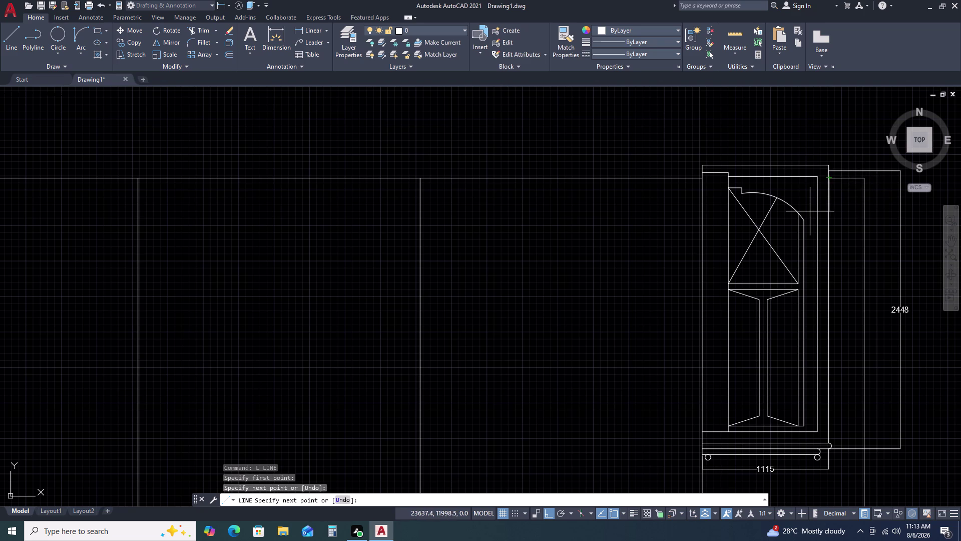
key(Escape)
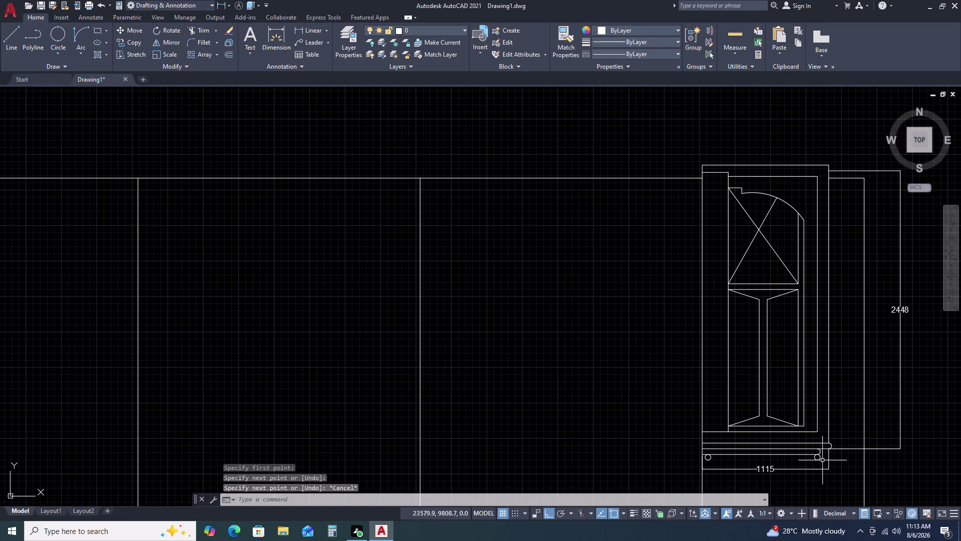
scroll(down, 3)
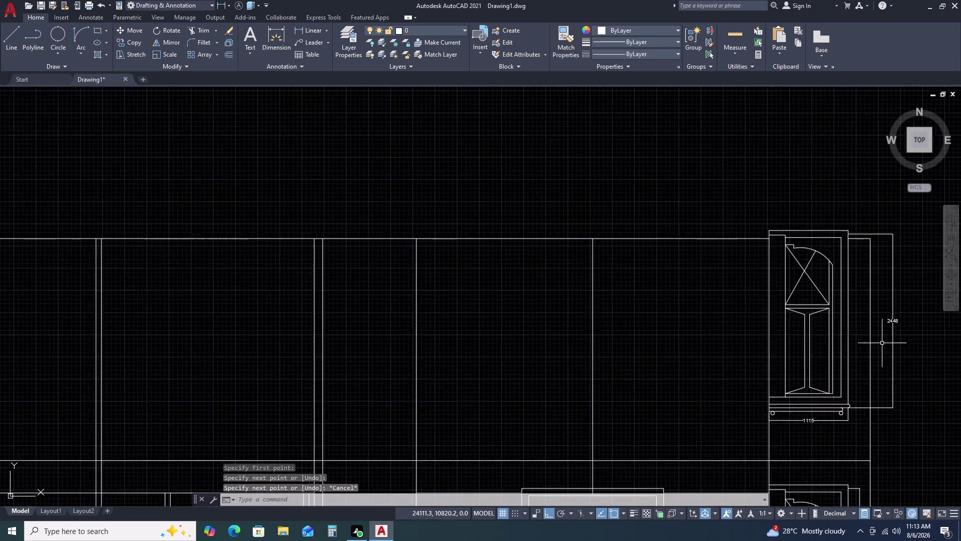
Bring the upper cabinet bays into view and select the vertical line above the window.
scroll(down, 3)
scroll(down, 3)
middle_drag(827, 473, 806, 453)
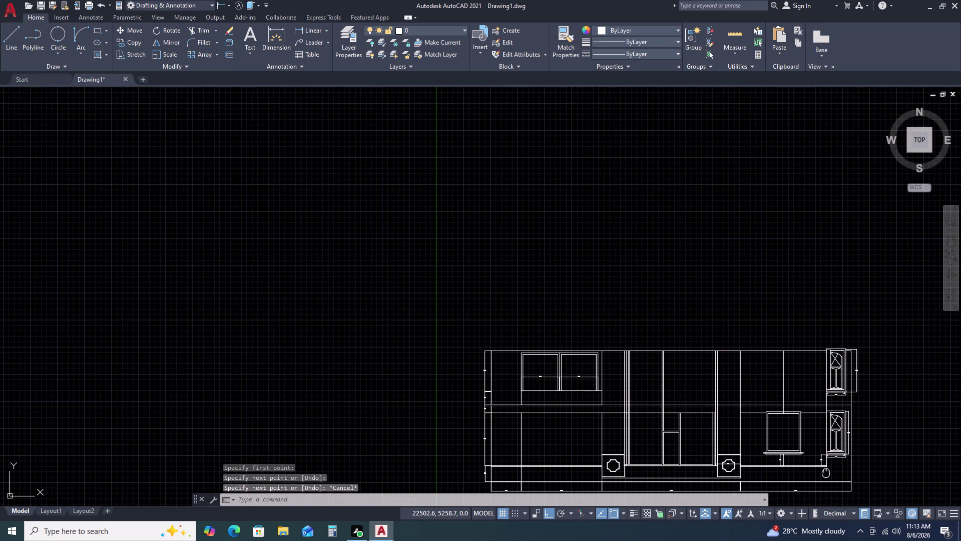
middle_drag(806, 453, 784, 415)
scroll(up, 3)
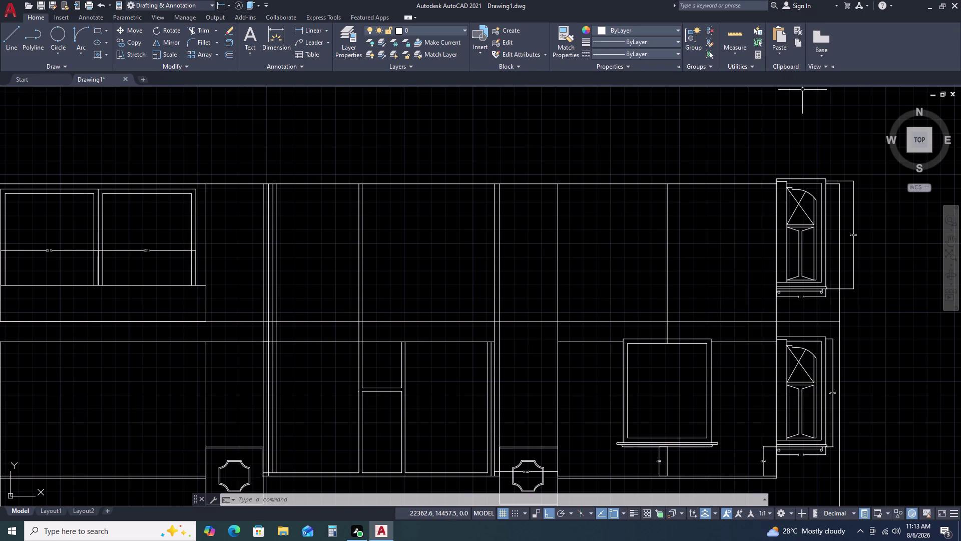
middle_drag(769, 338, 727, 274)
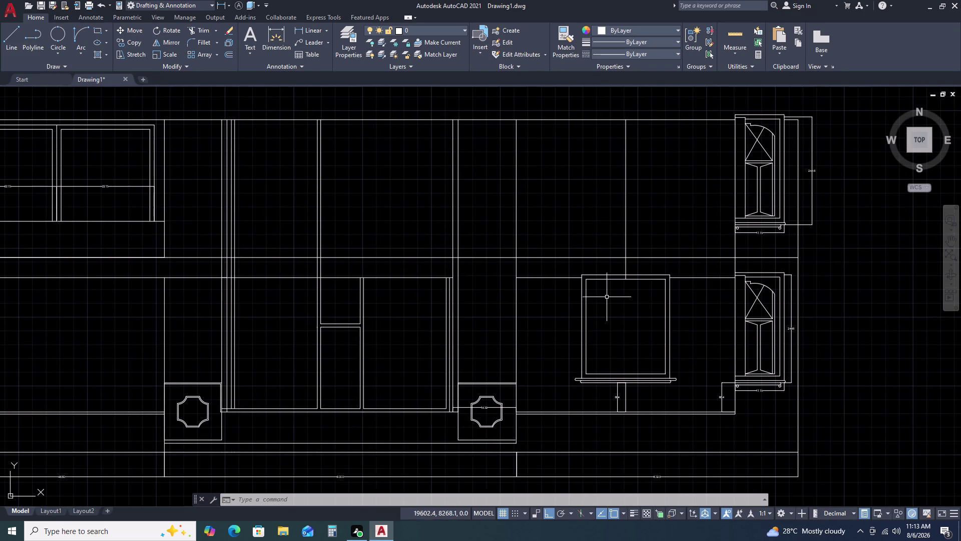
scroll(up, 3)
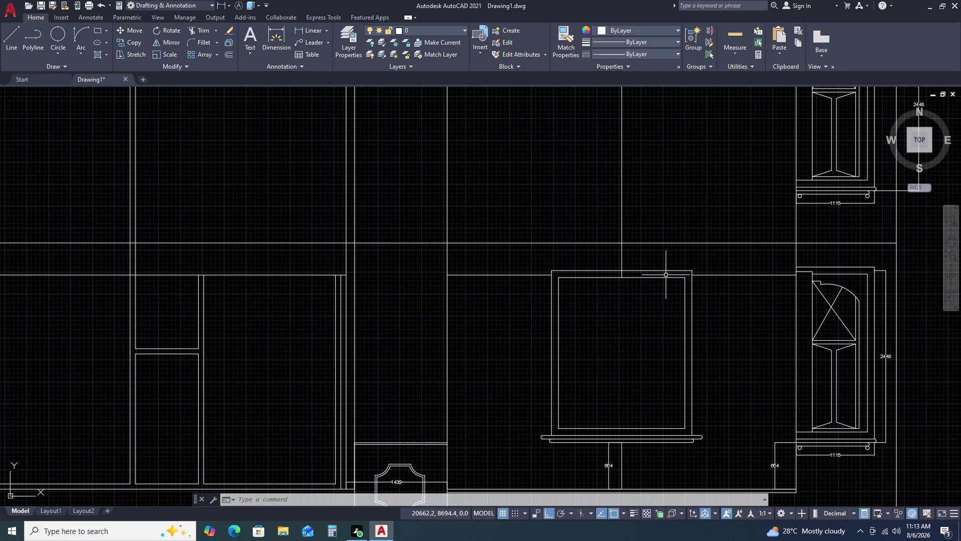
scroll(down, 3)
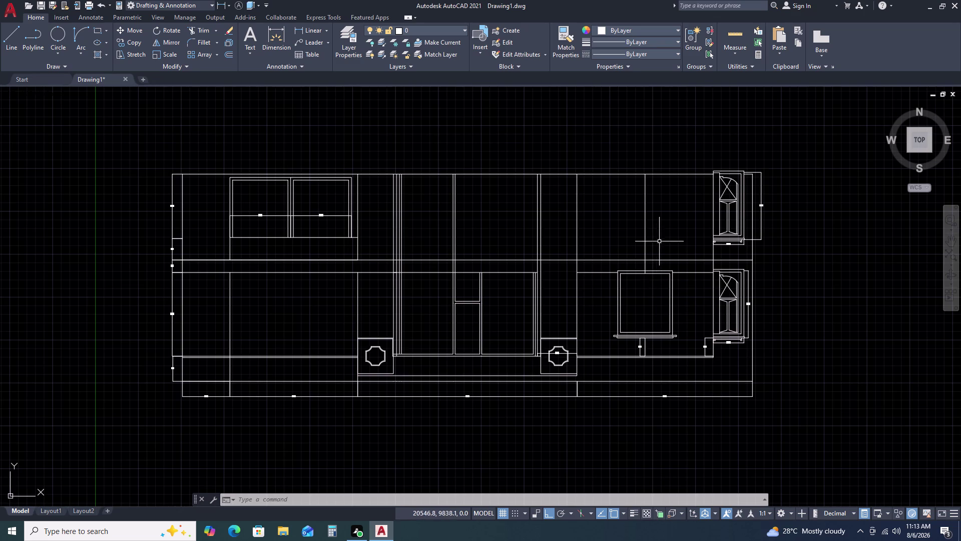
click(660, 229)
click(635, 222)
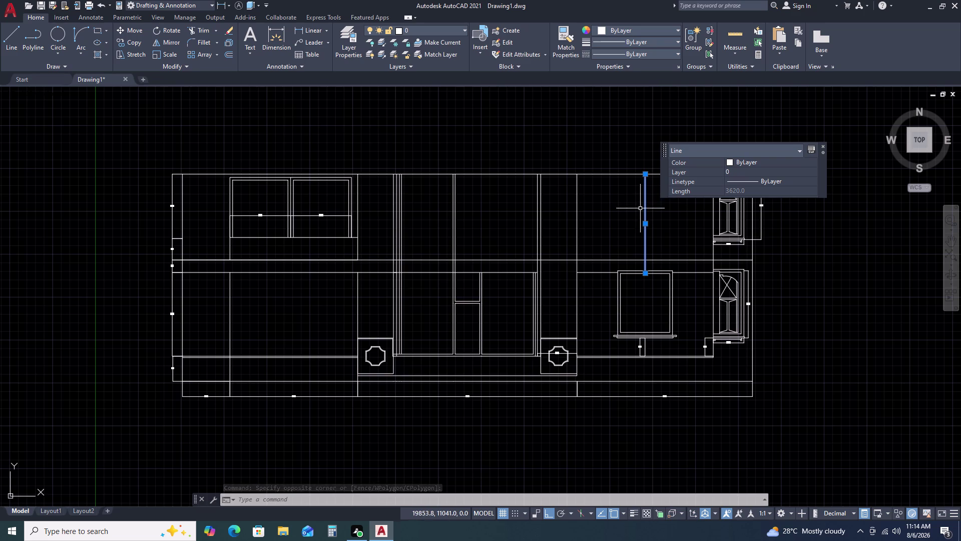
key(Escape)
scroll(up, 3)
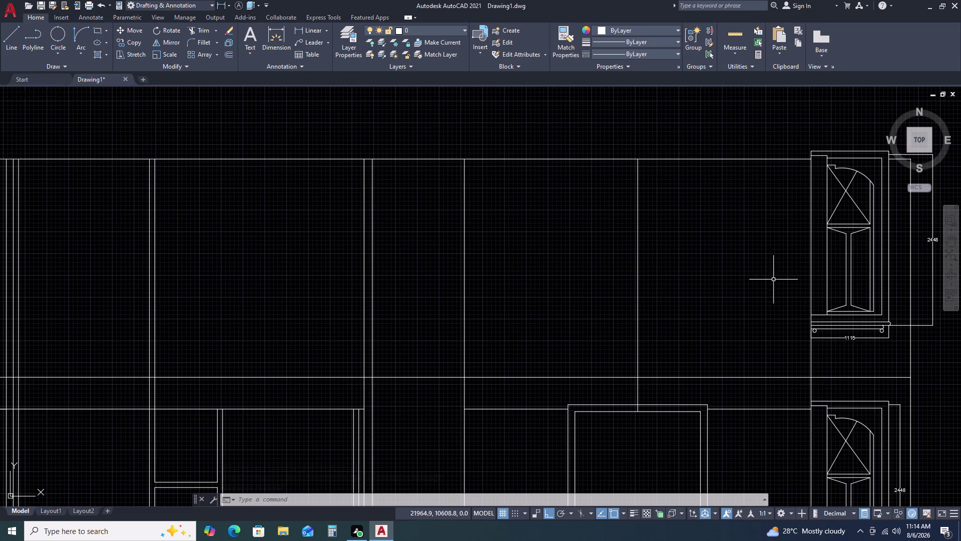
Trim away the vertical line stub below the horizontal rail with a fence.
text(T)
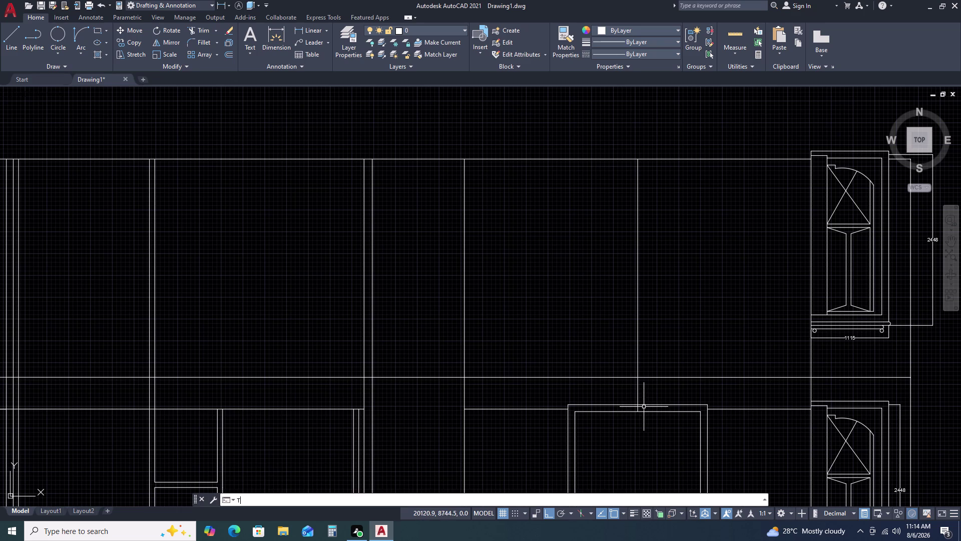
text(R)
key(space)
scroll(up, 3)
click(660, 386)
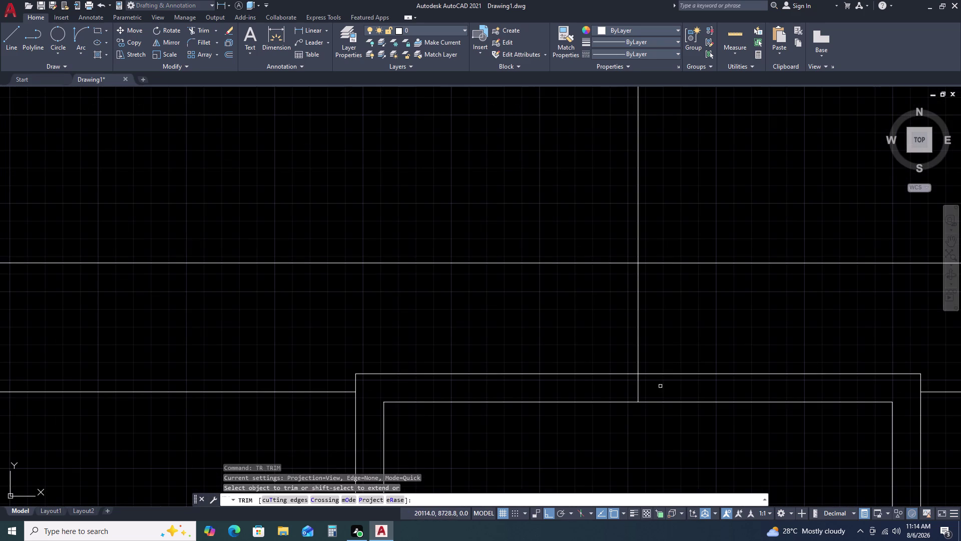
click(602, 397)
drag(696, 324, 684, 324)
double_click(490, 306)
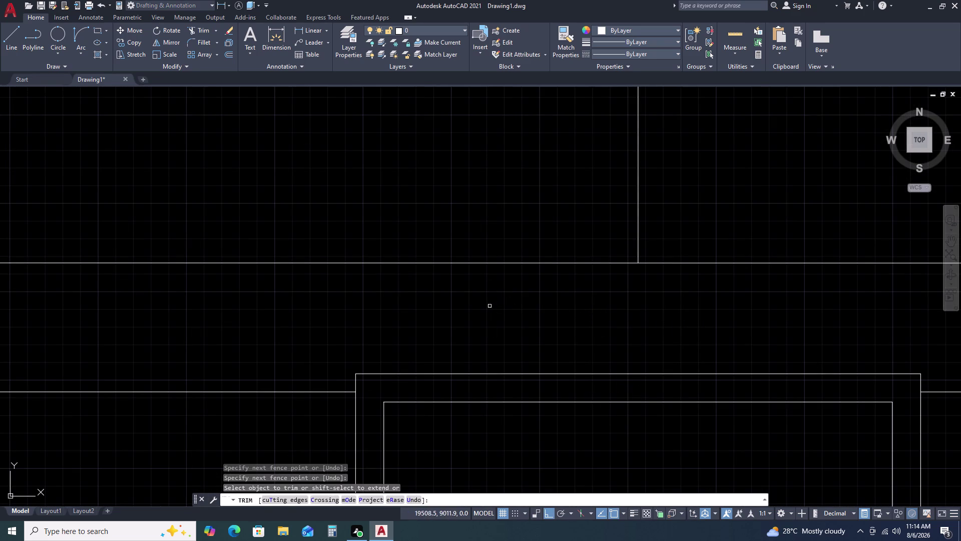
key(Escape)
scroll(down, 3)
middle_drag(692, 298, 687, 300)
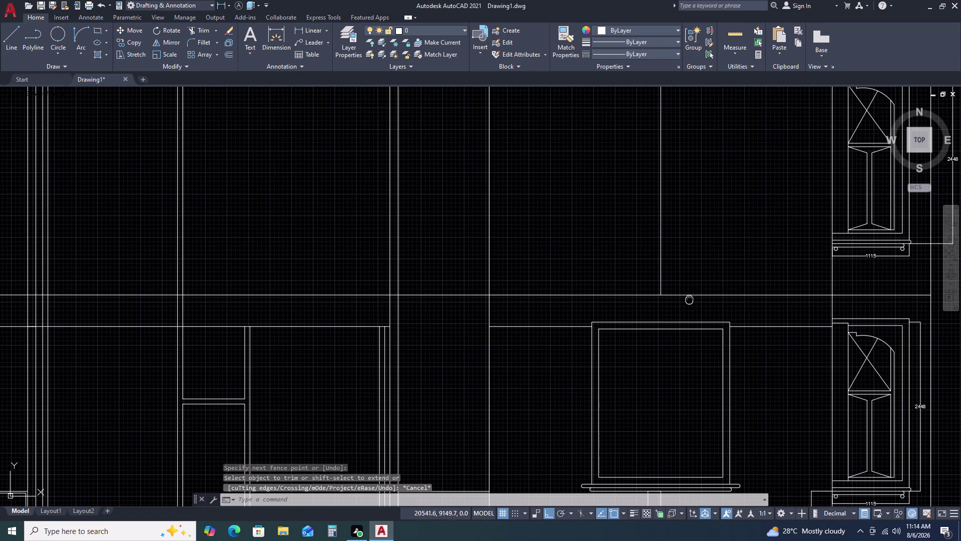
middle_drag(686, 301, 657, 310)
middle_click(652, 311)
middle_drag(685, 276, 599, 312)
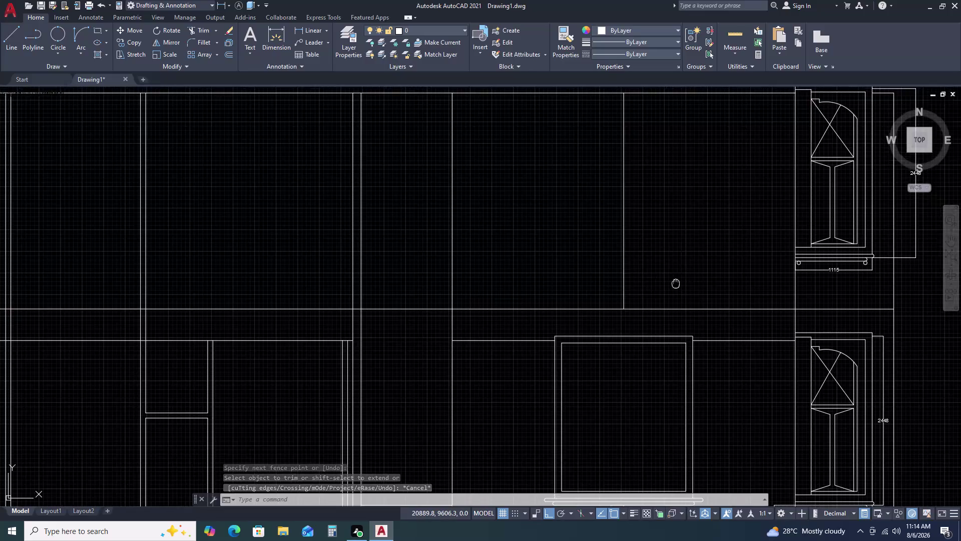
middle_drag(599, 312, 597, 313)
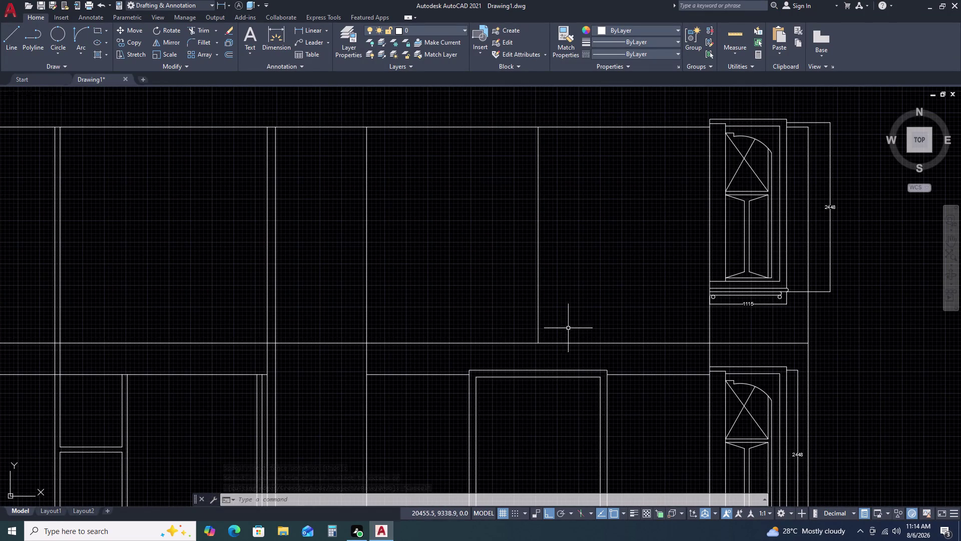
Start a linear dimension between the intersection and the rail, then abandon it.
key(d)
text(LI)
key(space)
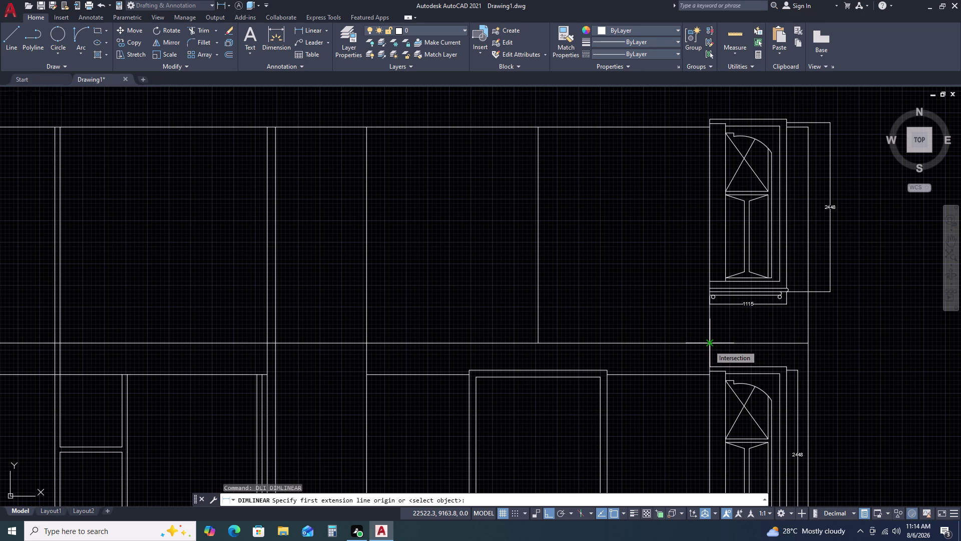
click(708, 345)
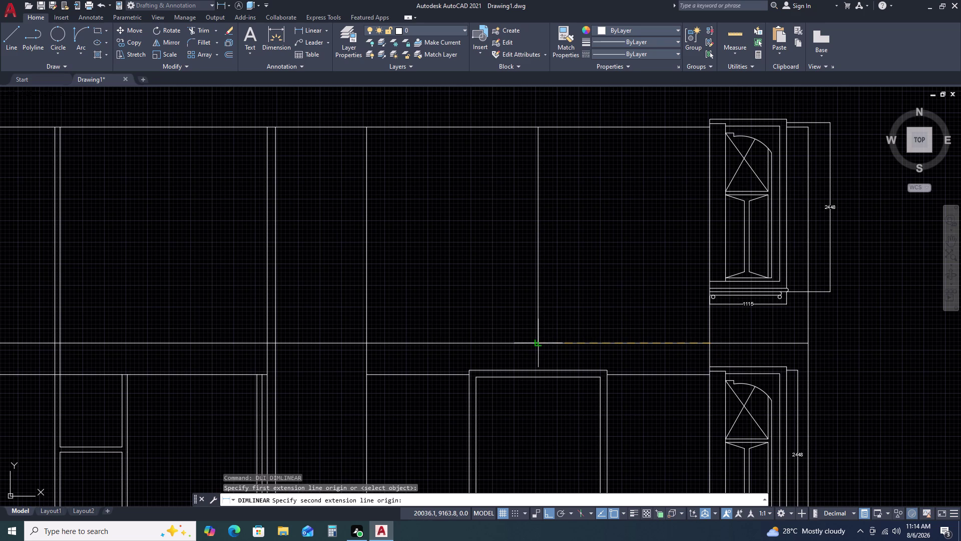
click(537, 345)
scroll(up, 3)
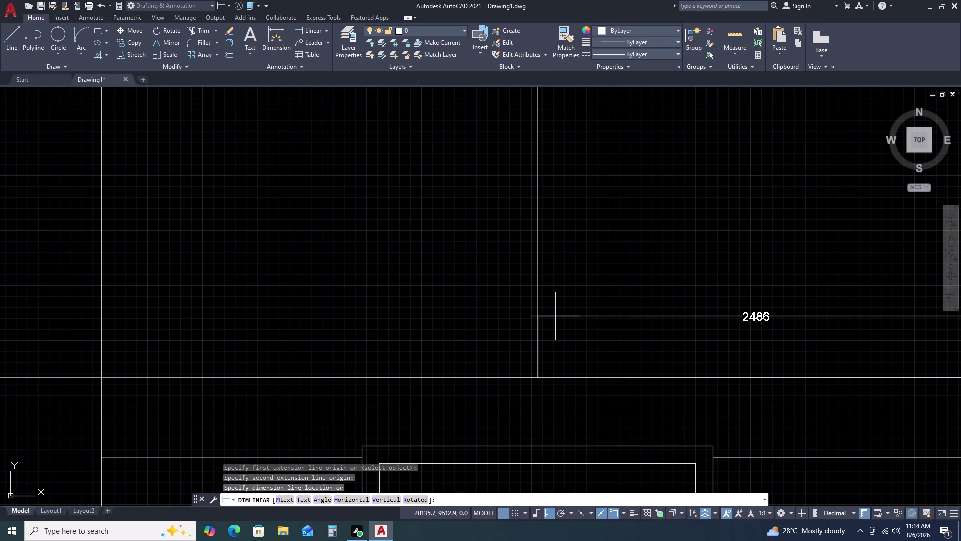
key(Escape)
scroll(down, 3)
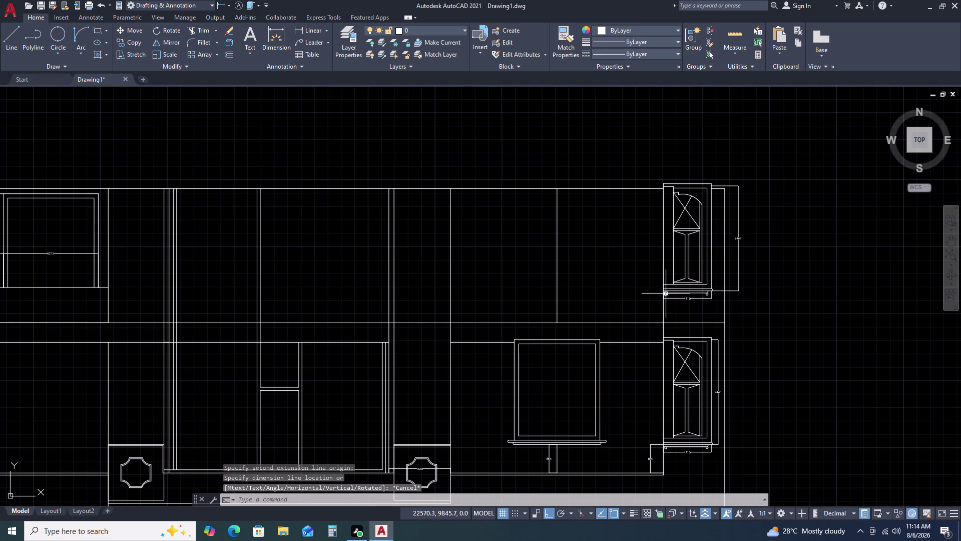
key(Escape)
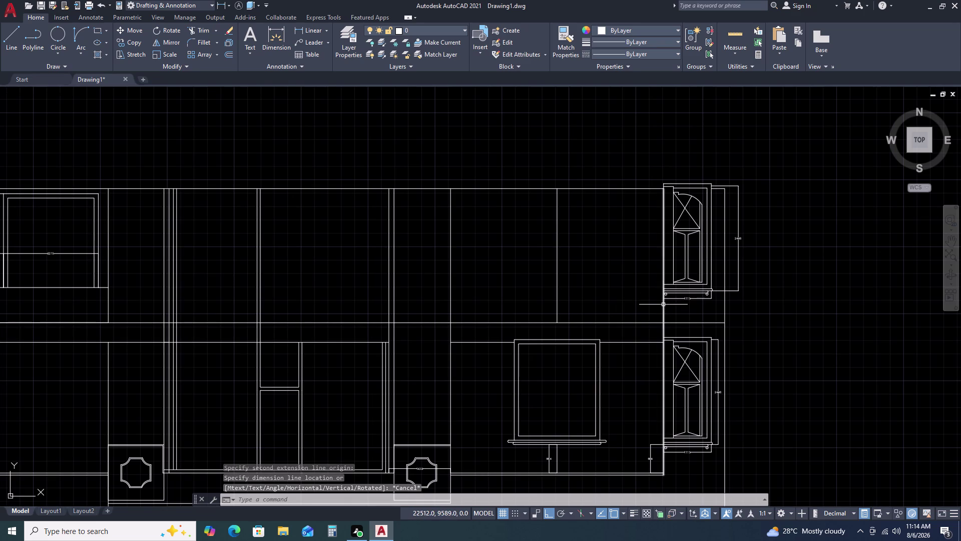
Draw the 3128.6-long vertical line from the cabinet top down to the rail intersection.
key(l)
key(space)
scroll(up, 3)
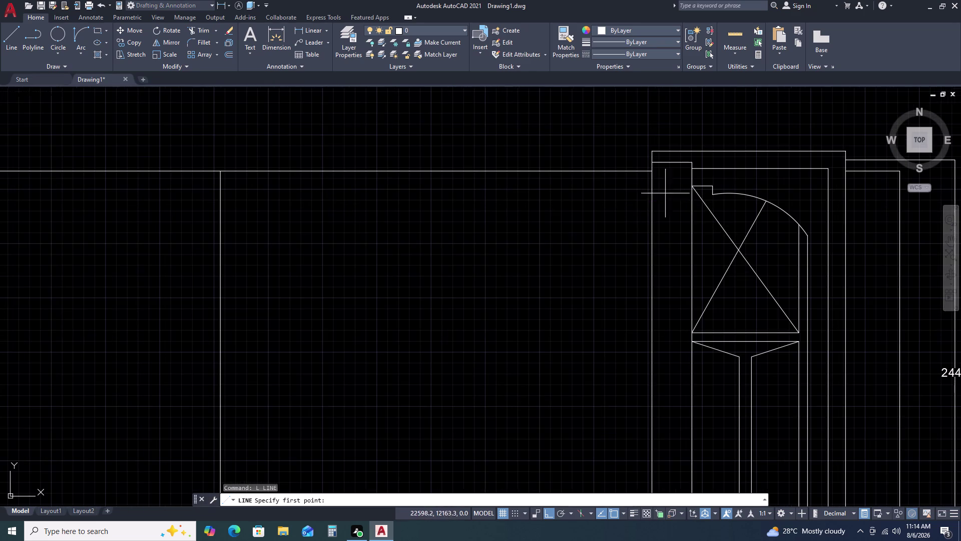
click(651, 172)
scroll(down, 3)
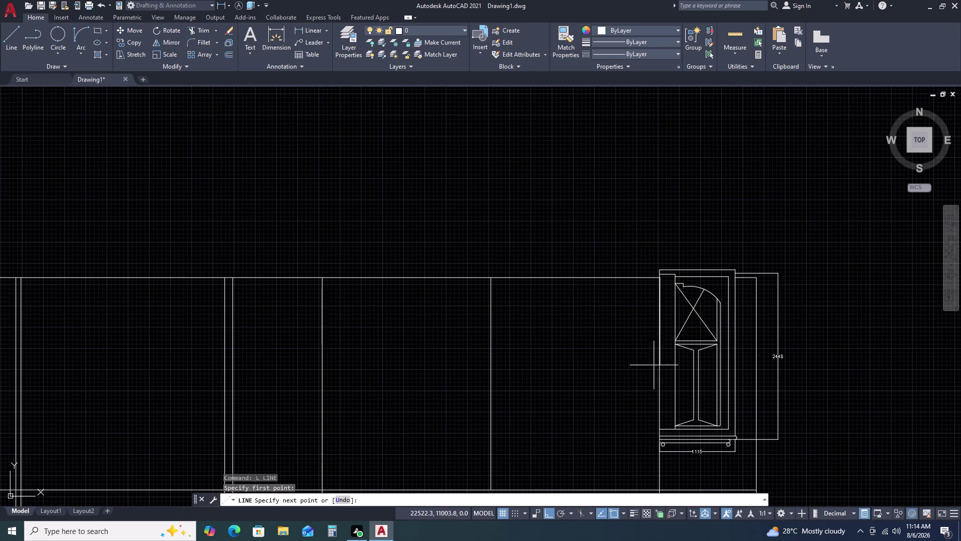
middle_click(653, 404)
middle_drag(654, 404, 641, 343)
middle_drag(636, 303, 636, 295)
middle_drag(781, 292, 739, 301)
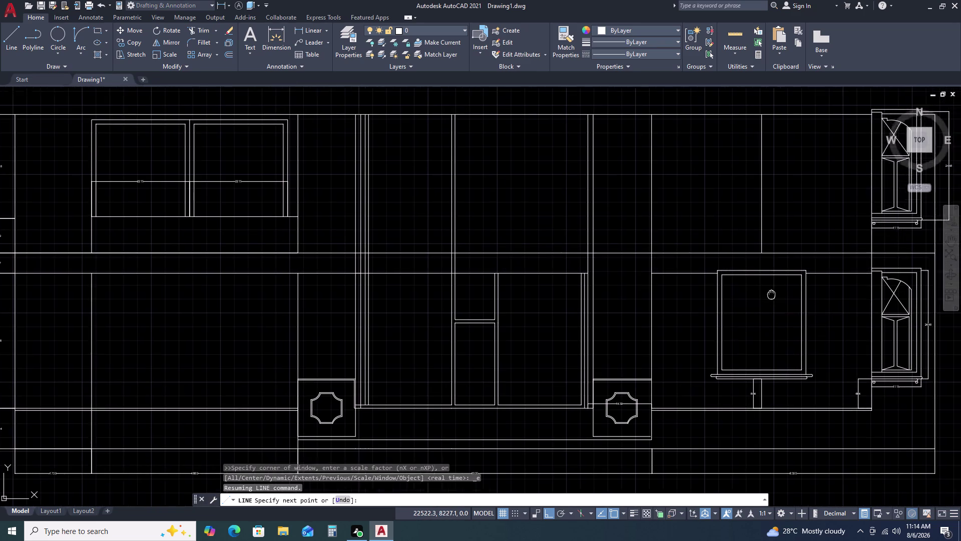
middle_drag(739, 301, 555, 320)
scroll(up, 3)
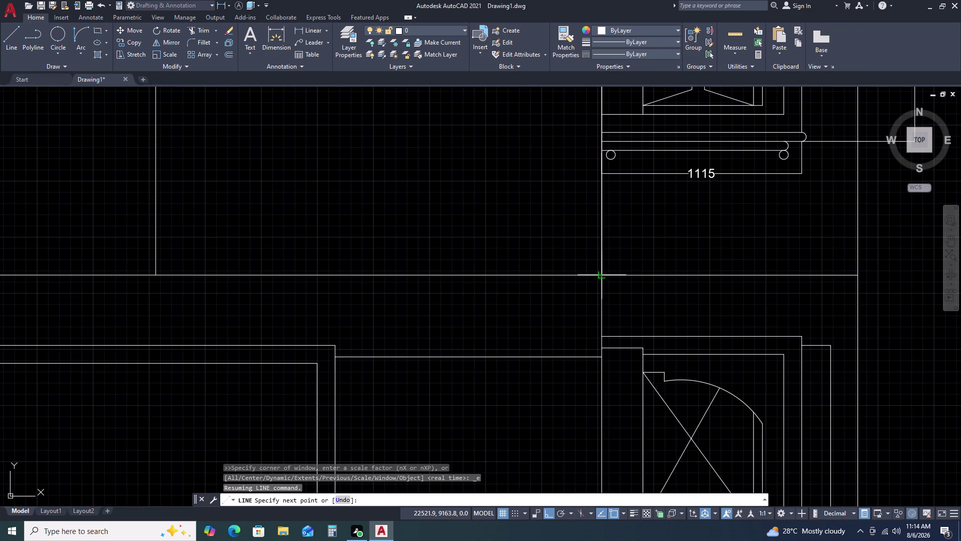
click(600, 276)
key(Escape)
click(601, 250)
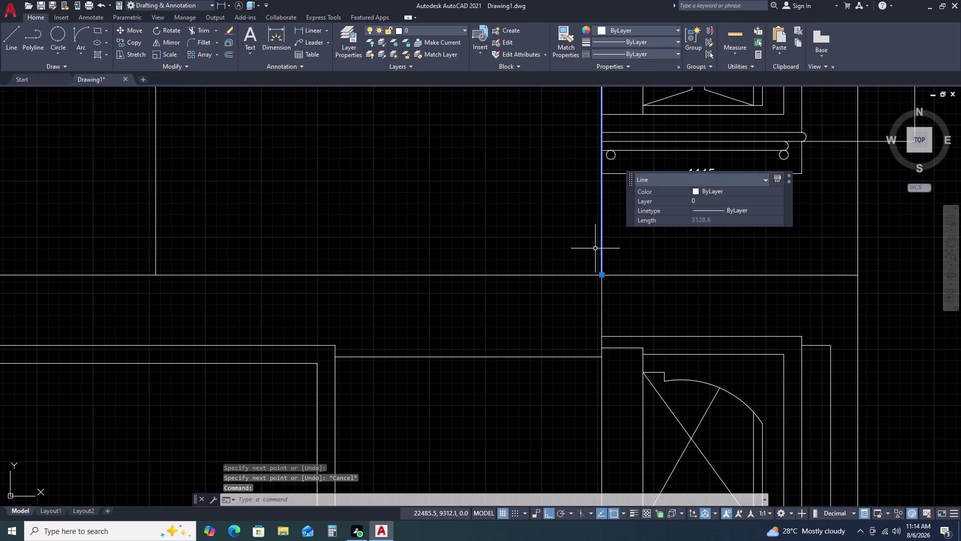
Offset the new vertical line 75 units to its left, beside the right door detail.
key(o)
key(space)
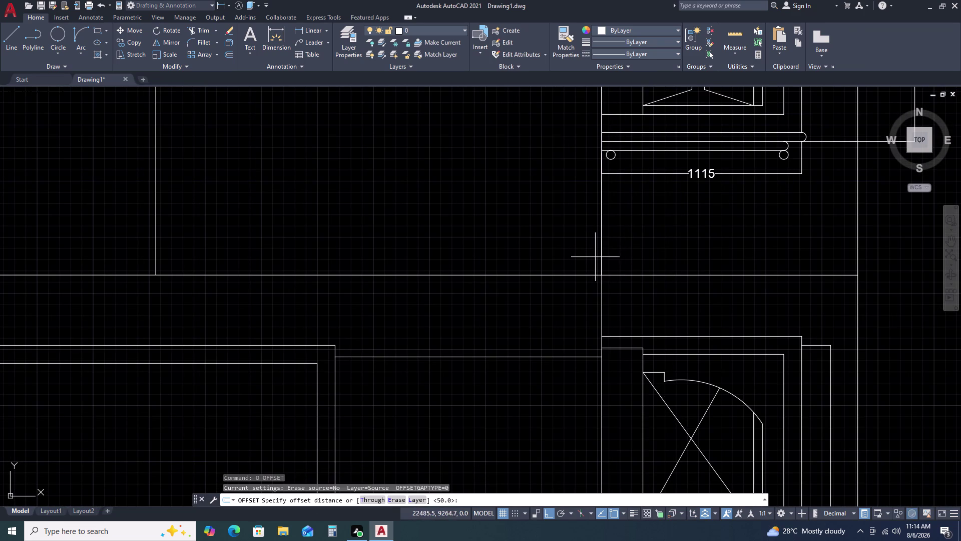
key(1)
key(BackSpace)
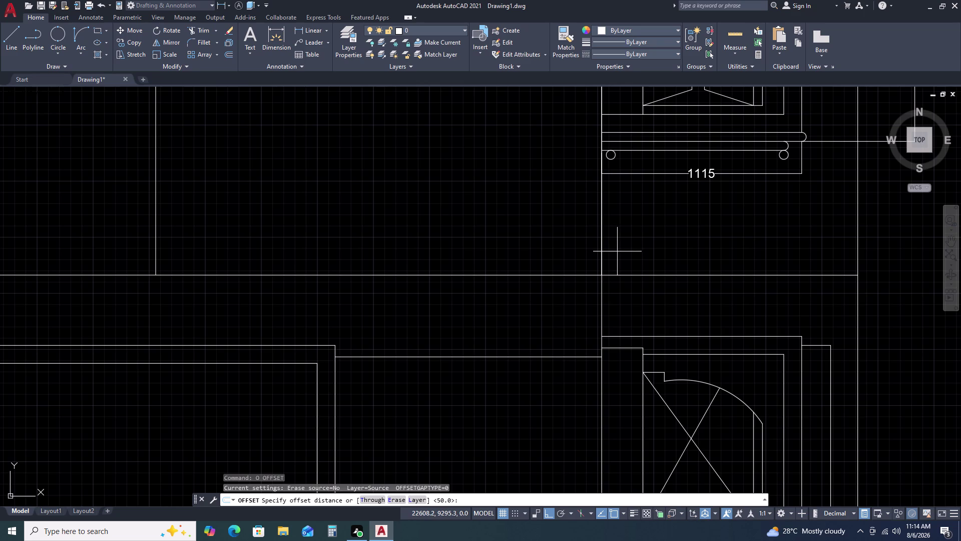
text(75)
key(space)
click(554, 253)
scroll(down, 3)
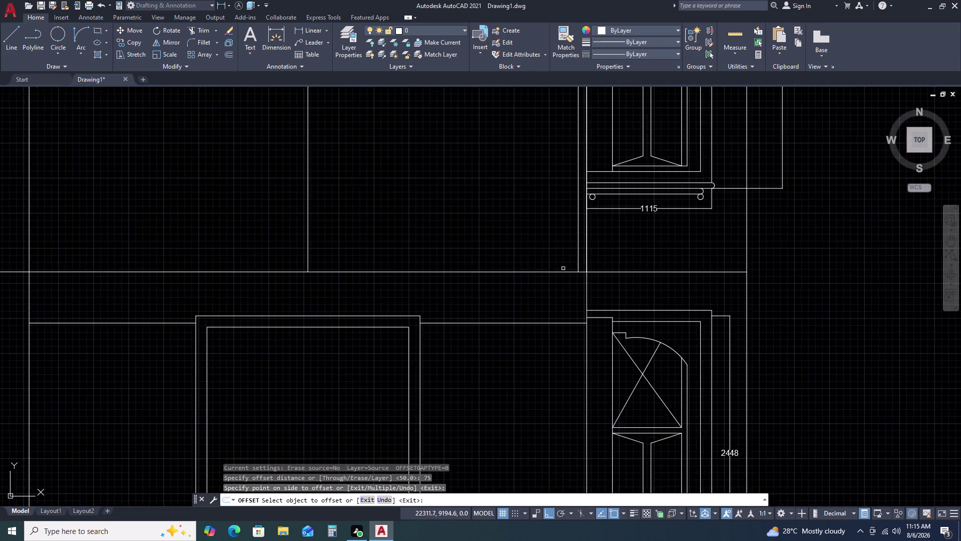
scroll(down, 3)
middle_click(568, 238)
middle_drag(571, 245, 573, 270)
scroll(down, 3)
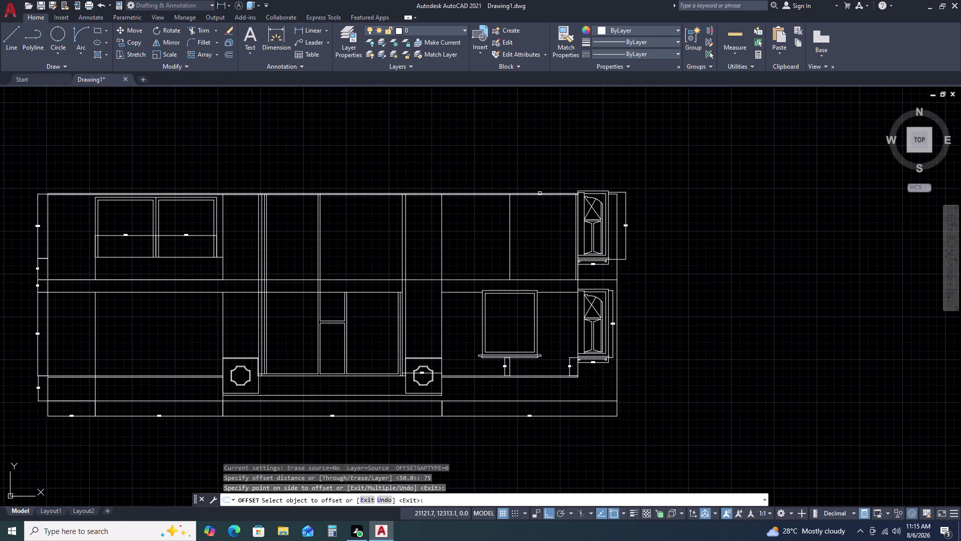
key(Escape)
scroll(up, 3)
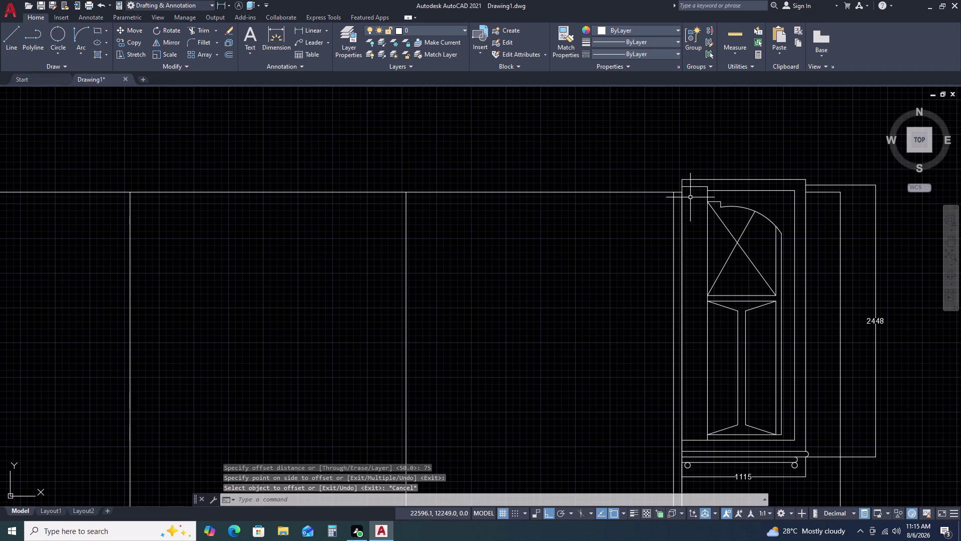
Draw a 2486.3-long top line from the right cabinet's top corner to the left bay line.
text(L)
key(space)
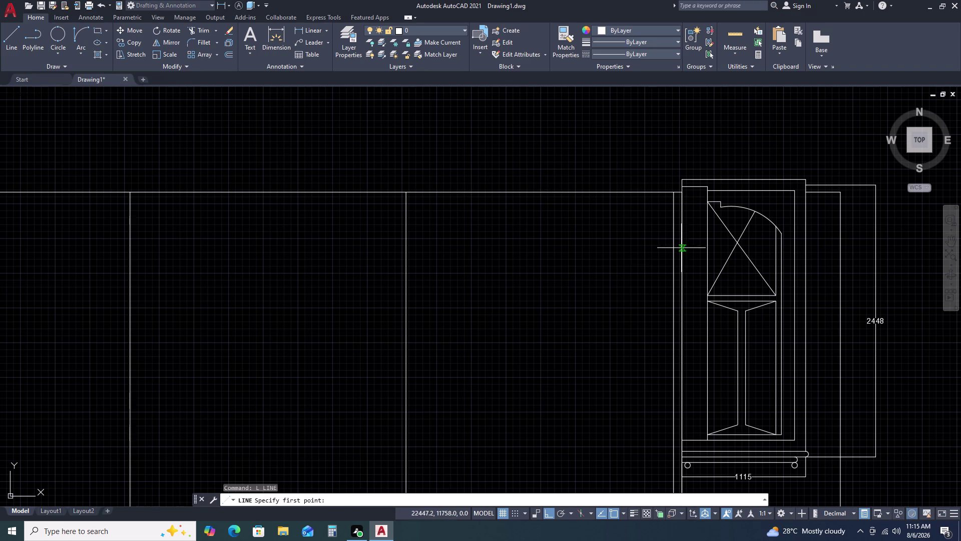
click(677, 196)
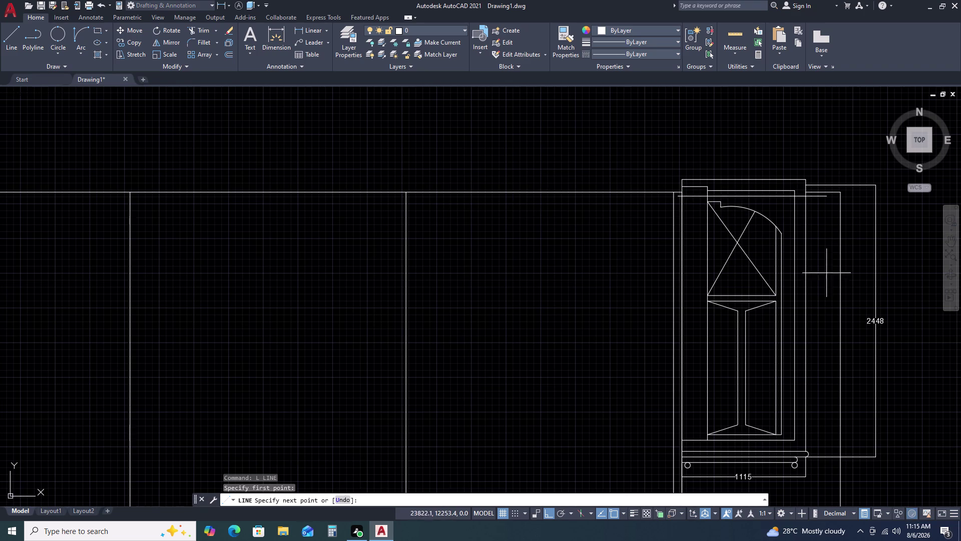
key(Escape)
key(space)
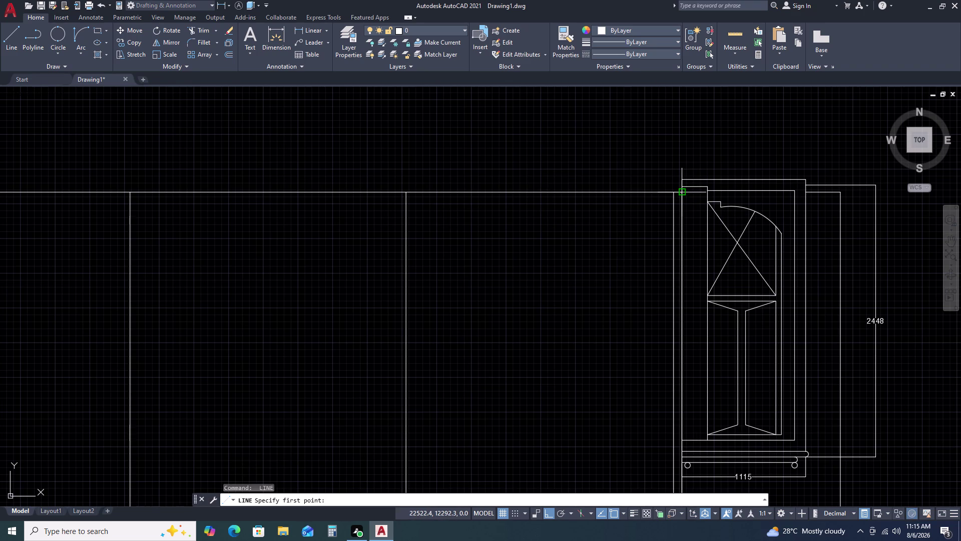
click(680, 192)
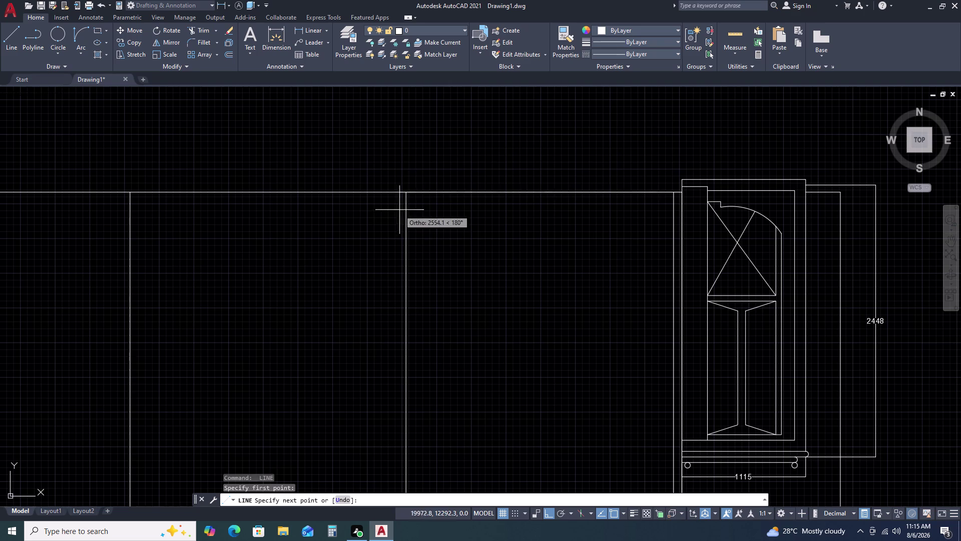
click(408, 194)
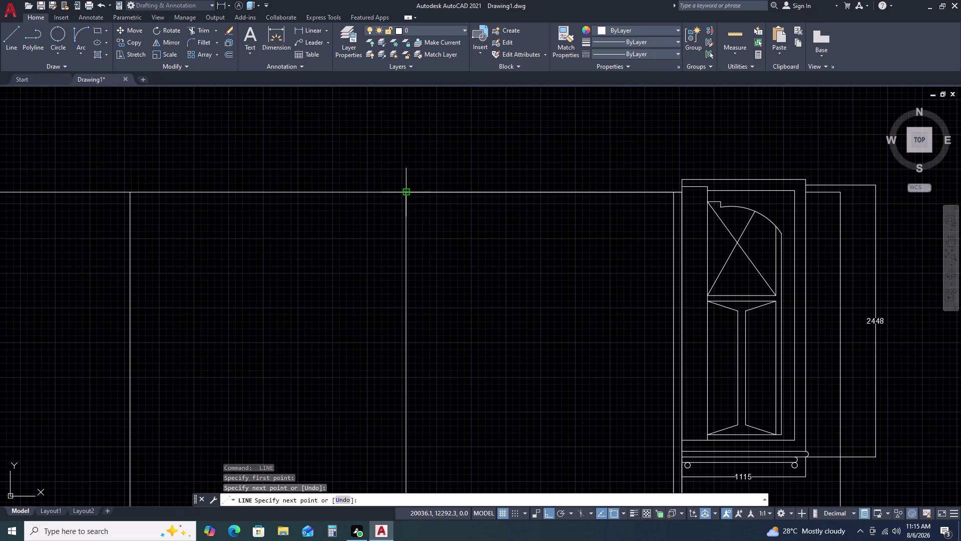
key(Escape)
key(space)
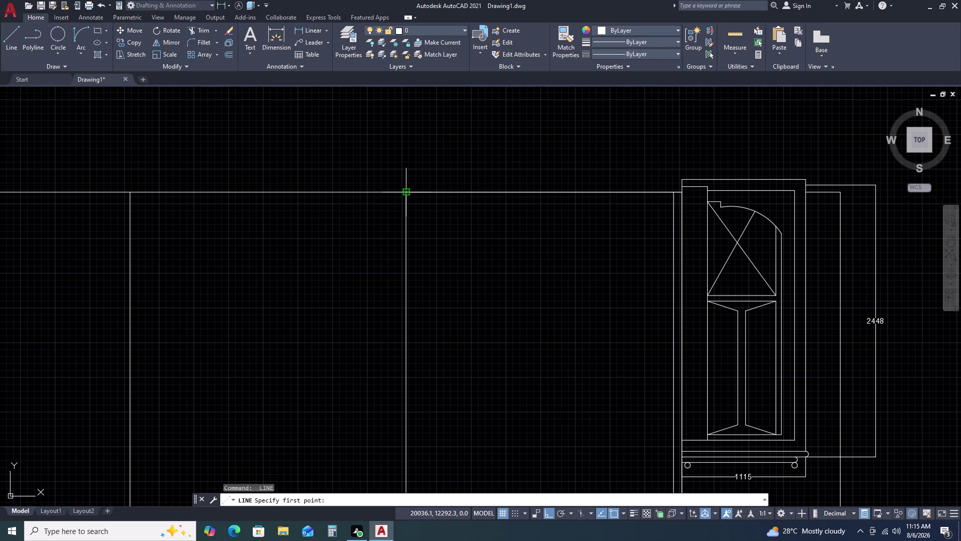
click(407, 193)
scroll(down, 3)
key(Escape)
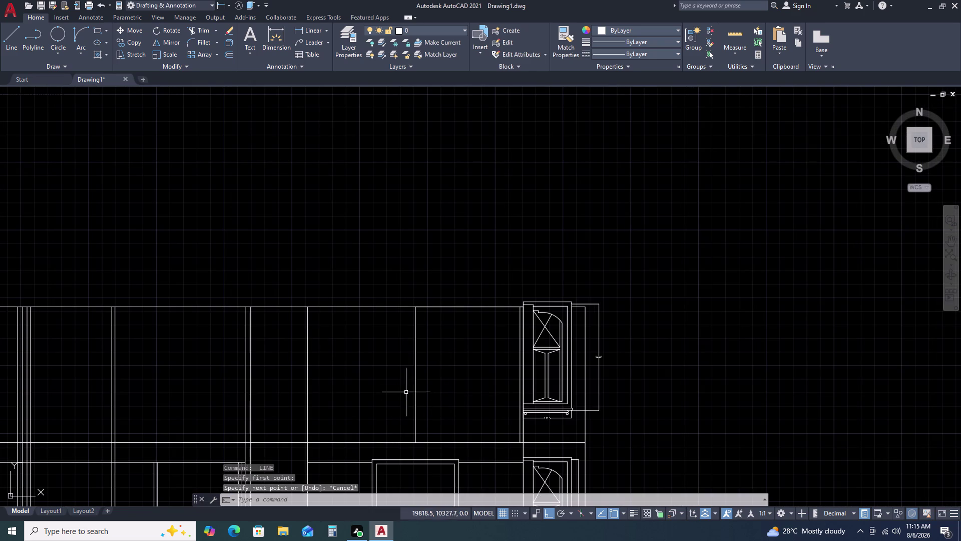
click(438, 306)
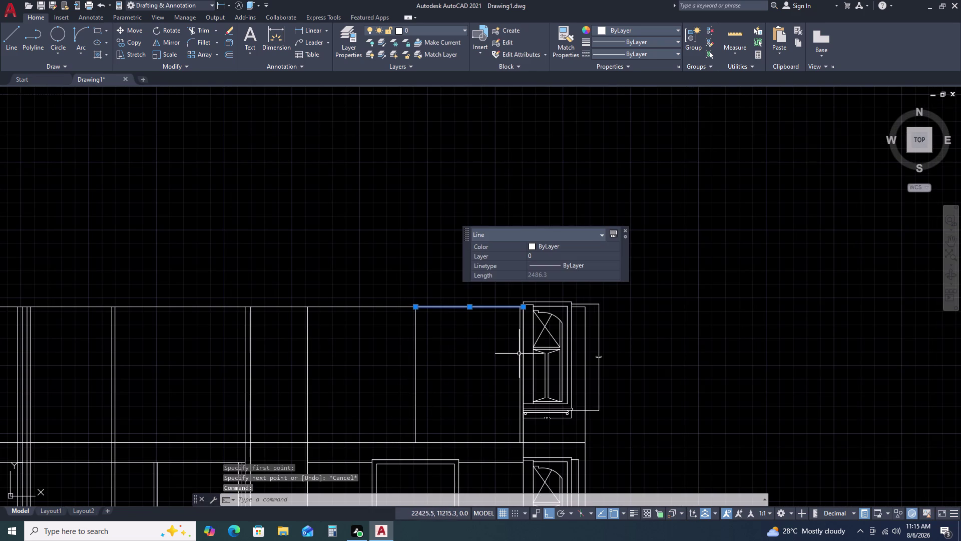
Offset the new top line by 75 units.
text(O)
key(space)
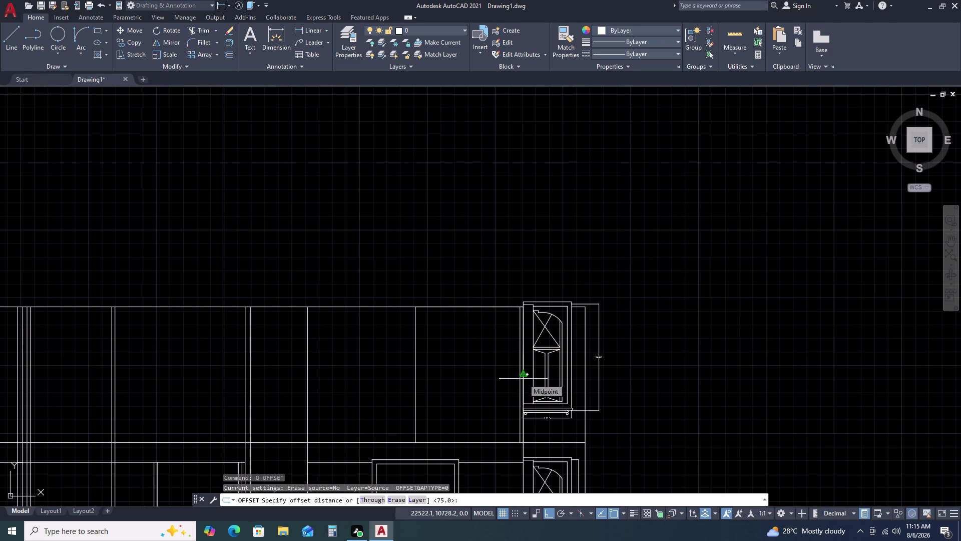
key(7)
text(5)
key(space)
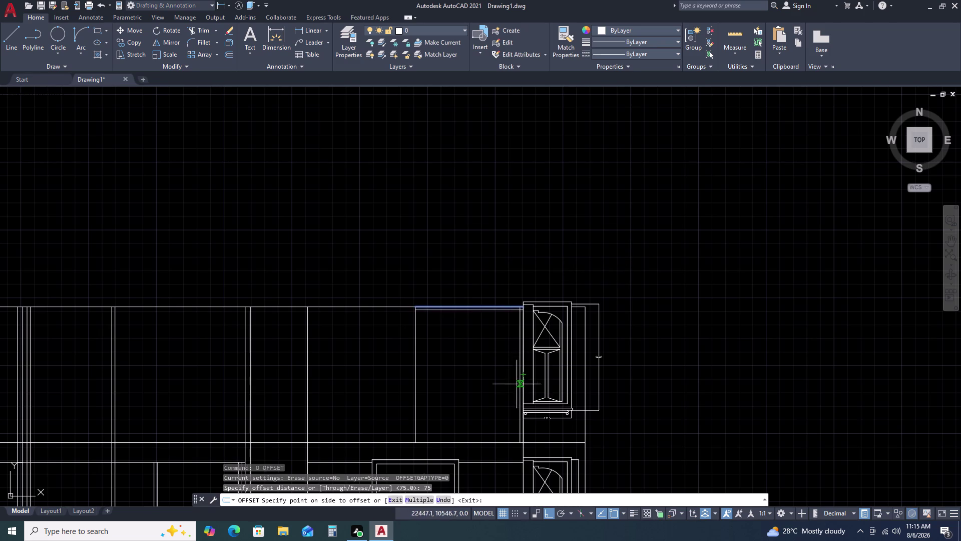
click(480, 406)
key(Escape)
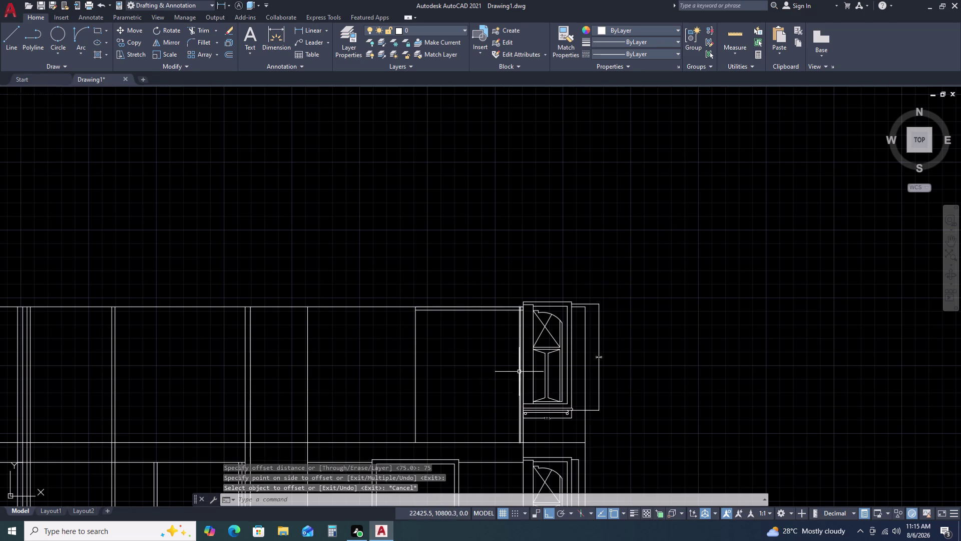
Offset the 3128.6-long vertical edge line 2130 units to its left.
click(522, 368)
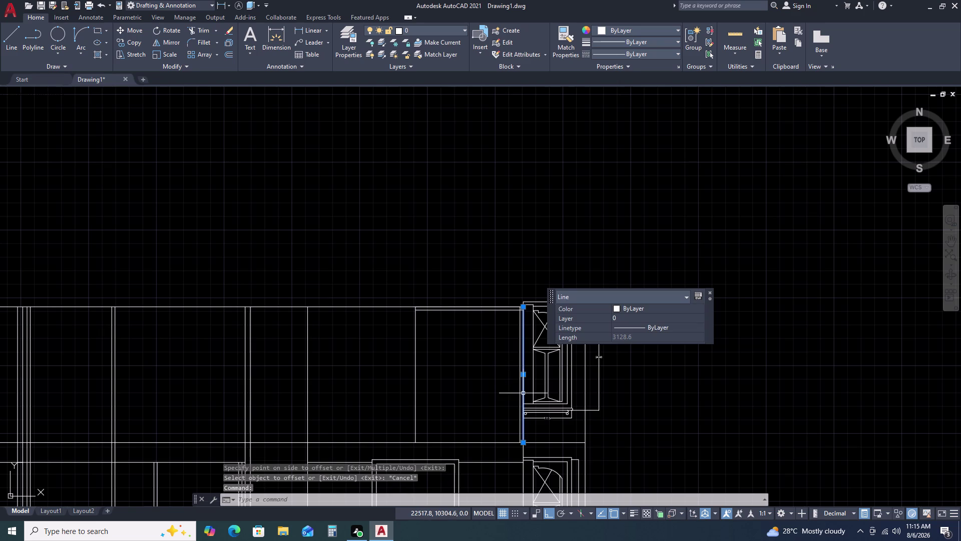
text(O)
key(space)
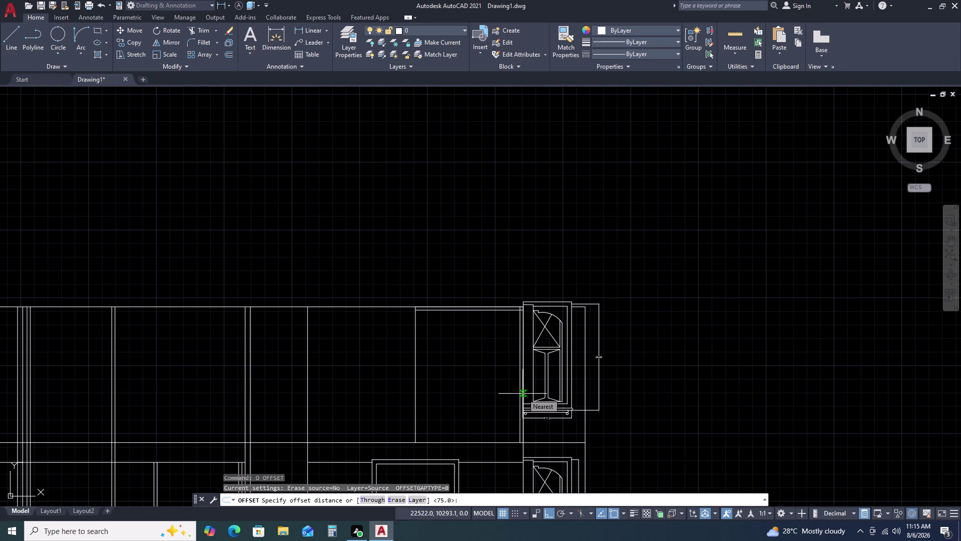
text(2130)
key(space)
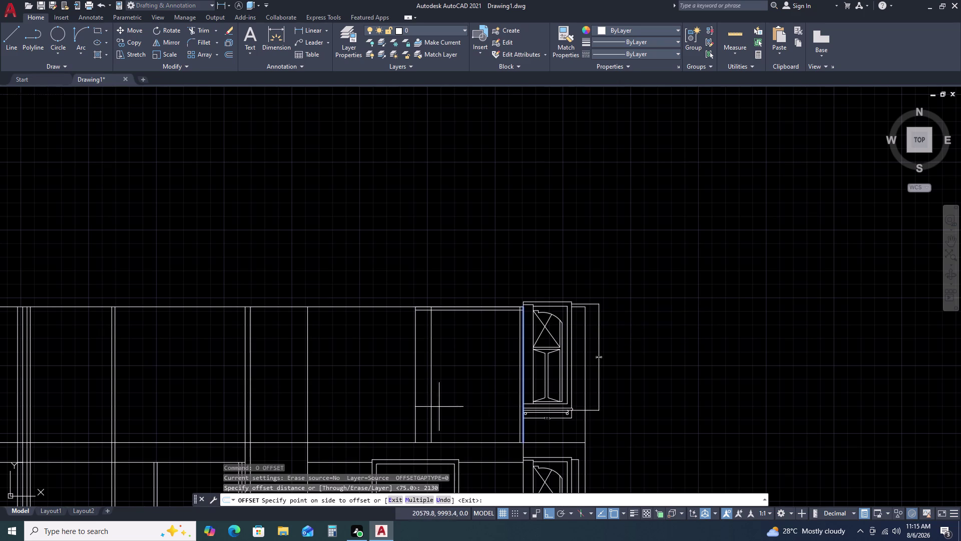
click(430, 408)
key(Escape)
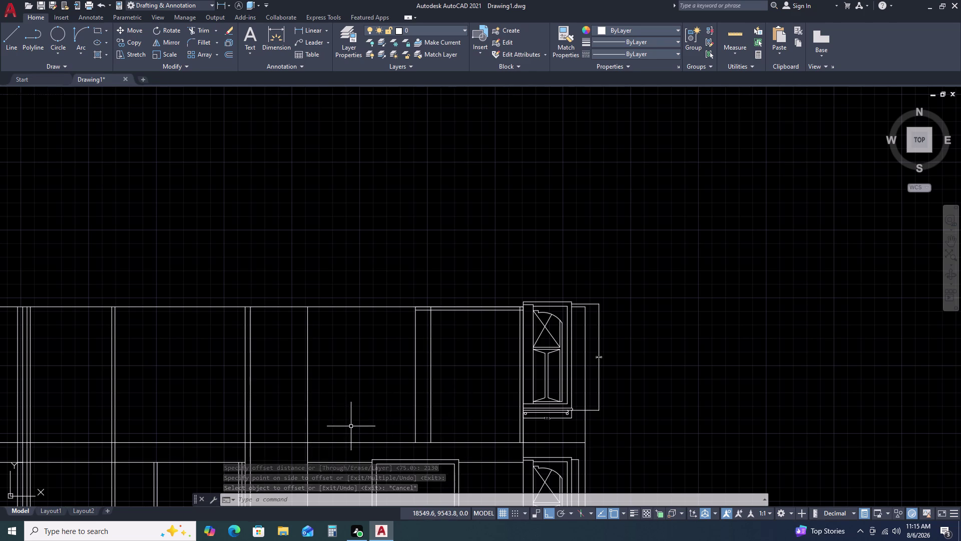
scroll(down, 3)
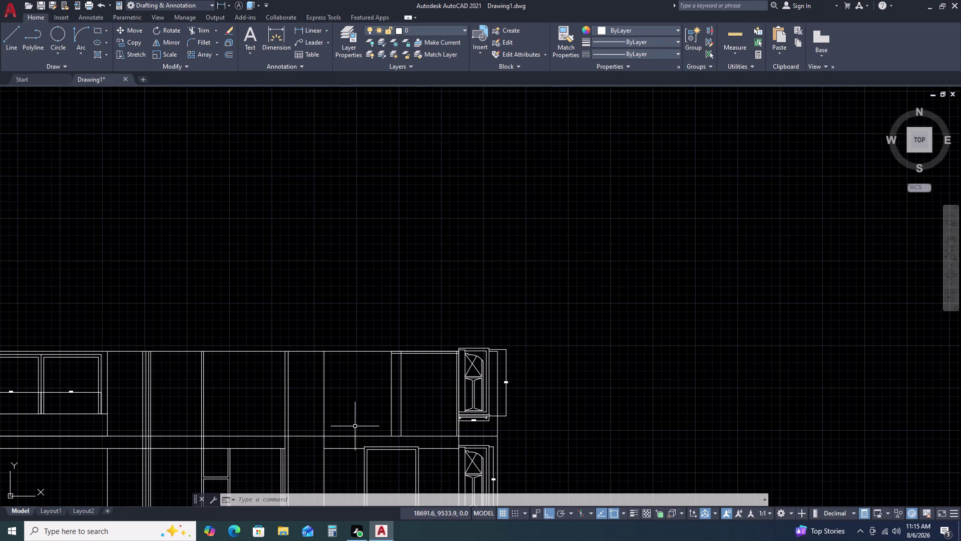
scroll(up, 3)
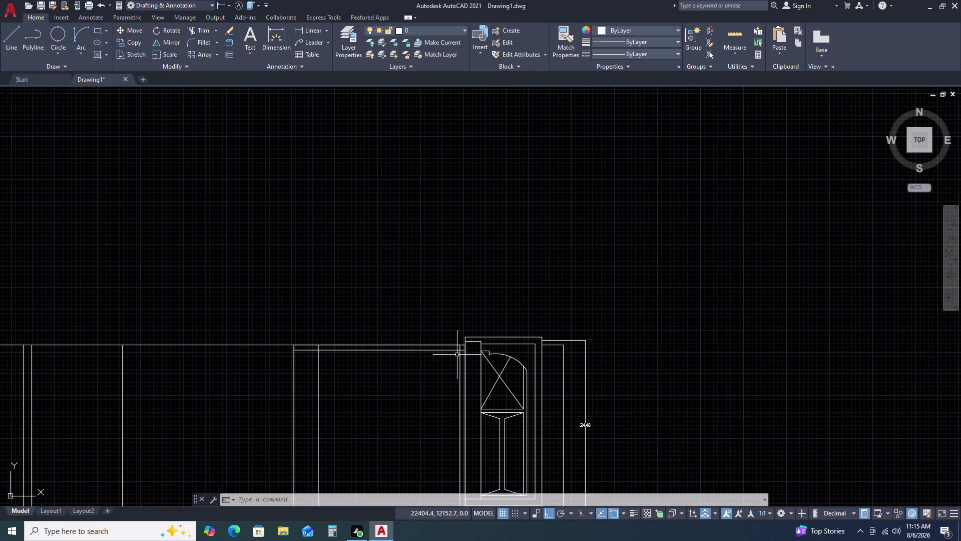
Square off the bay's first top corner with a zero-radius fillet.
key(f)
key(space)
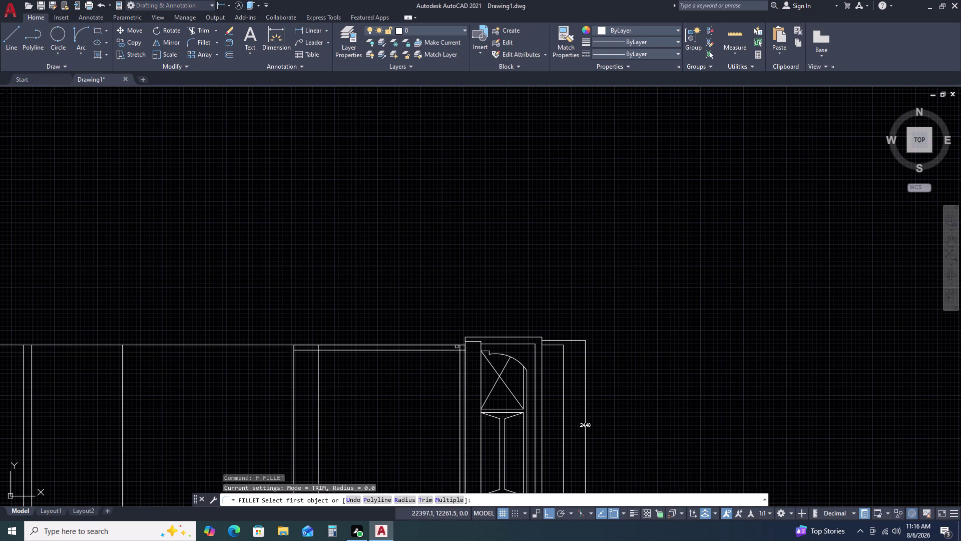
scroll(up, 3)
click(443, 361)
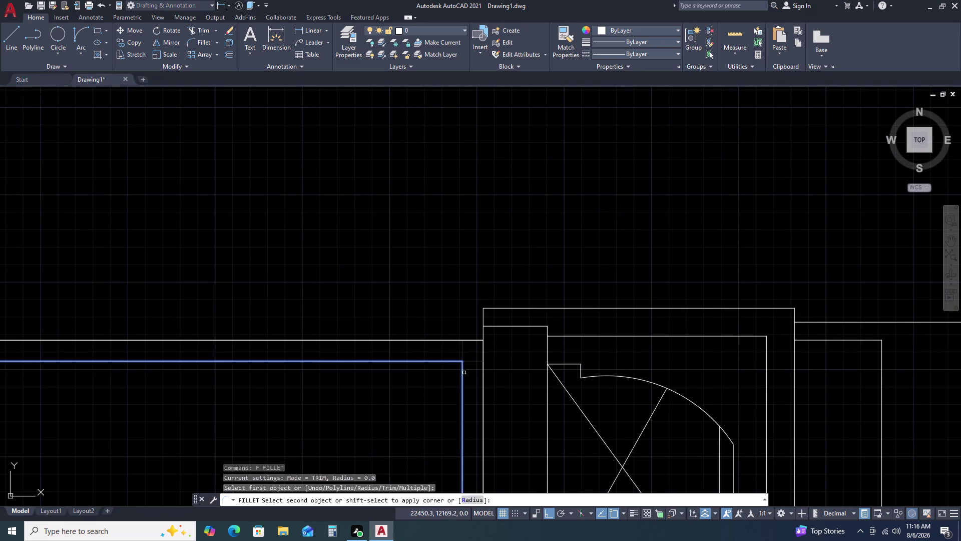
click(465, 371)
click(462, 373)
scroll(down, 3)
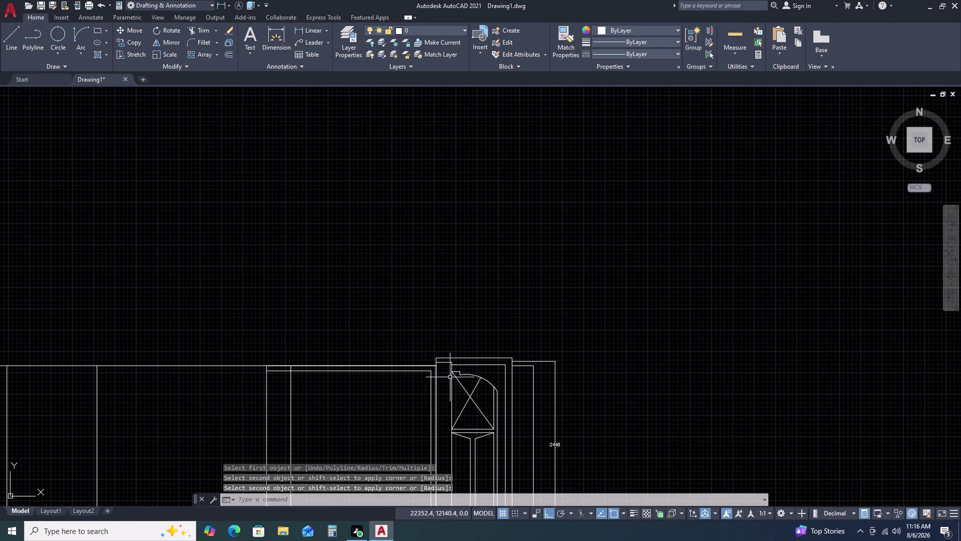
middle_drag(451, 427, 478, 258)
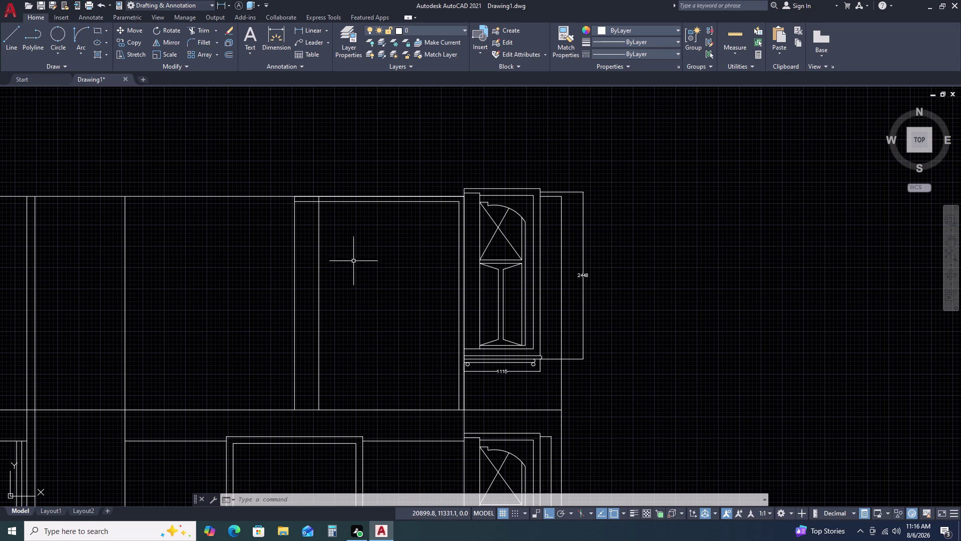
Fillet the panel's other top corner into a sharp join.
key(space)
click(324, 201)
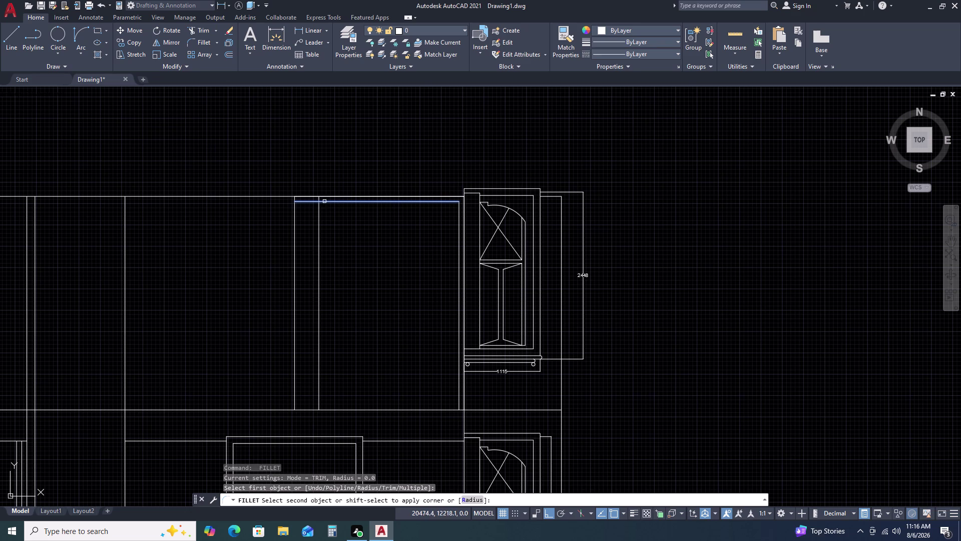
click(318, 210)
key(space)
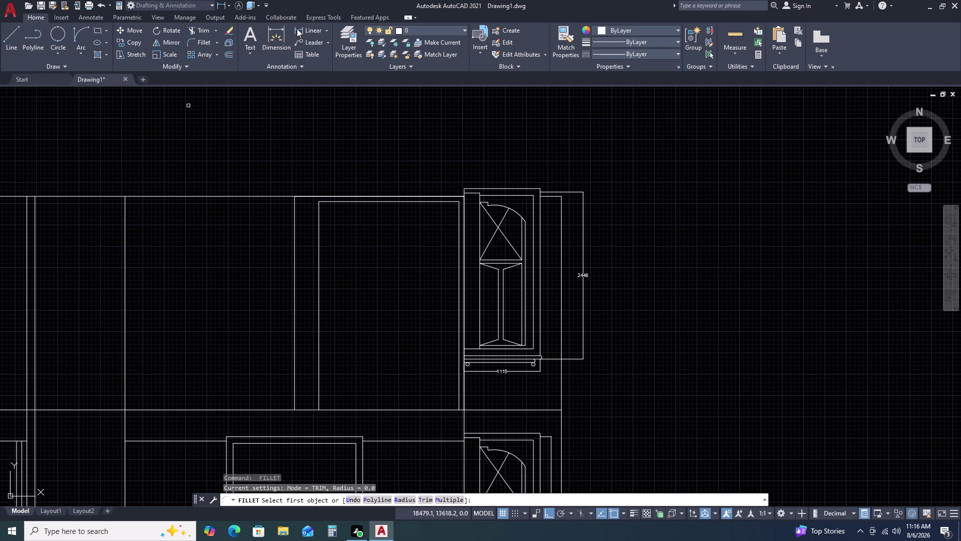
click(304, 33)
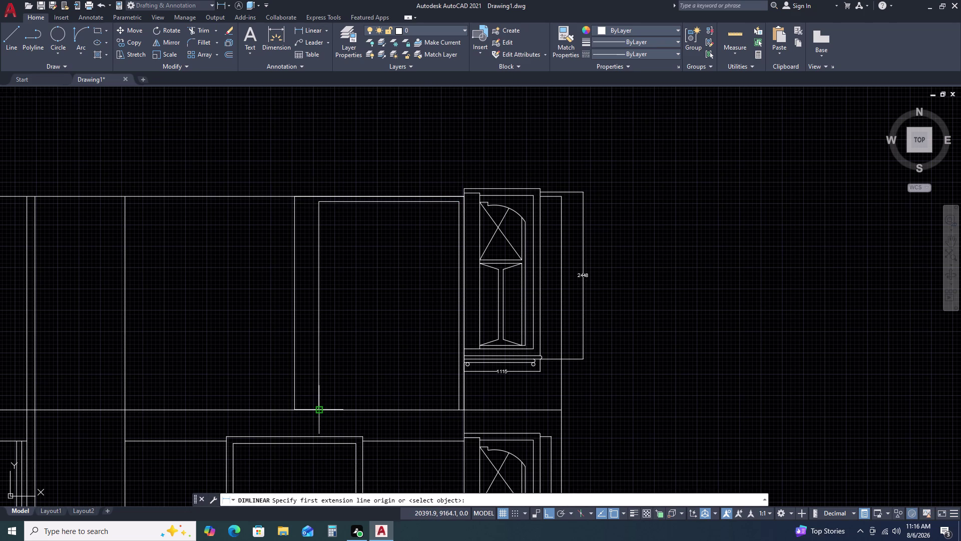
Place a 2055 width dimension across the panel bottom, then delete it.
click(319, 410)
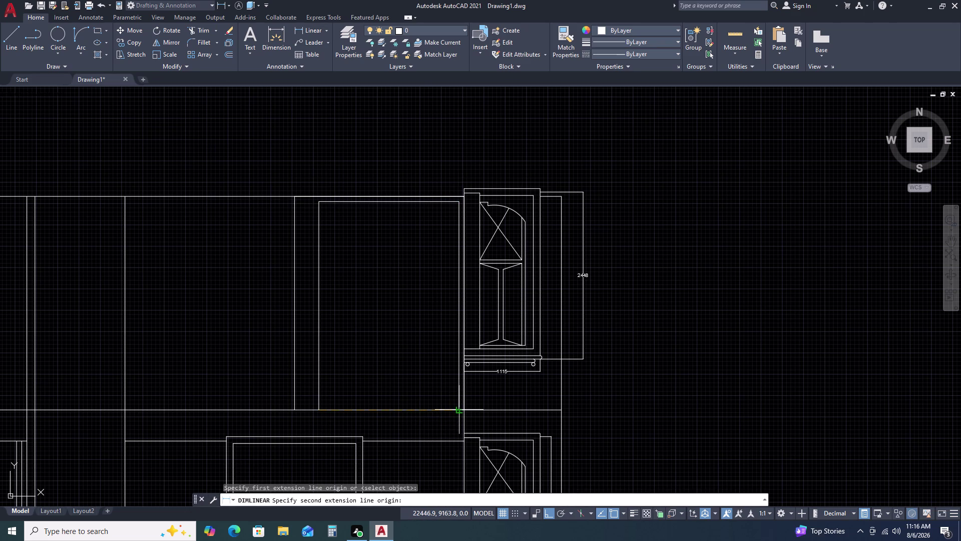
click(458, 412)
click(458, 396)
scroll(up, 3)
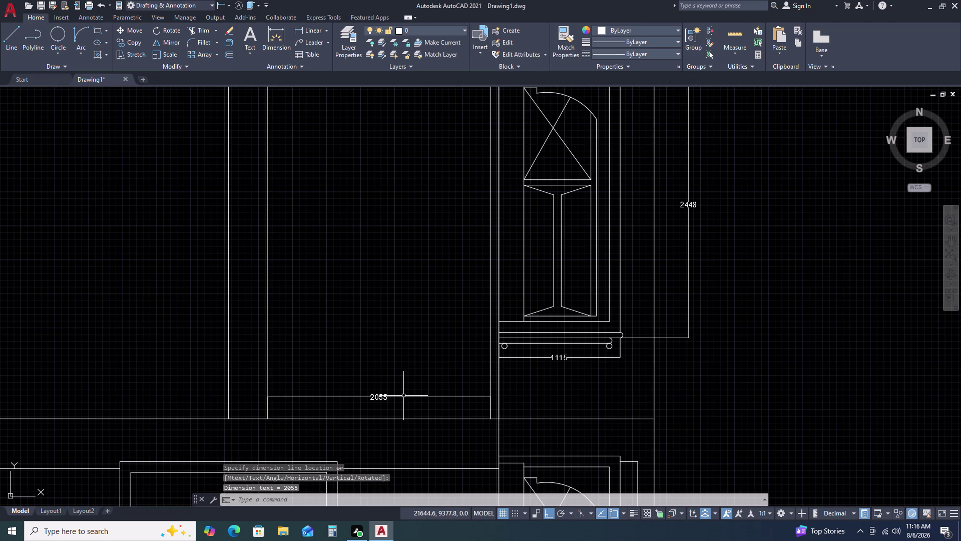
scroll(down, 3)
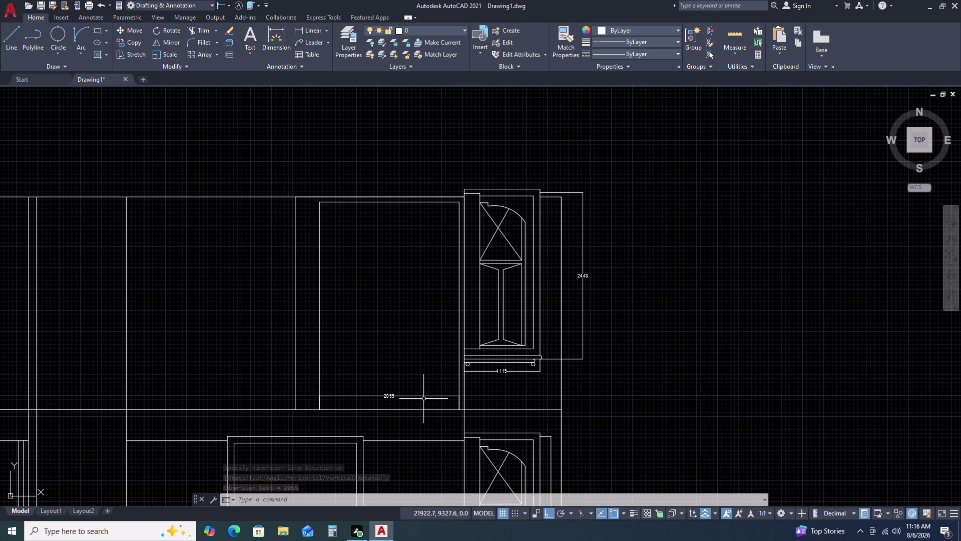
click(424, 390)
click(416, 395)
click(412, 397)
click(392, 392)
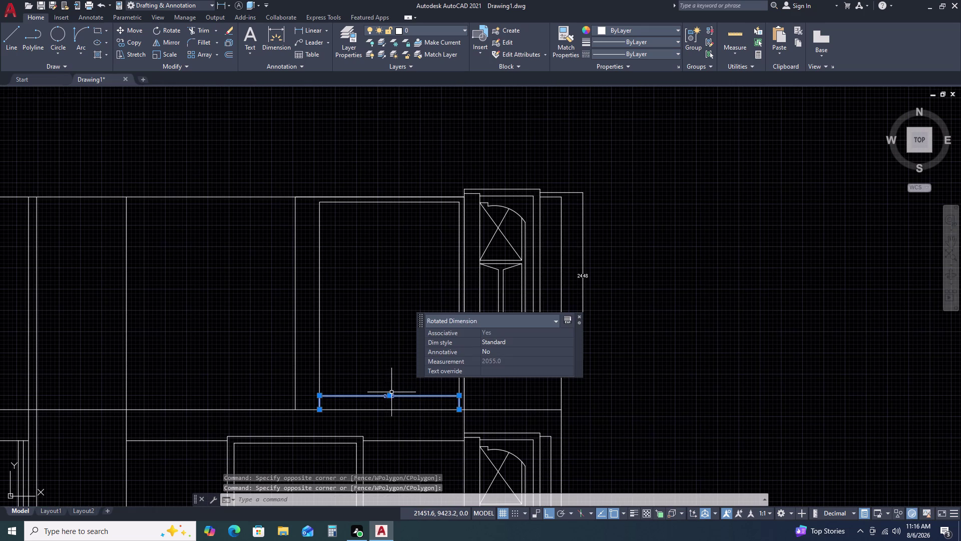
key(Delete)
key(space)
key(Escape)
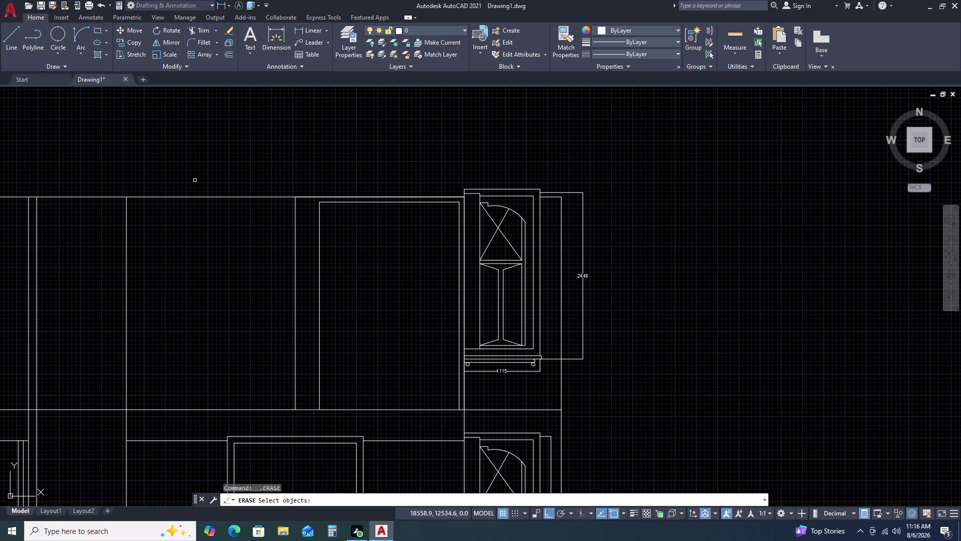
Redimension the bay width as 2130, snapping to the panel endpoint.
double_click(308, 28)
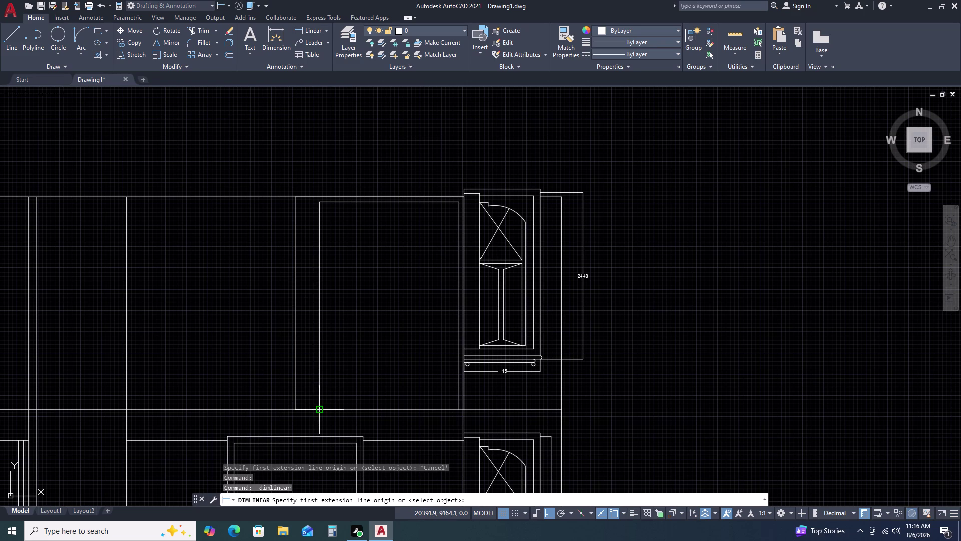
double_click(319, 411)
double_click(464, 408)
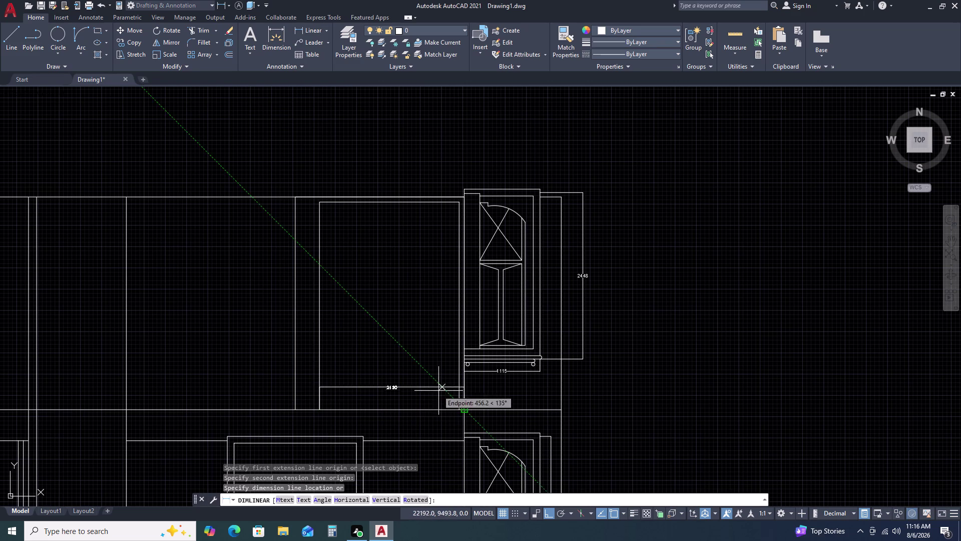
scroll(up, 3)
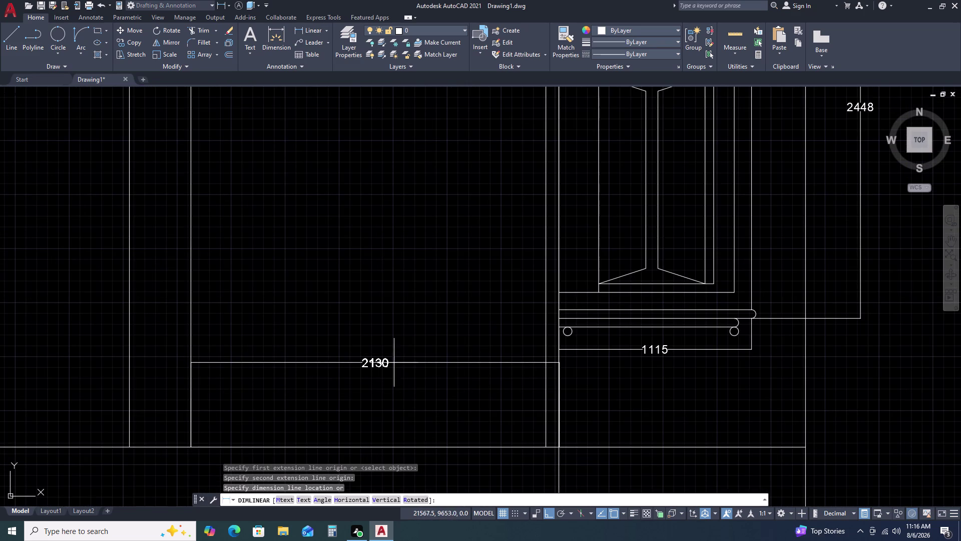
double_click(364, 385)
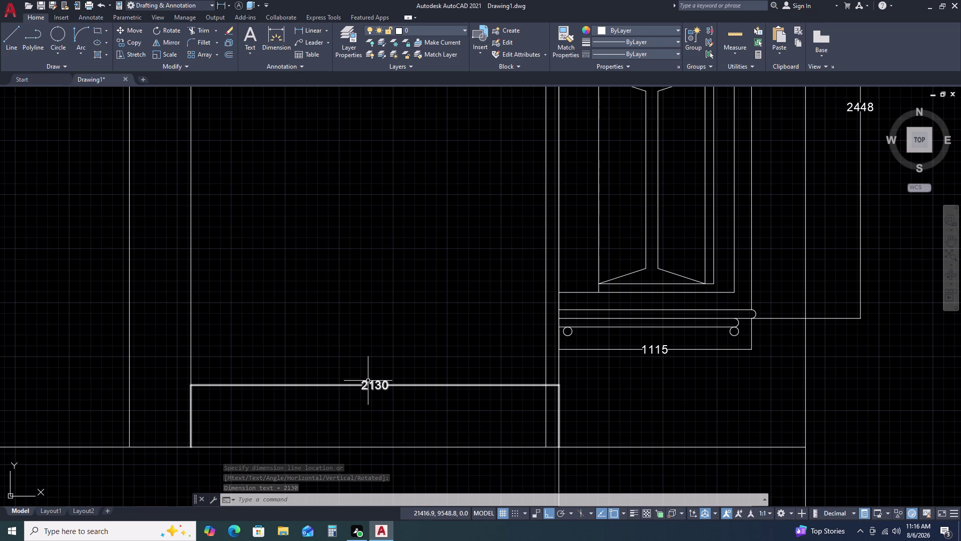
scroll(down, 3)
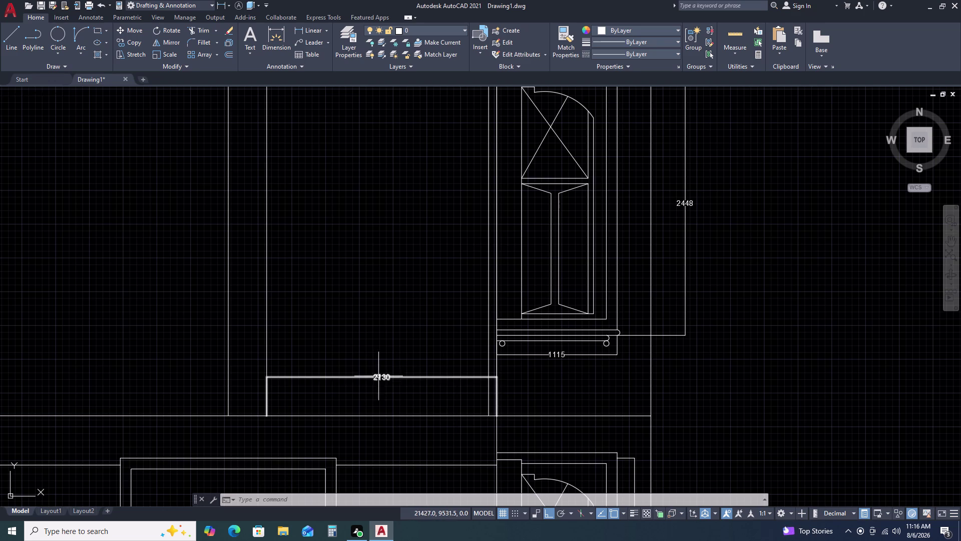
key(Escape)
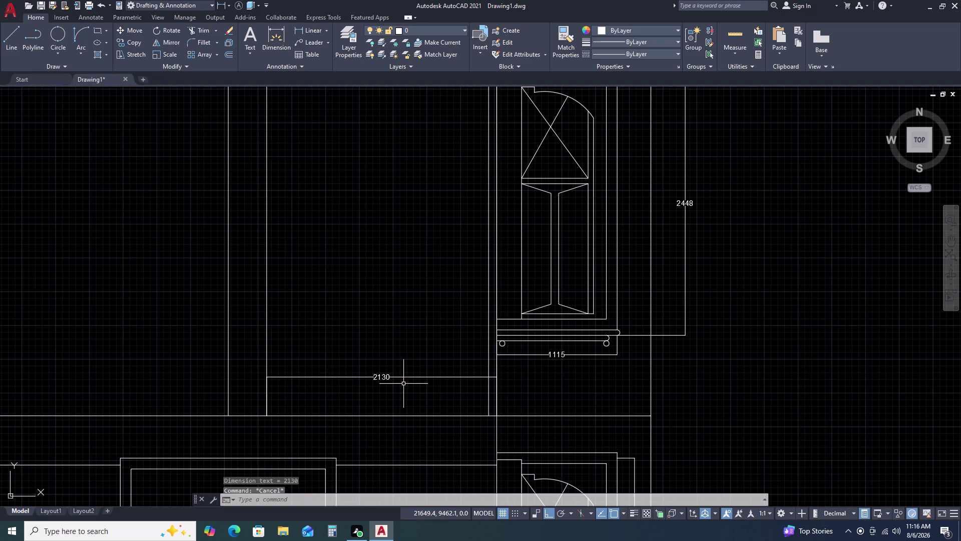
scroll(down, 3)
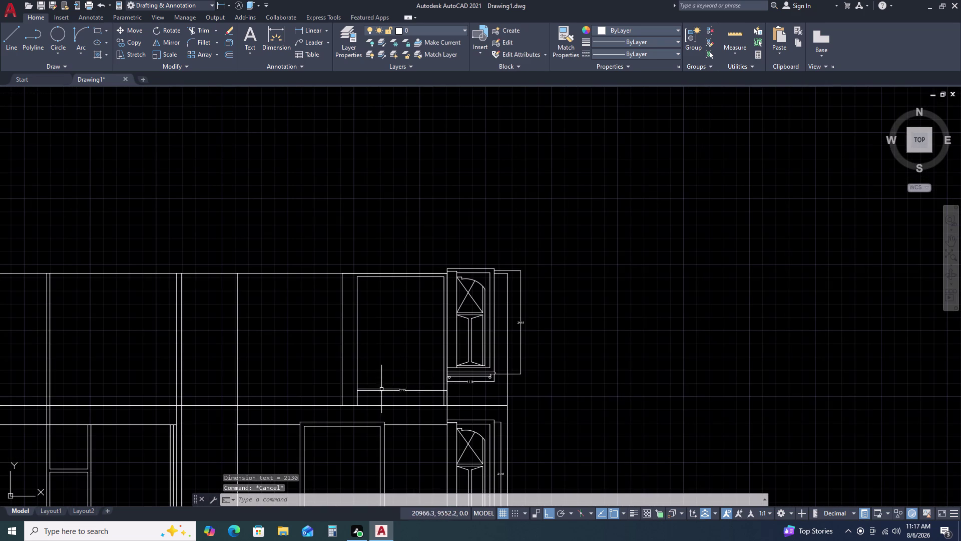
scroll(up, 3)
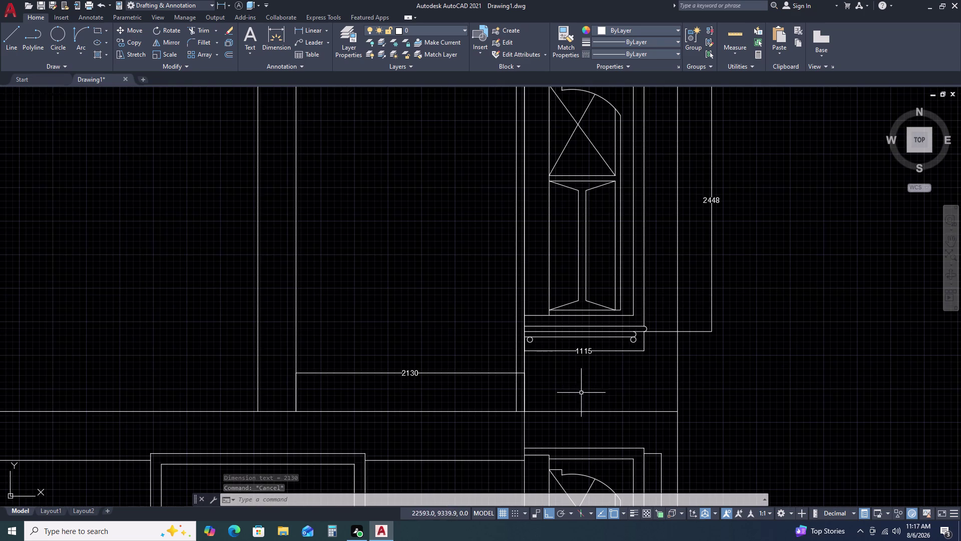
double_click(524, 362)
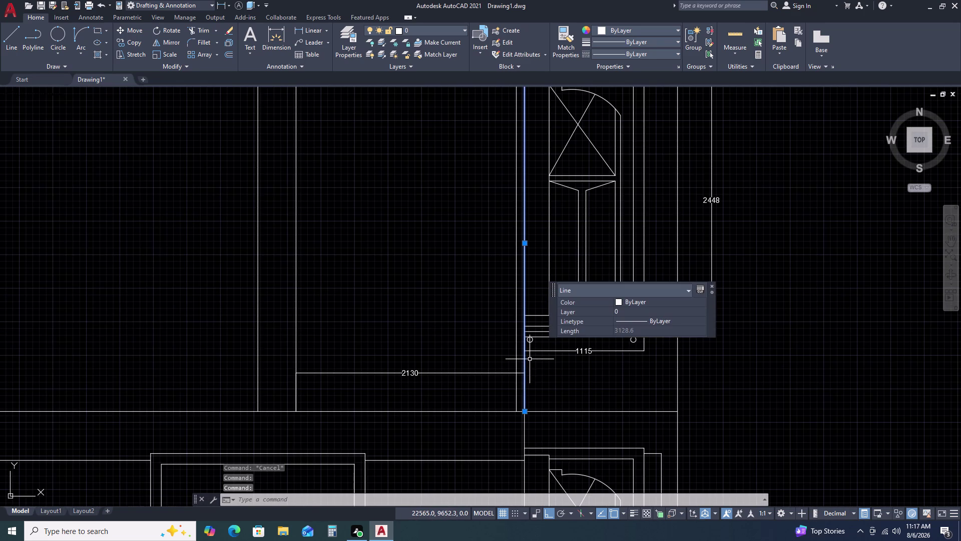
Erase the 3128.6-long vertical line and another picked line near the door detail.
key(Delete)
scroll(down, 3)
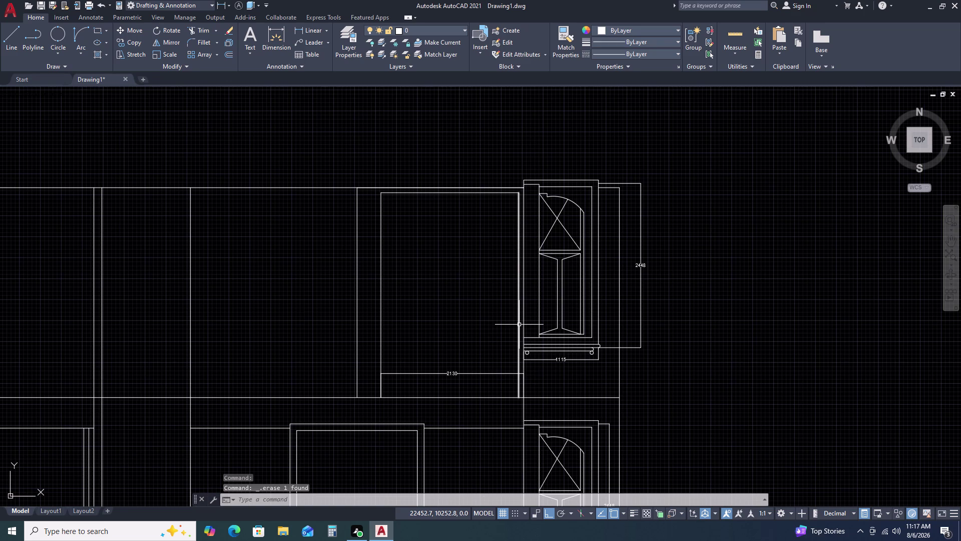
click(452, 187)
key(Delete)
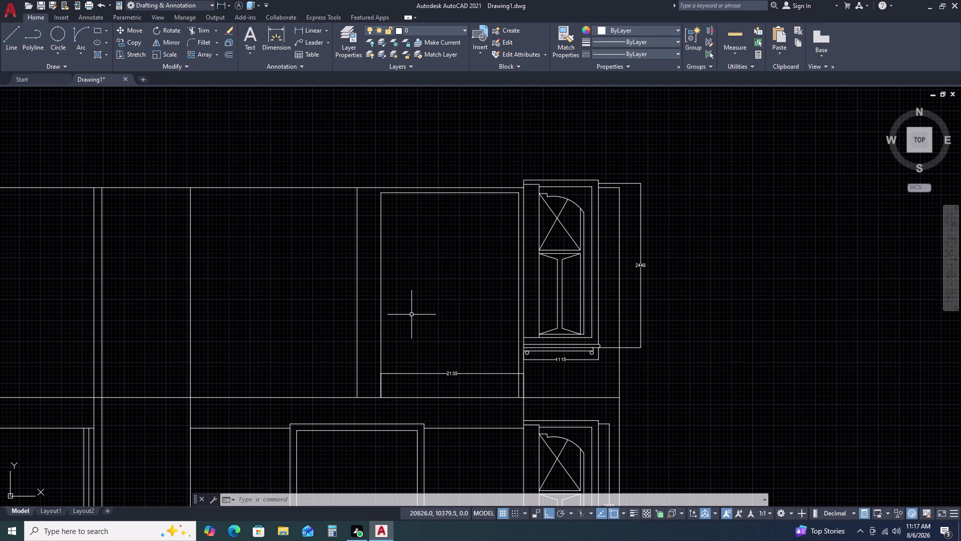
Select the left panel's two vertical lines, then clear the selection.
click(385, 286)
right_click(385, 287)
double_click(385, 287)
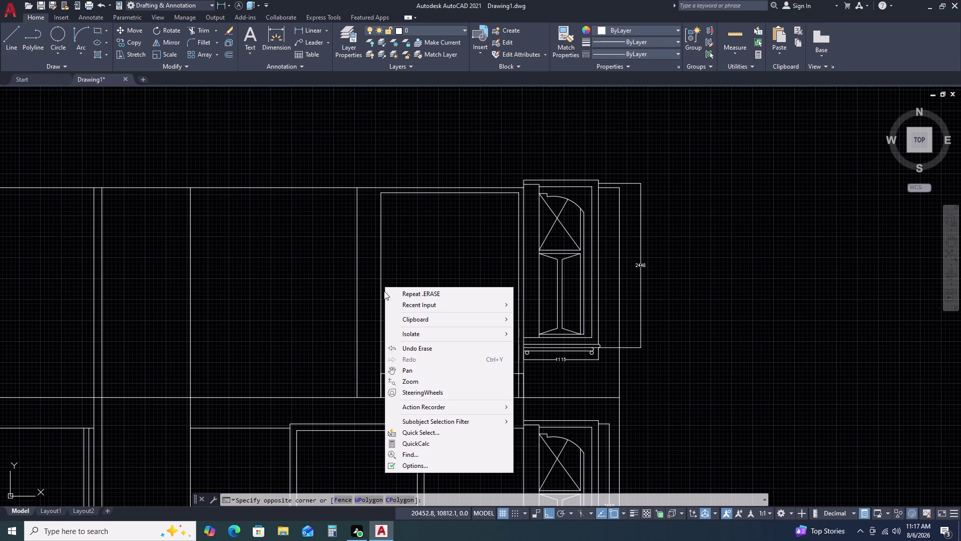
click(314, 279)
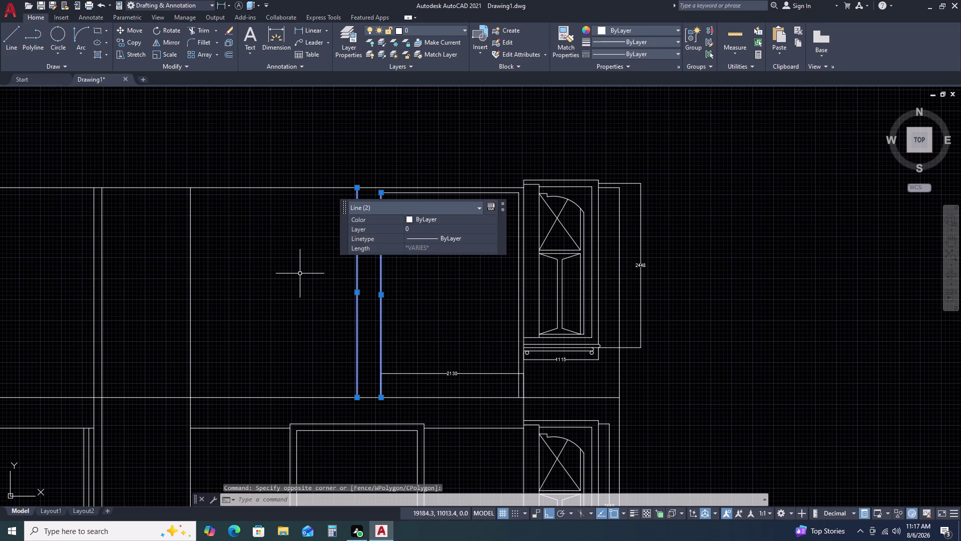
key(Escape)
key(Escape)
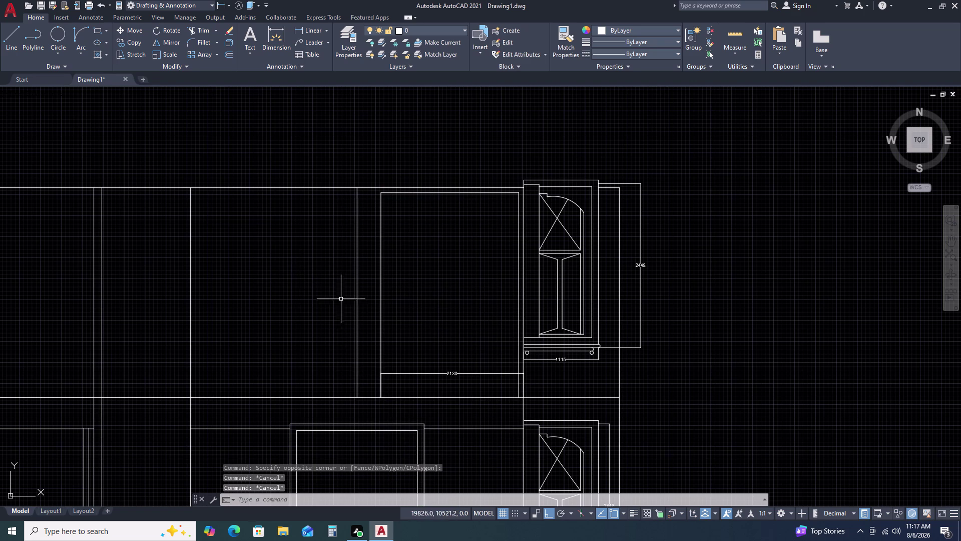
click(380, 274)
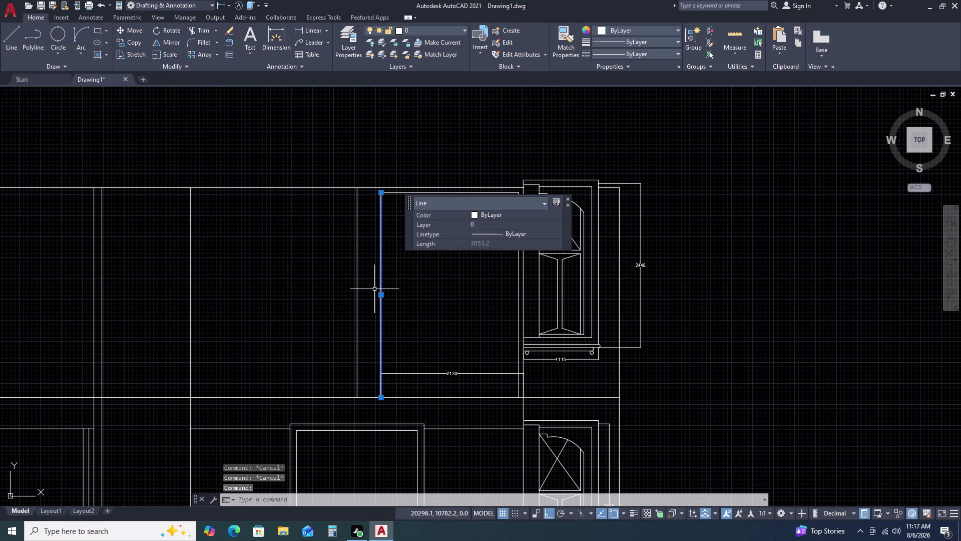
Offset the vertical cabinet line 170 units to the left.
text(O)
key(space)
key(End)
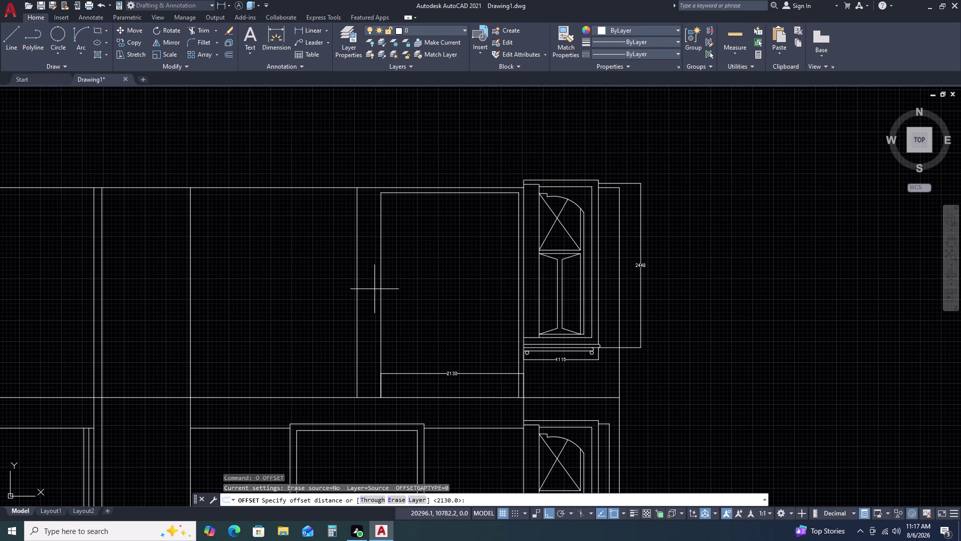
key(Home)
key(Insert)
key(1)
key(7)
key(0)
key(space)
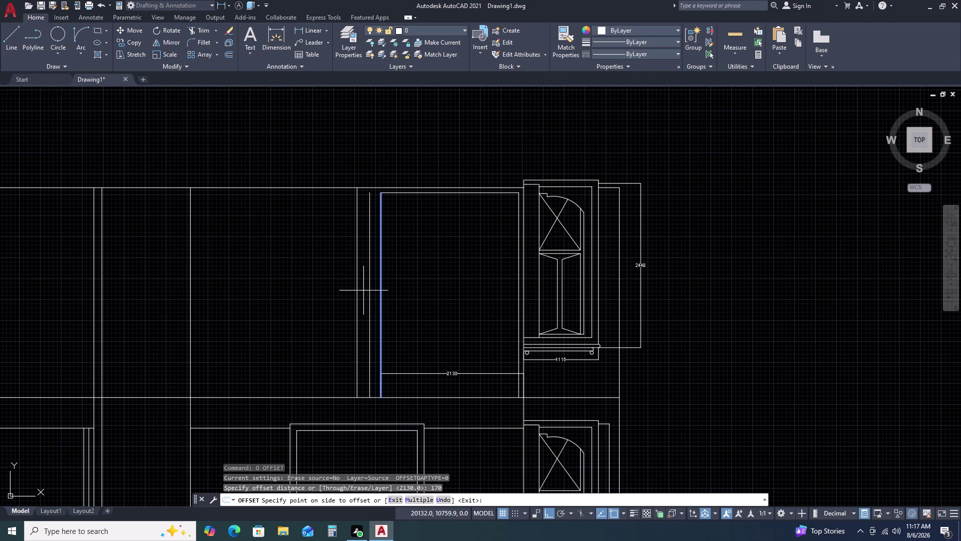
click(364, 290)
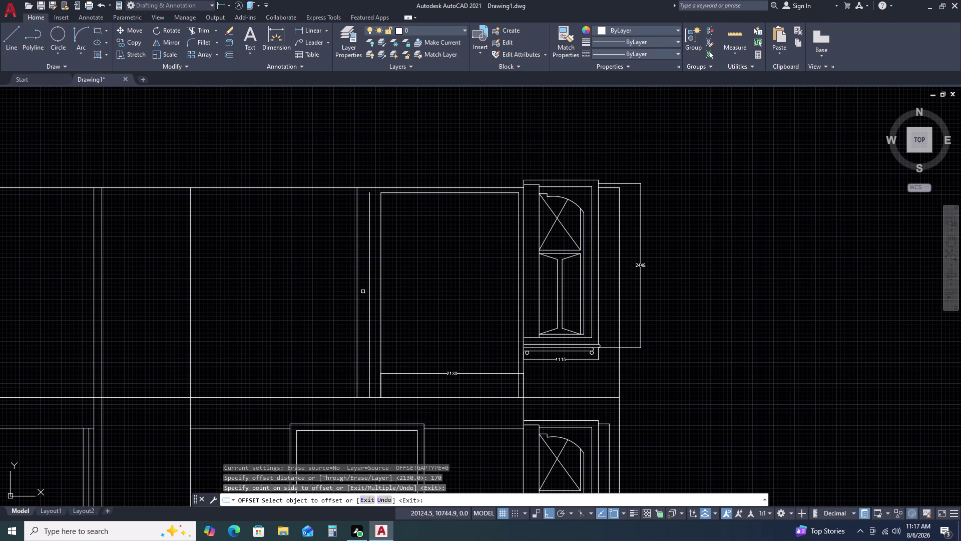
key(Escape)
Erase the old outer side line of the bay.
click(356, 288)
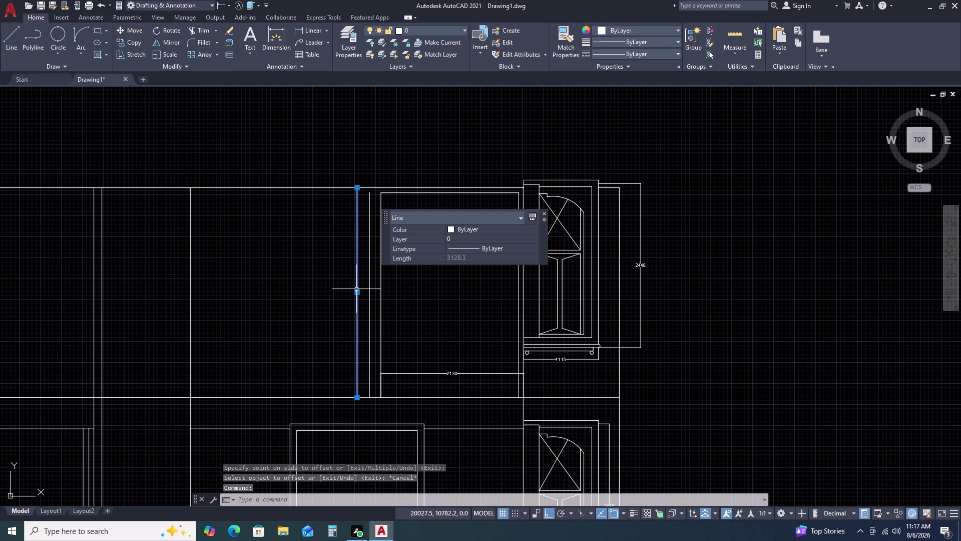
key(Delete)
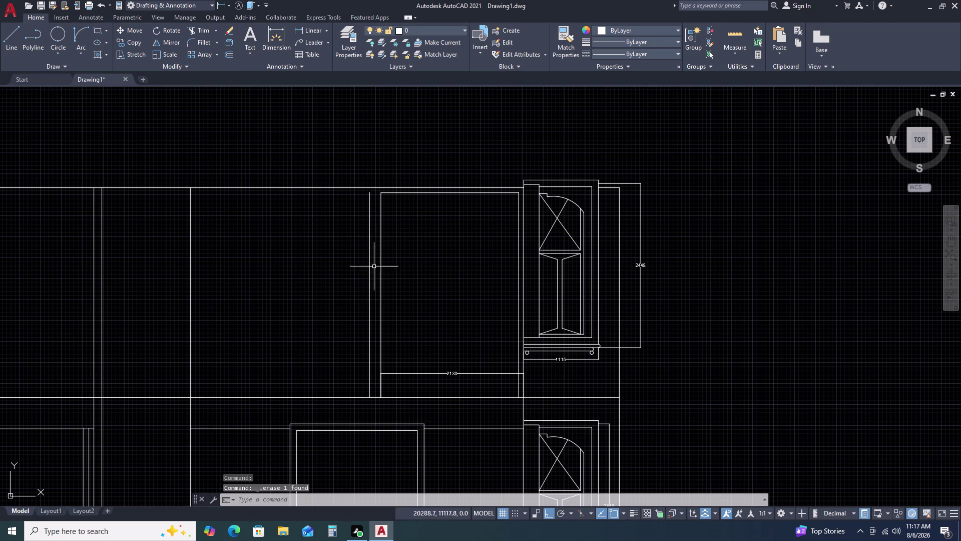
click(353, 189)
key(Escape)
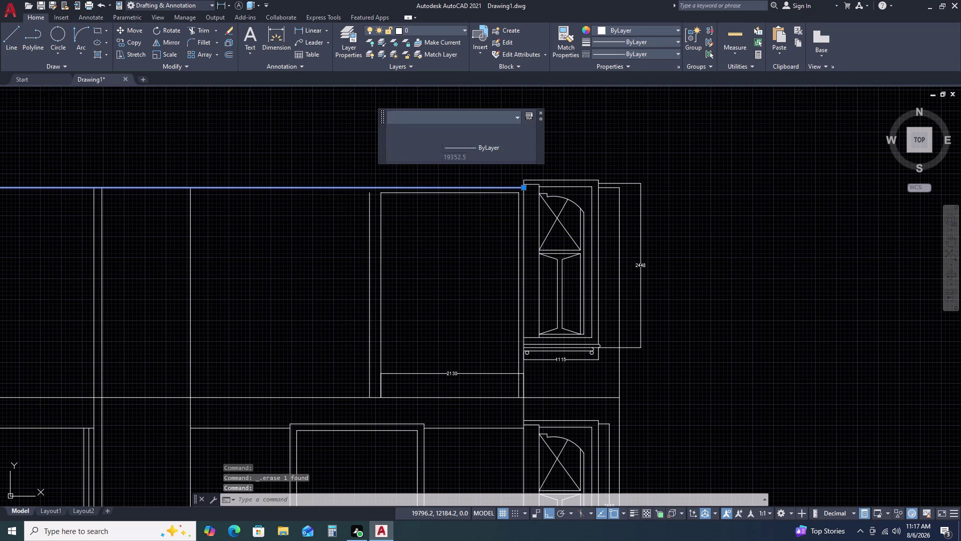
Draw a horizontal line leftward along the top edge of the elevation.
text(L)
key(space)
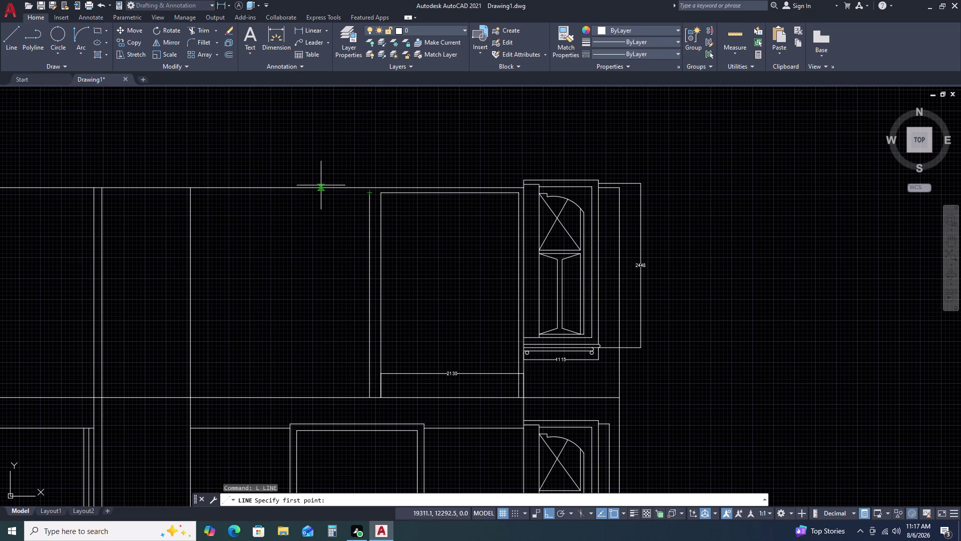
click(369, 195)
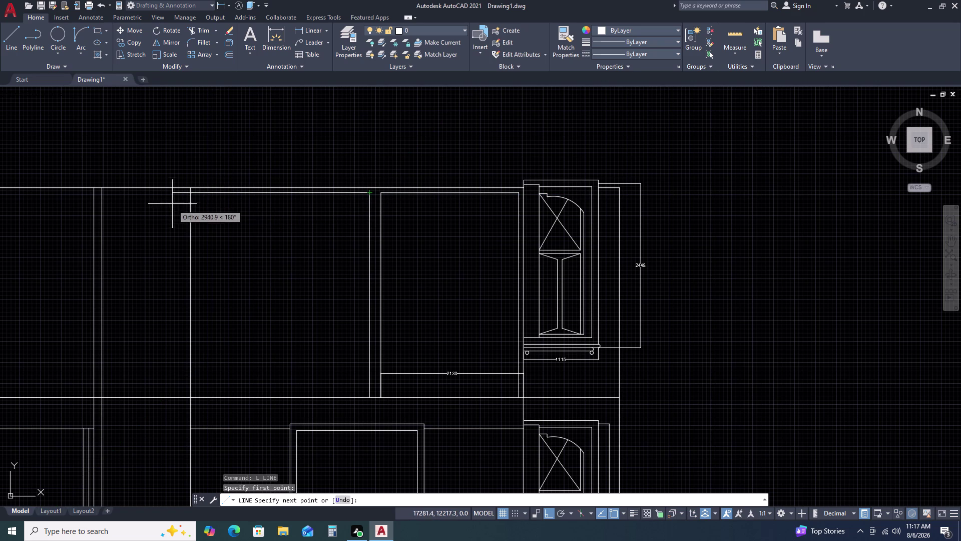
click(190, 195)
key(Escape)
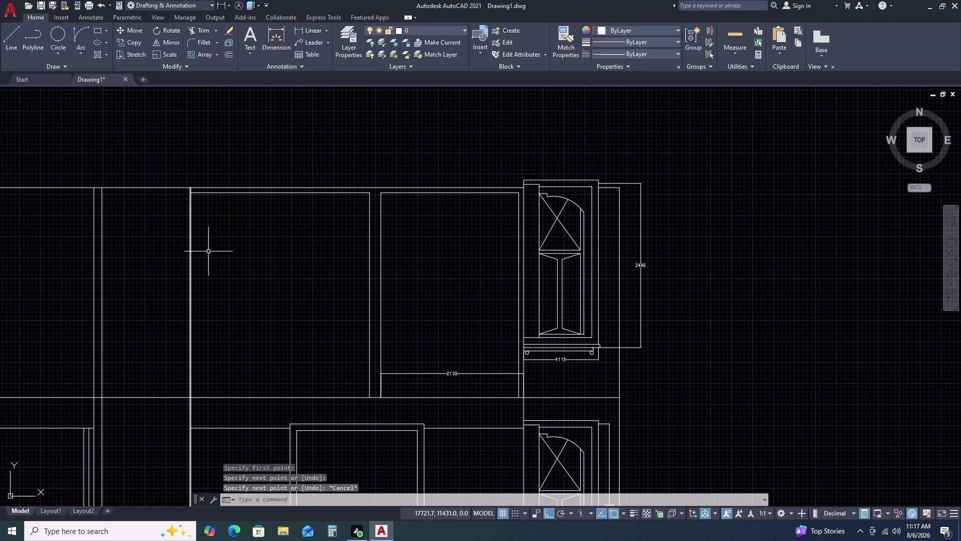
scroll(down, 3)
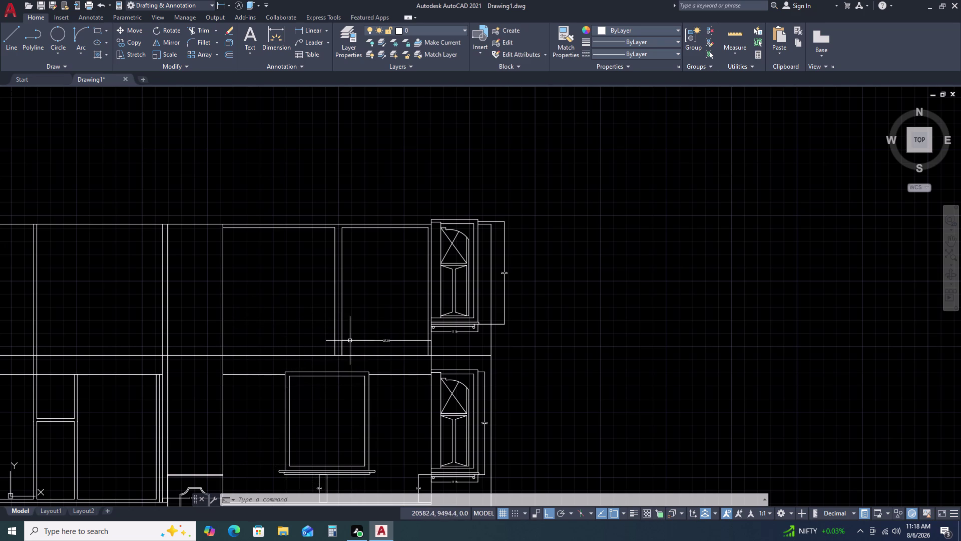
Offset the bay's vertical side line 2130 units to the left.
click(335, 311)
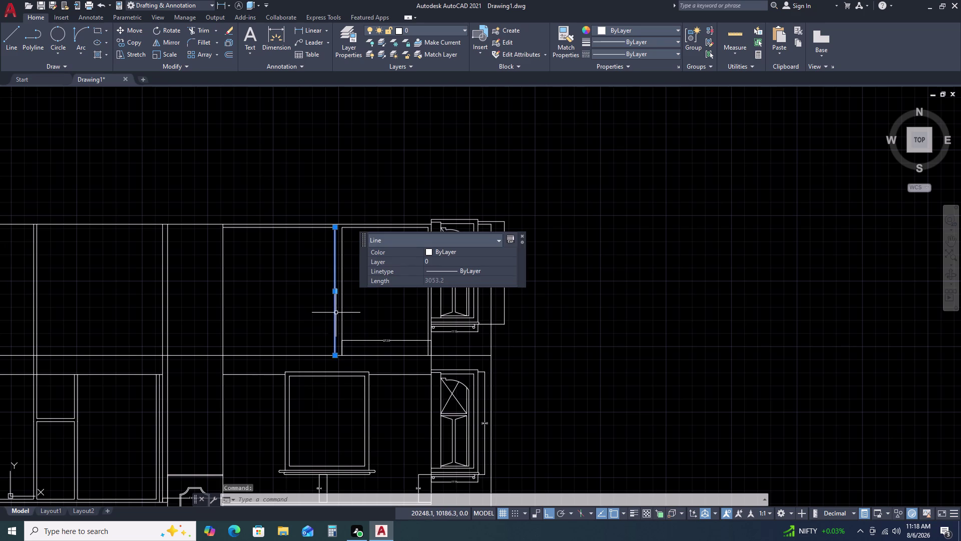
text(O)
key(space)
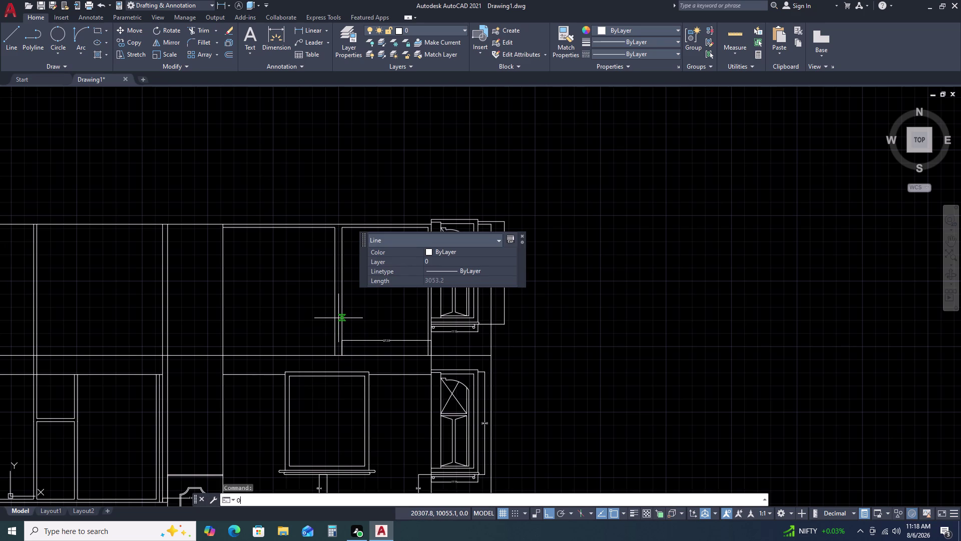
text(21)
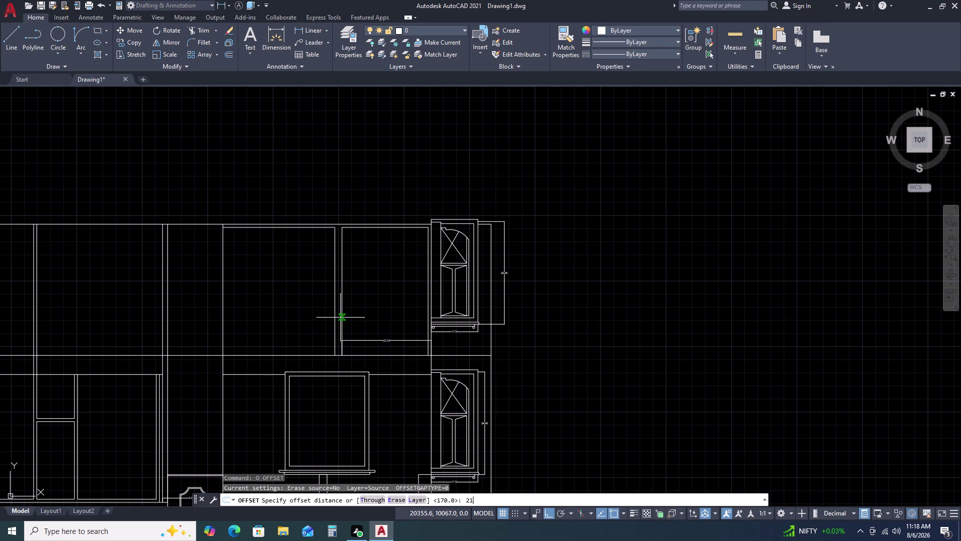
text(3)
text(0)
key(space)
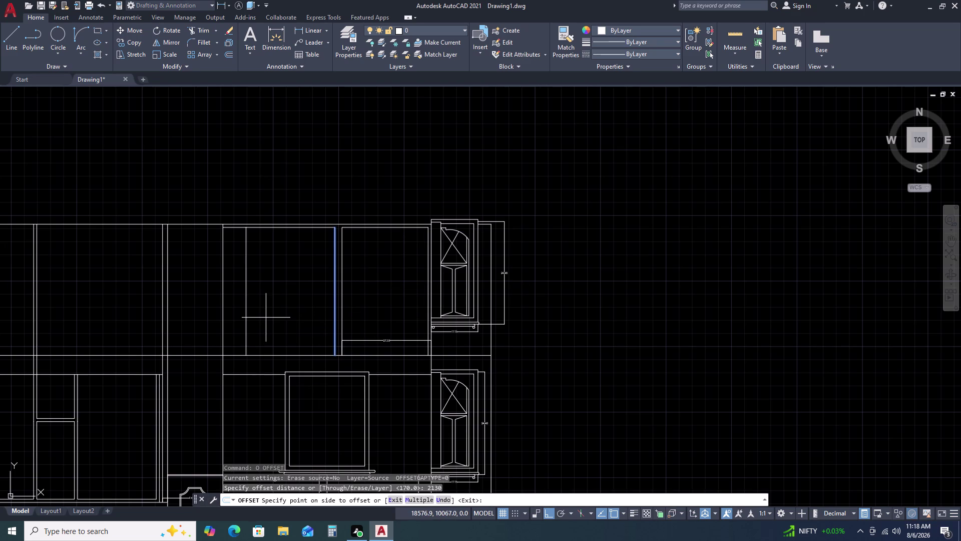
click(265, 317)
key(Escape)
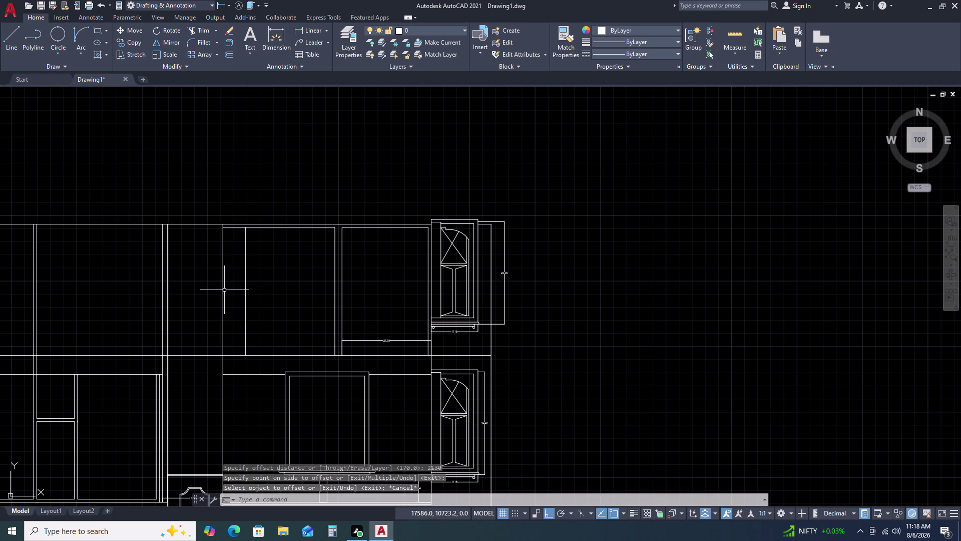
key(Escape)
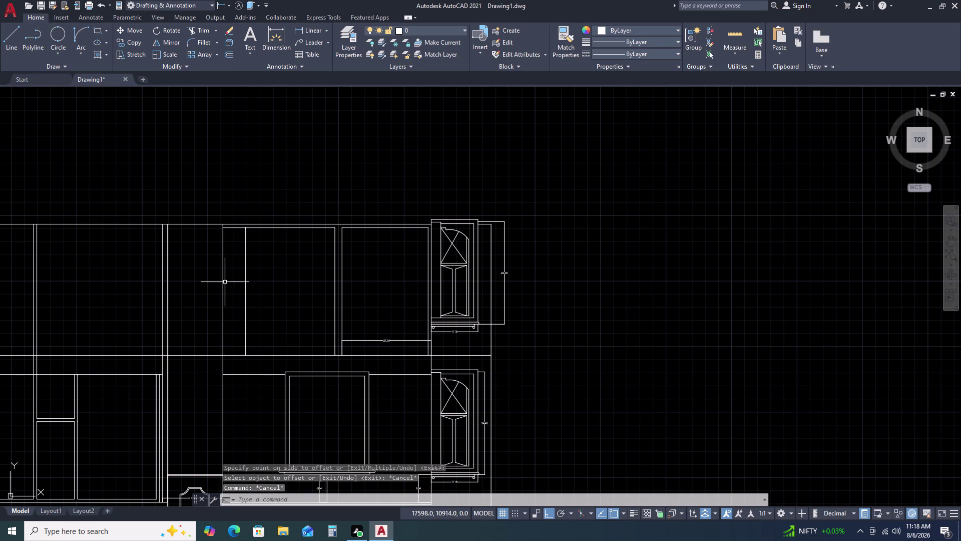
Trim the overhanging top line segments and other excess lines near the bay.
text(TR)
key(space)
click(223, 290)
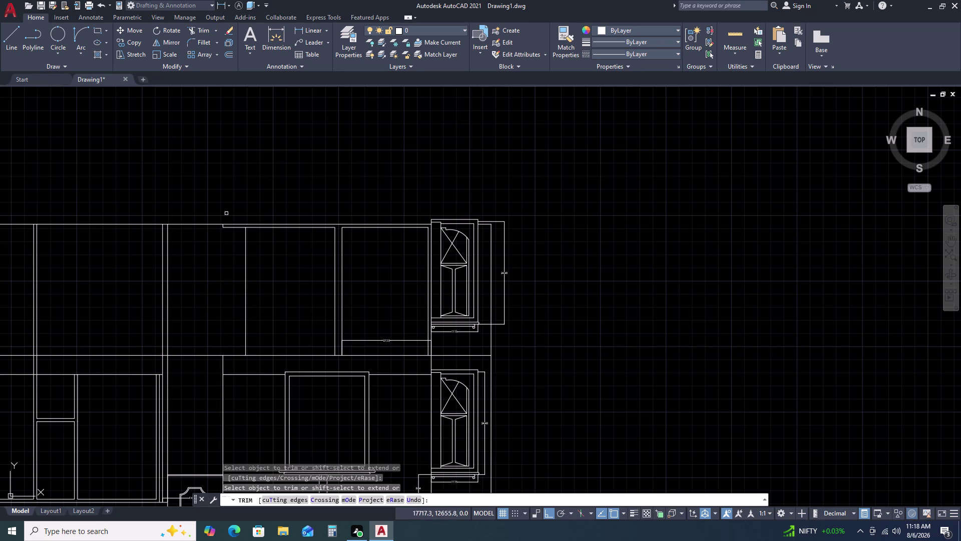
scroll(up, 3)
click(259, 219)
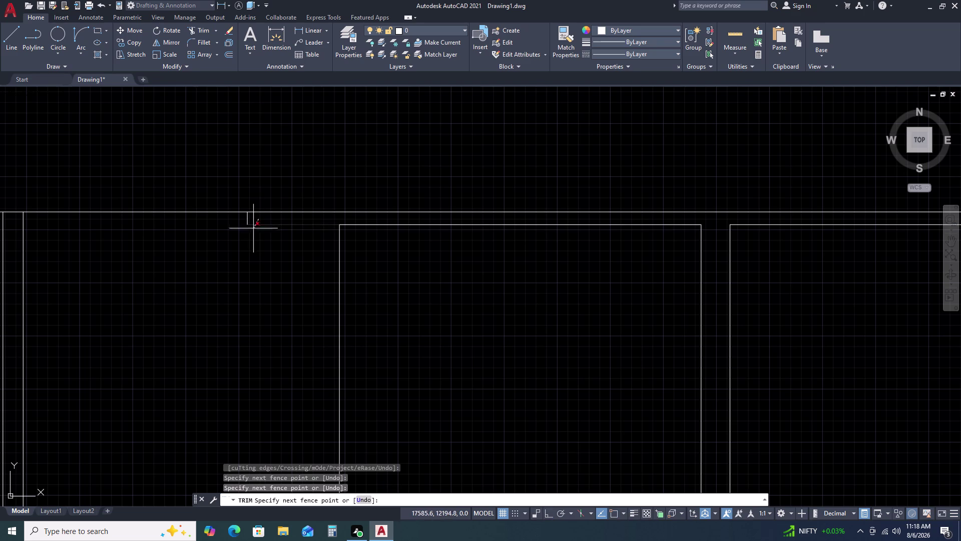
click(252, 231)
click(248, 222)
scroll(down, 3)
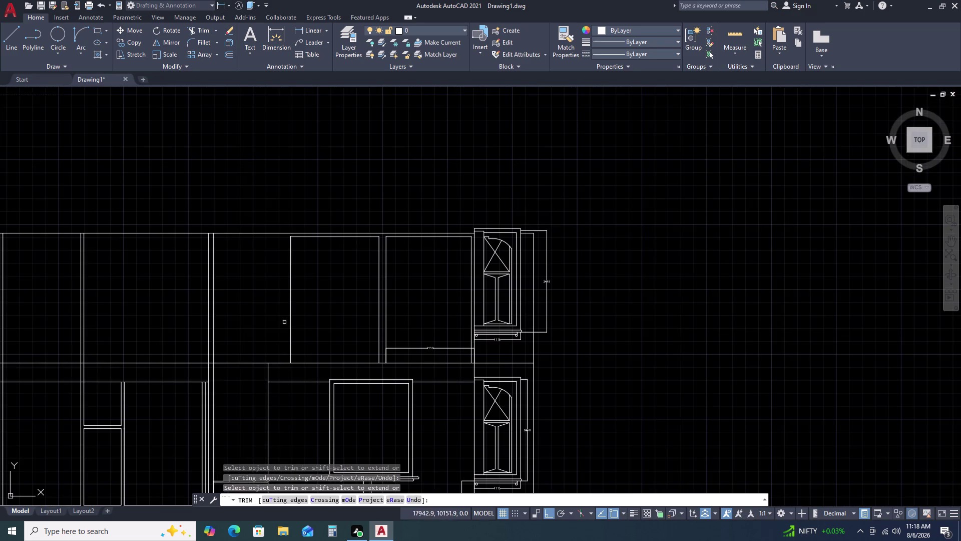
scroll(up, 3)
click(331, 384)
click(266, 374)
key(Escape)
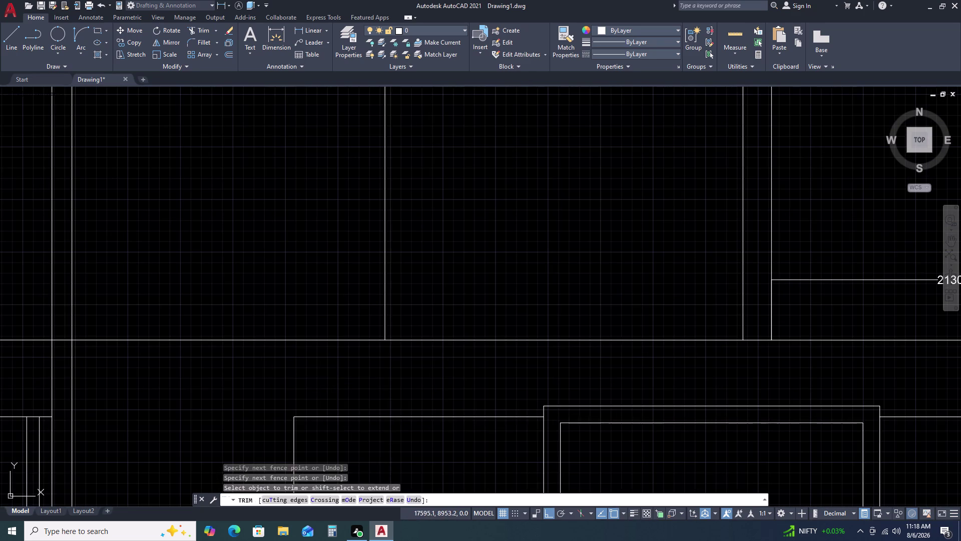
scroll(down, 3)
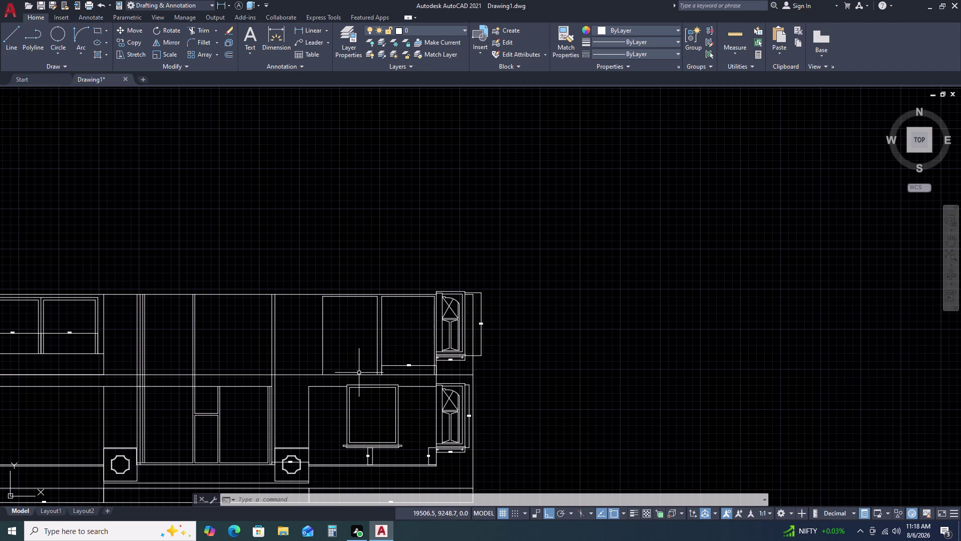
Add a 2130 linear dimension across the new left bay's bottom corners, placed inside the bay.
scroll(up, 3)
scroll(down, 3)
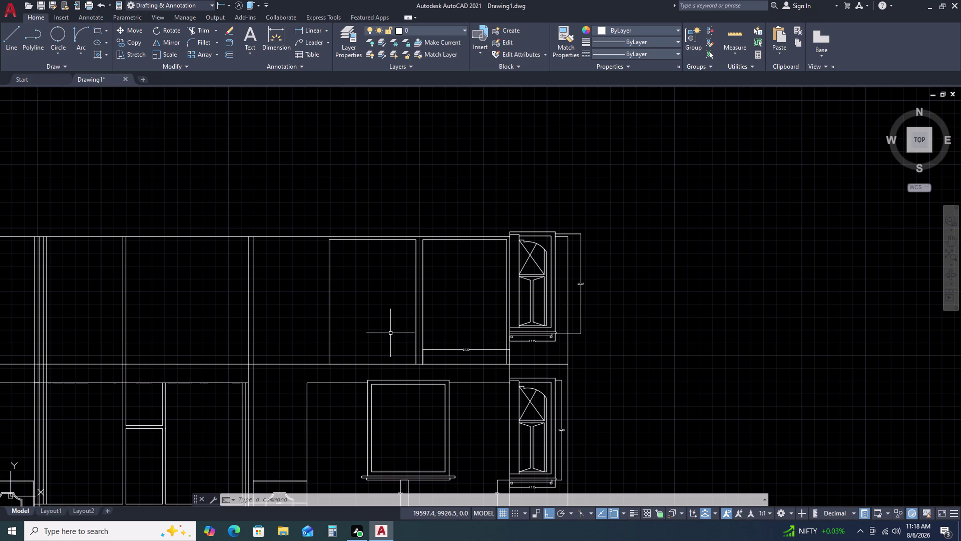
click(328, 271)
key(Escape)
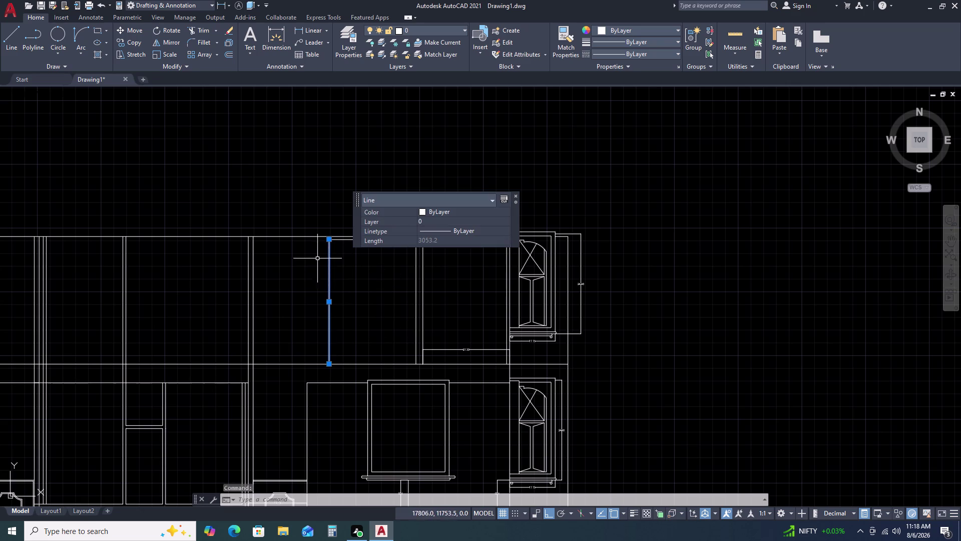
click(314, 34)
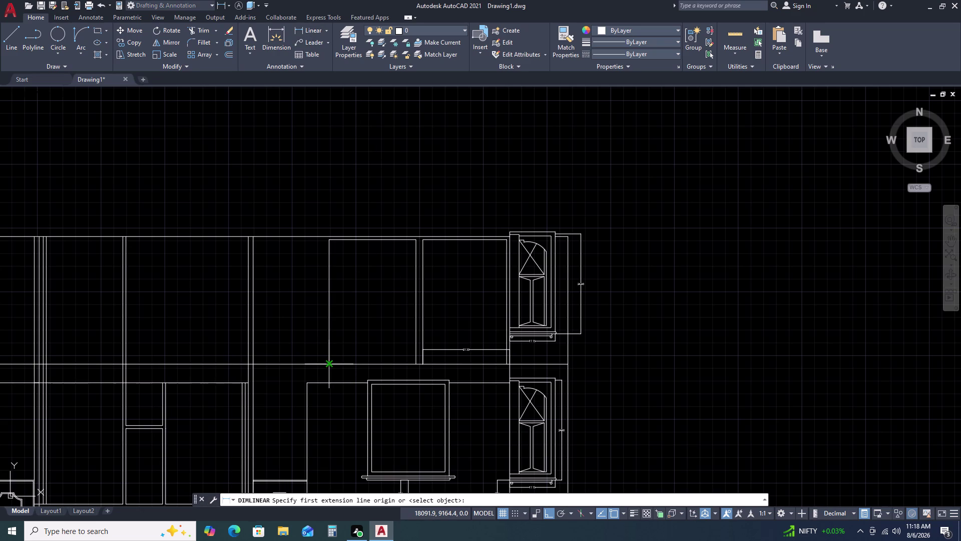
click(329, 361)
click(413, 364)
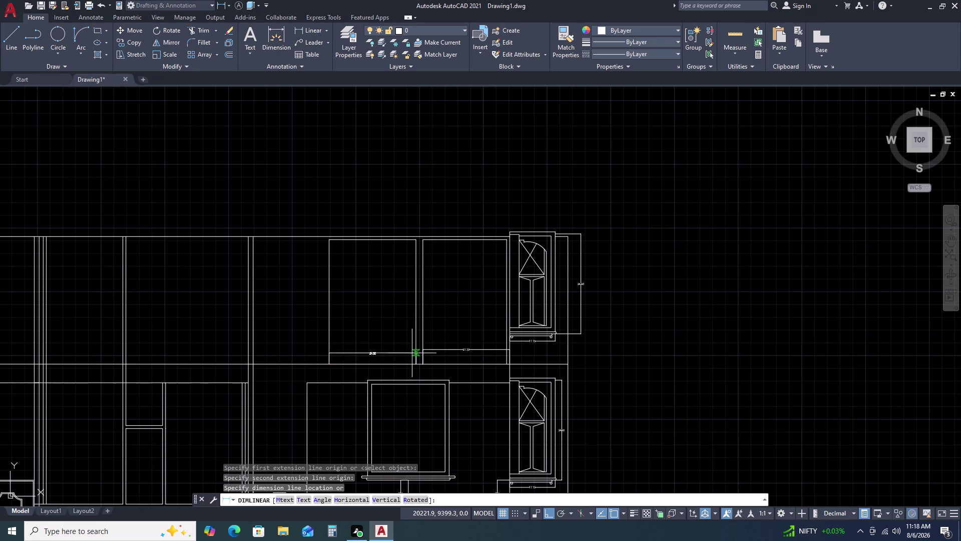
click(423, 350)
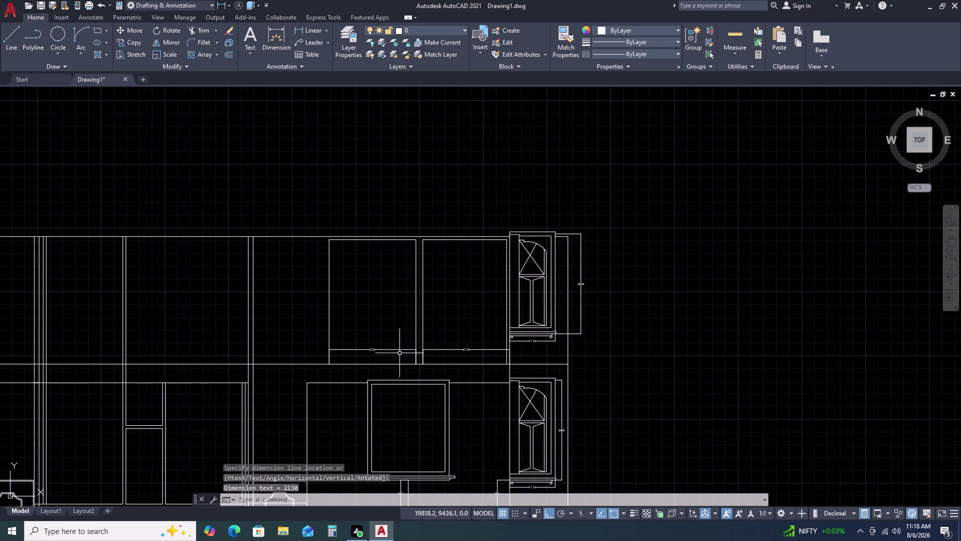
scroll(up, 3)
scroll(down, 3)
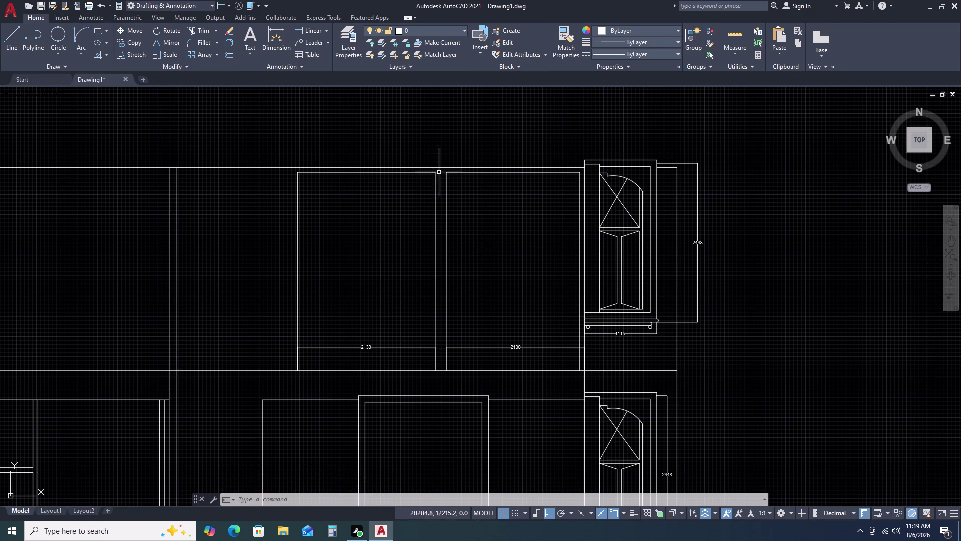
Draw a vertical line downward from the bay top where the two bays meet.
text(L)
key(space)
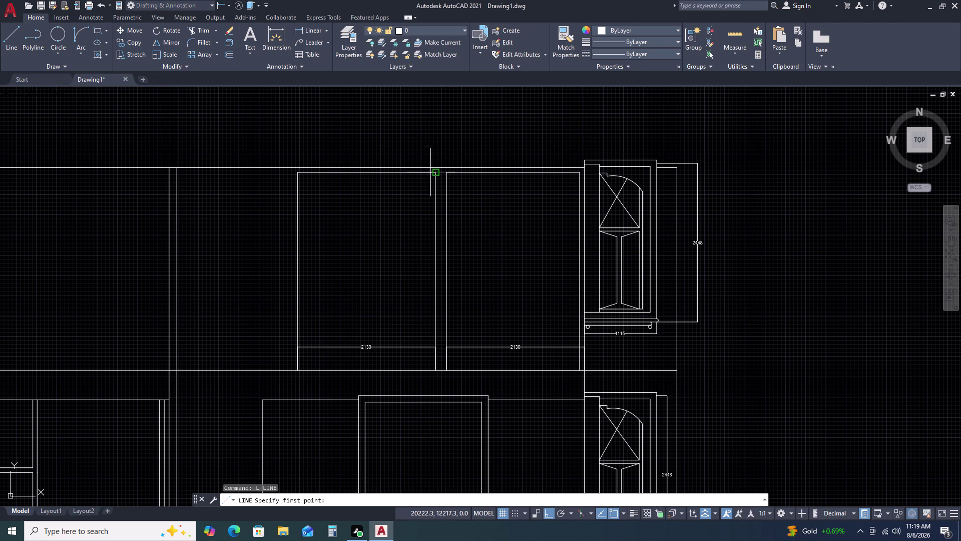
click(435, 172)
click(449, 173)
key(Escape)
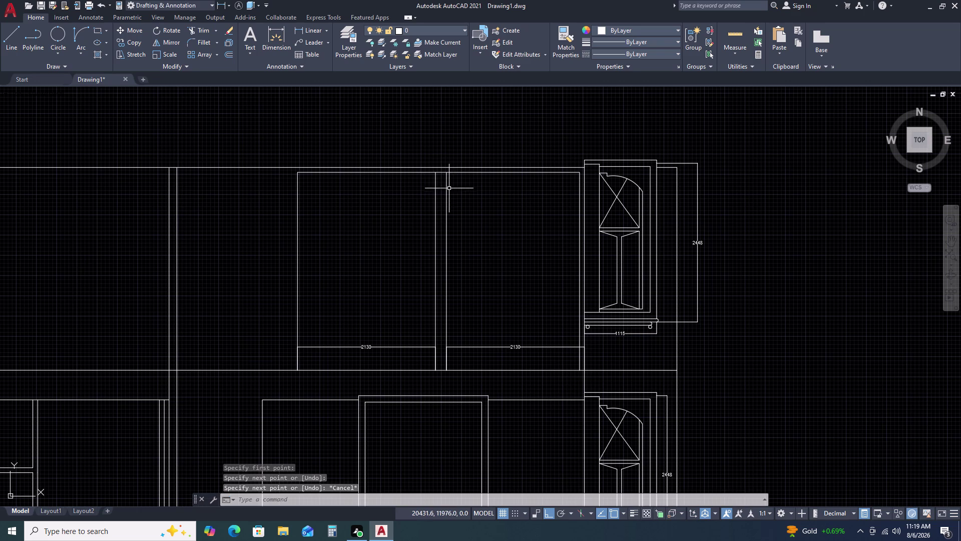
key(l)
key(space)
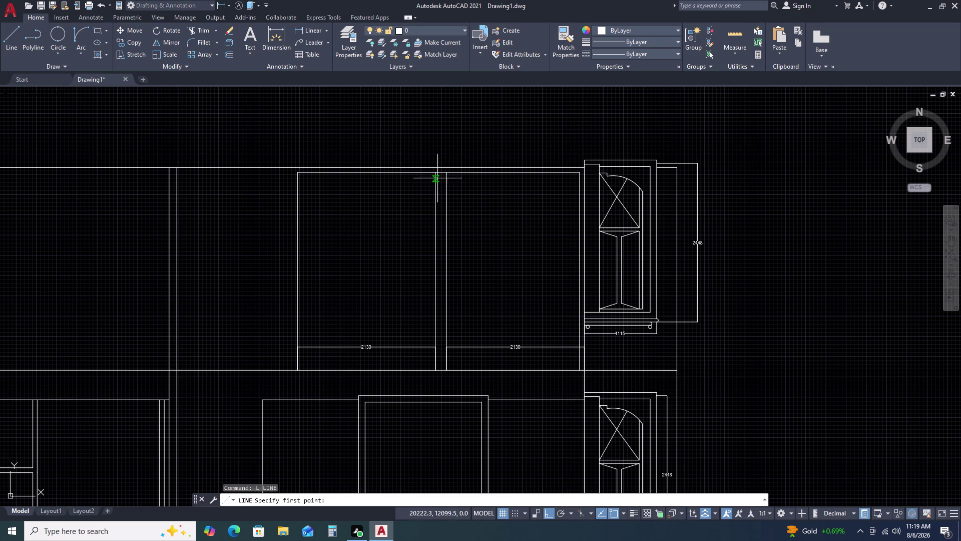
click(442, 172)
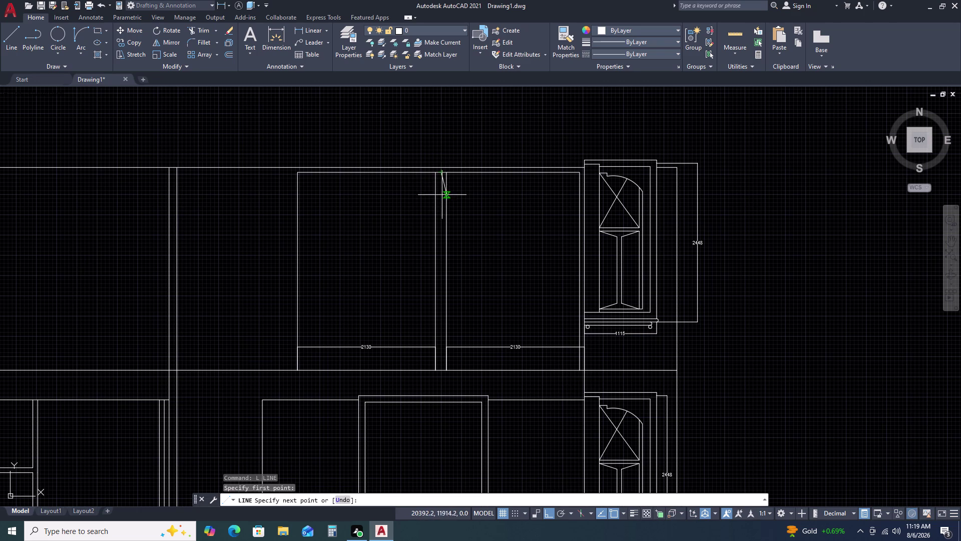
click(441, 372)
key(Escape)
Erase the extra short vertical line between the bays using a window selection.
scroll(up, 3)
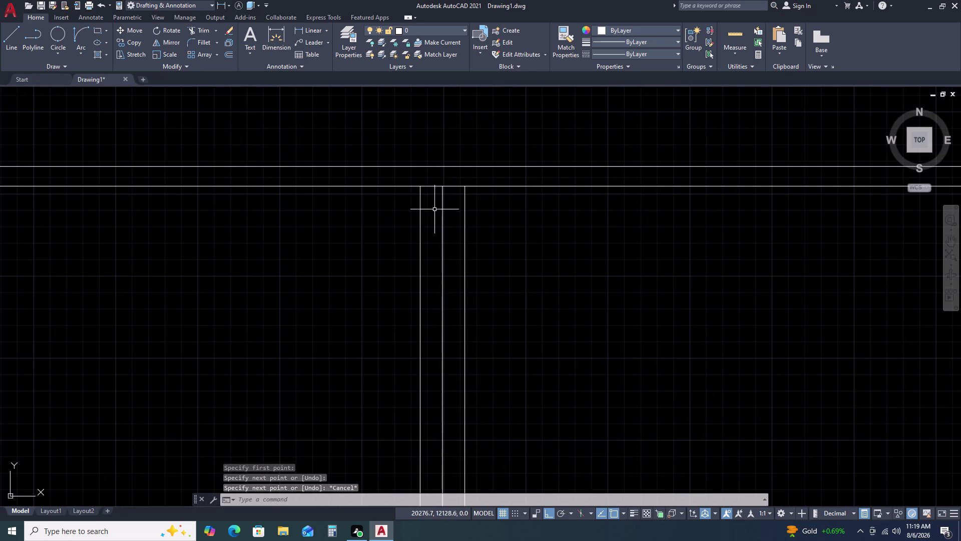
click(442, 210)
click(442, 189)
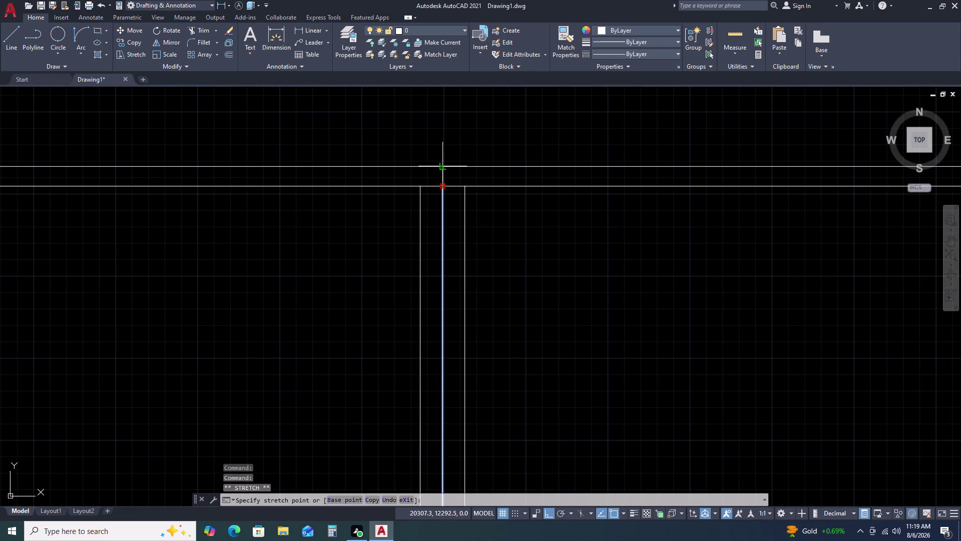
click(442, 168)
key(Escape)
scroll(down, 3)
scroll(up, 3)
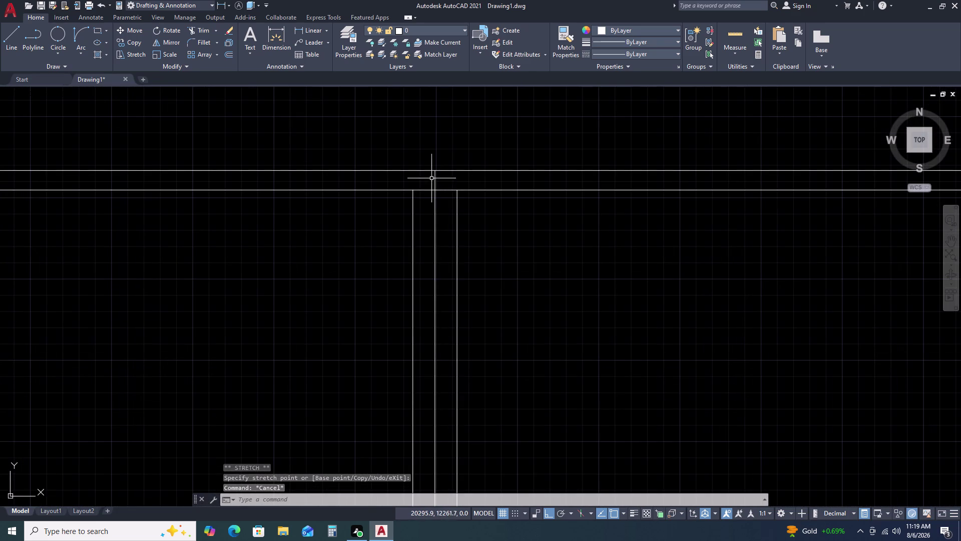
click(426, 185)
click(423, 200)
key(Delete)
scroll(down, 3)
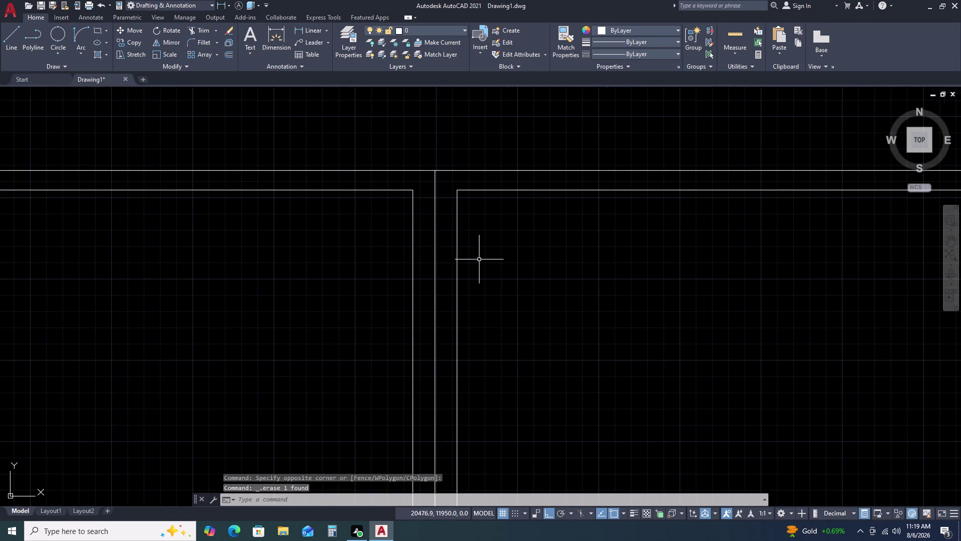
scroll(down, 3)
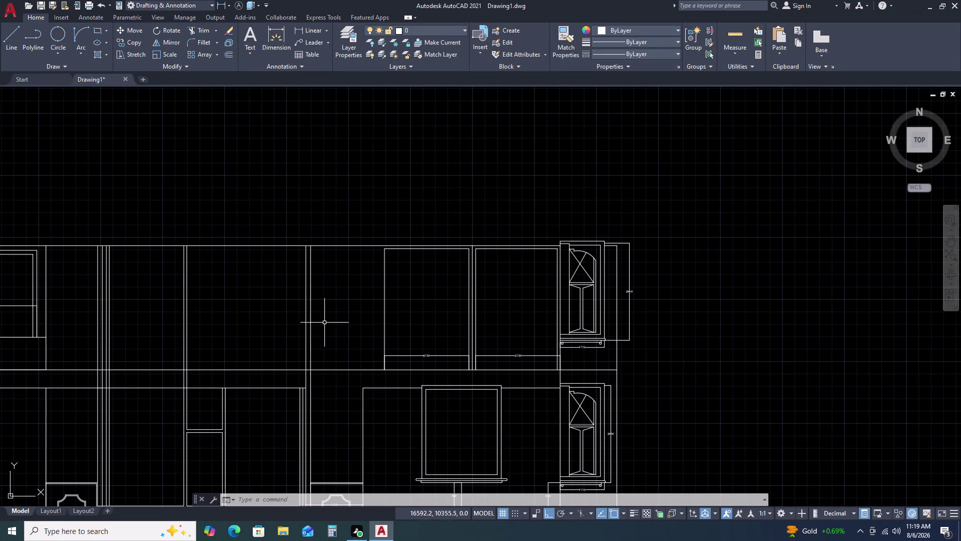
Grip-stretch the left bay's vertical edge up to the top horizontal line.
click(393, 268)
click(373, 285)
scroll(up, 3)
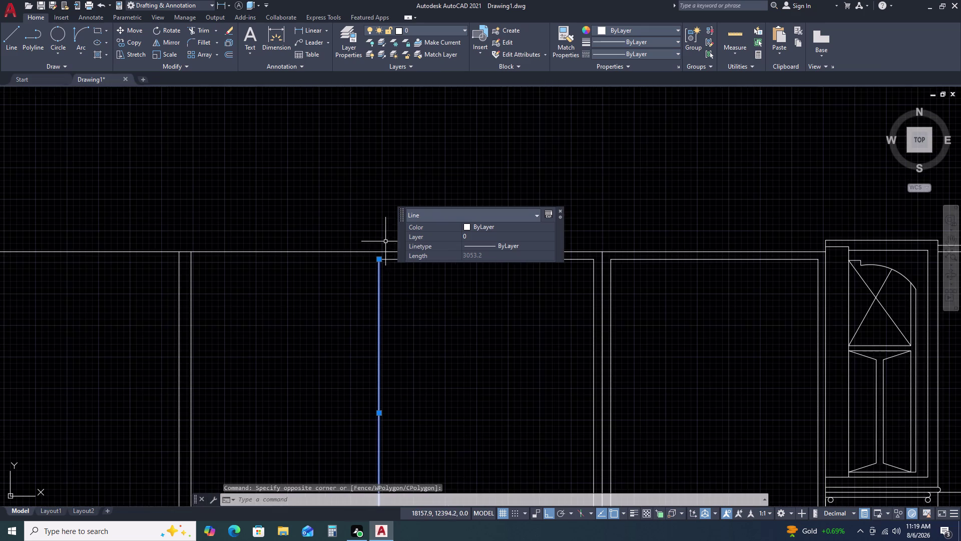
click(378, 258)
click(378, 250)
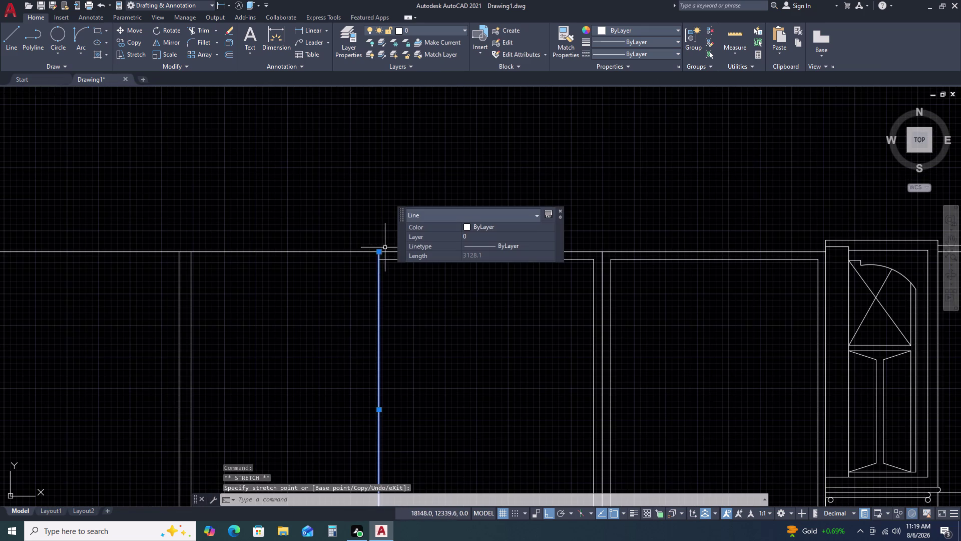
scroll(down, 3)
key(Escape)
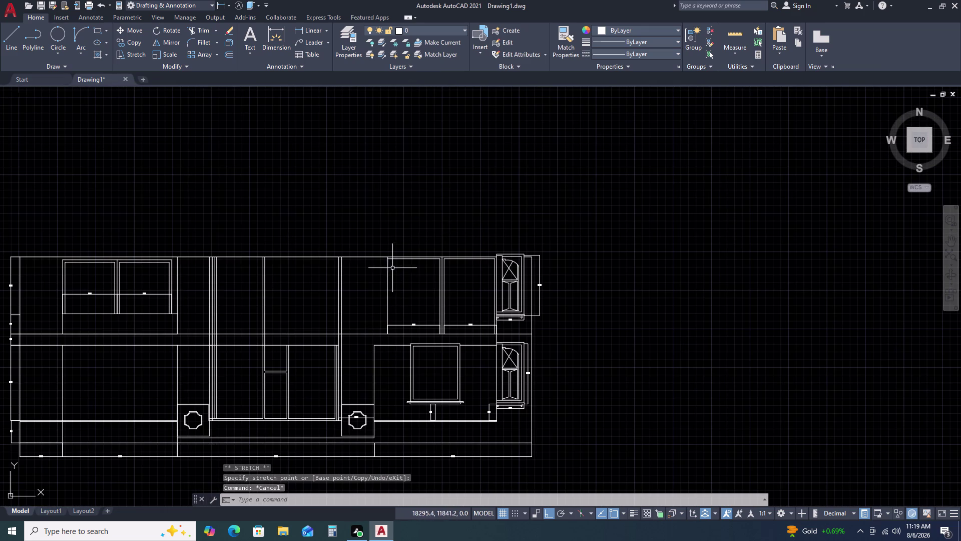
Offset the extended vertical edge by 75 toward the bay's outer side.
triple_click(392, 271)
click(380, 289)
click(385, 277)
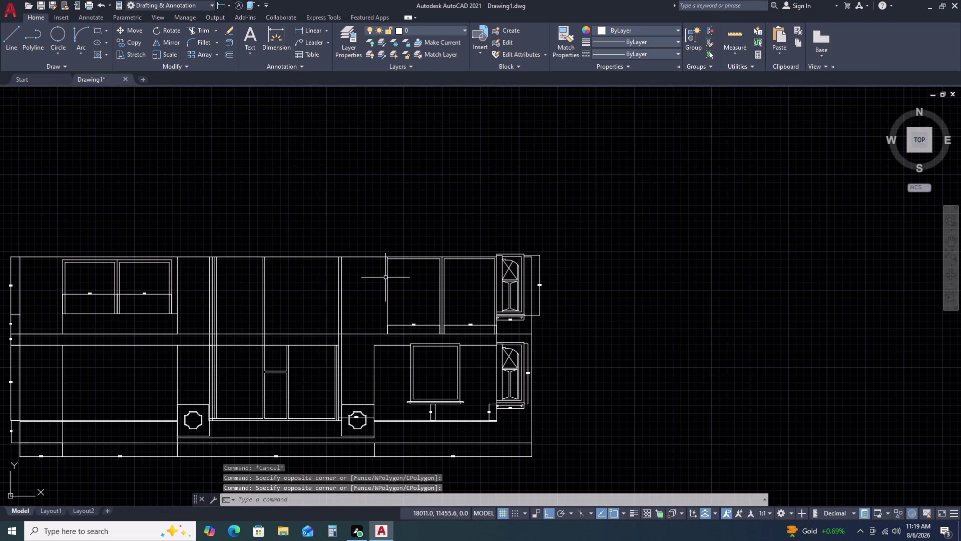
click(389, 279)
click(380, 286)
text(O)
key(space)
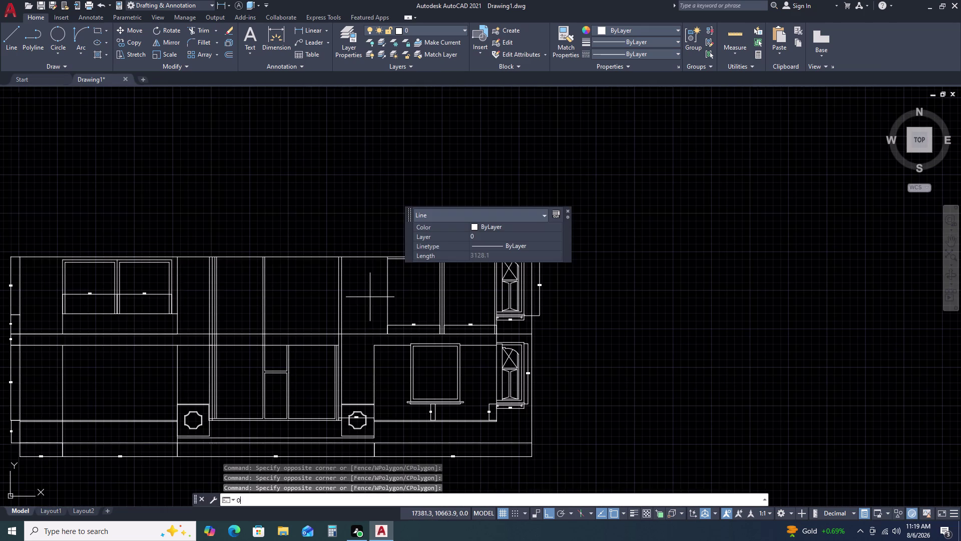
key(7)
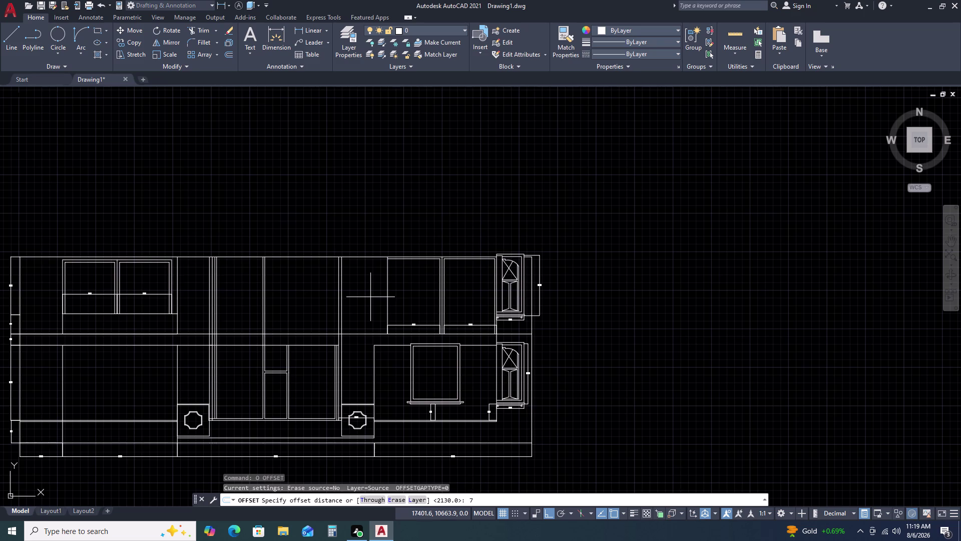
text(5)
key(space)
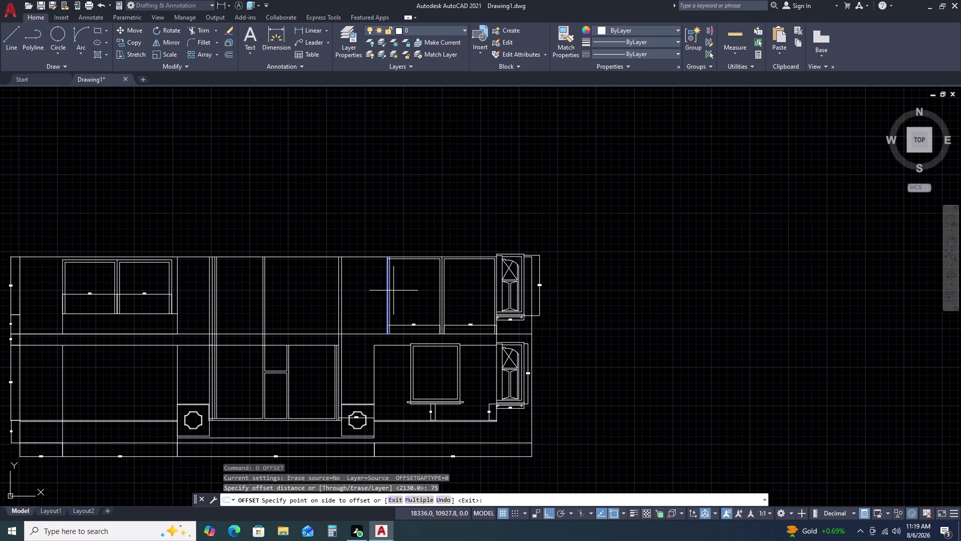
click(393, 291)
key(Escape)
Fillet the bay's top corner between the top horizontal line and the vertical edge.
scroll(up, 3)
text(F)
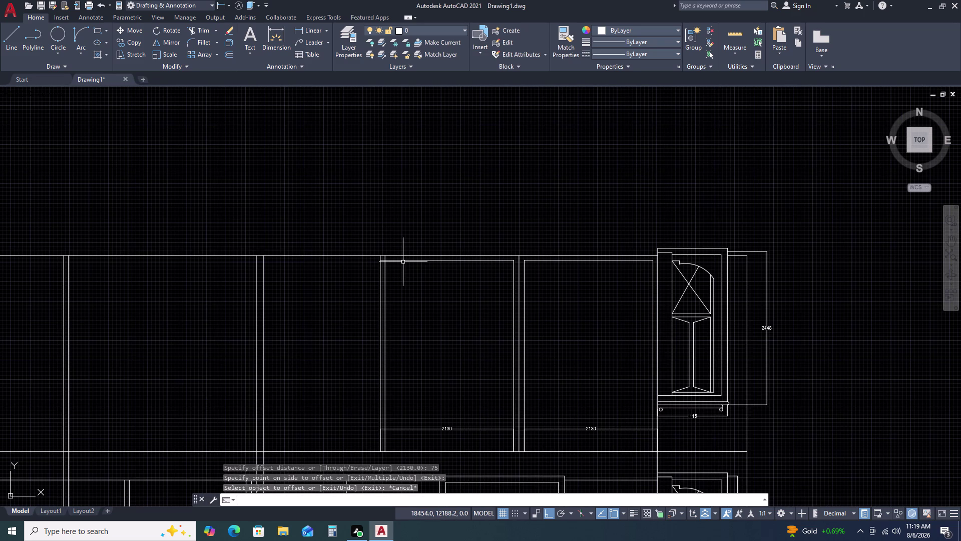
key(space)
click(403, 261)
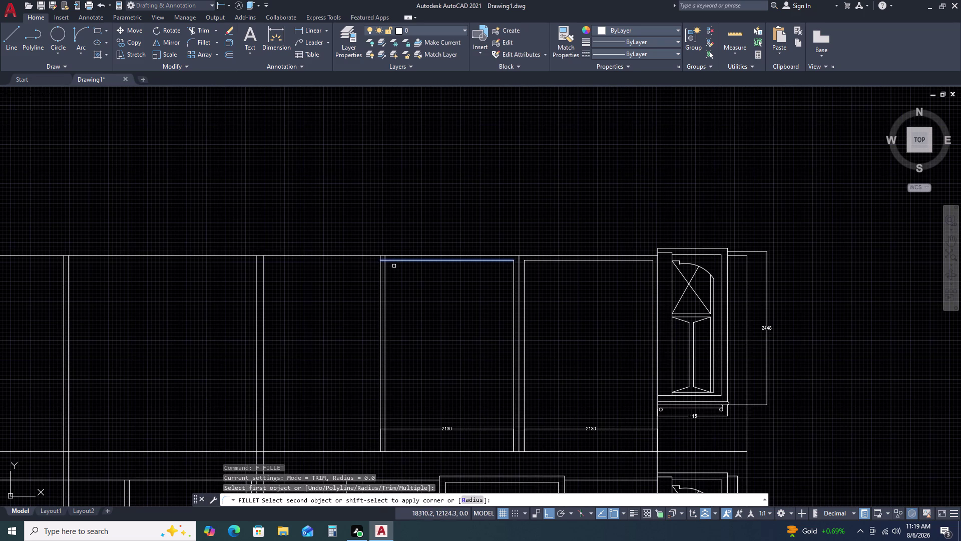
click(383, 276)
click(386, 271)
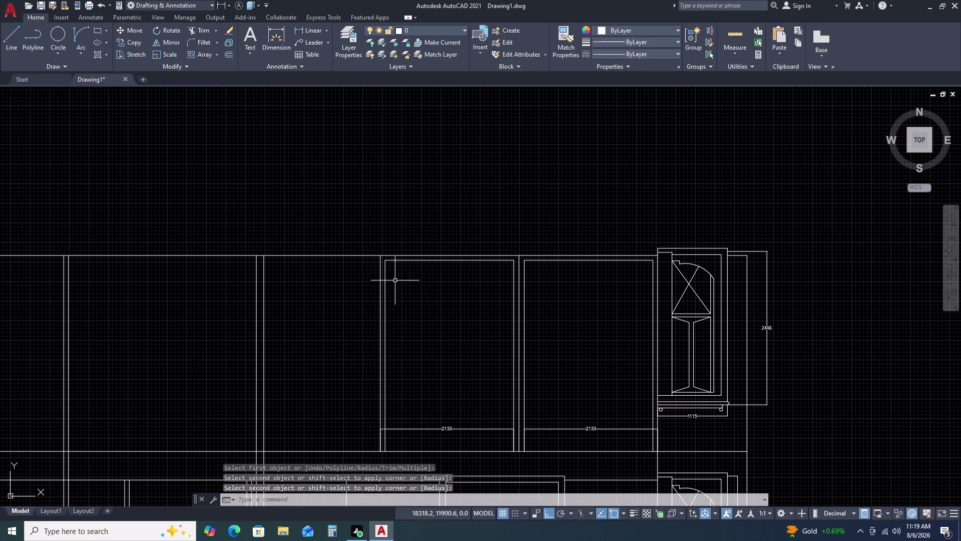
scroll(down, 3)
key(Escape)
middle_drag(448, 392, 459, 386)
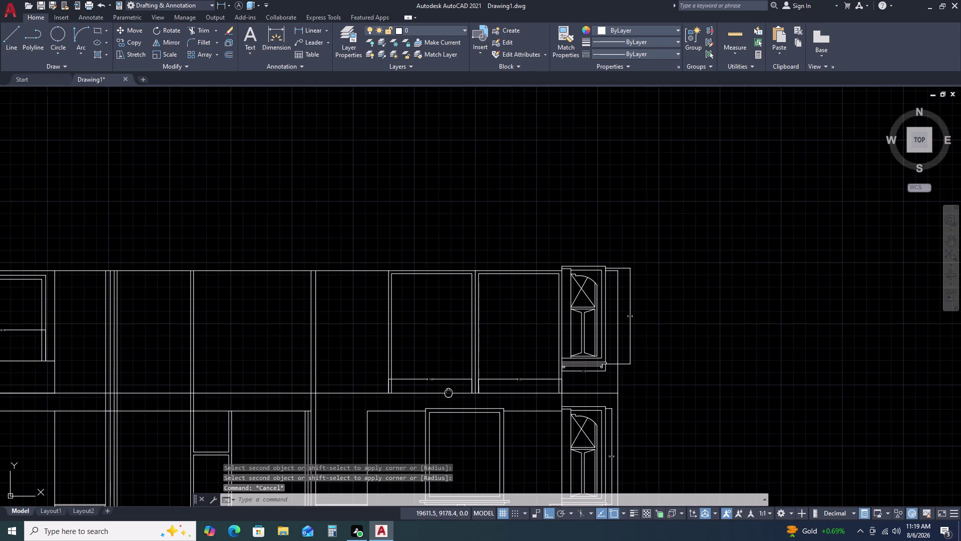
middle_drag(459, 385, 496, 316)
middle_click(501, 306)
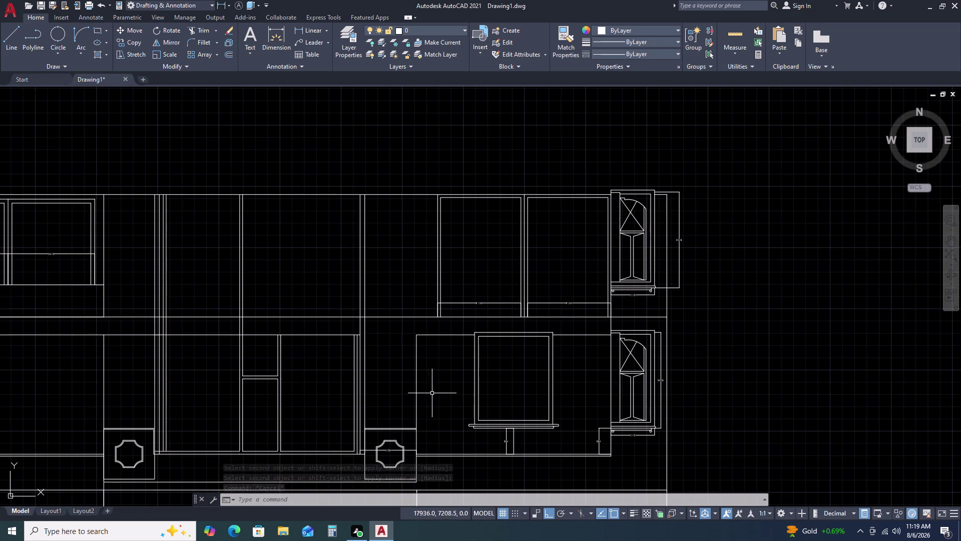
scroll(down, 3)
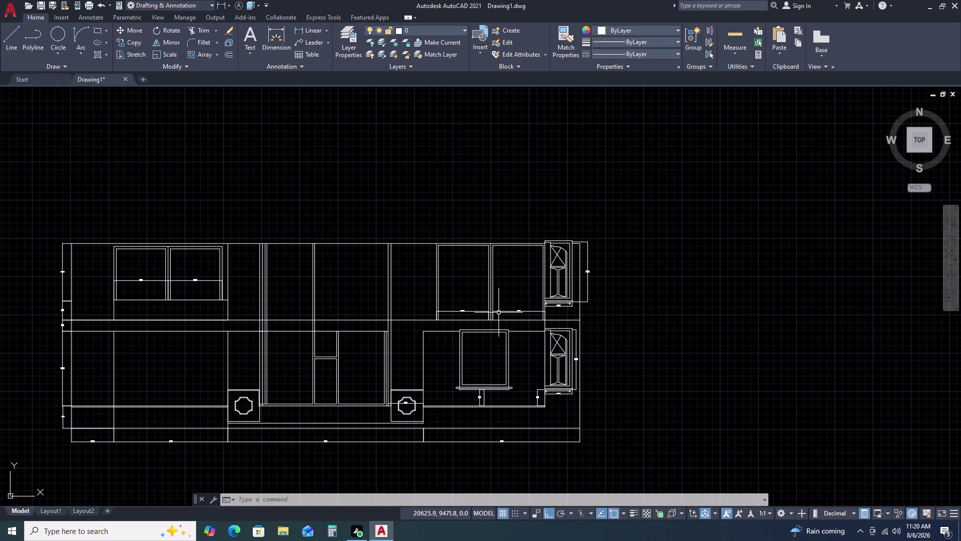
scroll(up, 3)
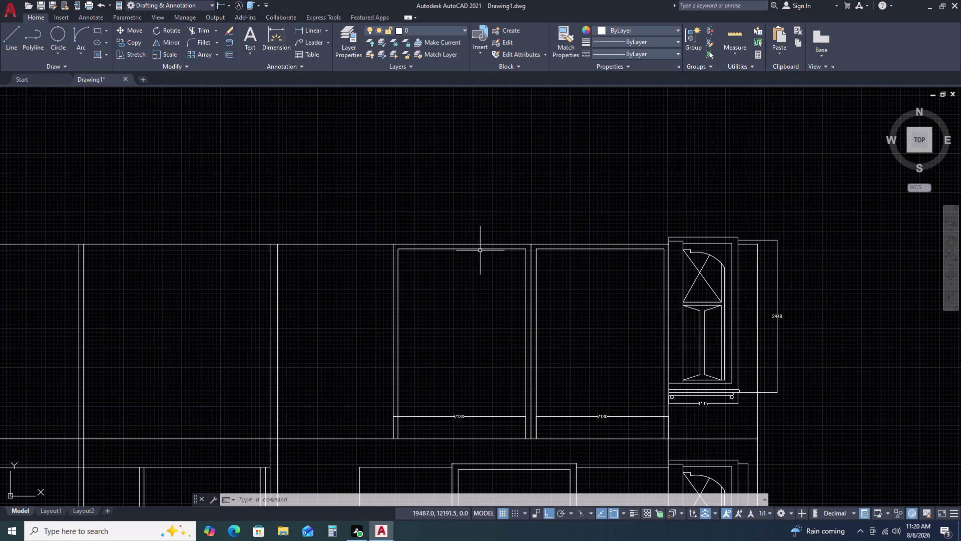
scroll(down, 3)
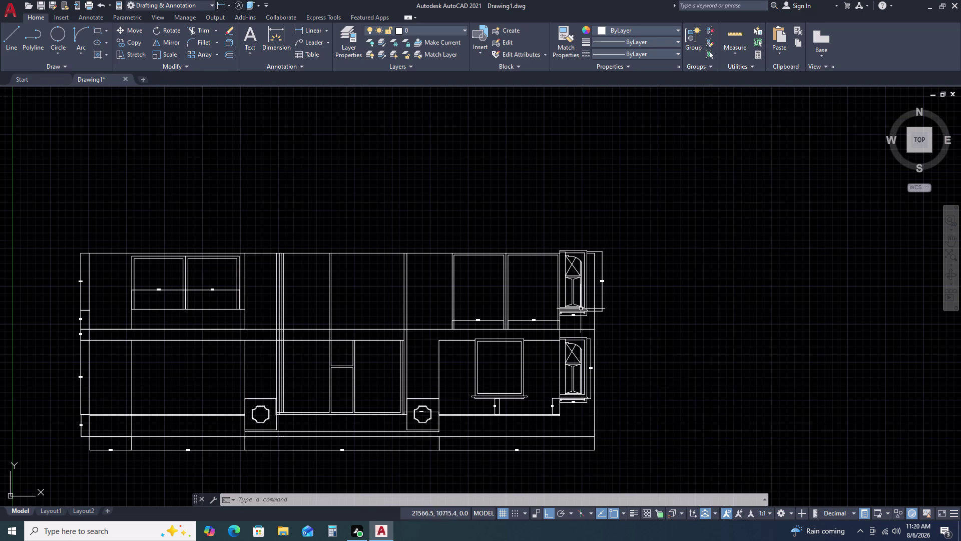
scroll(up, 3)
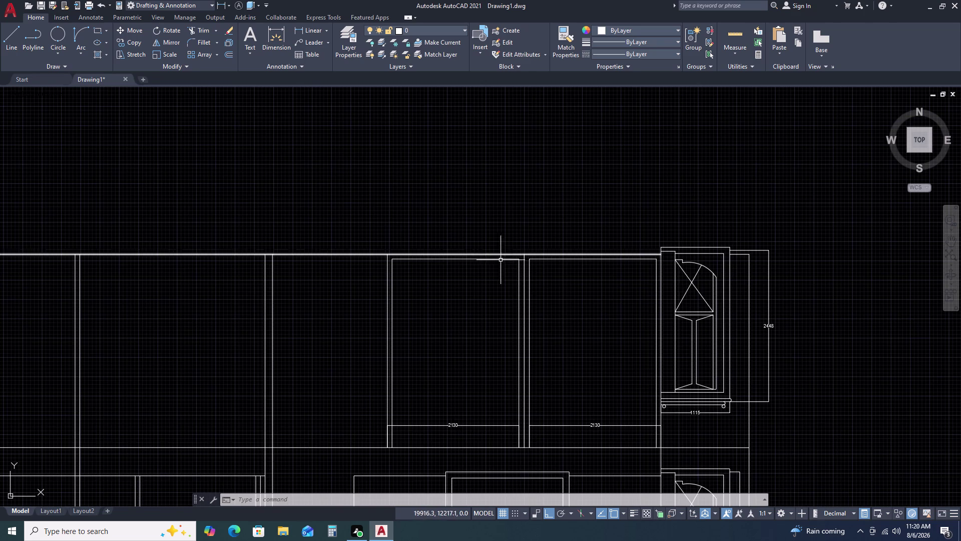
Add a 542 vertical dimension rising from the right bay's top corner.
key(d)
text(LI)
key(space)
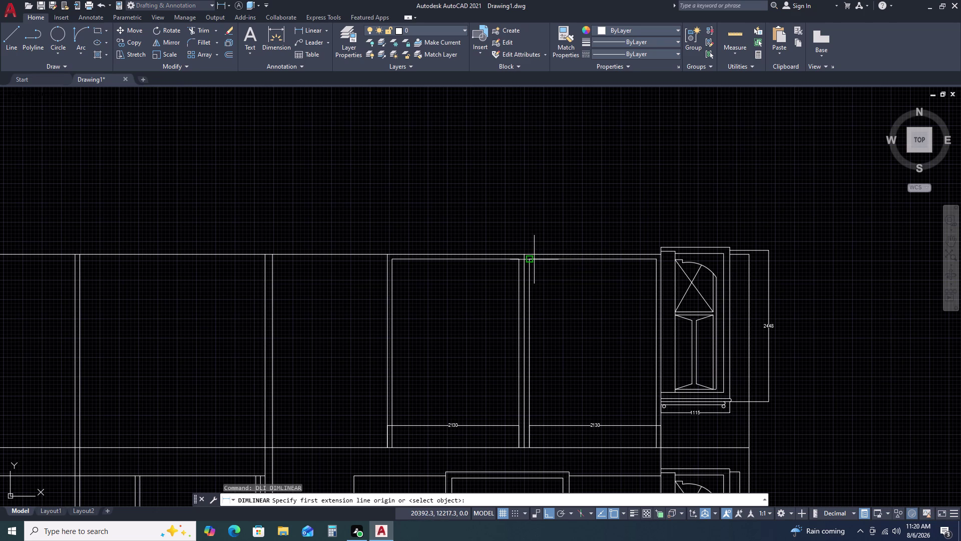
click(531, 261)
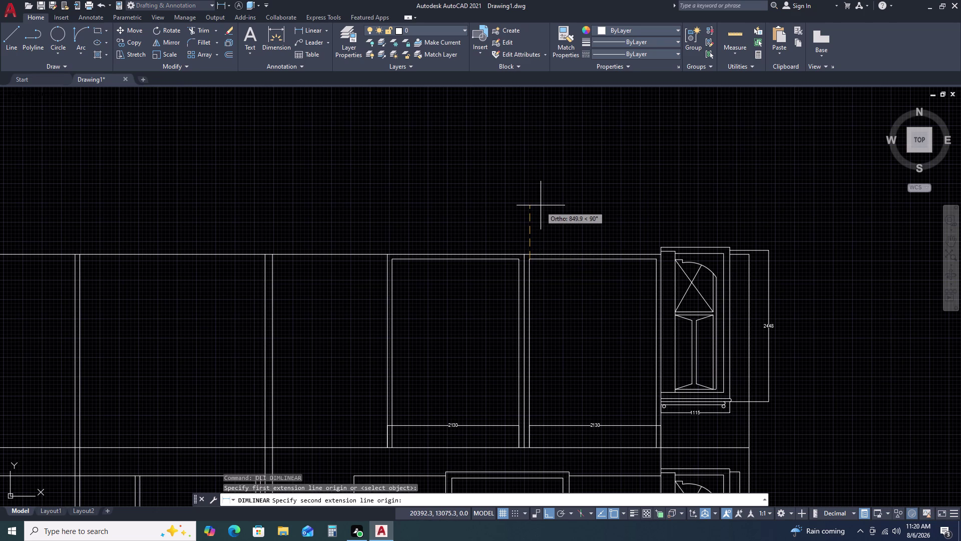
text(542)
key(space)
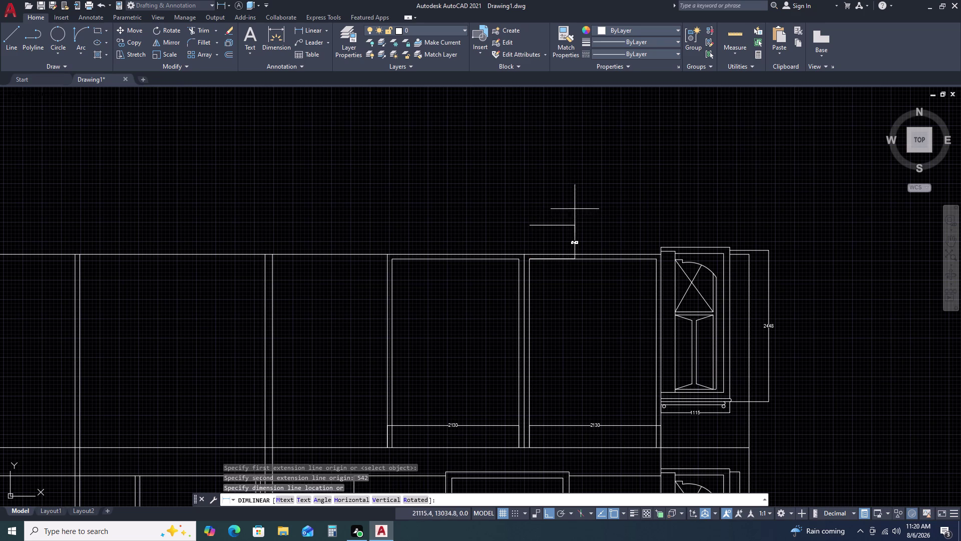
click(558, 235)
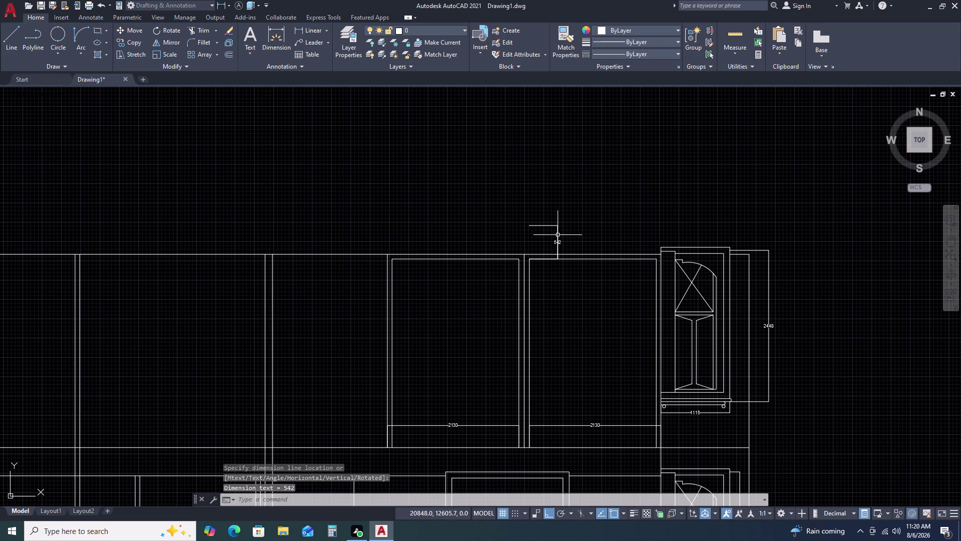
scroll(up, 3)
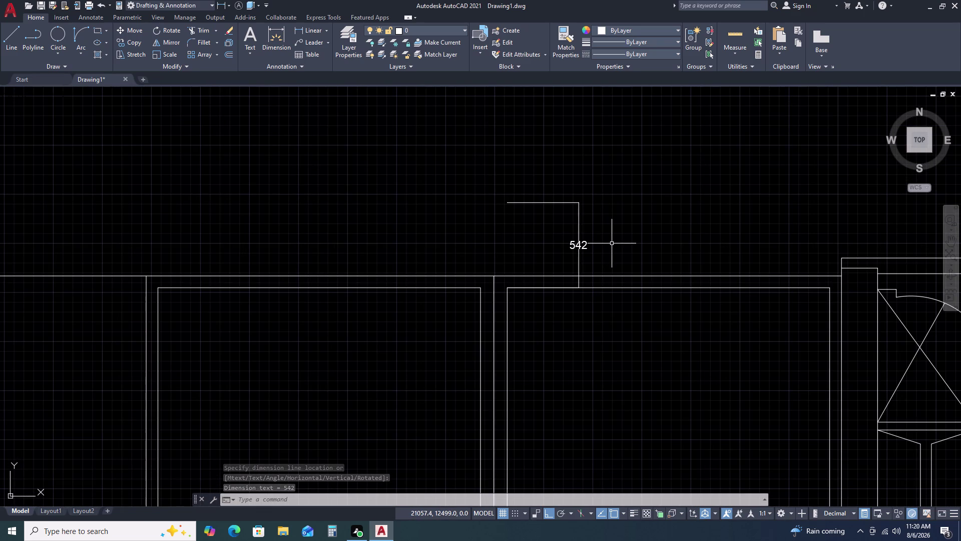
Draw a horizontal construction line through the top of the 542 dimension.
key(x)
key(l)
key(space)
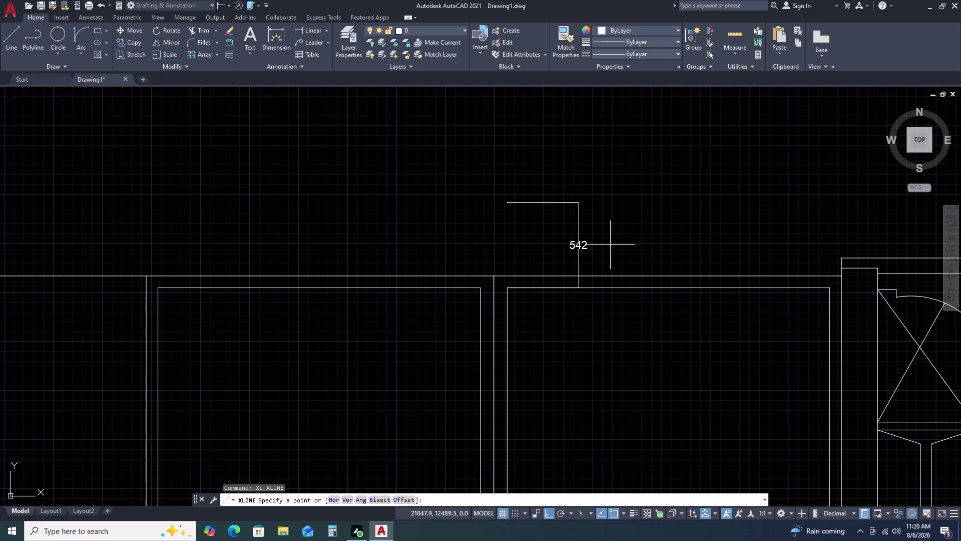
key(h)
key(space)
click(506, 203)
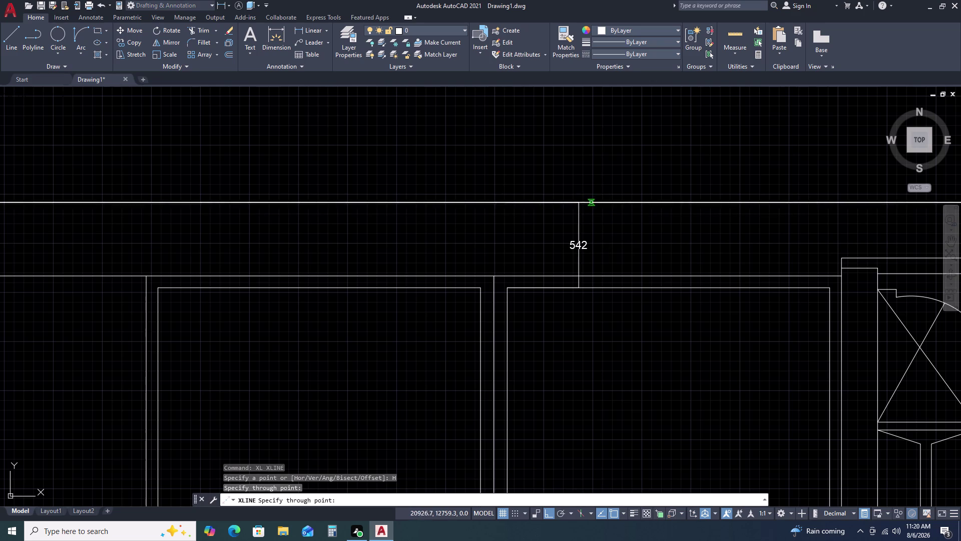
key(Escape)
scroll(down, 3)
scroll(up, 3)
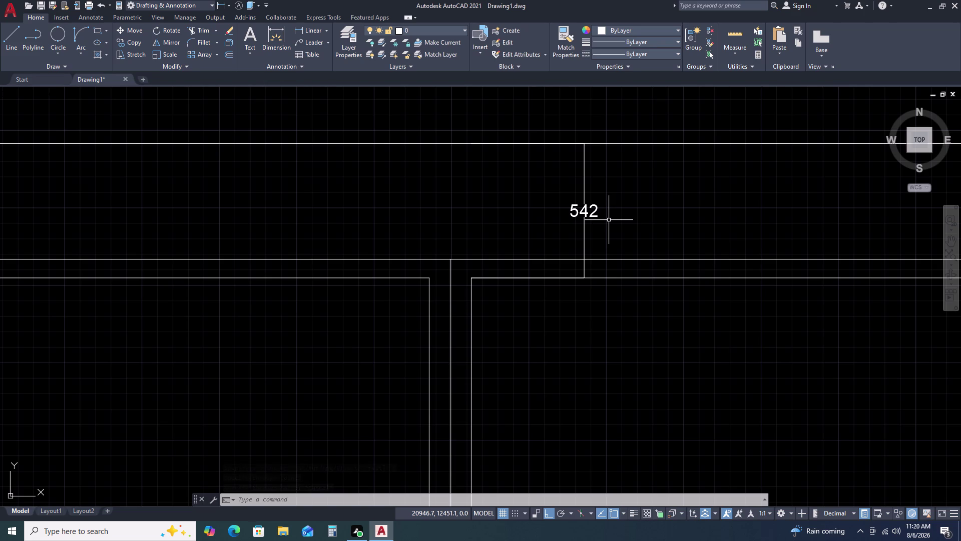
scroll(down, 3)
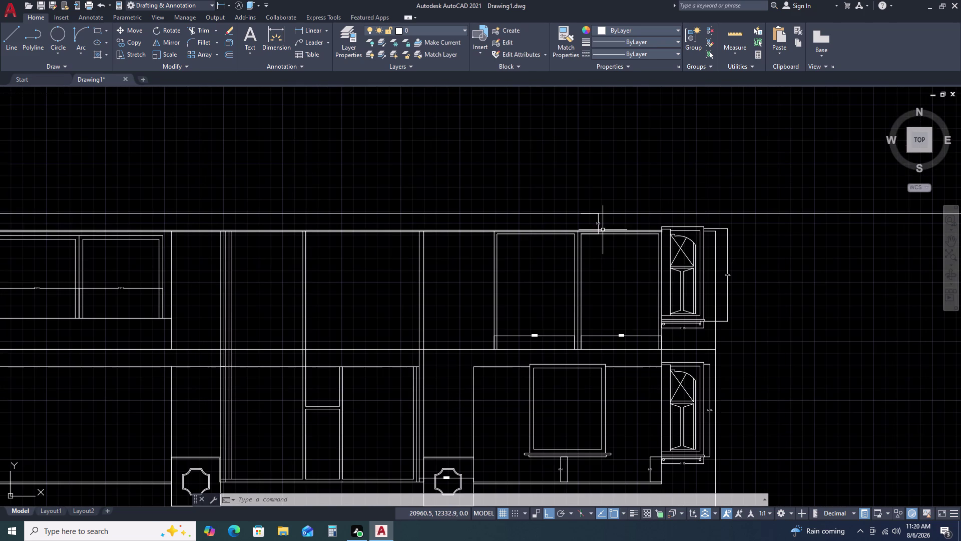
scroll(up, 3)
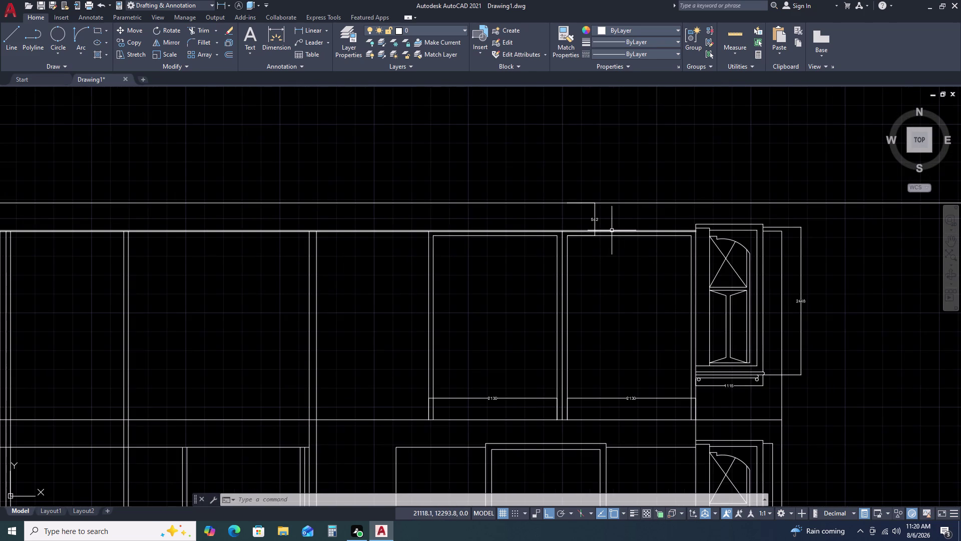
click(611, 230)
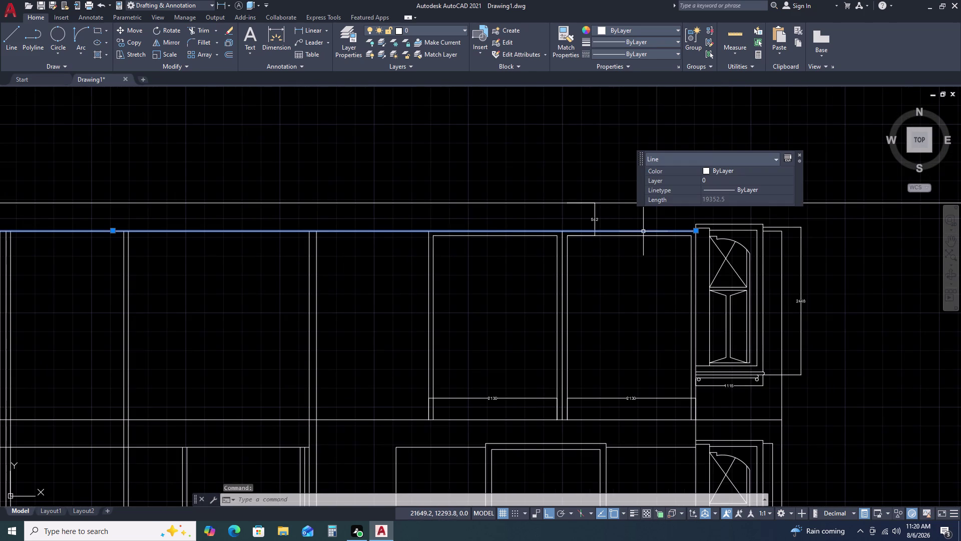
text(O)
key(space)
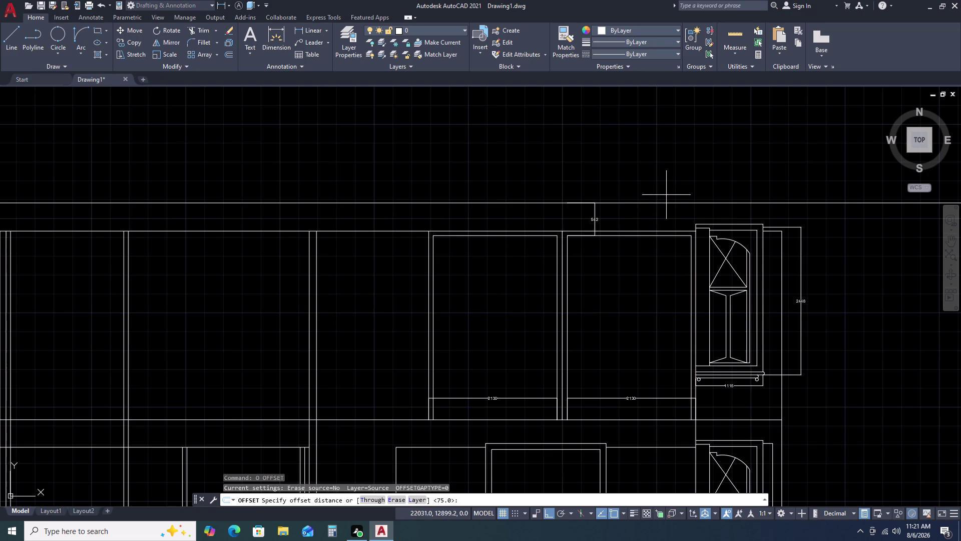
text(119)
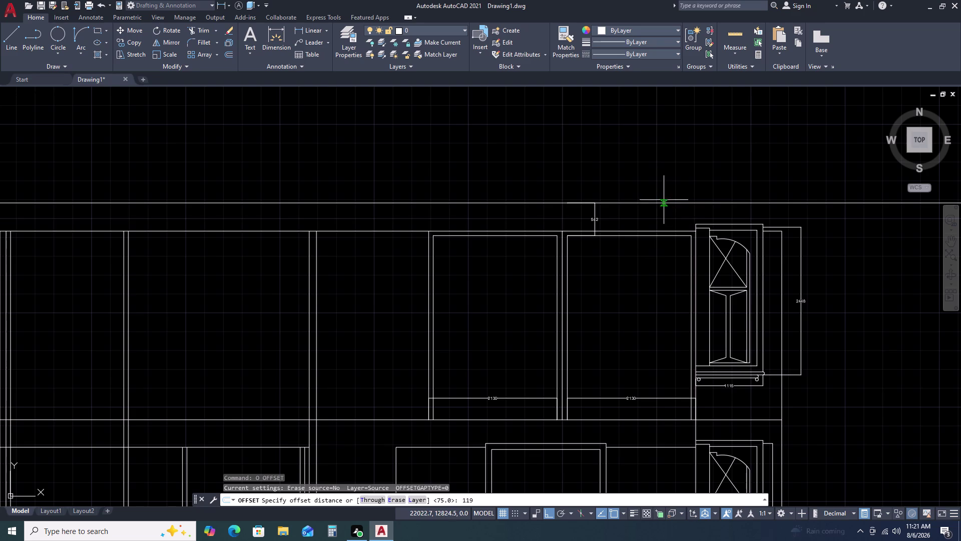
key(space)
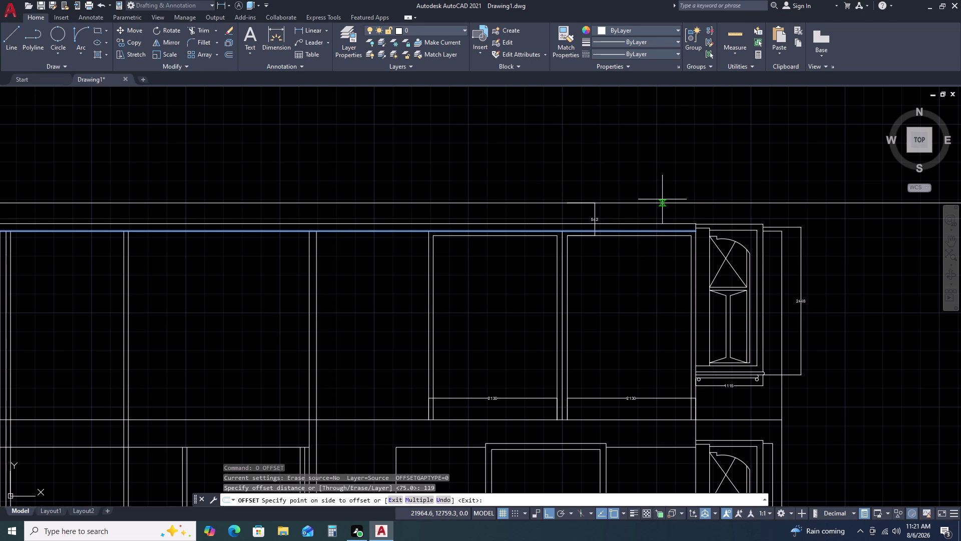
key(Escape)
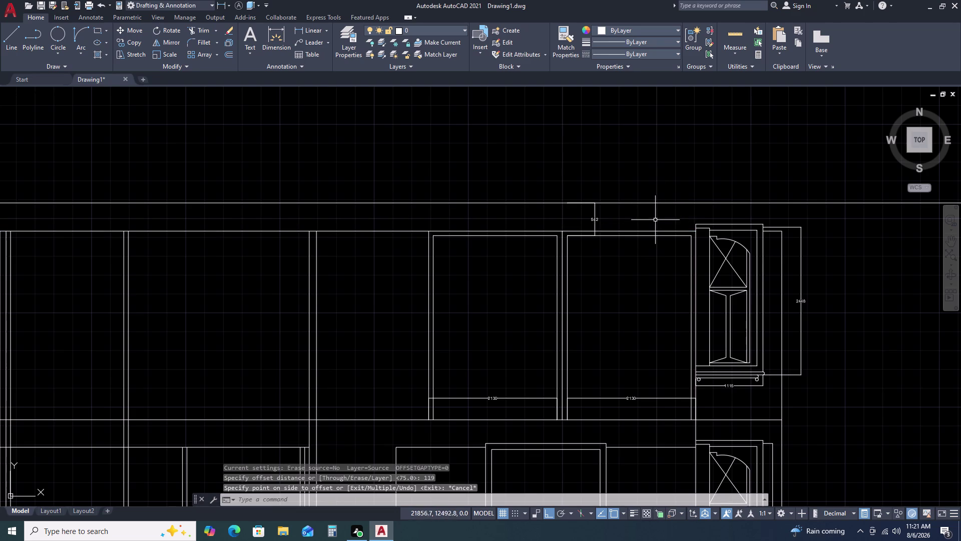
click(648, 231)
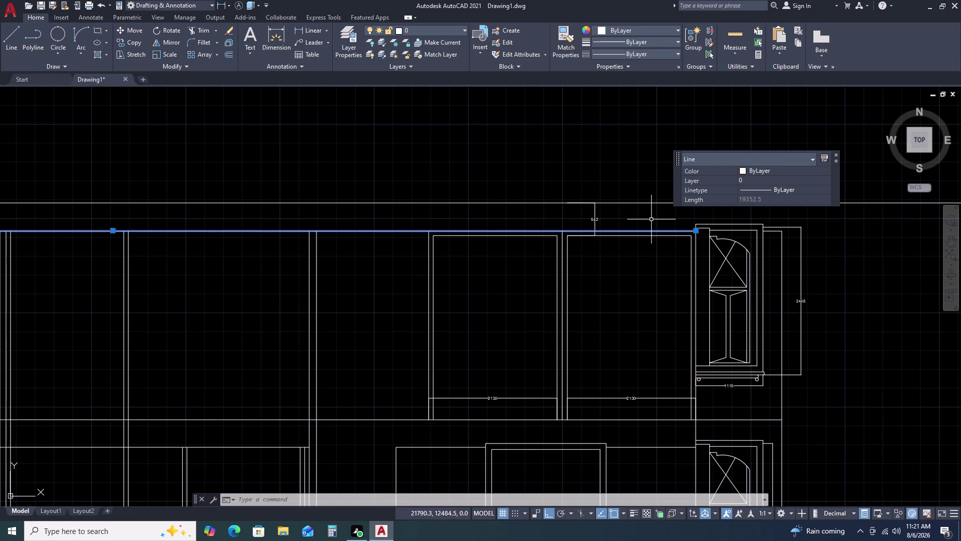
key(Escape)
scroll(down, 3)
scroll(up, 3)
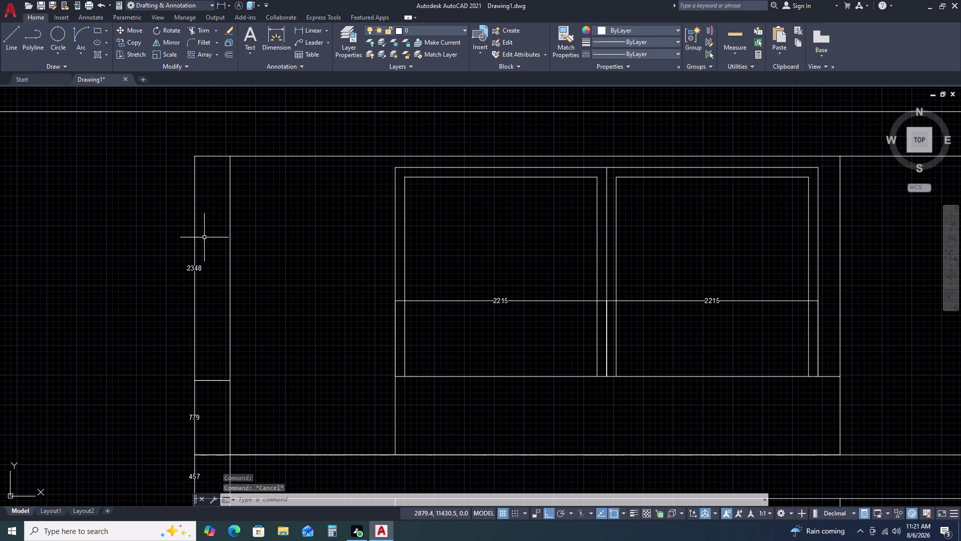
scroll(down, 3)
scroll(down, 3)
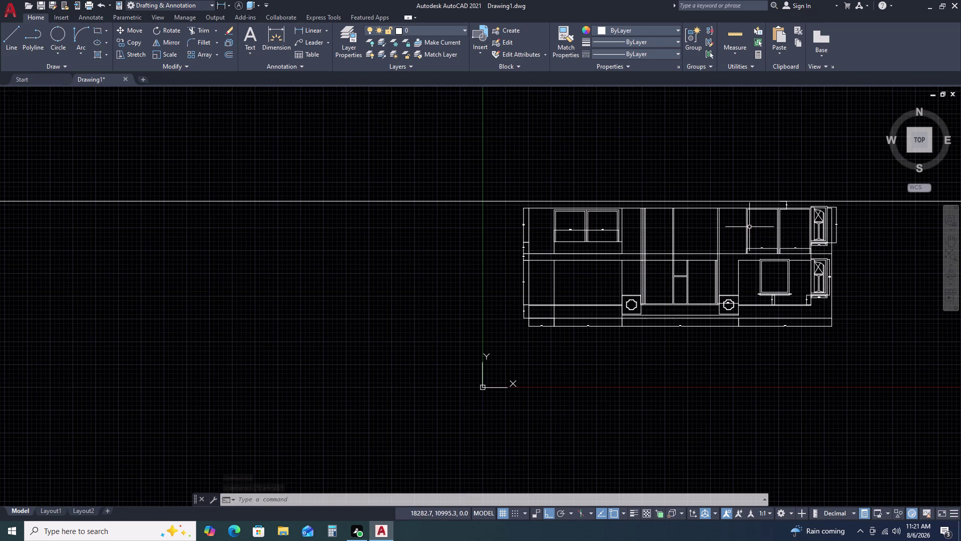
middle_drag(750, 227, 647, 239)
scroll(up, 3)
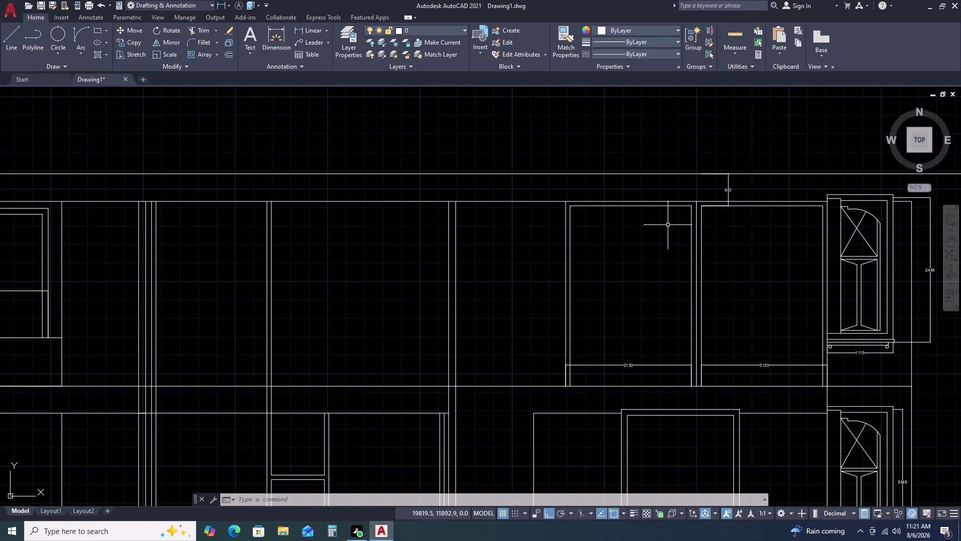
scroll(down, 3)
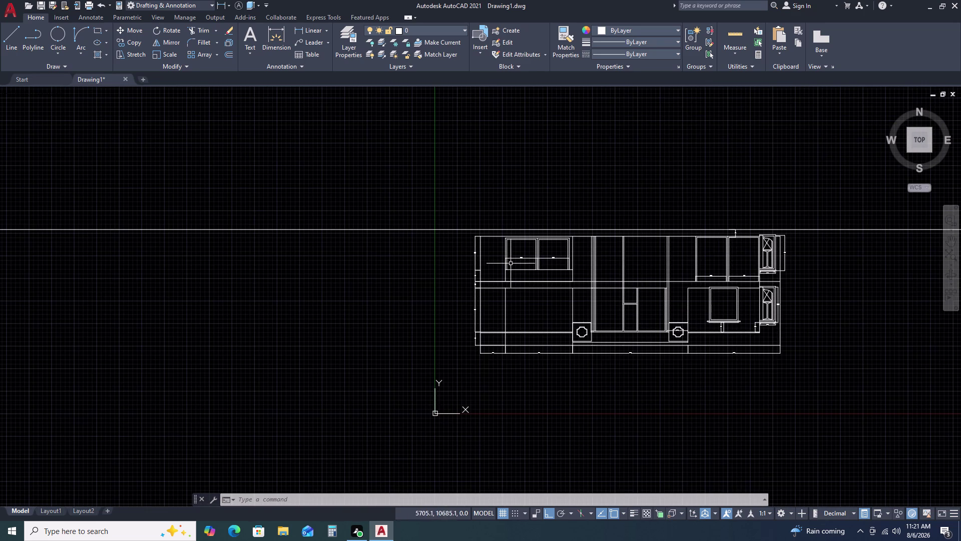
scroll(up, 3)
scroll(up, 3)
scroll(down, 3)
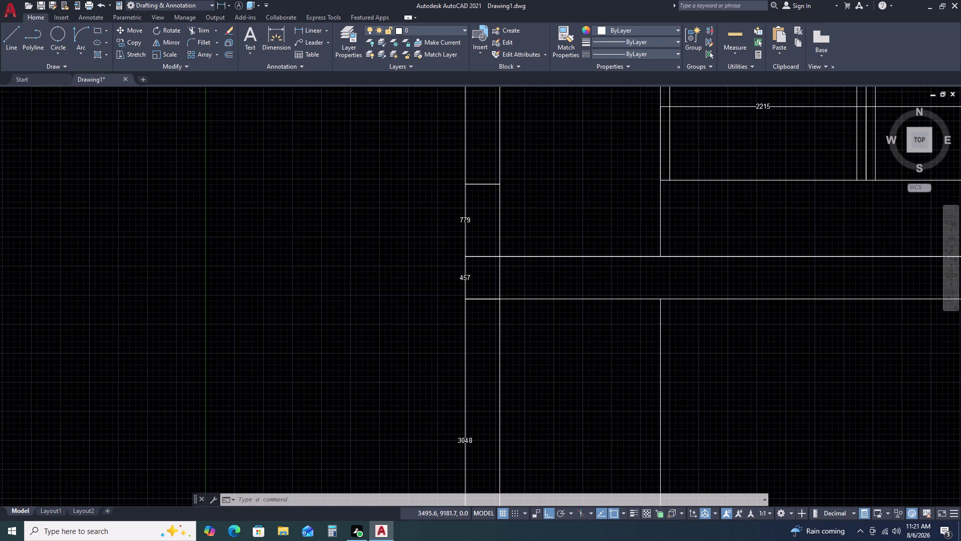
middle_drag(519, 201, 428, 285)
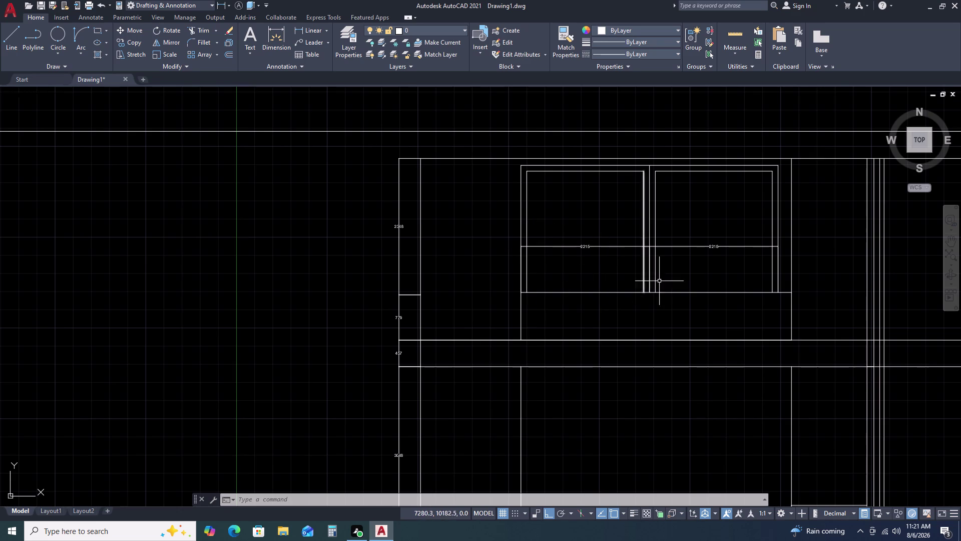
scroll(down, 3)
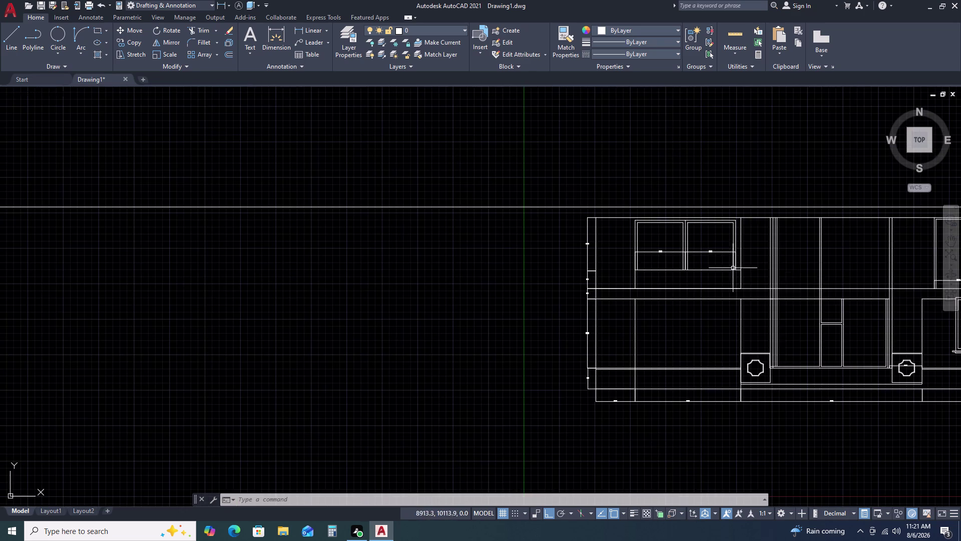
middle_drag(803, 280, 617, 295)
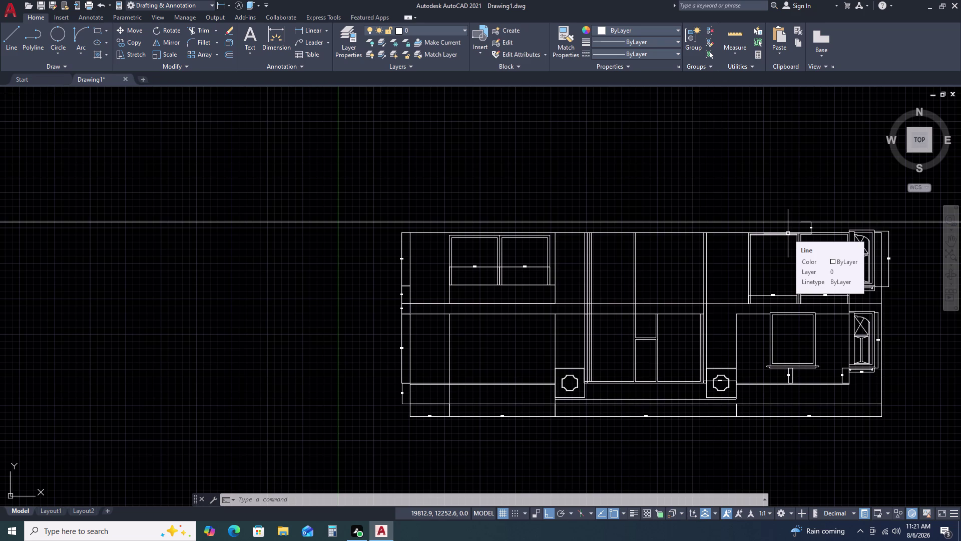
scroll(up, 3)
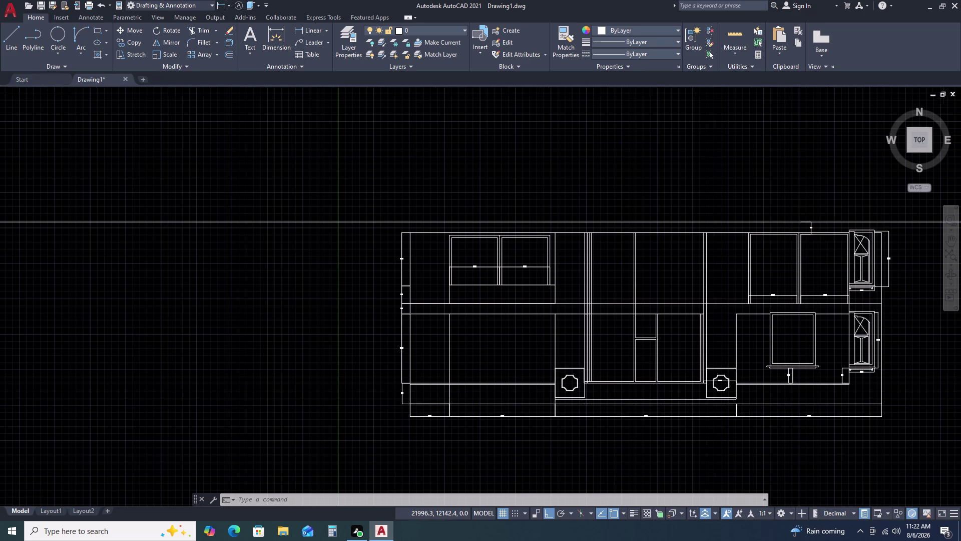
scroll(up, 3)
scroll(down, 3)
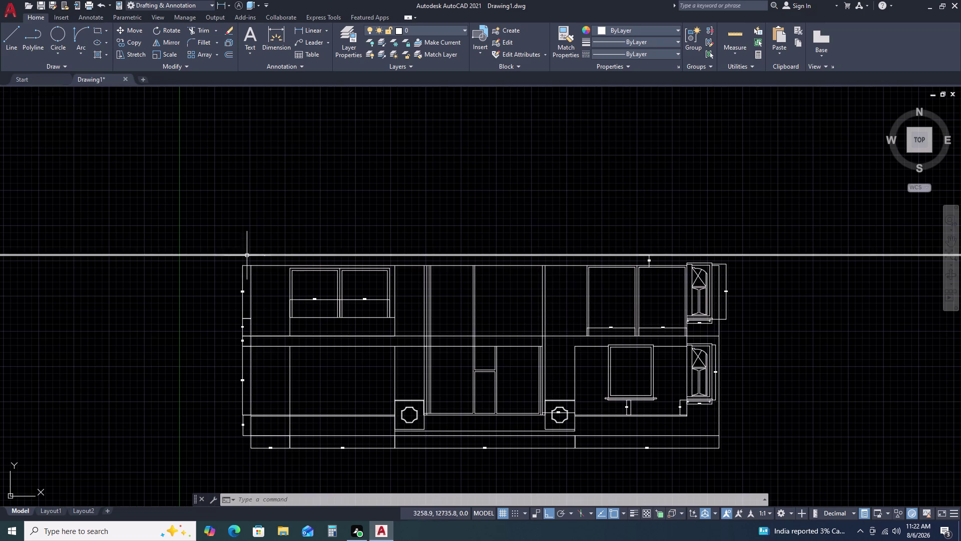
scroll(up, 3)
middle_drag(675, 261, 582, 268)
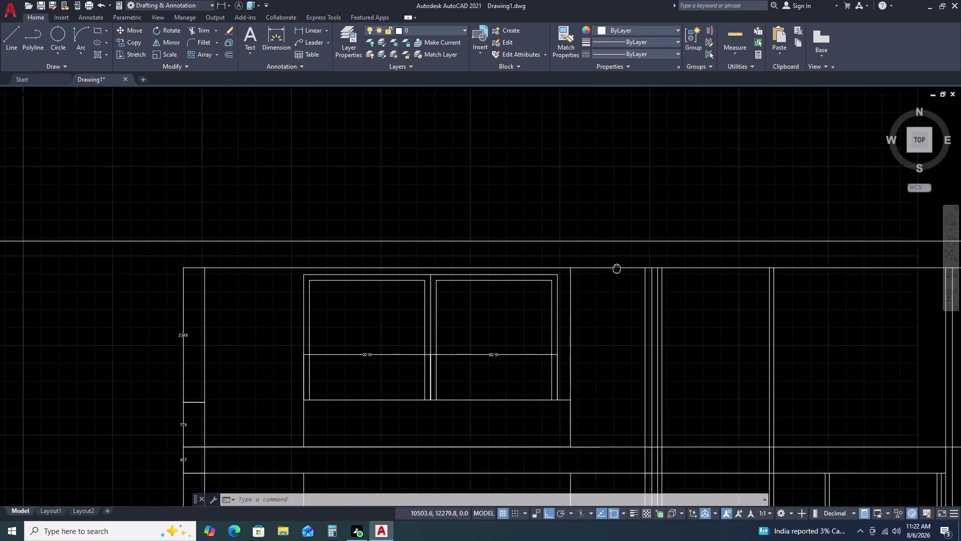
middle_drag(582, 268, 522, 259)
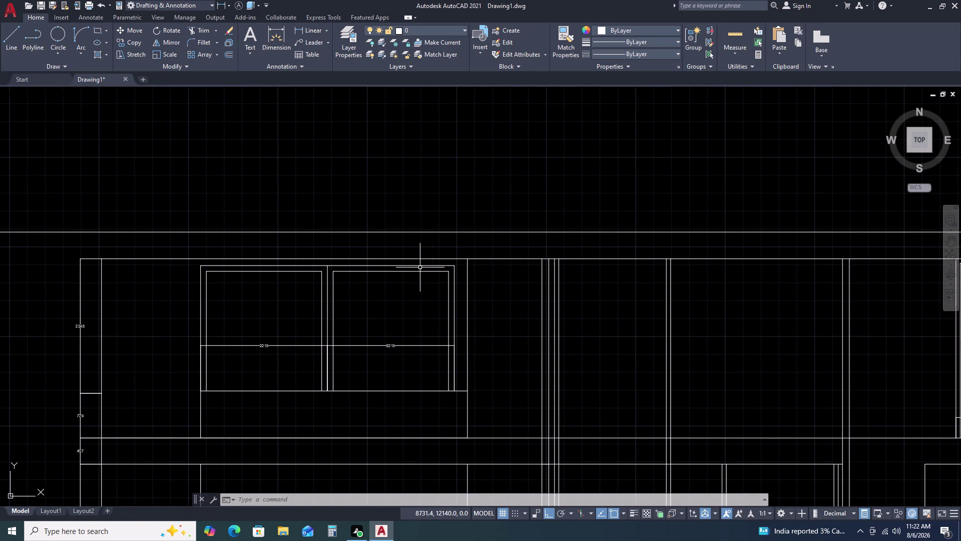
scroll(up, 3)
scroll(down, 3)
middle_drag(880, 282, 680, 273)
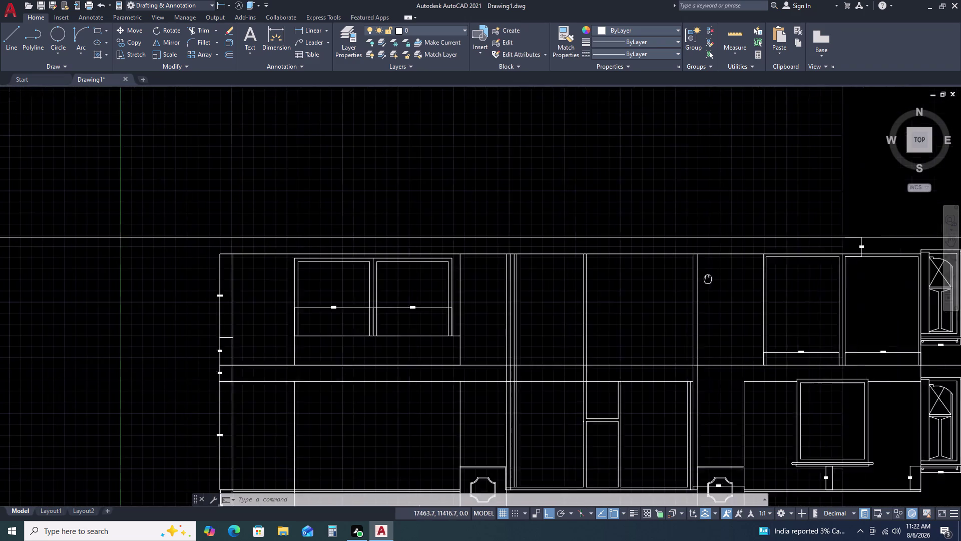
middle_drag(680, 274, 663, 269)
scroll(up, 3)
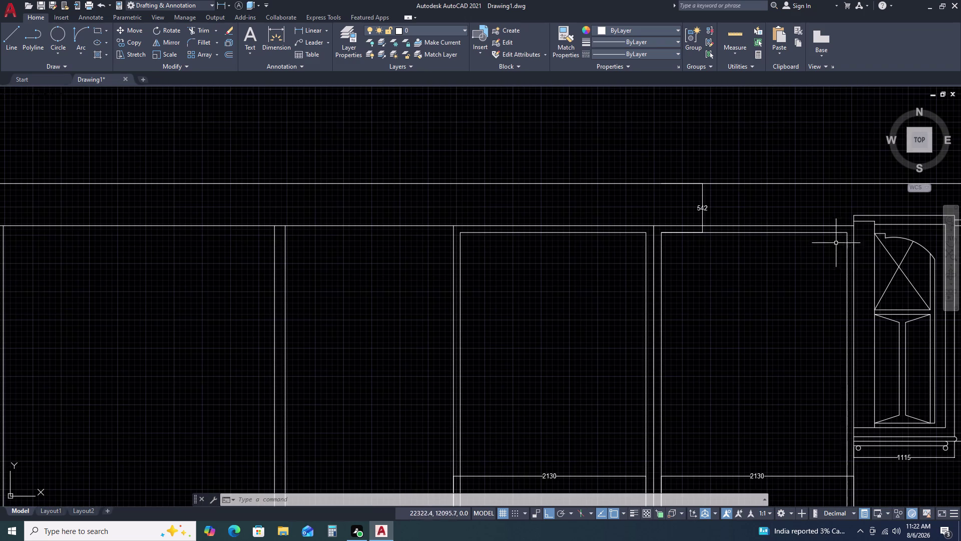
middle_drag(842, 240, 833, 239)
middle_drag(809, 236, 799, 234)
scroll(down, 3)
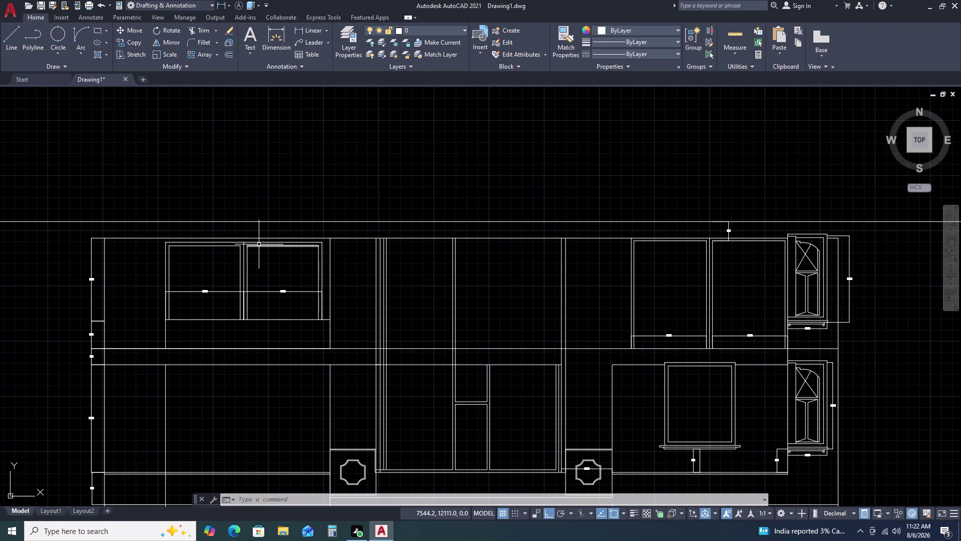
key(x)
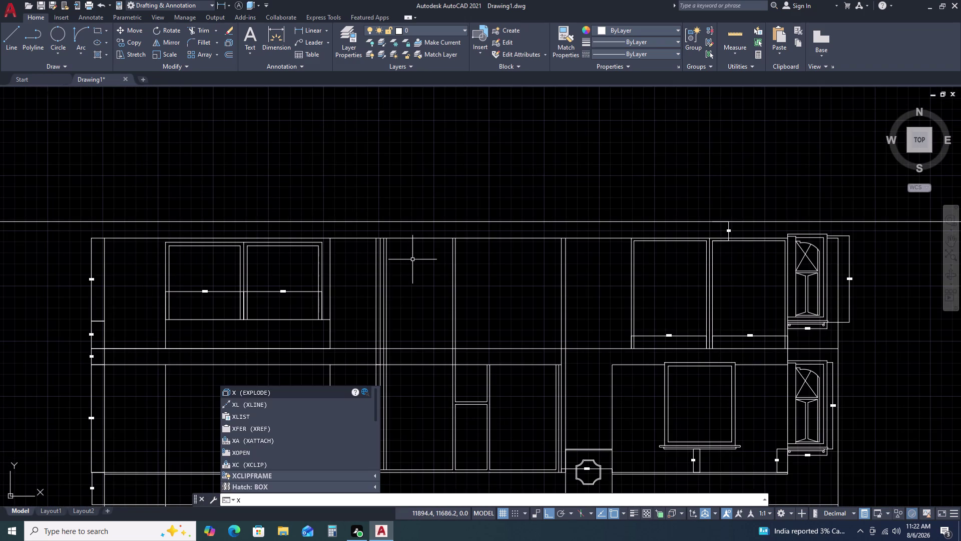
Place horizontal construction lines through the upper and lower cabinet top corners.
scroll(down, 3)
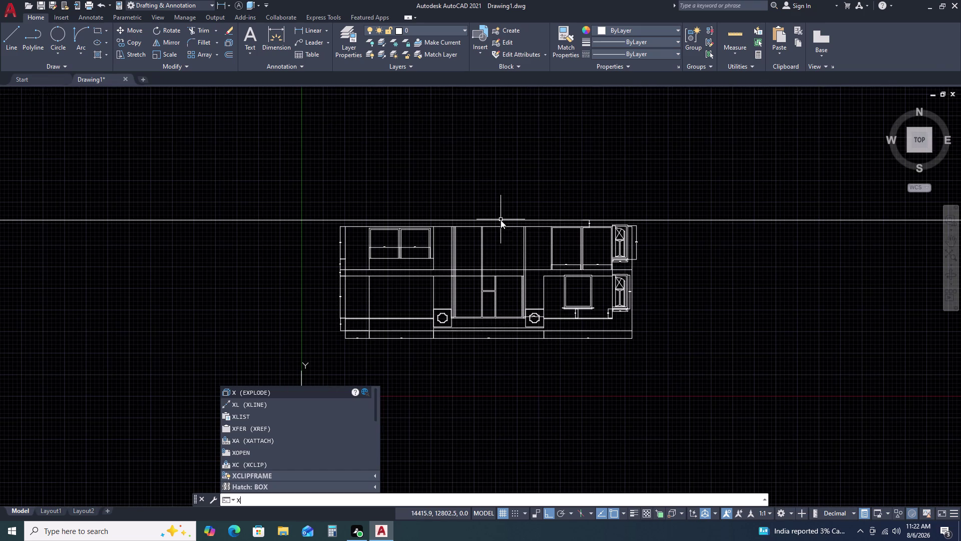
key(l)
key(space)
key(h)
key(space)
scroll(up, 3)
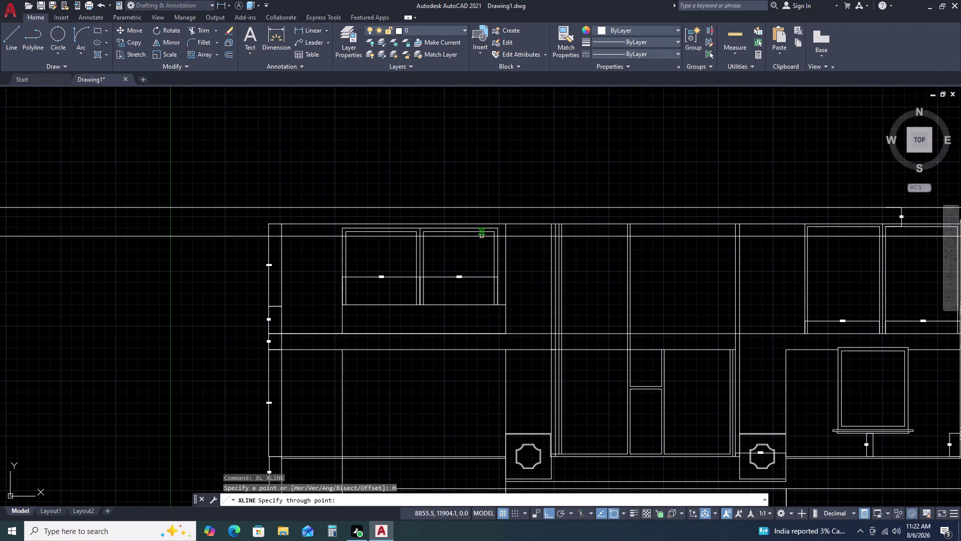
double_click(496, 232)
click(497, 224)
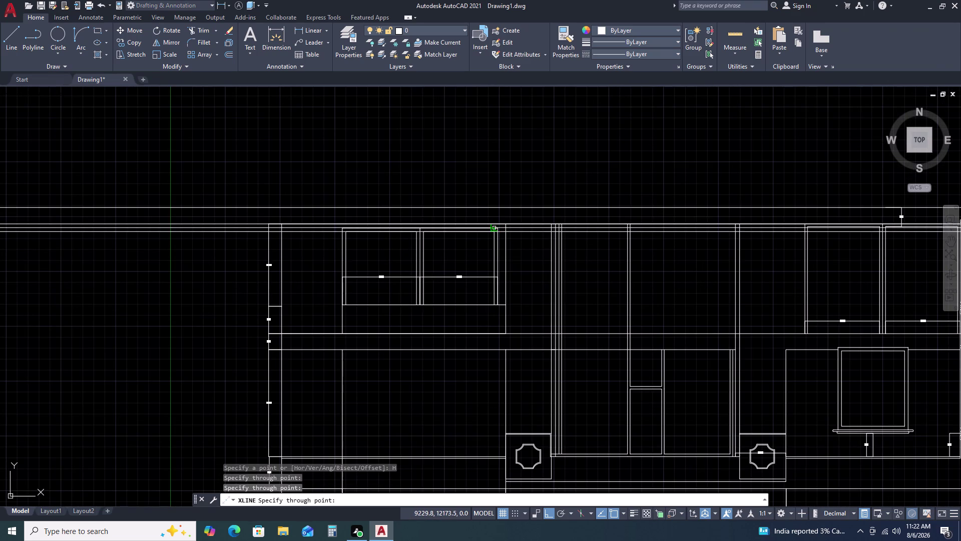
scroll(up, 3)
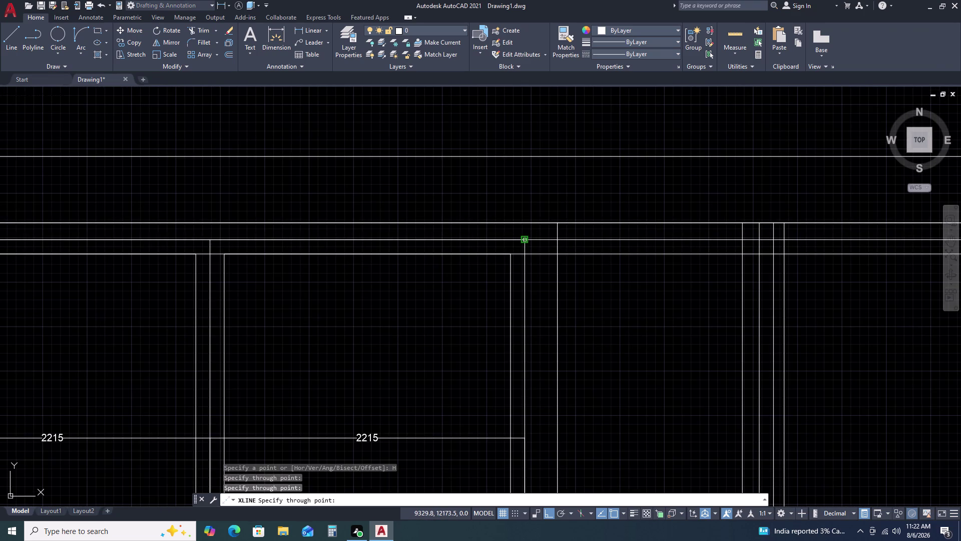
click(527, 239)
key(Escape)
Clear the leftover command and zoom in near the 542 dimension.
scroll(down, 3)
key(Escape)
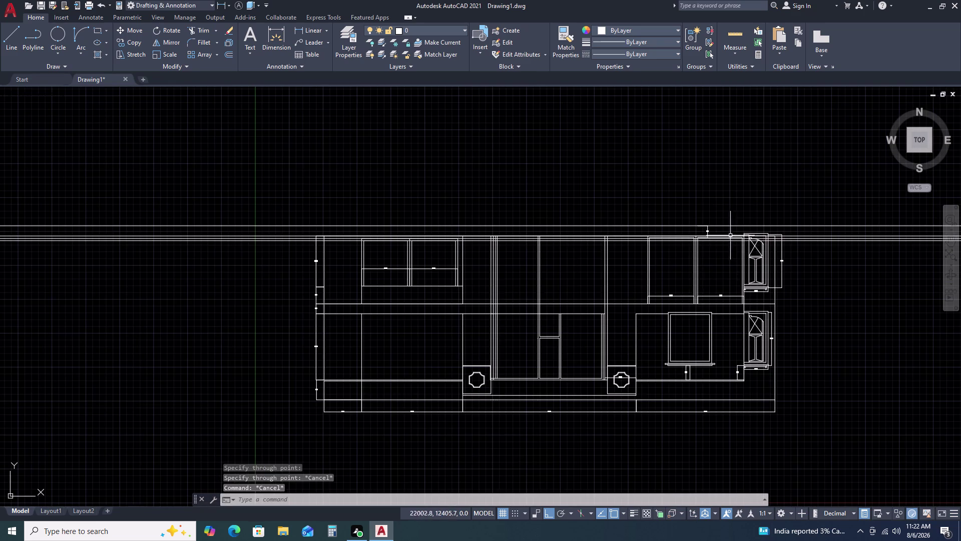
scroll(up, 3)
scroll(up, 3)
scroll(down, 3)
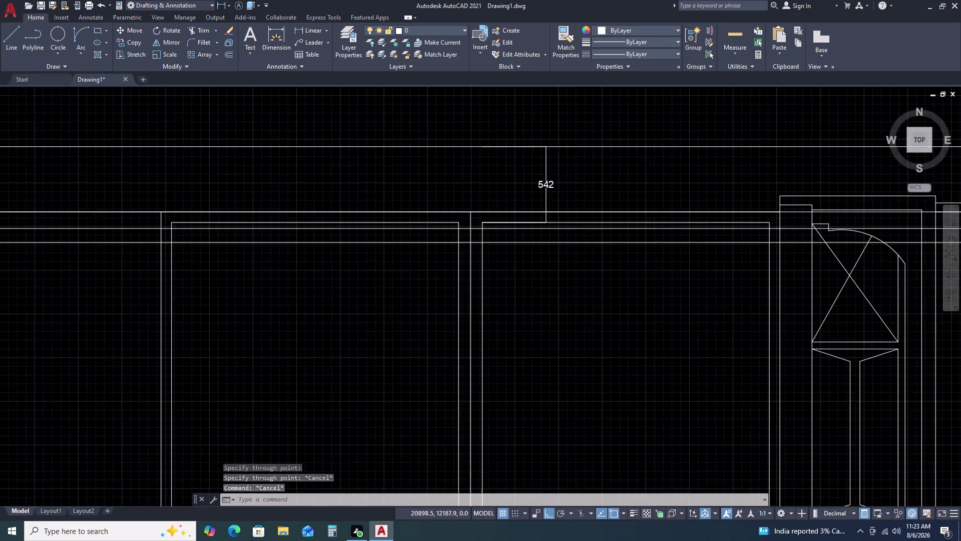
scroll(up, 3)
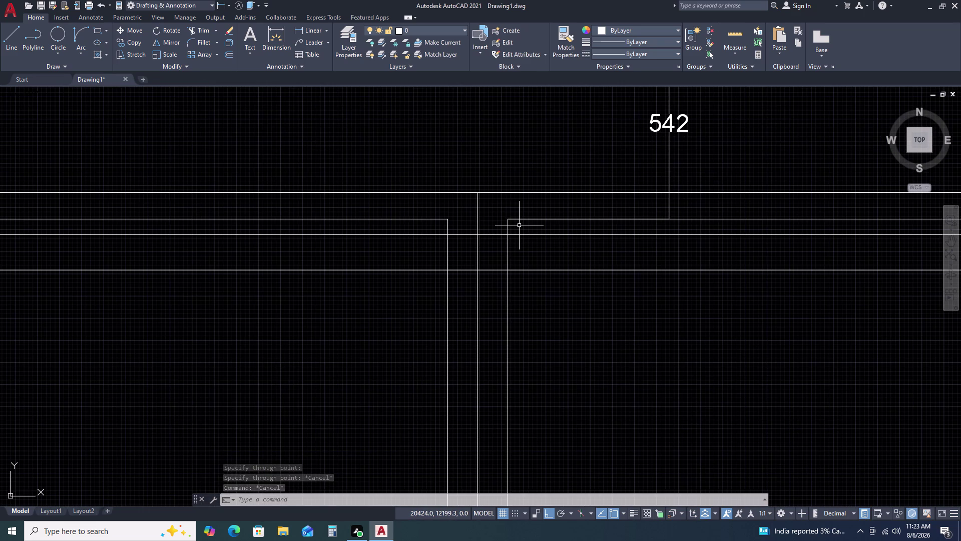
Trim overhanging top line ends around the cabinet gap and over the left bays.
text(TR)
key(space)
click(534, 219)
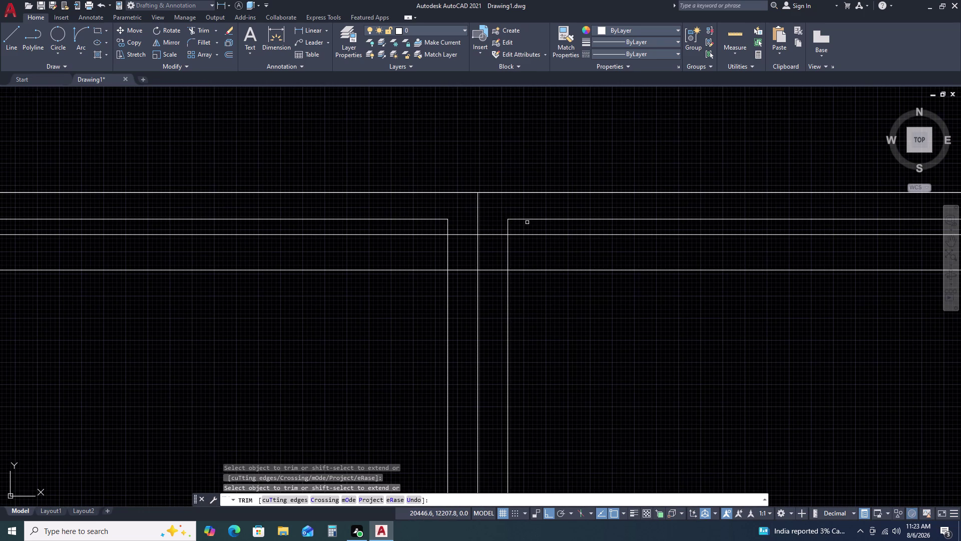
double_click(542, 212)
click(506, 229)
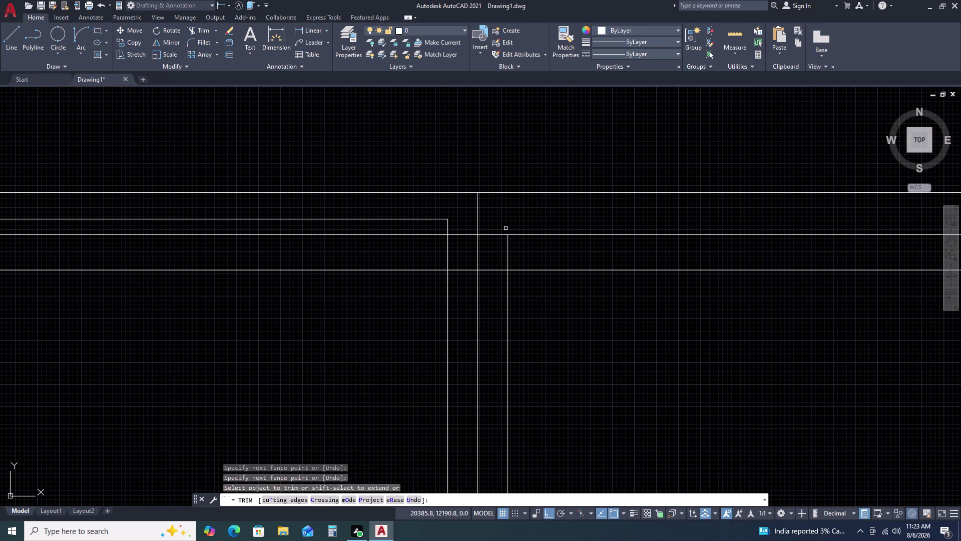
click(490, 230)
click(492, 286)
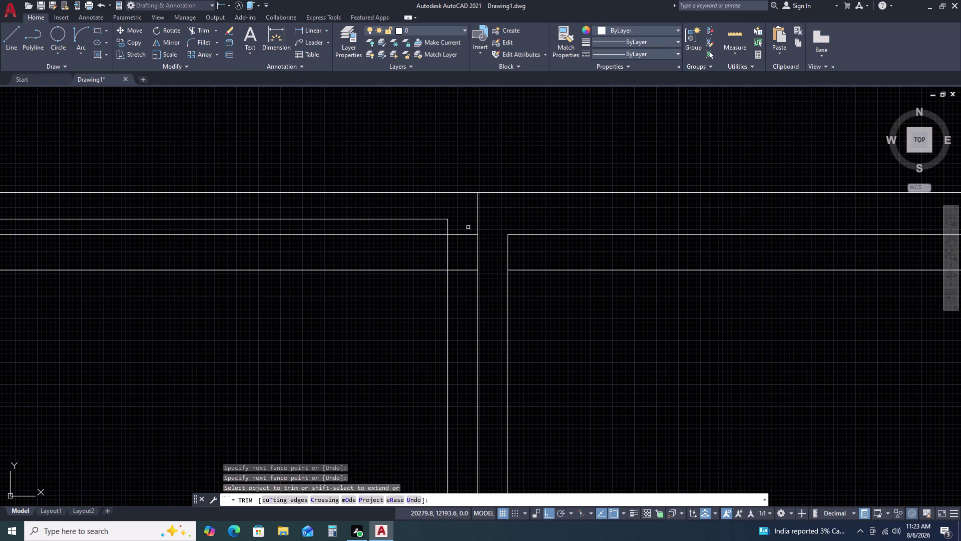
click(466, 223)
double_click(460, 303)
click(454, 219)
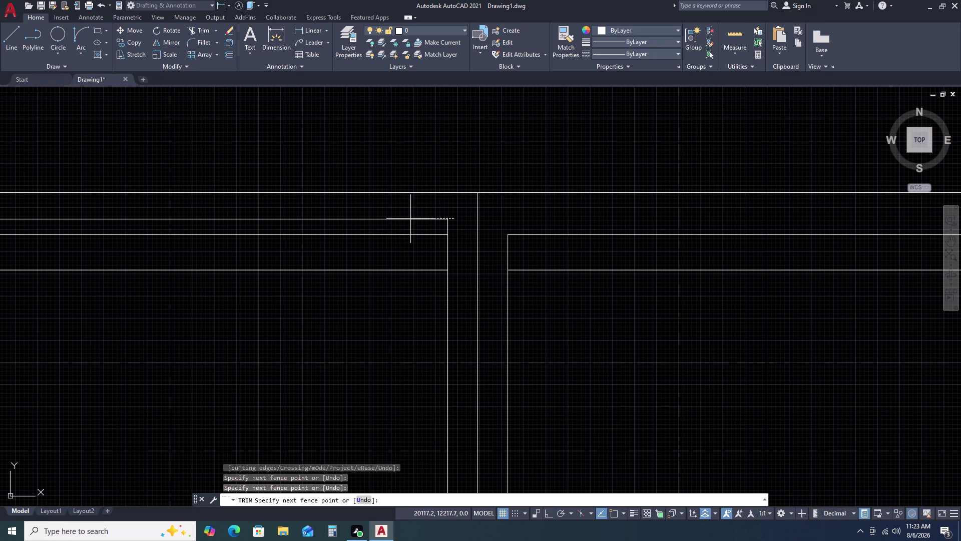
click(353, 222)
scroll(down, 3)
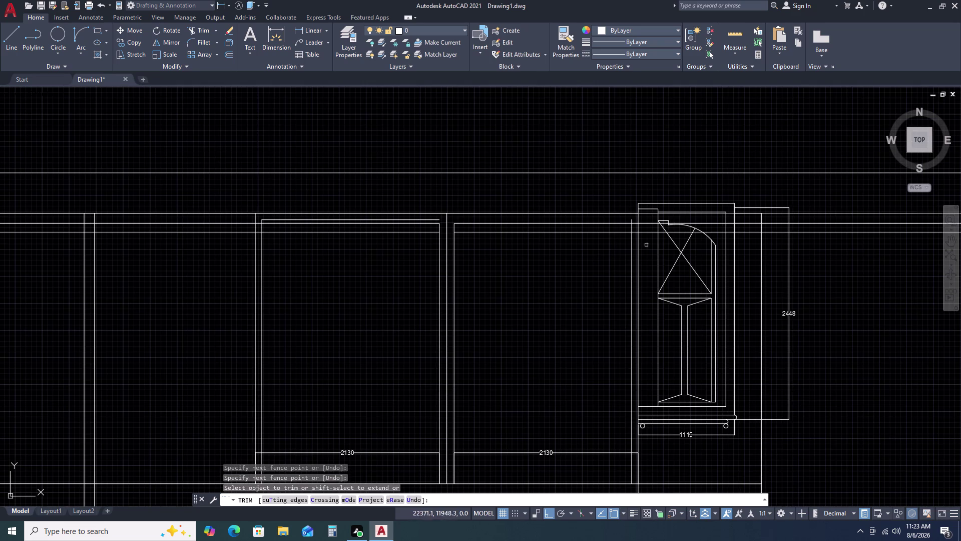
scroll(up, 3)
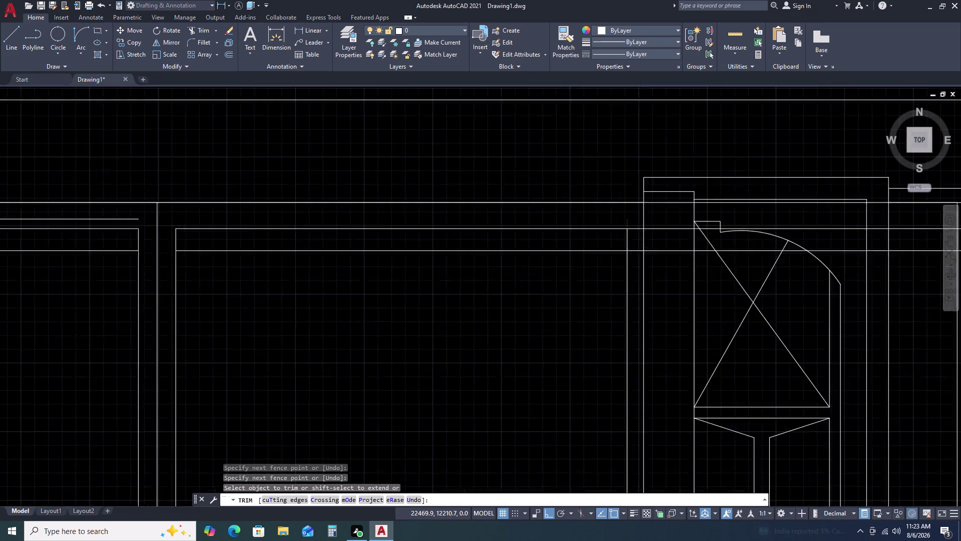
Fence-trim the remaining line ends on the right and the stubs above the bays.
click(617, 218)
click(629, 222)
click(630, 219)
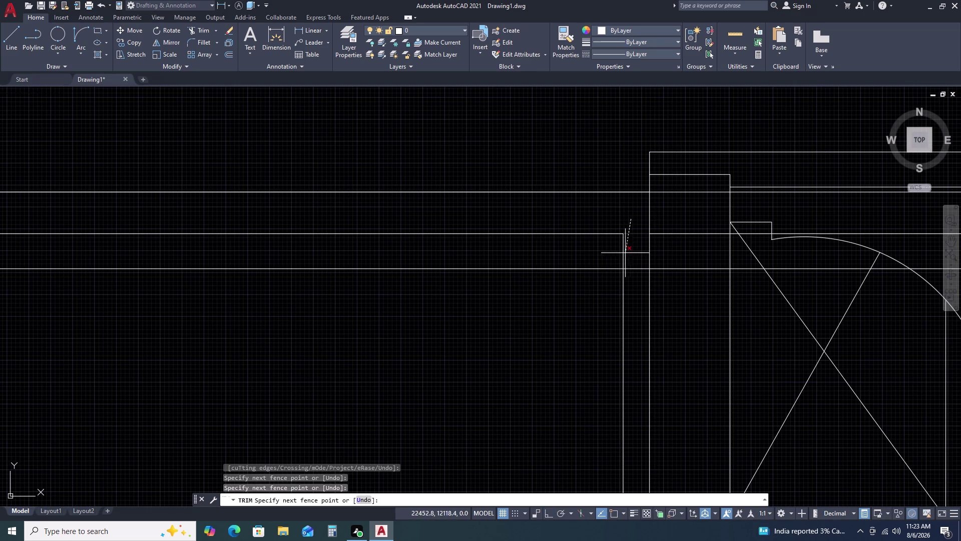
click(632, 272)
scroll(down, 3)
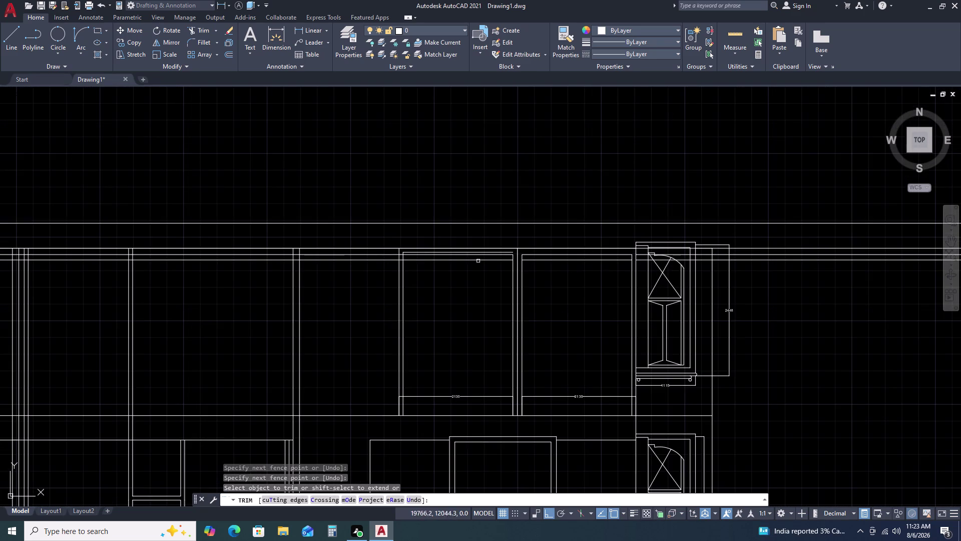
scroll(up, 3)
click(437, 265)
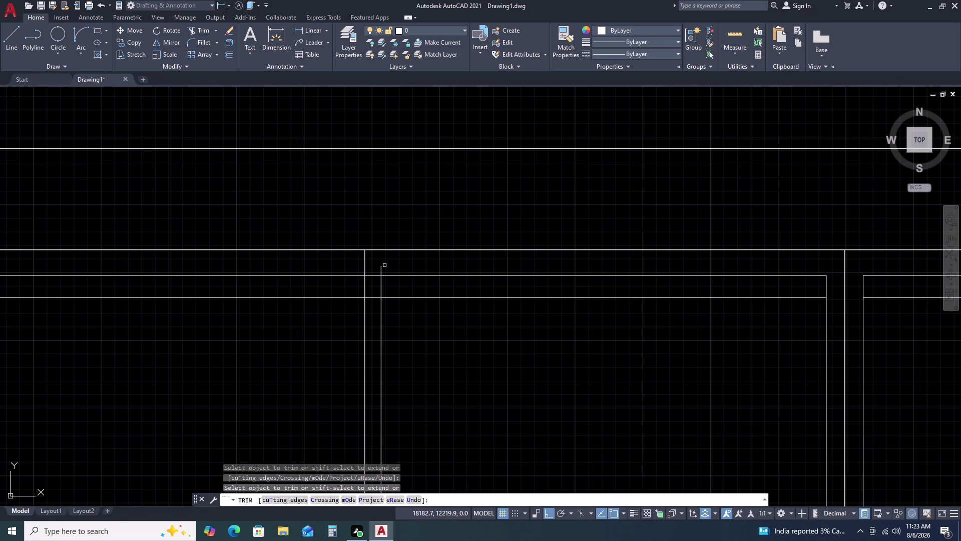
click(383, 270)
double_click(370, 297)
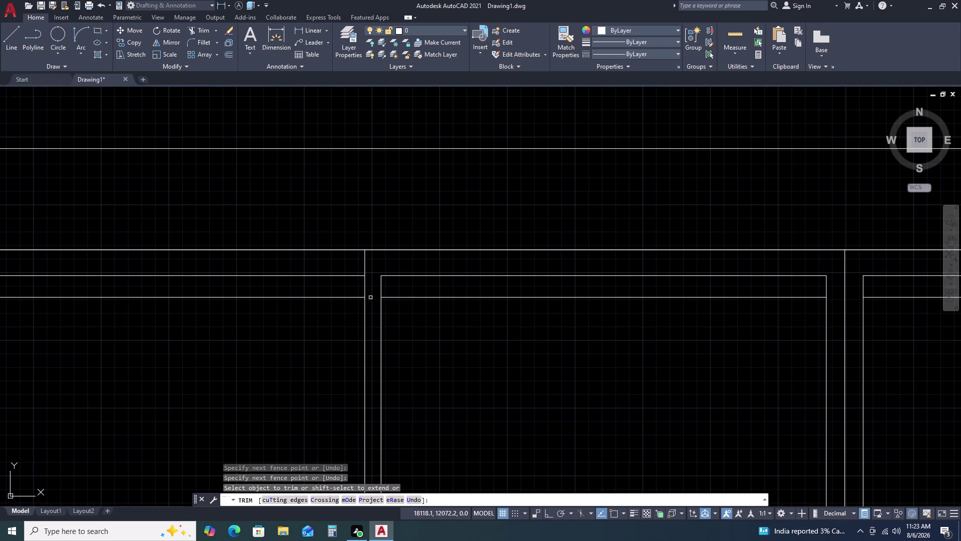
scroll(down, 3)
key(Escape)
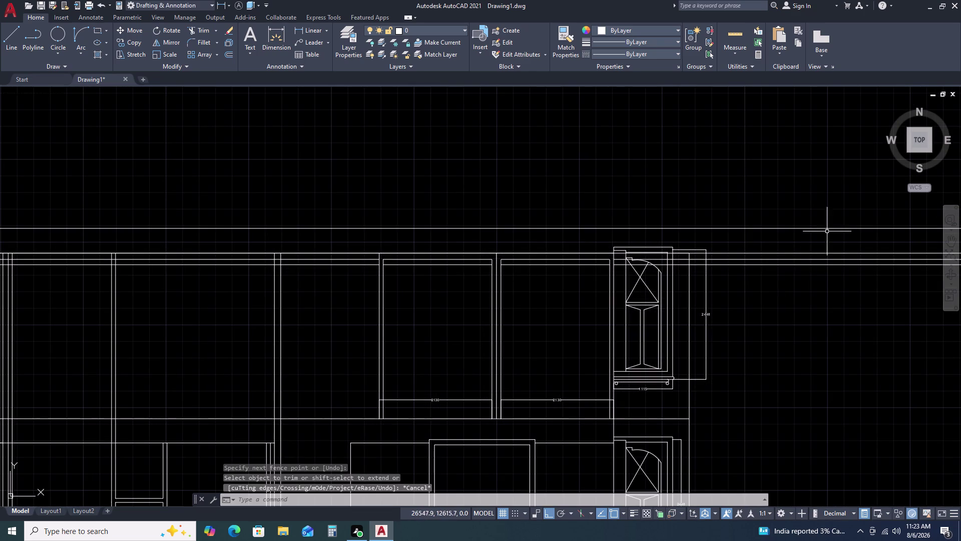
Erase the three construction lines with a window selection.
click(815, 253)
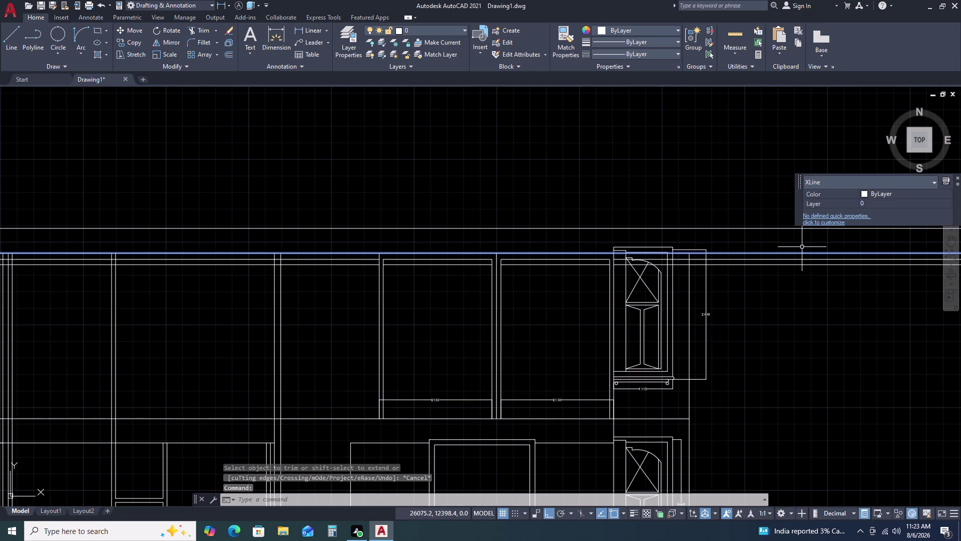
click(802, 247)
click(783, 291)
key(Delete)
scroll(down, 3)
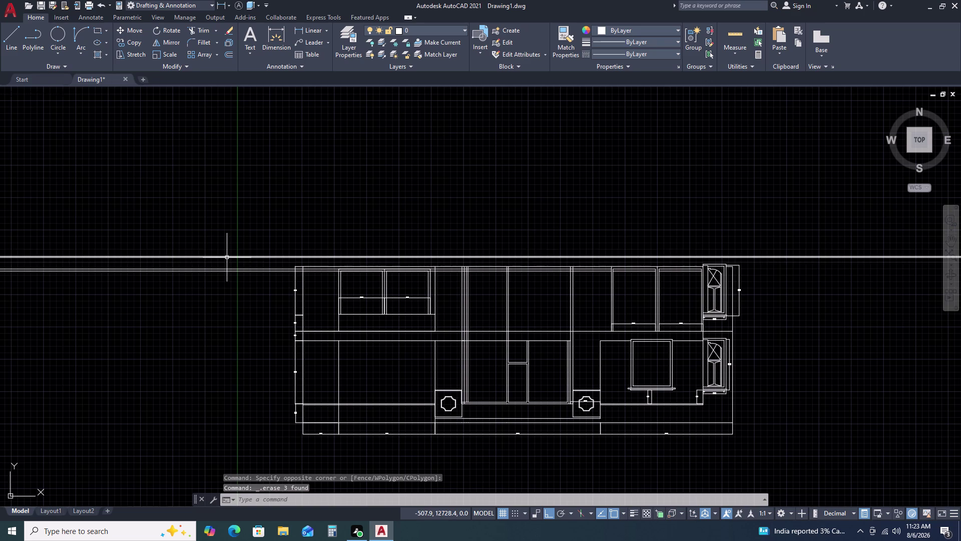
Delete the two leftover construction rays.
click(220, 261)
click(204, 286)
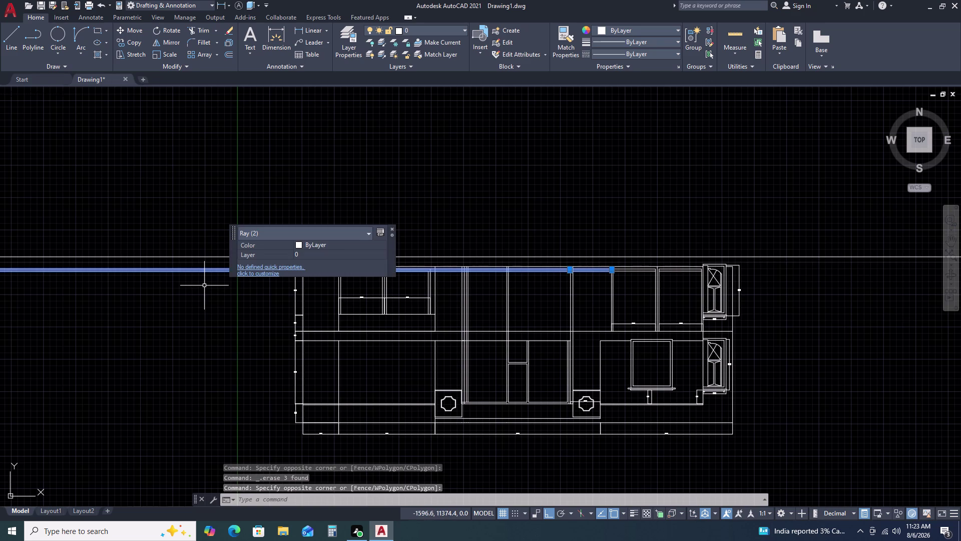
key(Delete)
scroll(up, 3)
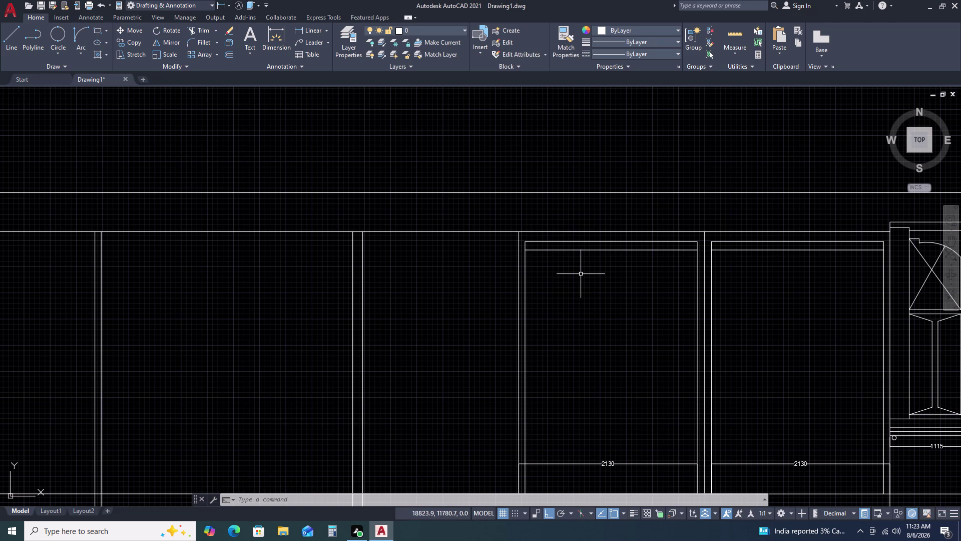
Start a linear dimension on the upper cabinet bays from the Annotation panel.
click(525, 265)
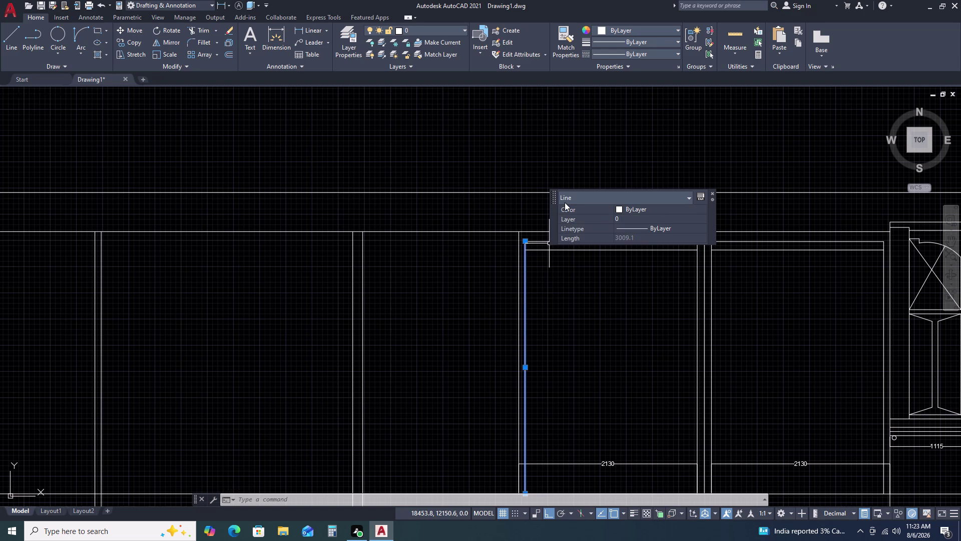
scroll(down, 3)
key(Escape)
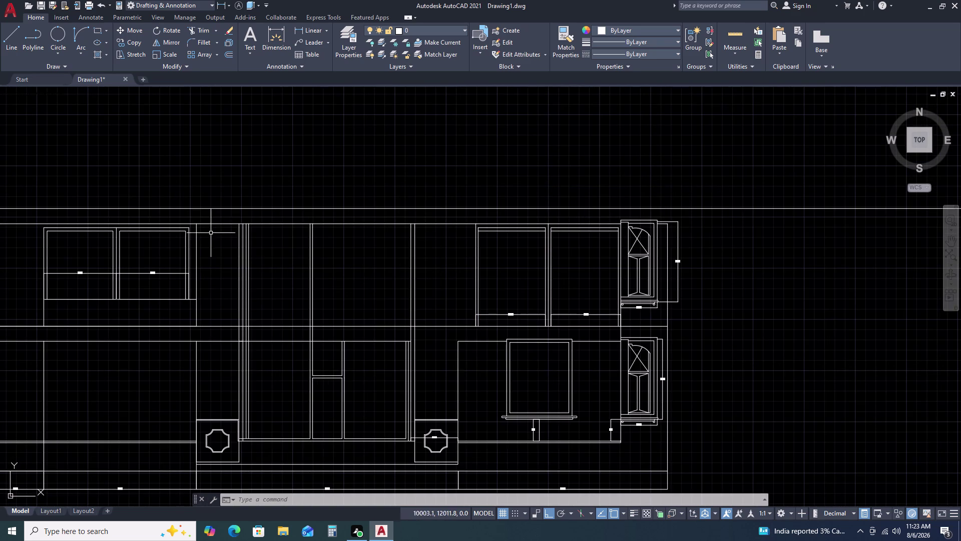
click(315, 33)
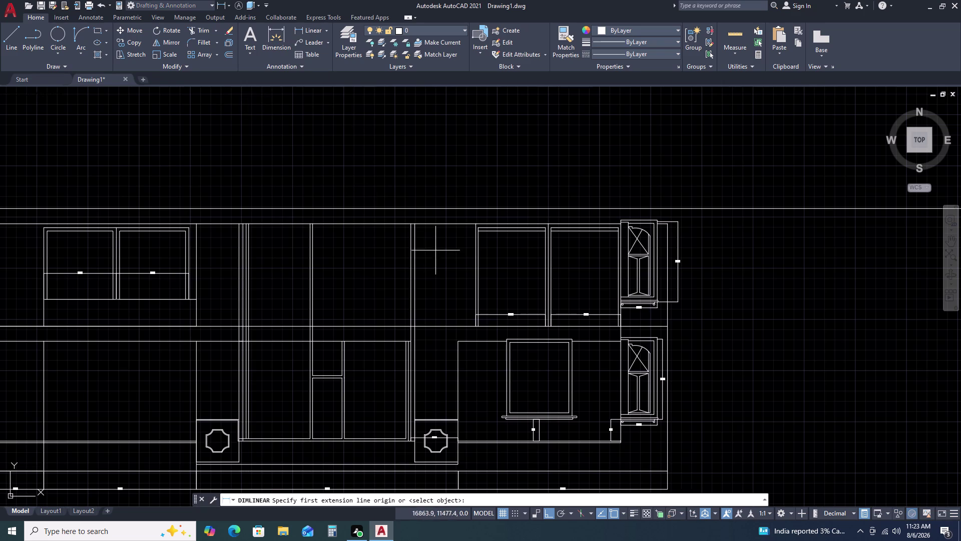
scroll(up, 3)
click(464, 212)
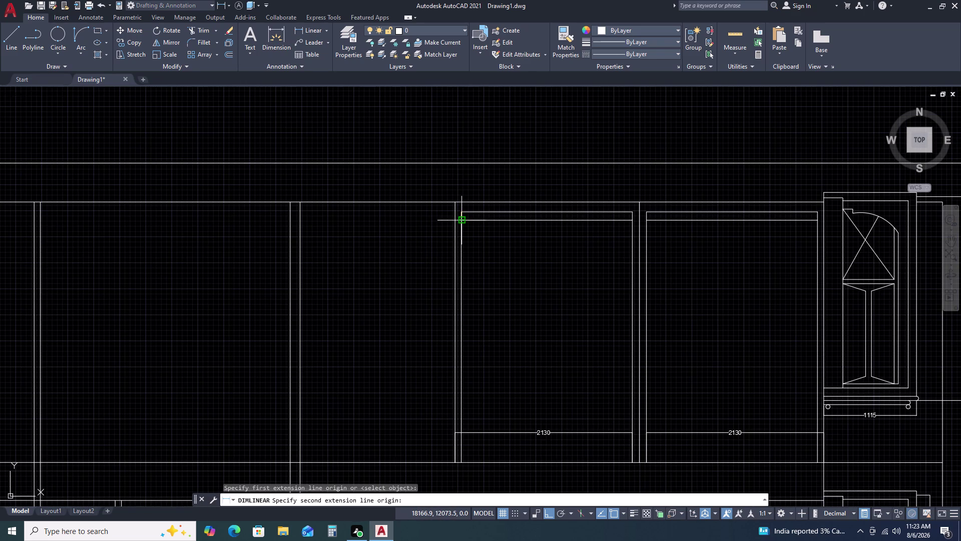
click(462, 221)
scroll(up, 3)
key(Escape)
scroll(down, 3)
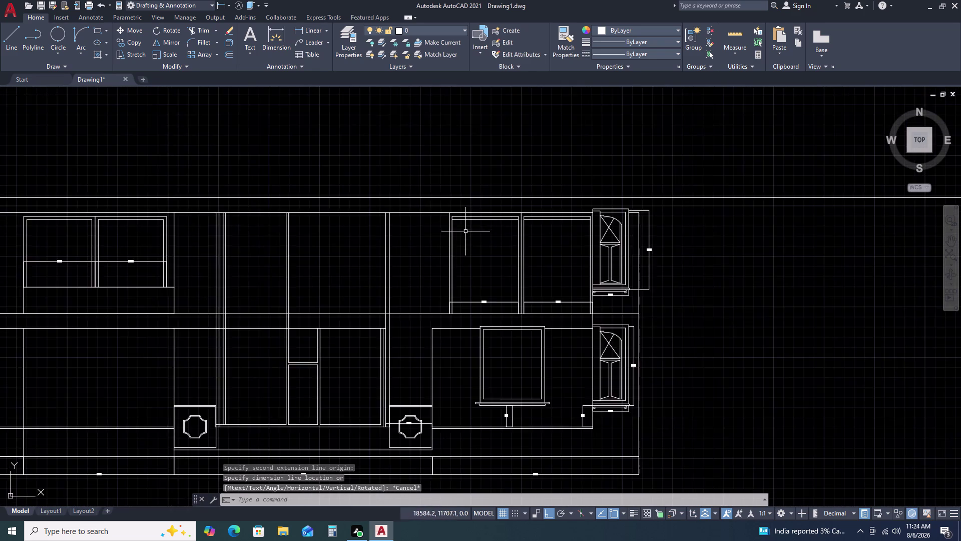
scroll(down, 3)
middle_click(174, 264)
middle_click(178, 264)
middle_drag(209, 264, 354, 234)
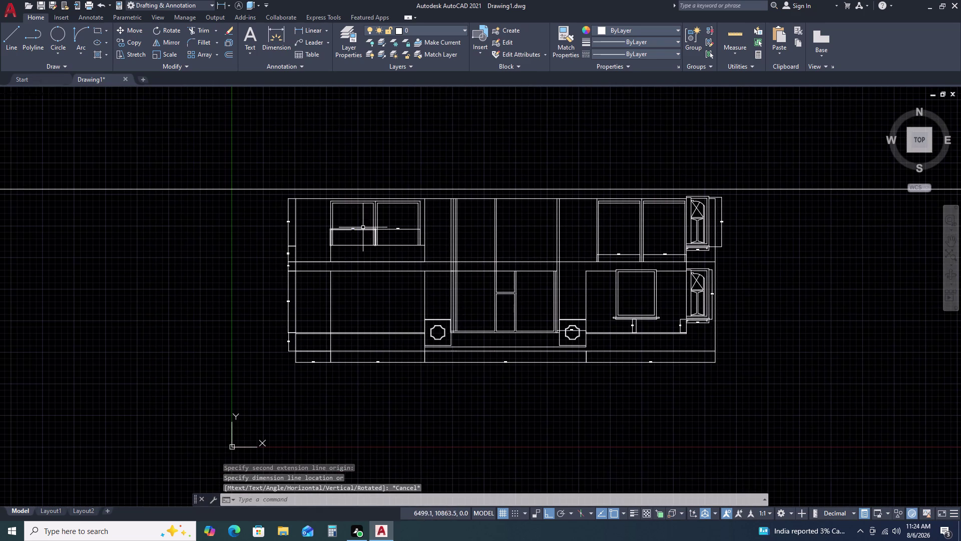
scroll(up, 3)
scroll(down, 3)
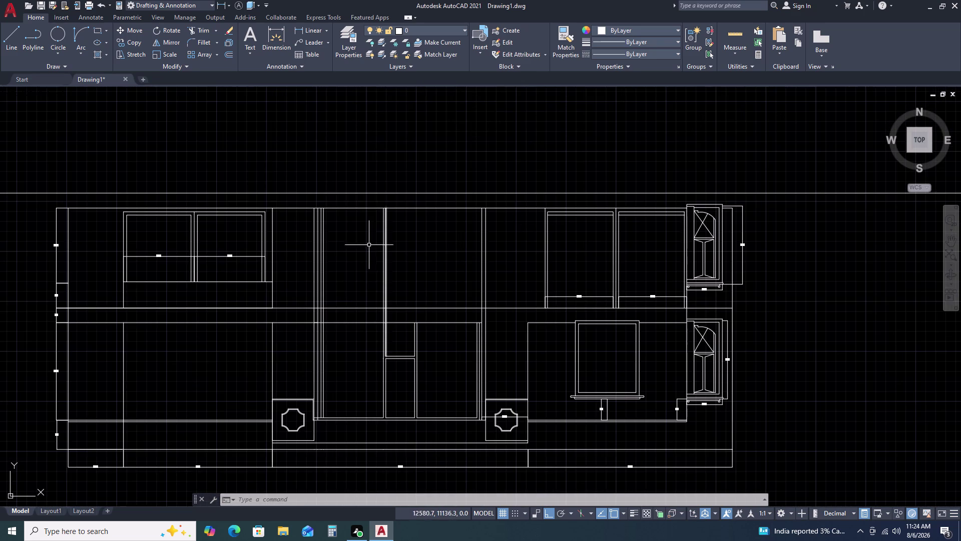
scroll(up, 3)
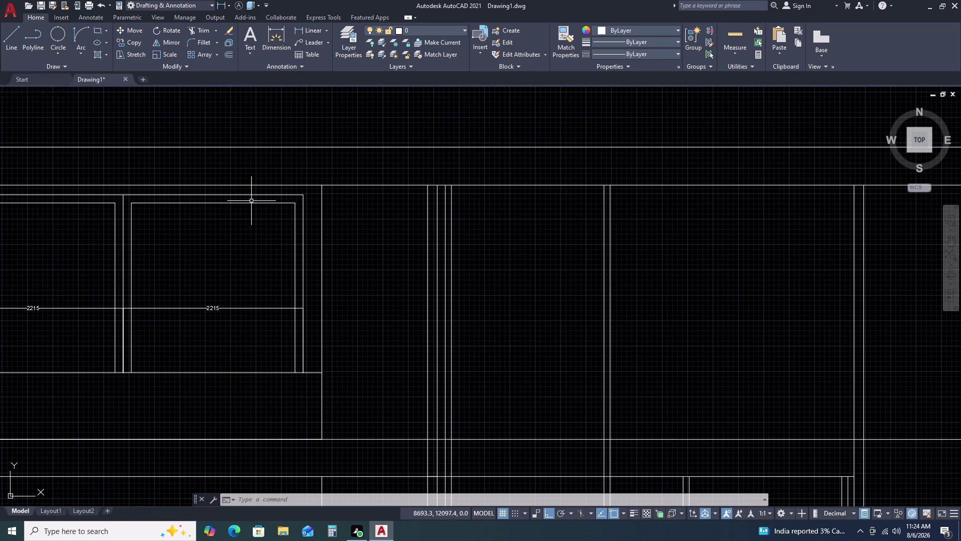
scroll(down, 3)
key(Escape)
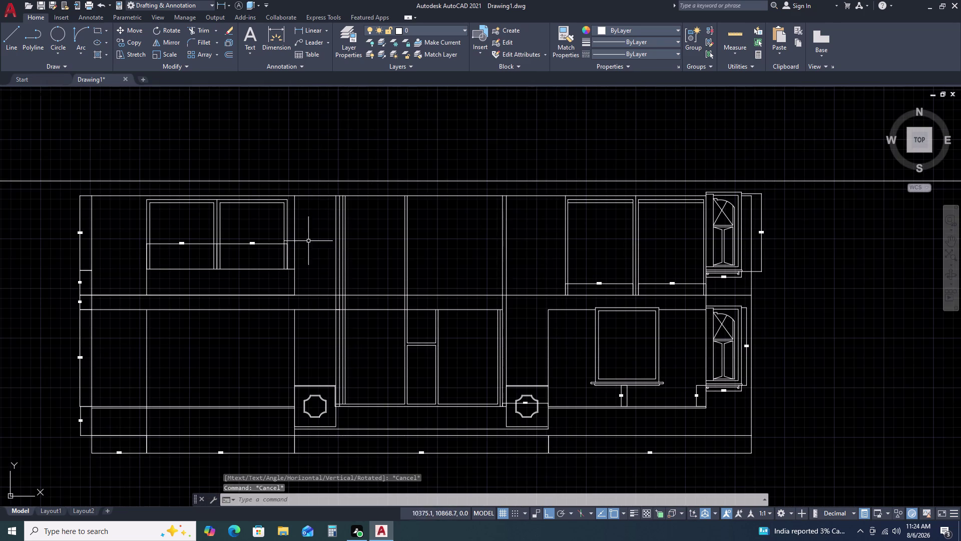
scroll(up, 3)
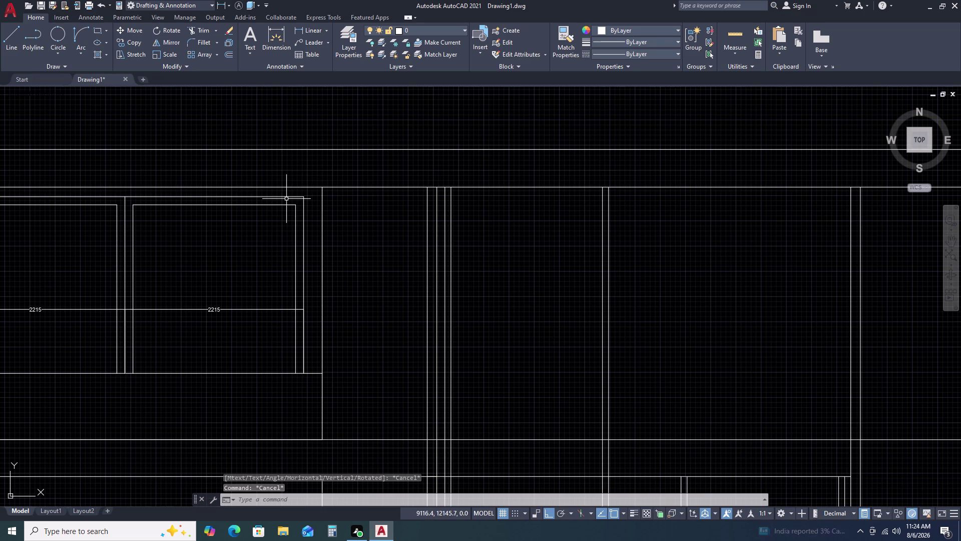
text(DLI)
key(space)
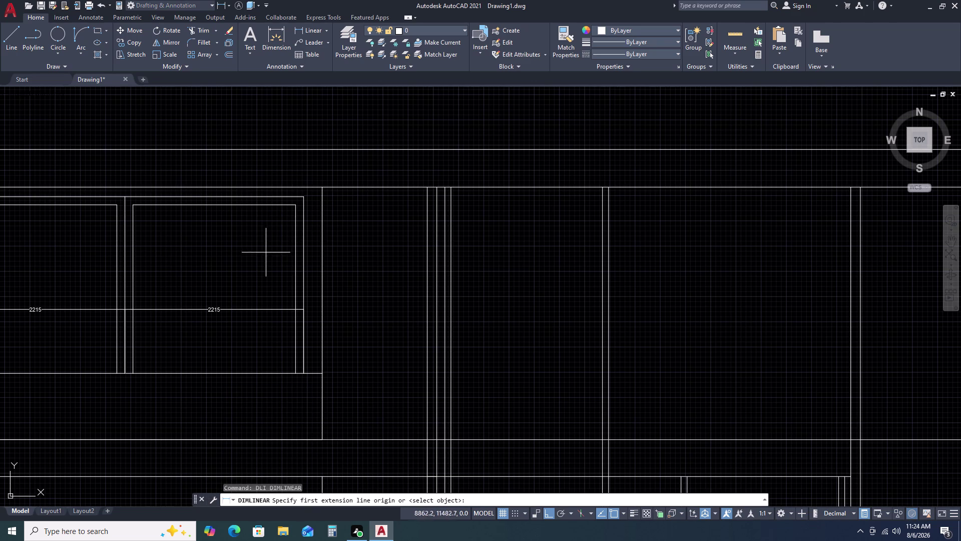
scroll(down, 3)
middle_drag(194, 303, 323, 278)
scroll(up, 3)
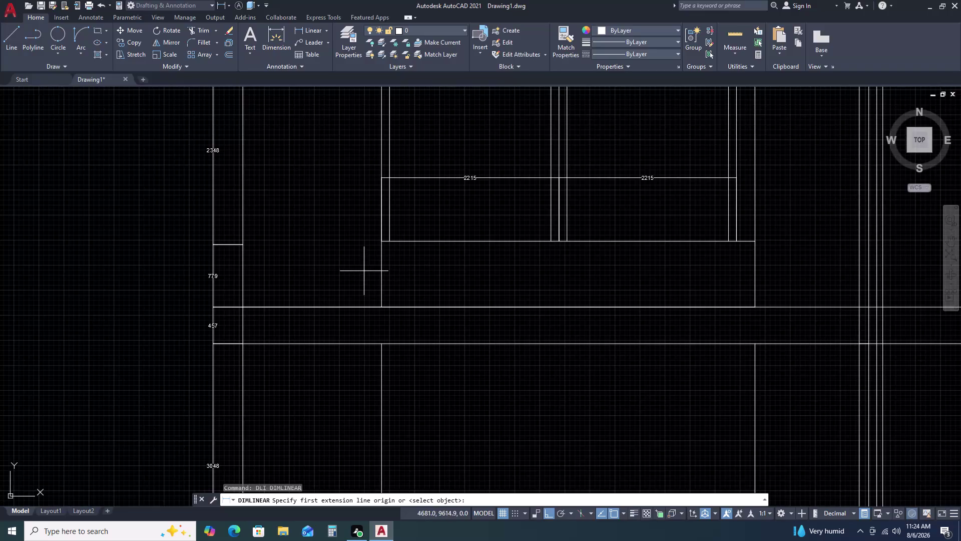
key(Escape)
key(Escape)
key(Escape)
middle_drag(747, 288, 481, 292)
scroll(down, 3)
middle_drag(885, 247, 771, 273)
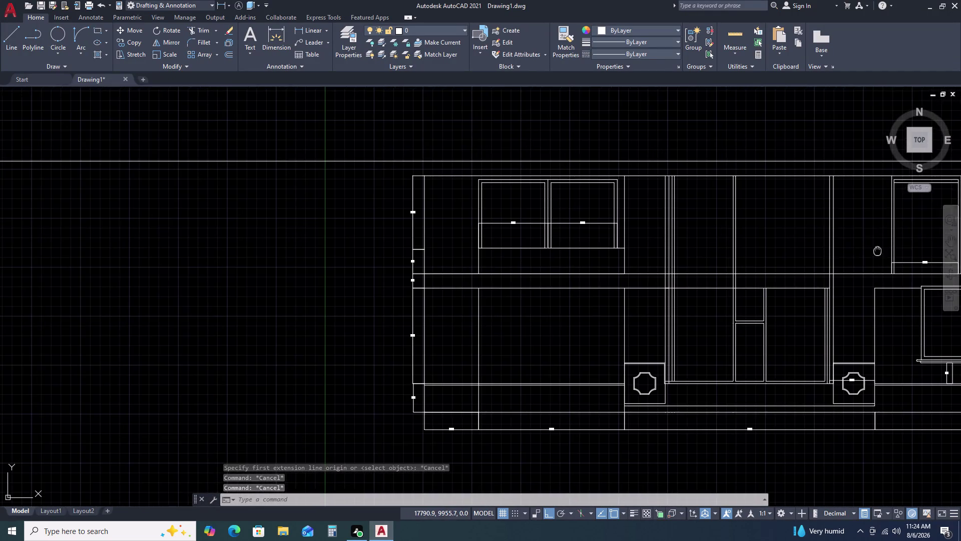
middle_drag(771, 273, 622, 274)
scroll(up, 3)
middle_drag(763, 294, 635, 273)
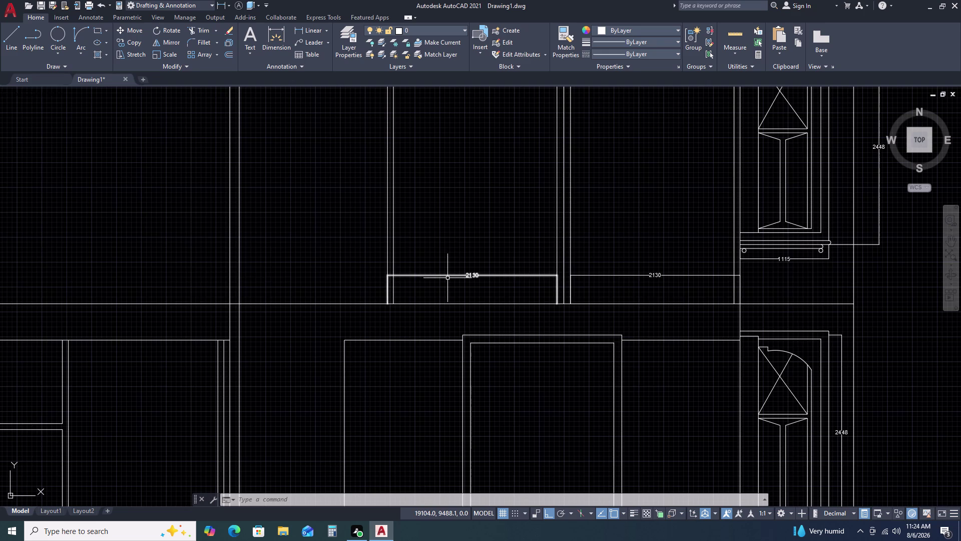
scroll(down, 3)
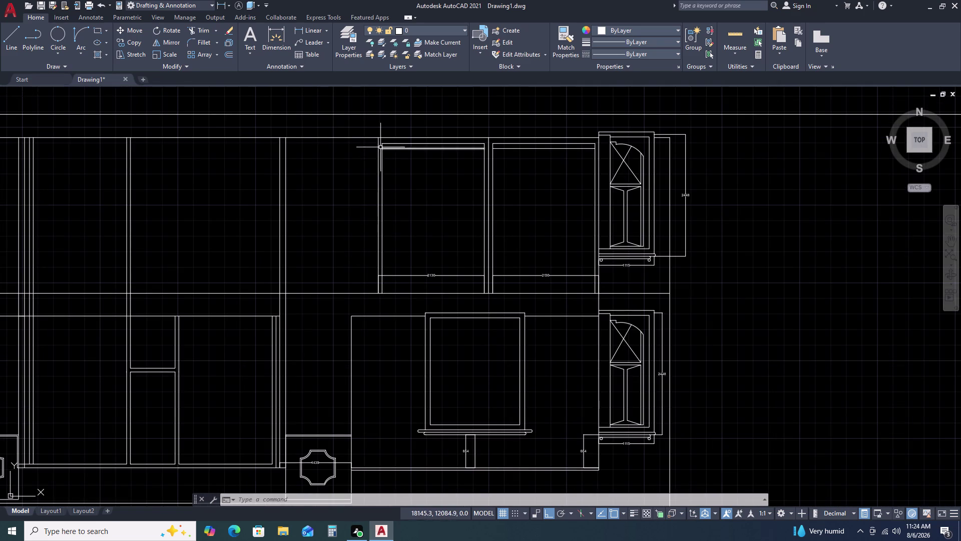
scroll(up, 3)
scroll(up, 3)
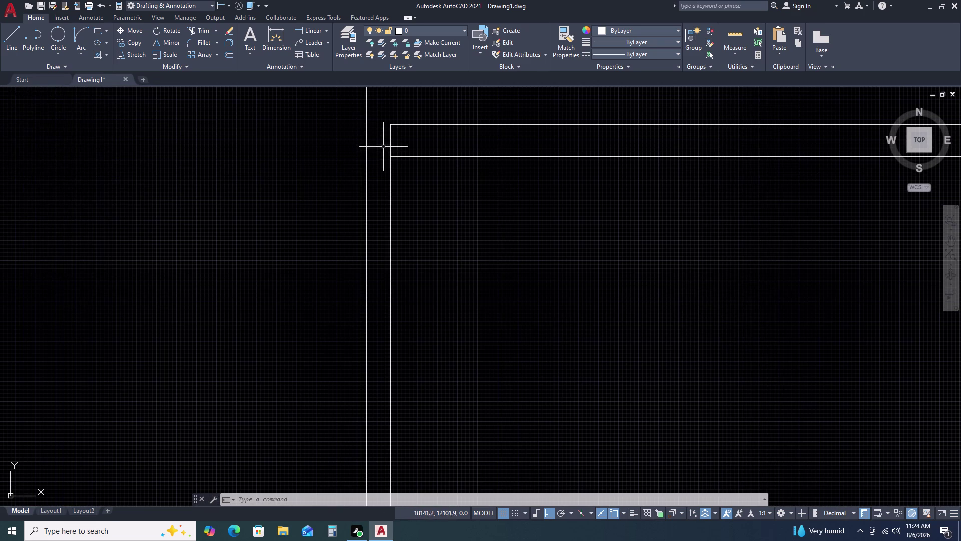
Try a fillet, then a stretch on the vertical cabinet line, cancelling both unchanged.
text(F)
key(space)
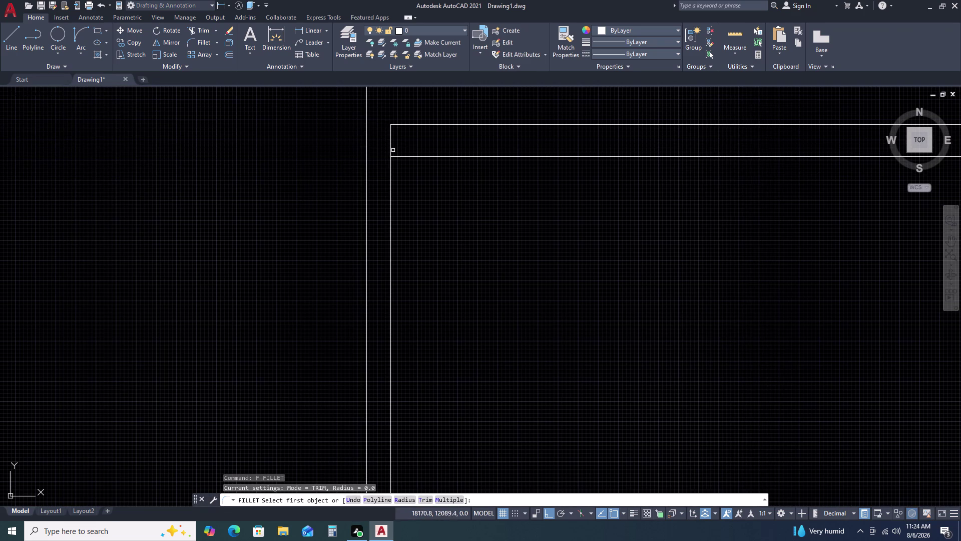
key(Escape)
click(395, 141)
click(390, 145)
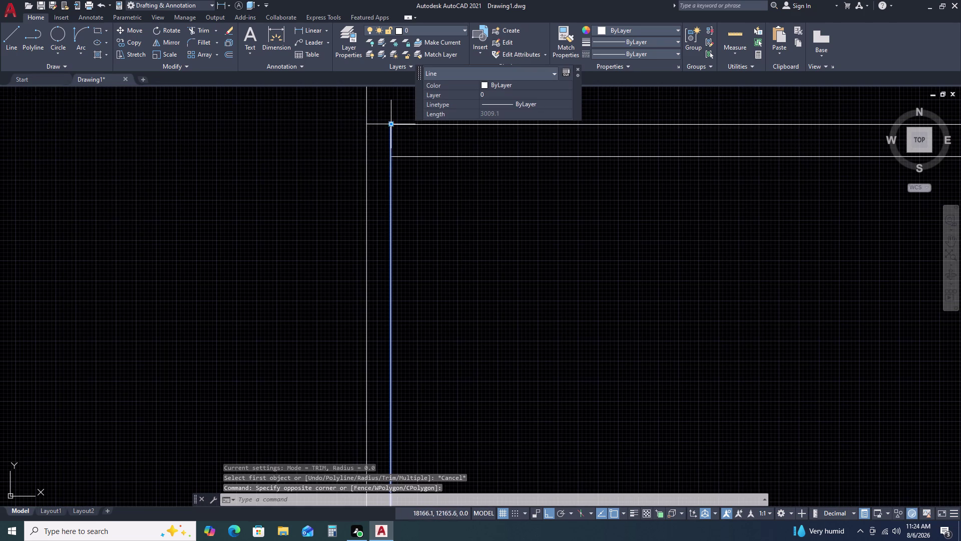
click(391, 125)
click(391, 159)
key(Escape)
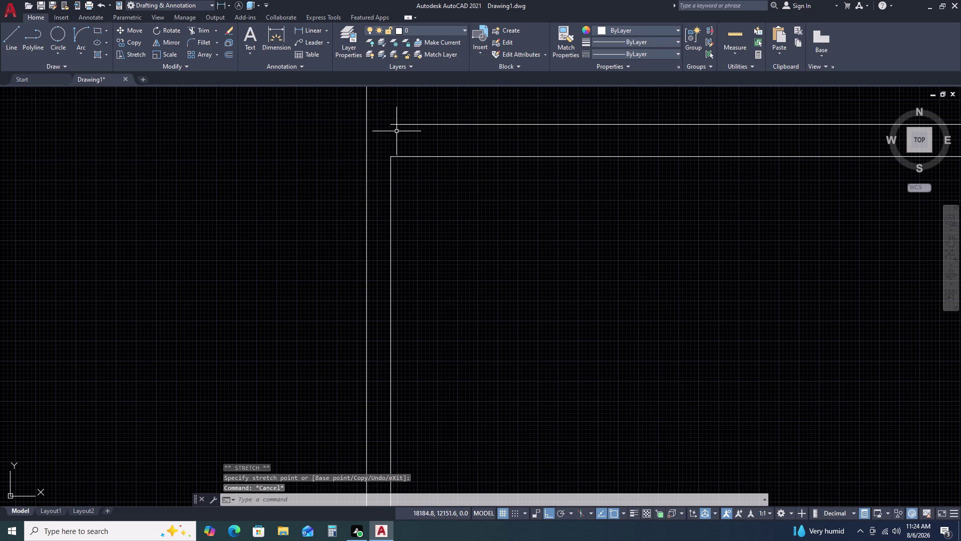
Attempt an extend (EX) on the cabinet top line and cancel it with no change.
key(e)
text(X)
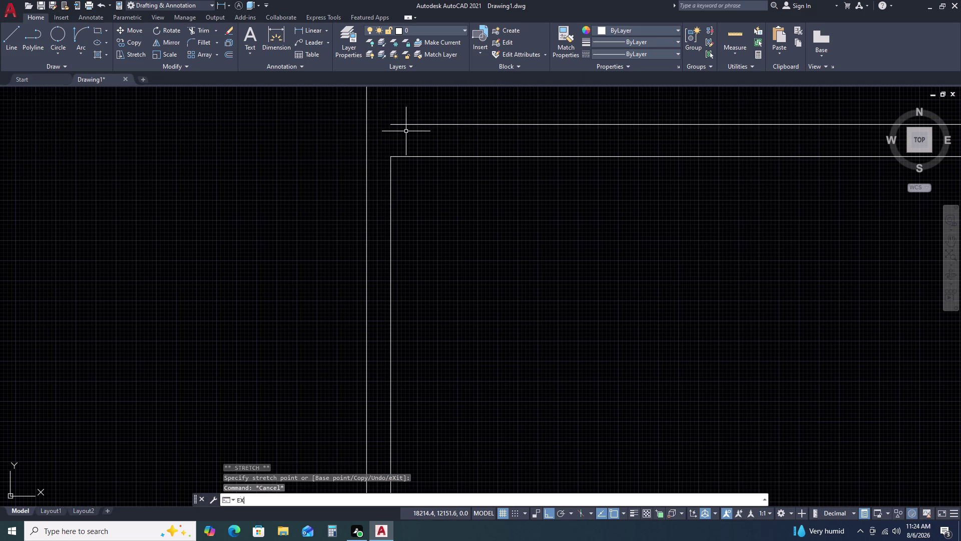
key(space)
click(409, 125)
scroll(down, 3)
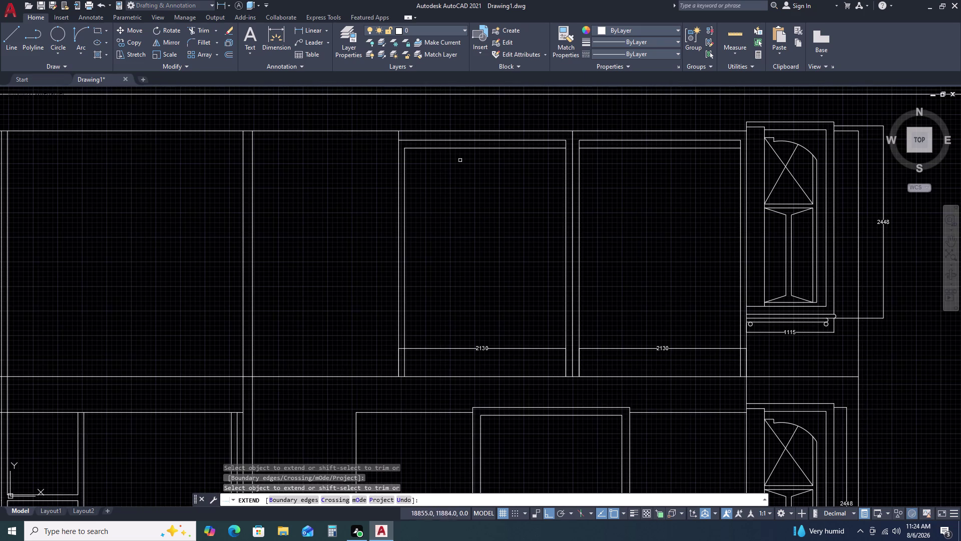
key(Escape)
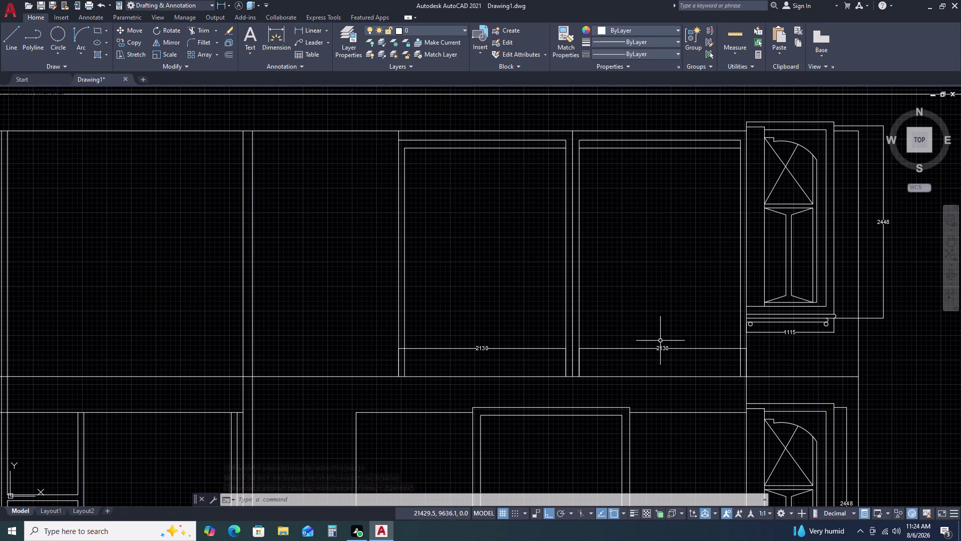
Pan to the 2130-wide upper cabinet bays and start a linear dimension with DLI.
middle_drag(652, 361, 600, 290)
key(d)
key(l)
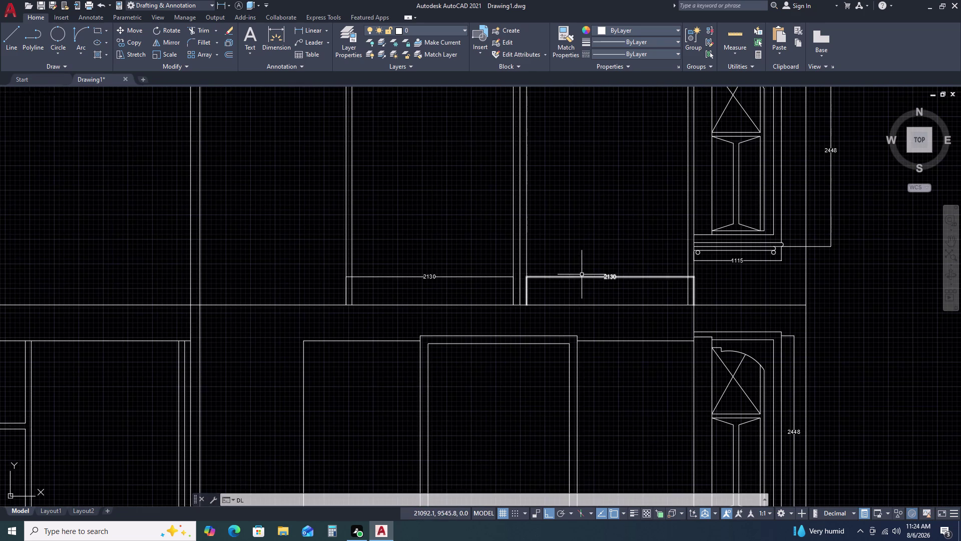
text(I)
key(space)
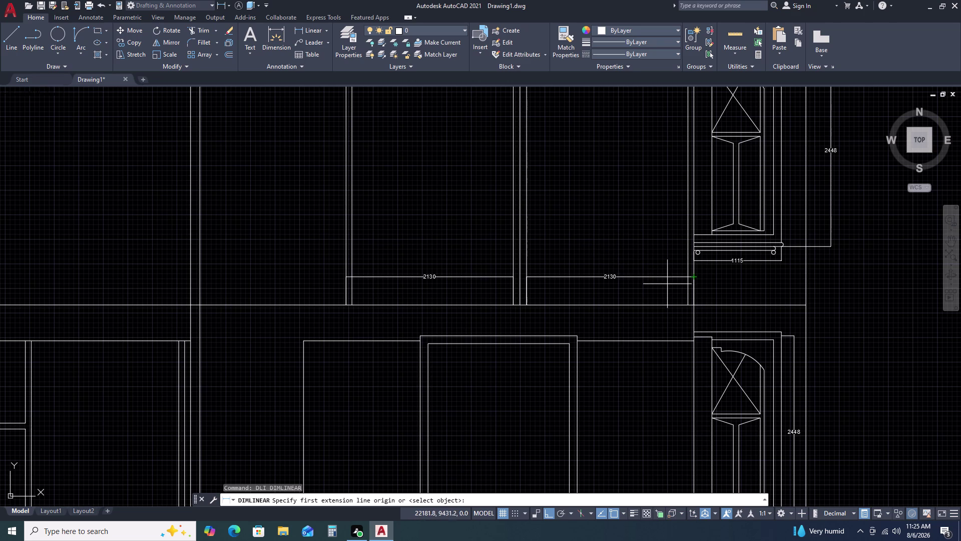
Dimension 860 vertically upward from the top corner of the left 2130 bay.
scroll(up, 3)
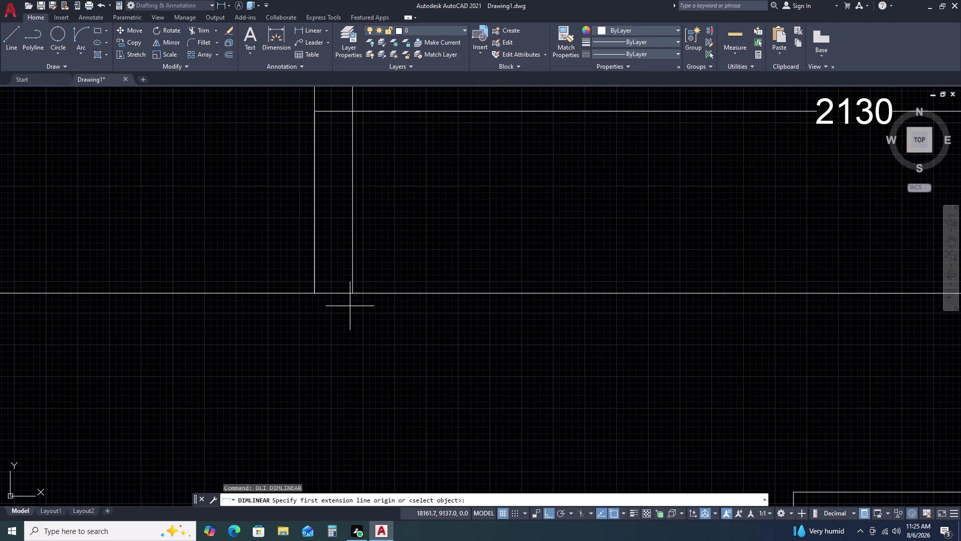
click(354, 294)
middle_drag(365, 173, 366, 298)
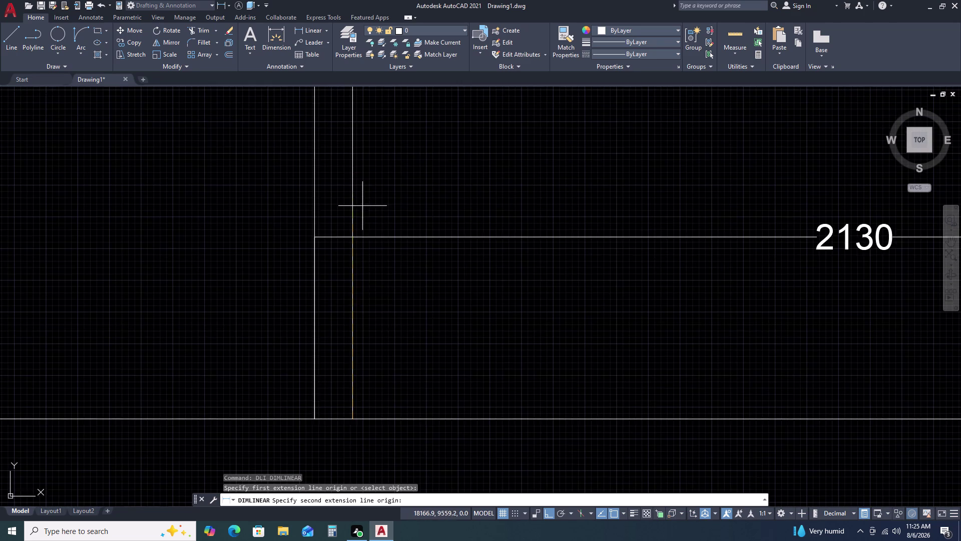
scroll(down, 3)
scroll(down, 3)
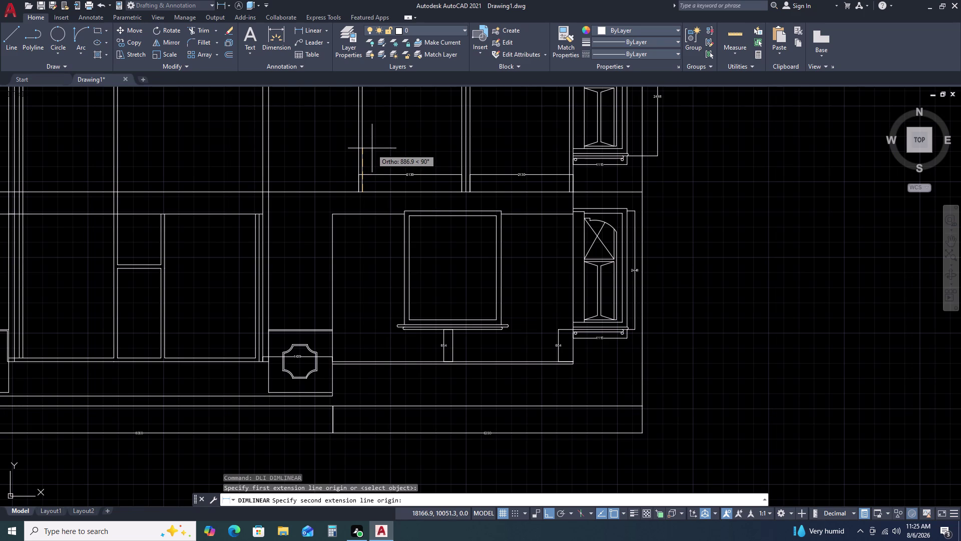
text(86)
text(0)
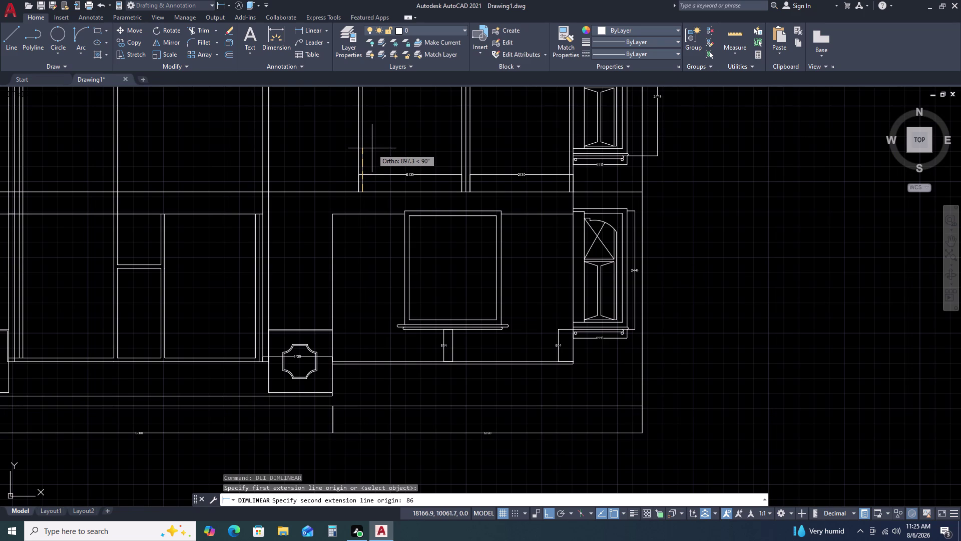
key(space)
click(417, 158)
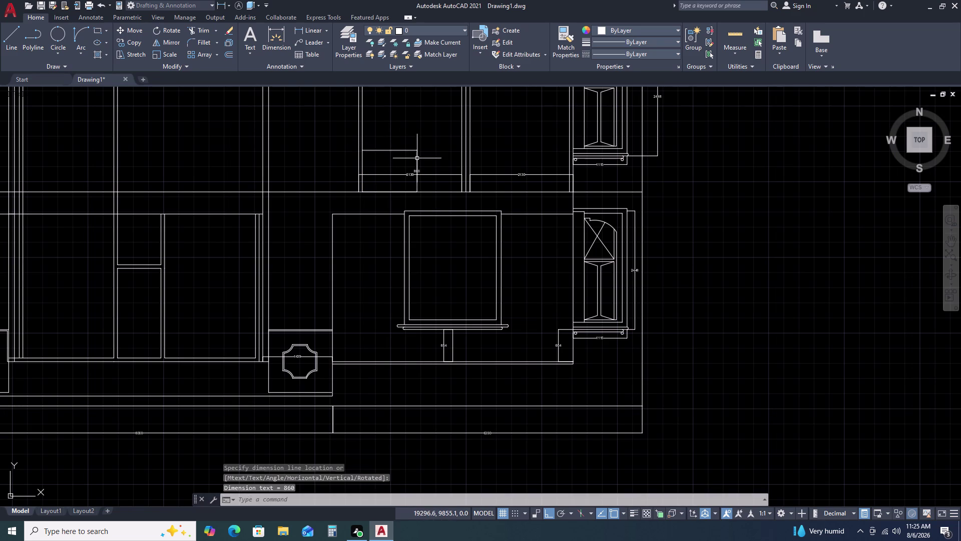
scroll(down, 3)
scroll(up, 3)
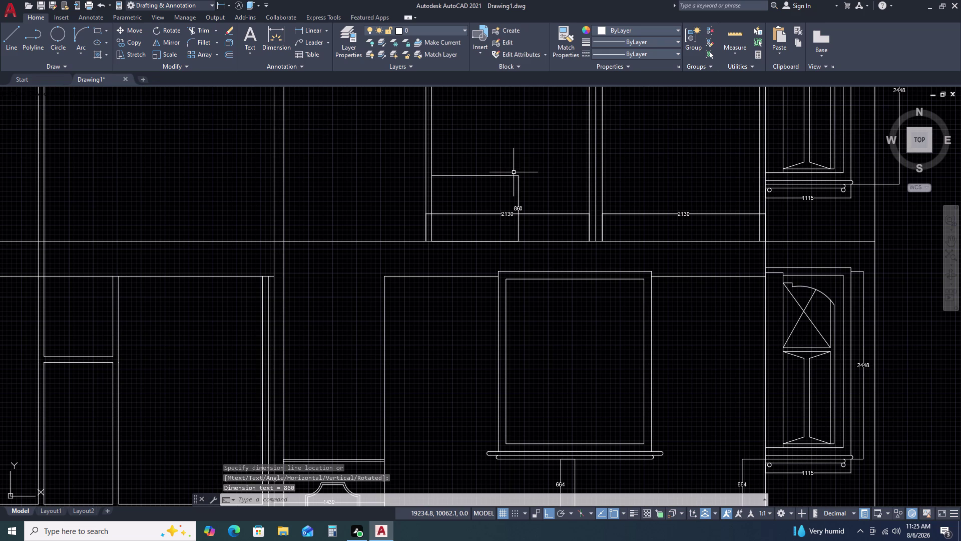
text(L)
key(space)
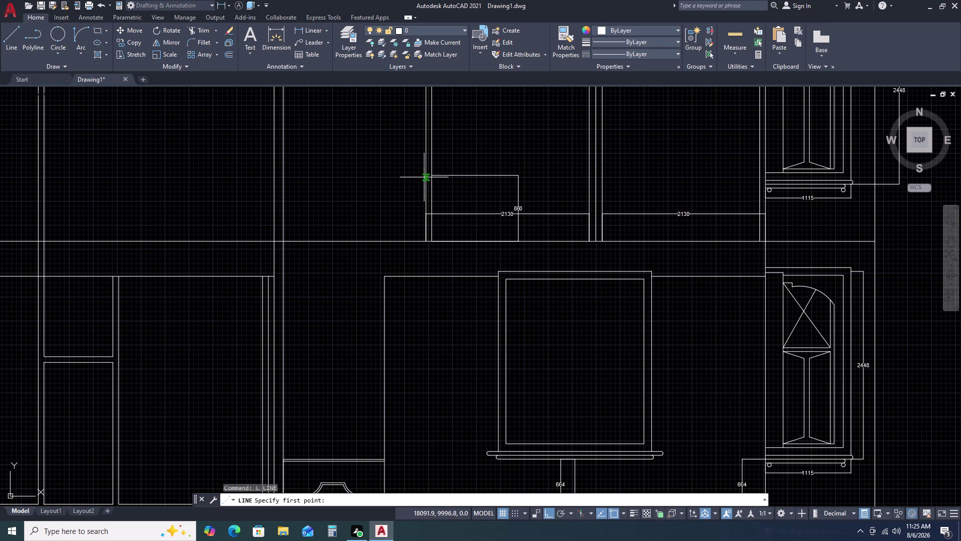
Draw a horizontal line from the 860 dimension's top to the right cabinet edge.
click(432, 175)
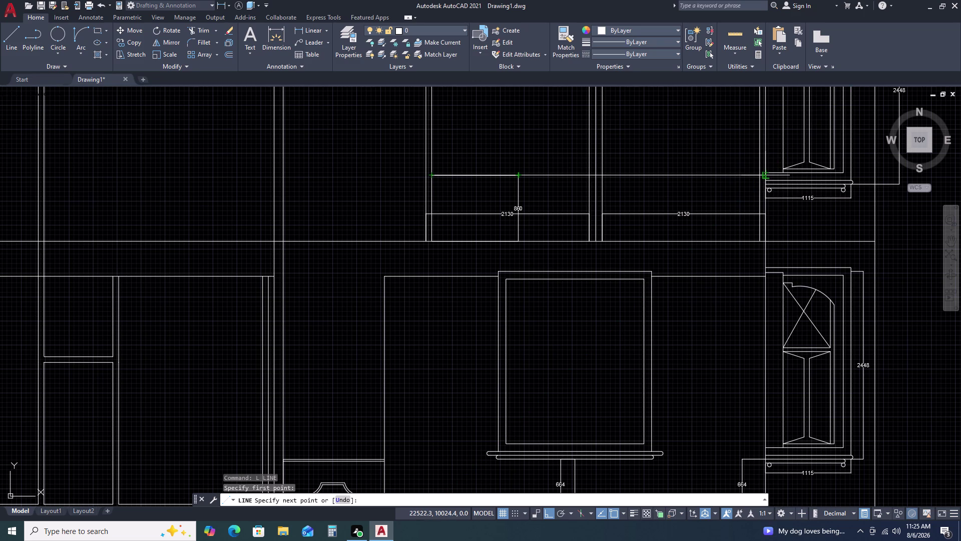
click(766, 176)
key(Escape)
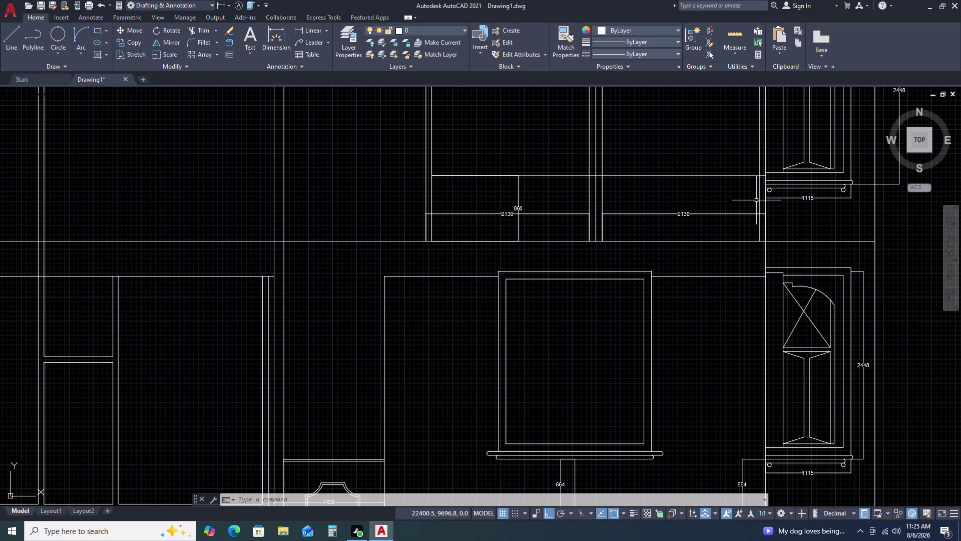
key(t)
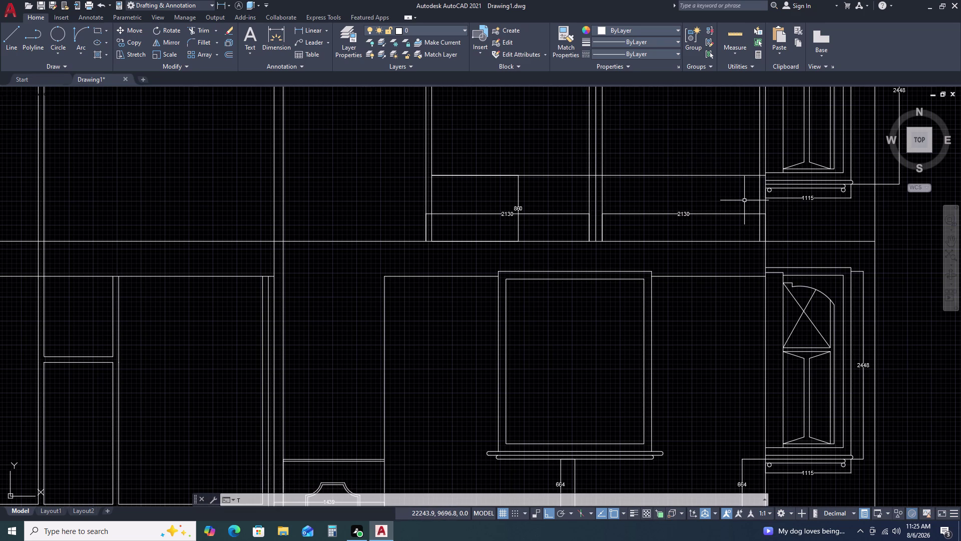
text(R)
key(space)
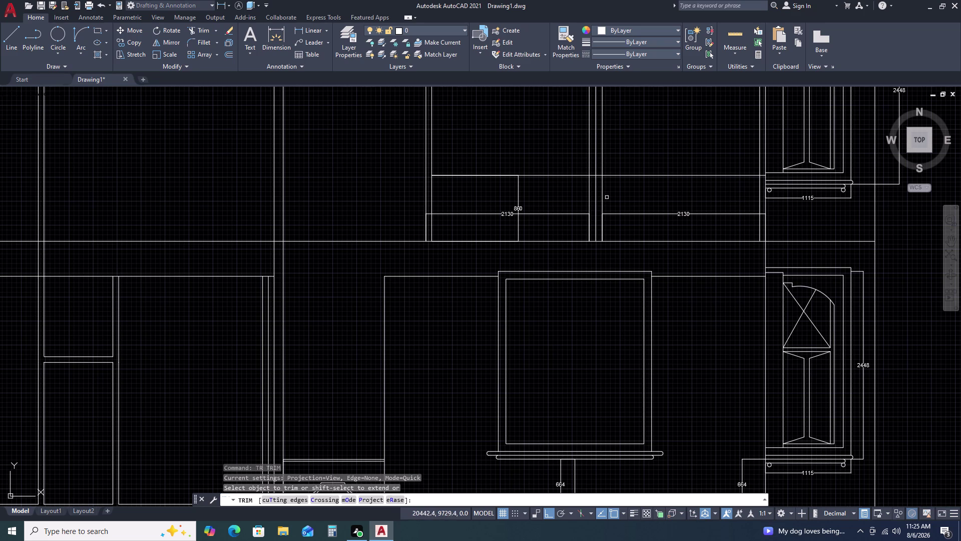
Trim excess segments around the new top line and extend it to its boundary.
double_click(613, 192)
click(573, 191)
double_click(451, 196)
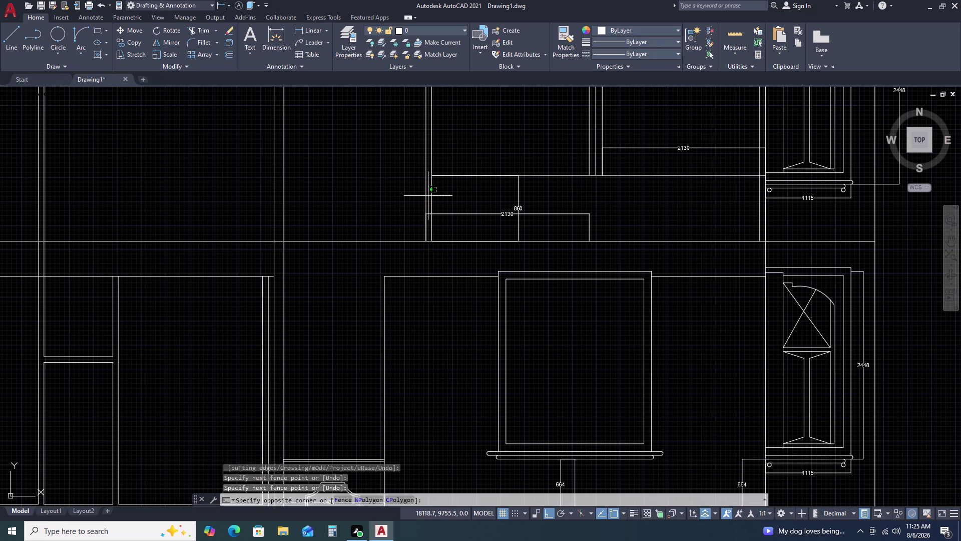
key(Escape)
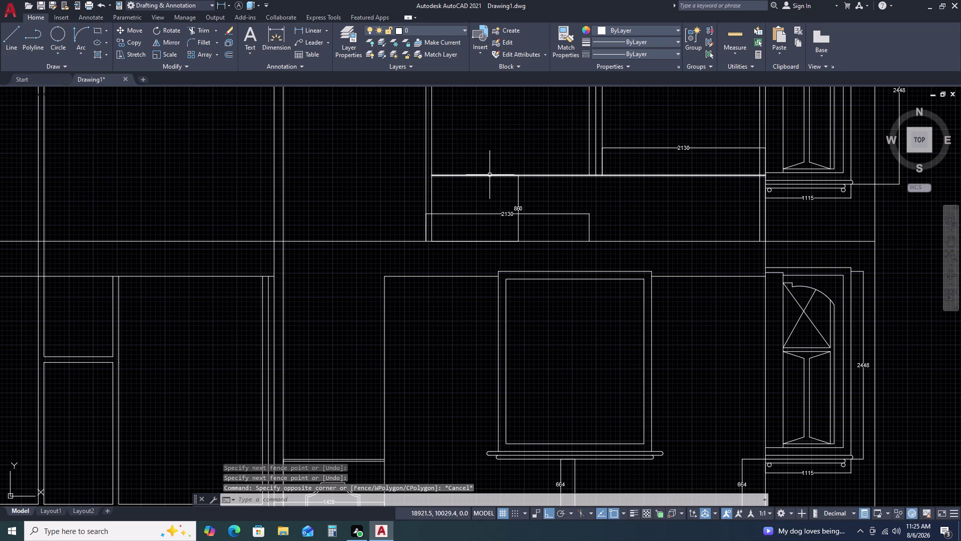
key(e)
key(x)
key(space)
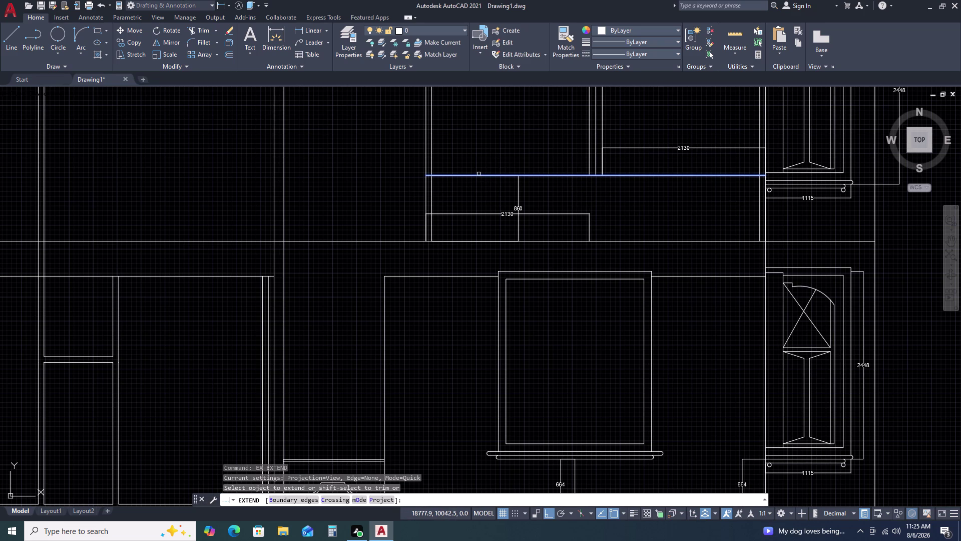
double_click(478, 174)
key(Escape)
Trim the top line's leftover segments, then view the whole elevation.
key(t)
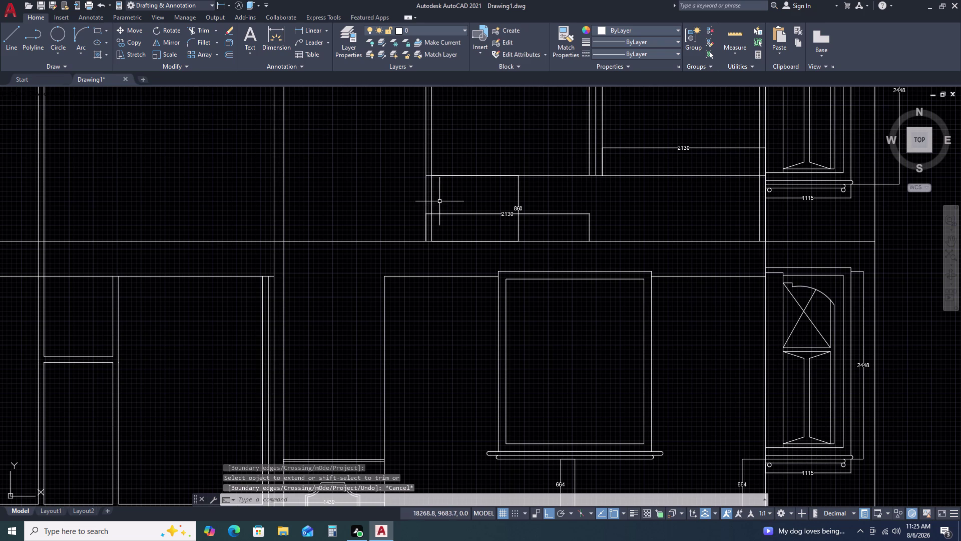
key(r)
key(space)
click(439, 193)
click(415, 194)
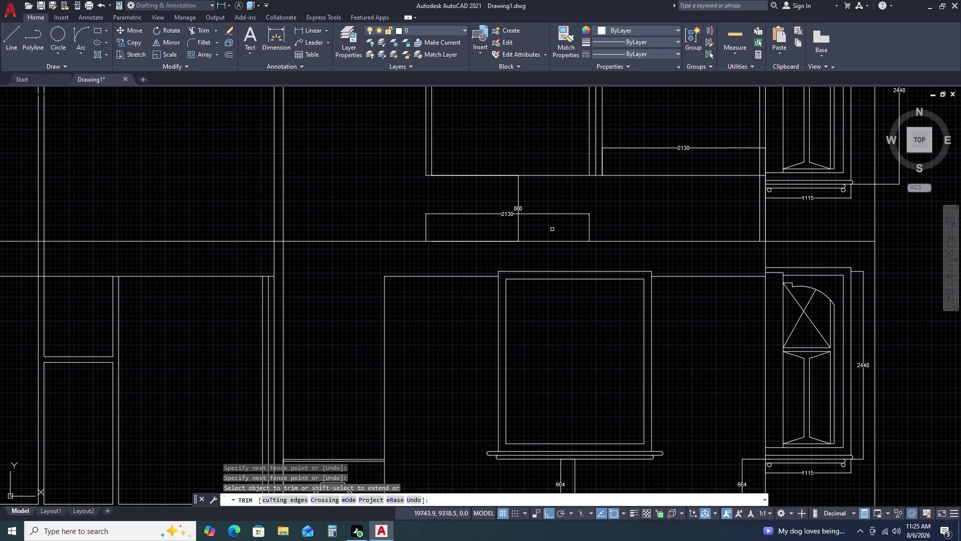
key(Escape)
middle_drag(611, 199, 576, 220)
middle_drag(562, 224, 539, 229)
middle_click(517, 238)
scroll(down, 3)
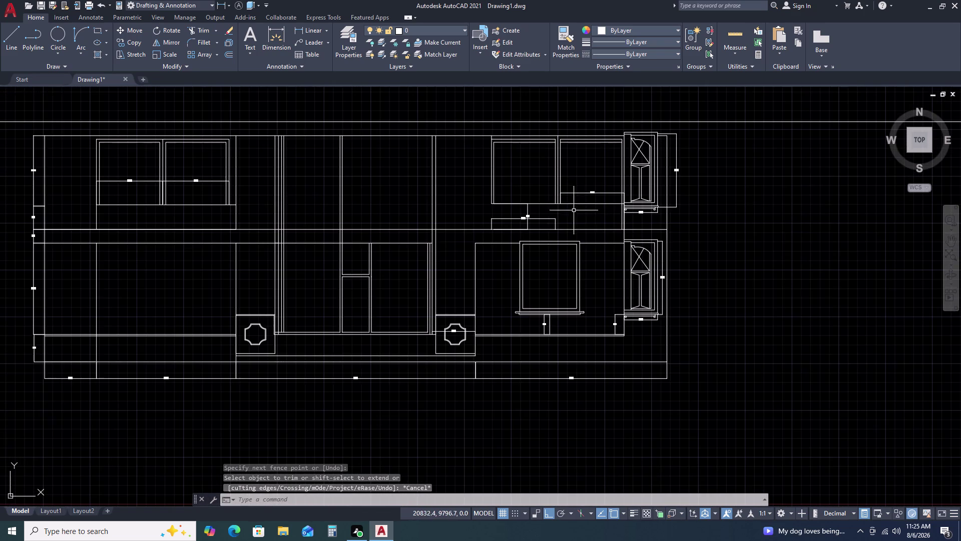
scroll(up, 3)
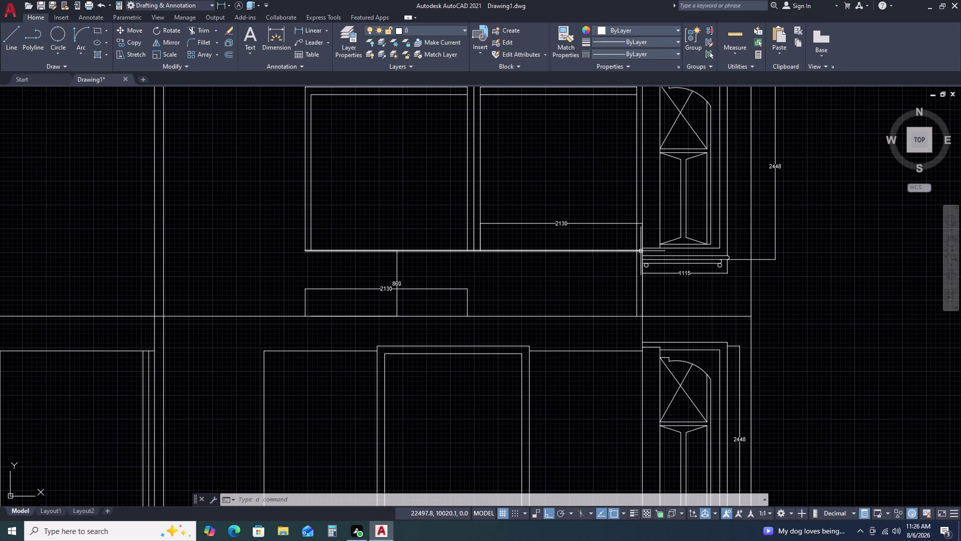
Trim the stub past the right bay and select the top line to confirm its 4430.4 length.
text(TR)
key(space)
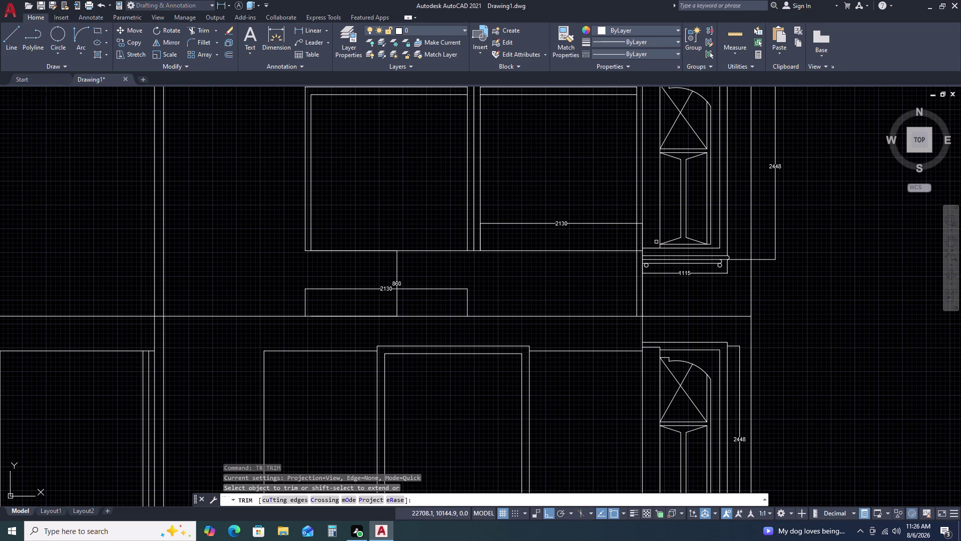
click(651, 248)
key(Escape)
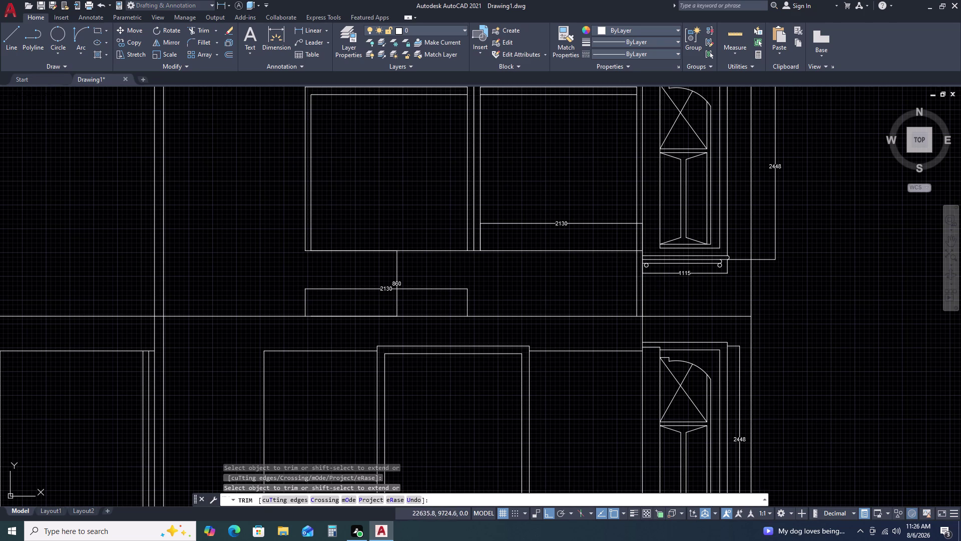
click(536, 240)
click(522, 260)
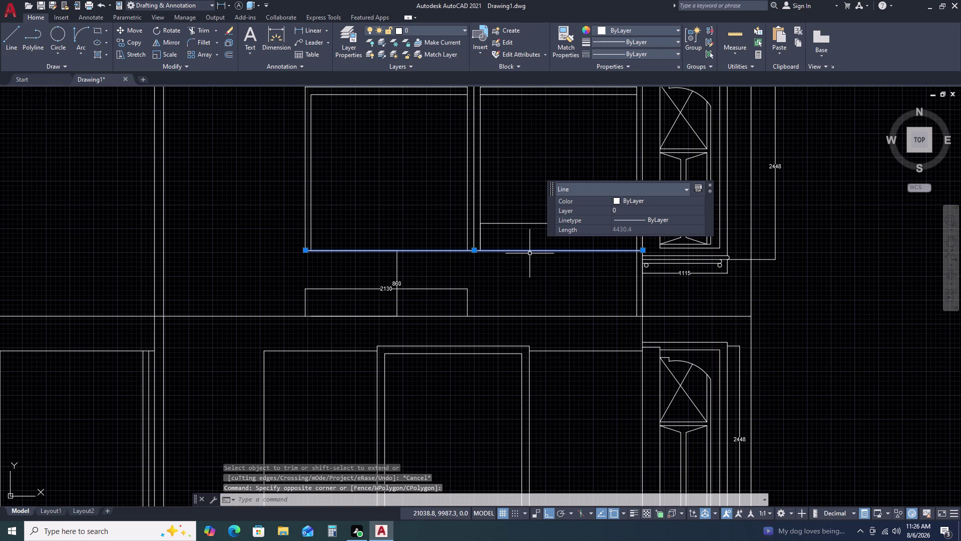
Offset the top line by 25 to create a doubled top line.
text(O)
key(space)
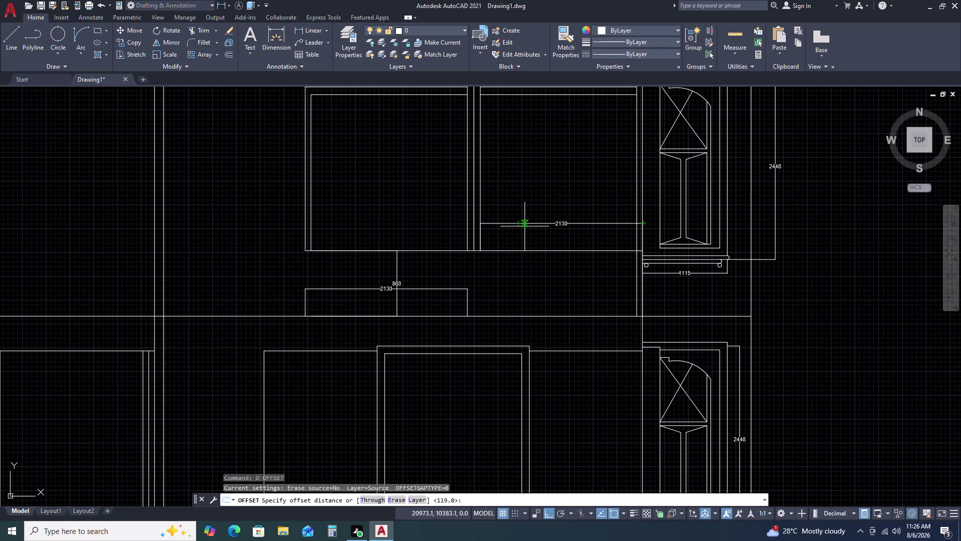
text(2)
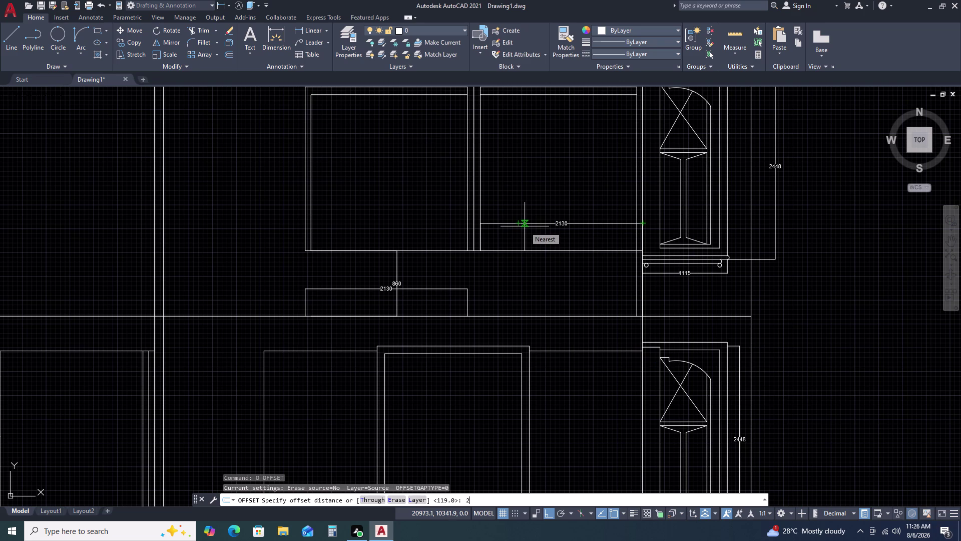
text(5)
key(space)
click(524, 226)
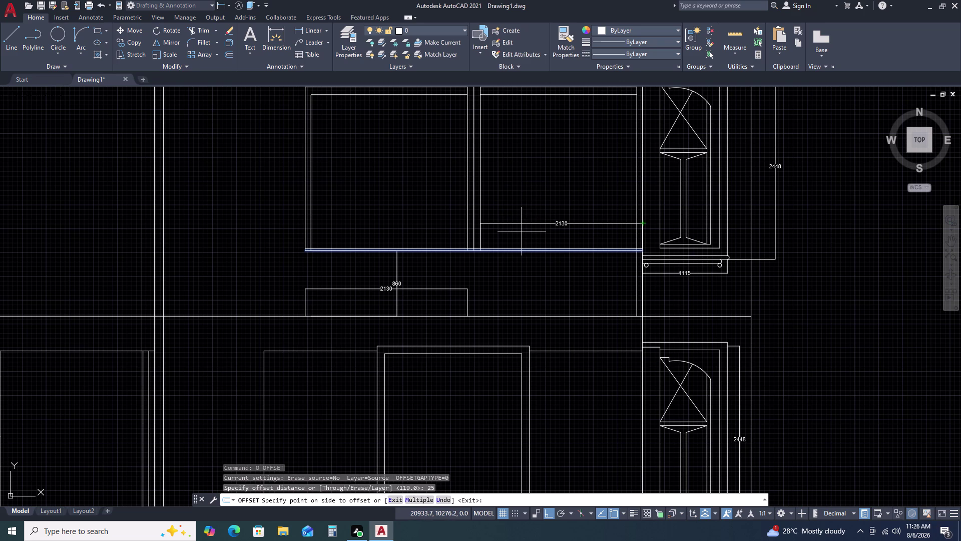
click(522, 231)
key(Escape)
scroll(up, 3)
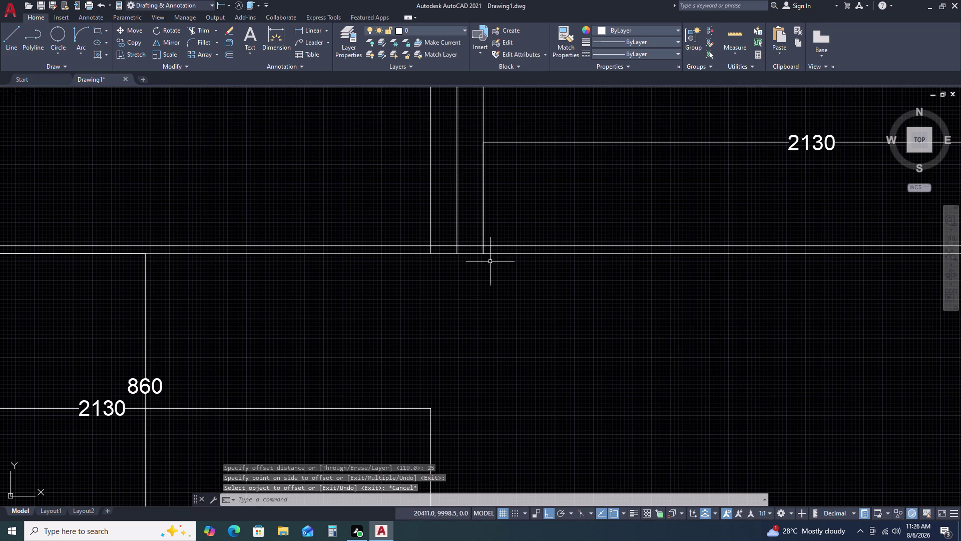
Trim the vertical and segments between the doubled top lines.
key(t)
text(R)
key(space)
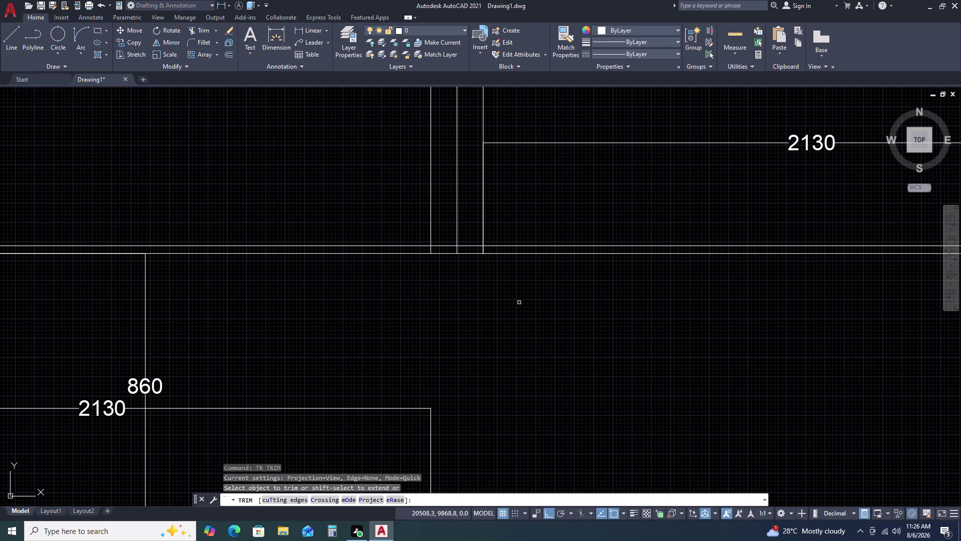
scroll(up, 3)
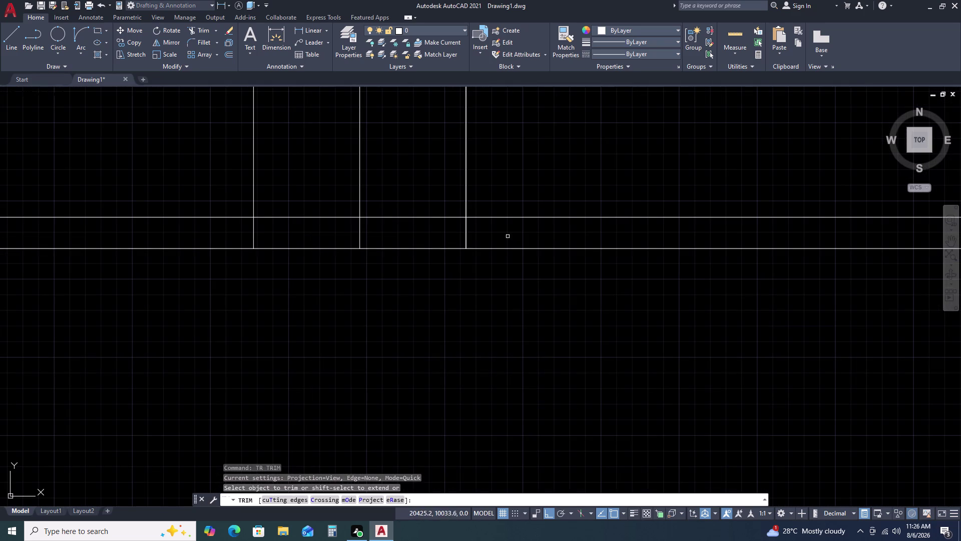
double_click(508, 236)
drag(259, 226, 250, 228)
drag(244, 229, 204, 232)
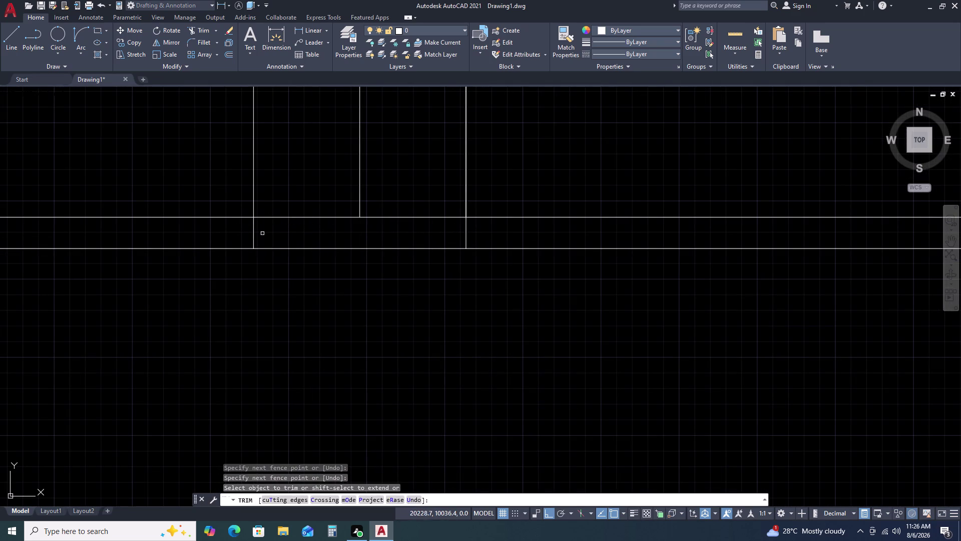
click(262, 233)
click(222, 231)
scroll(down, 3)
scroll(down, 3)
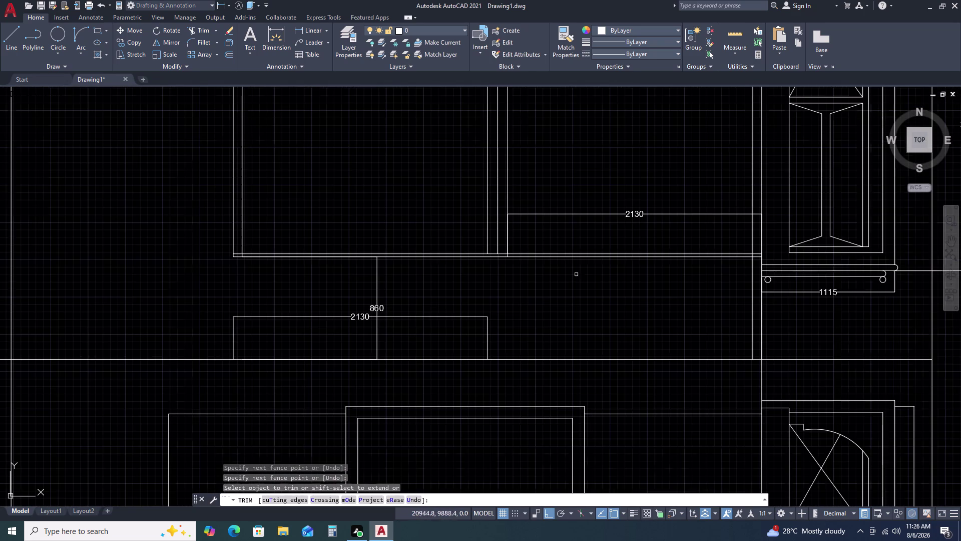
scroll(down, 3)
scroll(up, 3)
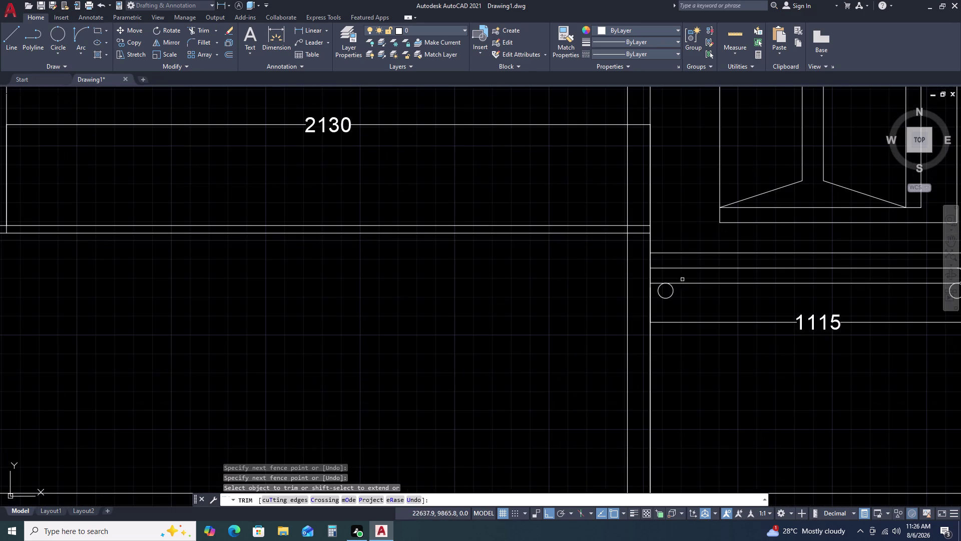
Fence-trim across the lines and remove stray line ends near the cabinet.
click(638, 208)
click(636, 264)
scroll(down, 3)
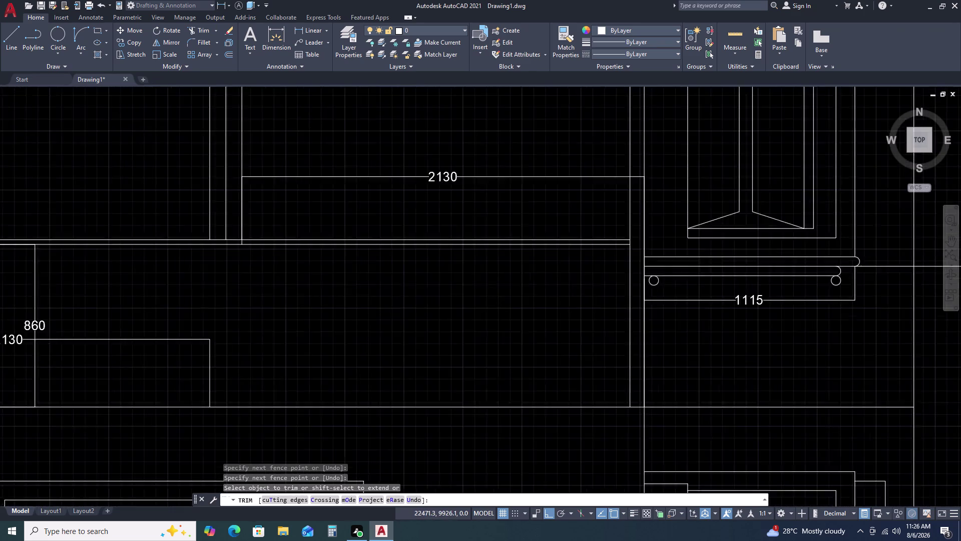
scroll(down, 3)
scroll(up, 3)
scroll(up, 3)
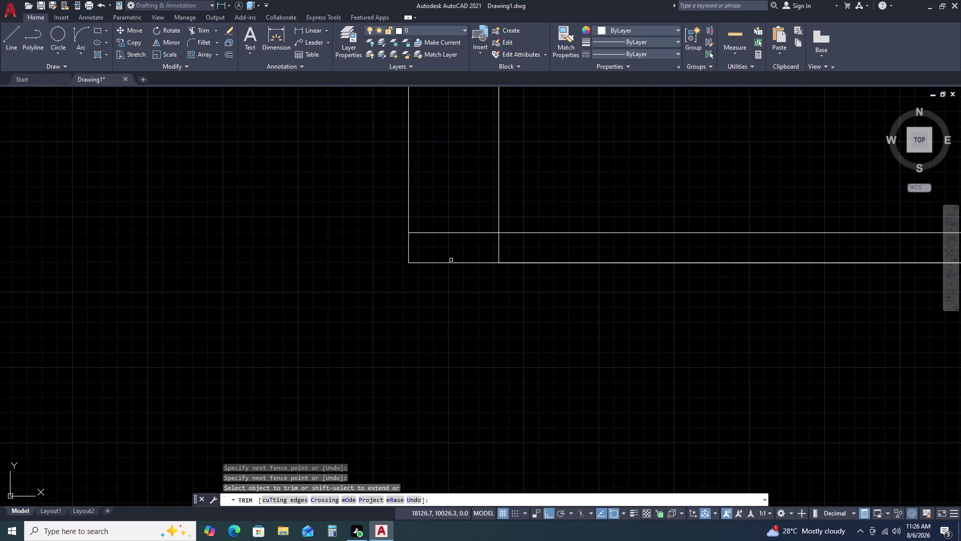
drag(524, 253, 519, 254)
click(451, 205)
scroll(down, 3)
key(Escape)
scroll(down, 3)
scroll(up, 3)
scroll(down, 3)
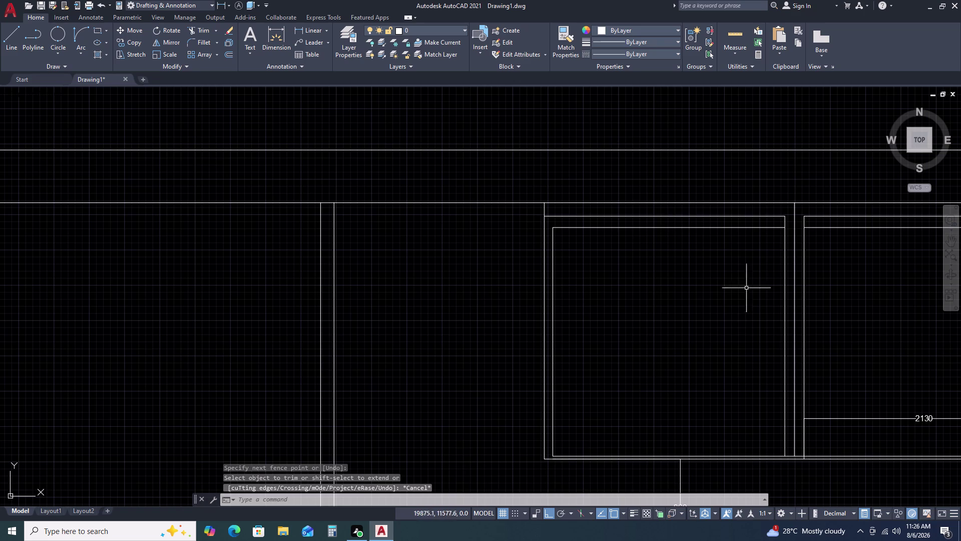
Trim the overhanging line ends at the upper cabinet bays; one short overhang won't trim.
middle_drag(789, 434, 760, 351)
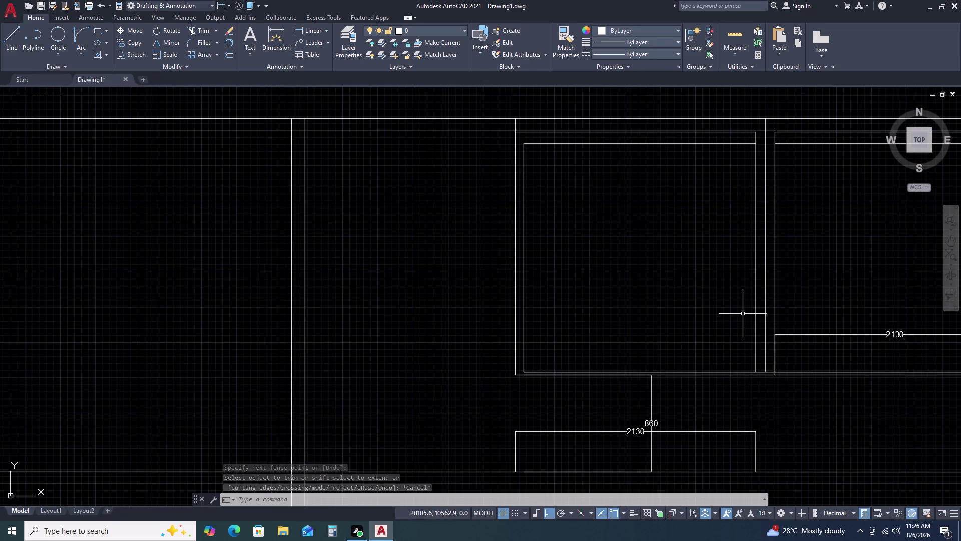
text(TR)
key(space)
scroll(up, 3)
scroll(up, 3)
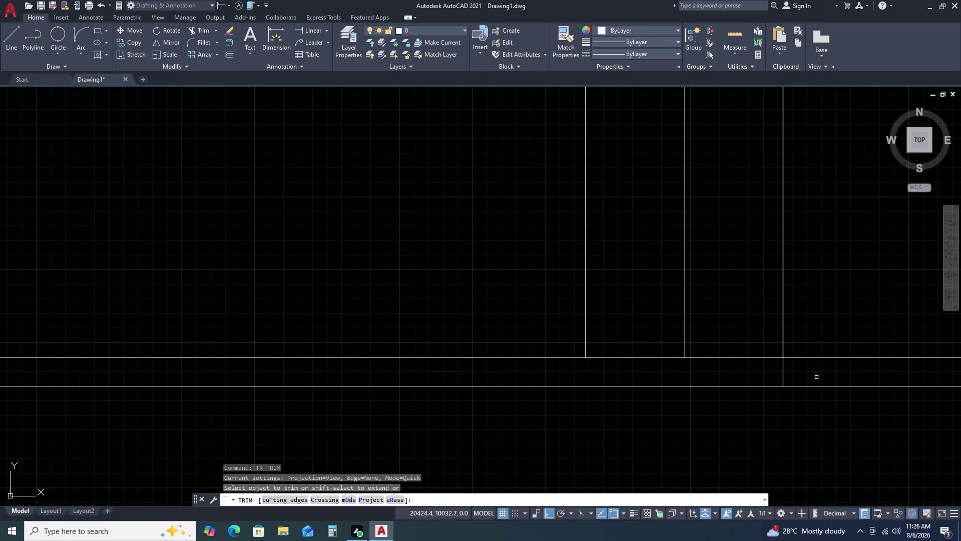
click(806, 377)
click(730, 369)
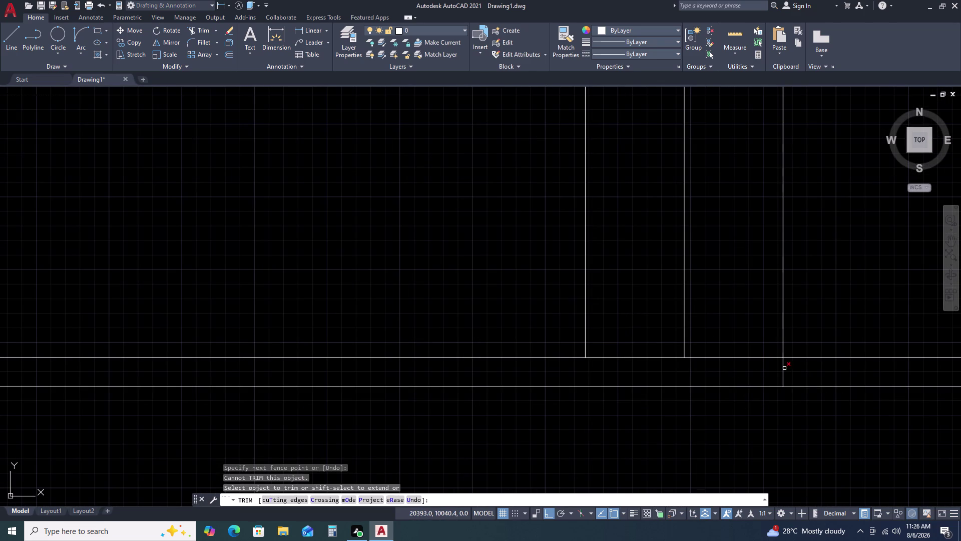
double_click(784, 368)
key(Escape)
scroll(down, 3)
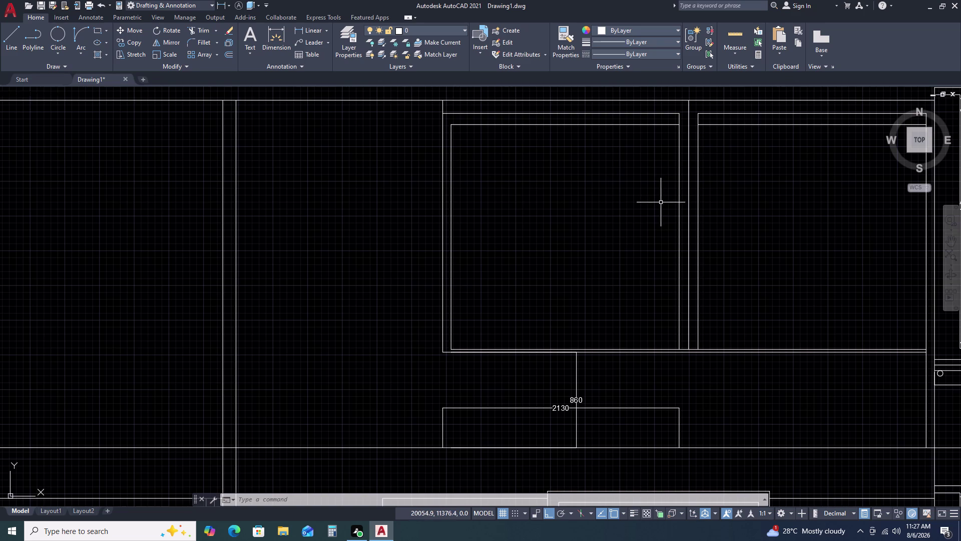
click(319, 30)
scroll(up, 3)
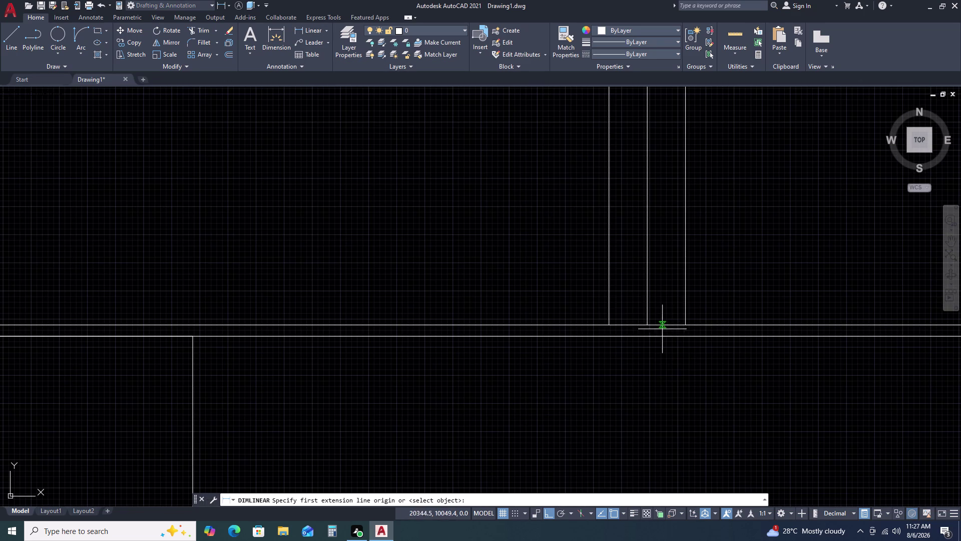
click(611, 325)
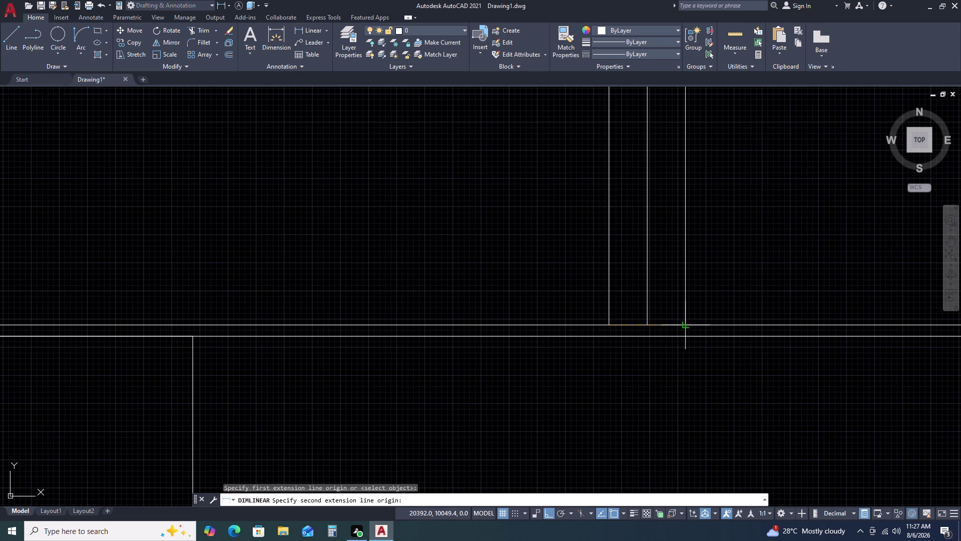
double_click(686, 325)
key(Escape)
scroll(down, 3)
middle_drag(800, 294, 733, 309)
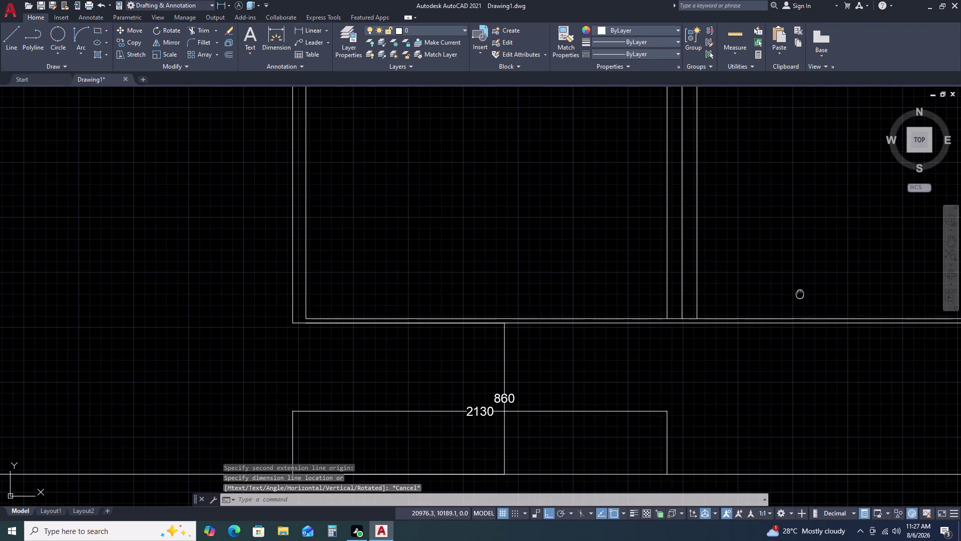
middle_drag(734, 309, 468, 319)
scroll(down, 3)
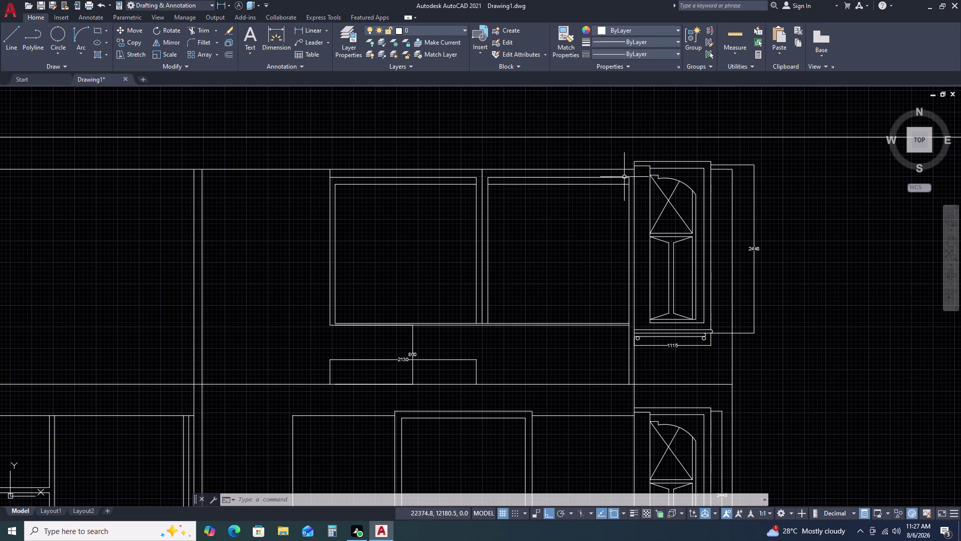
scroll(down, 3)
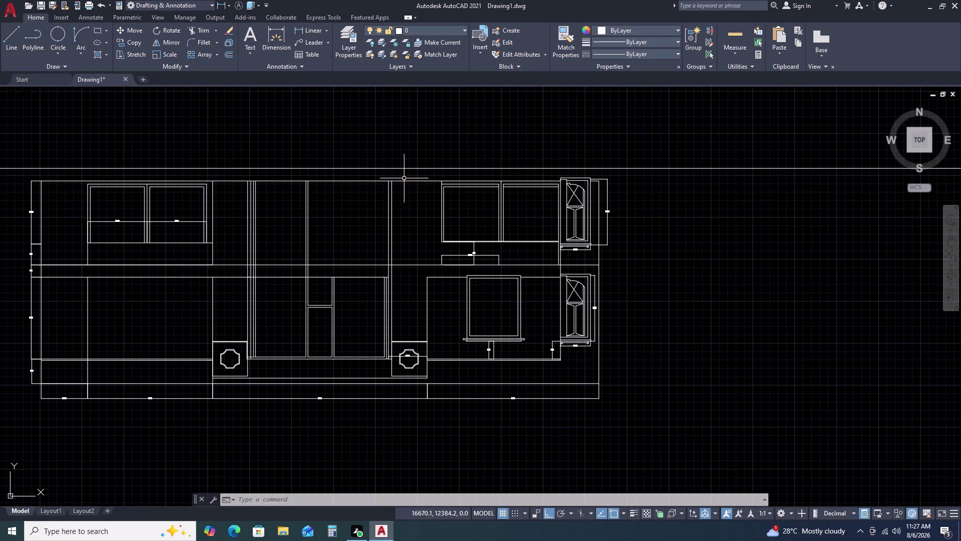
middle_drag(406, 178, 498, 202)
scroll(up, 3)
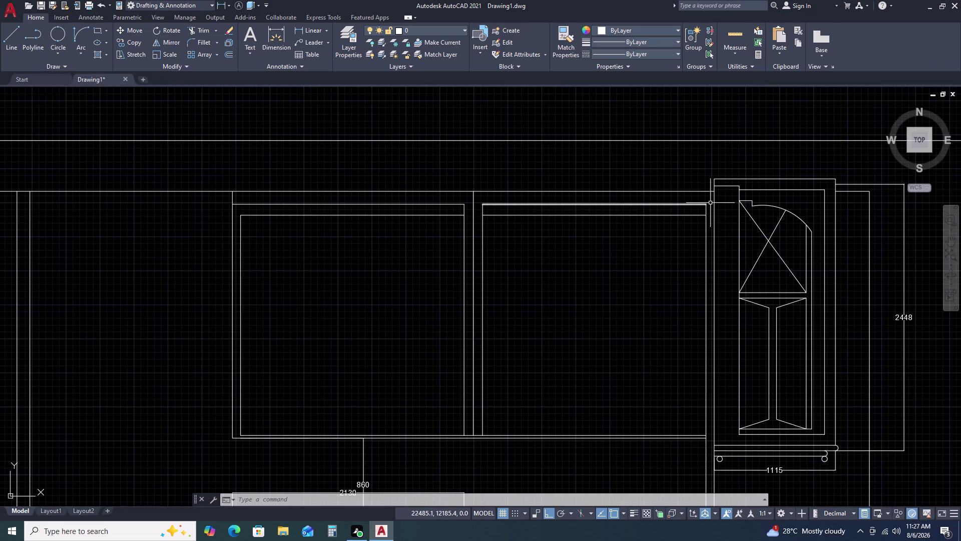
Place a horizontal construction line along the cabinet tops.
text(L)
key(space)
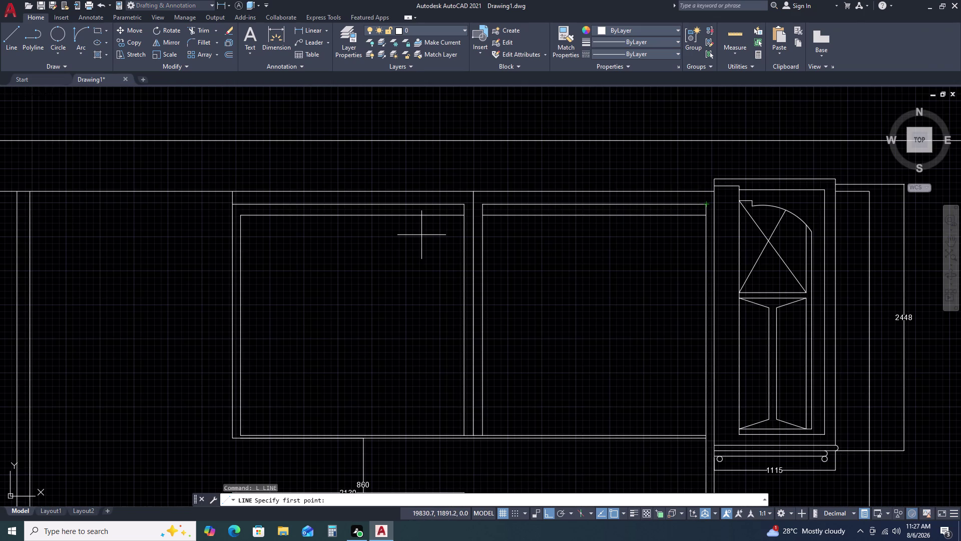
key(Escape)
key(Escape)
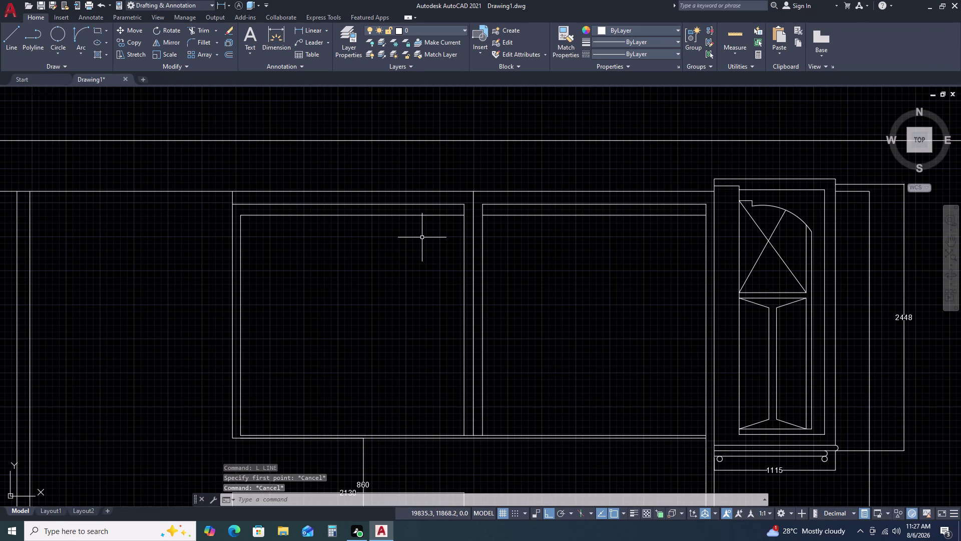
key(x)
key(l)
key(space)
text(H)
key(space)
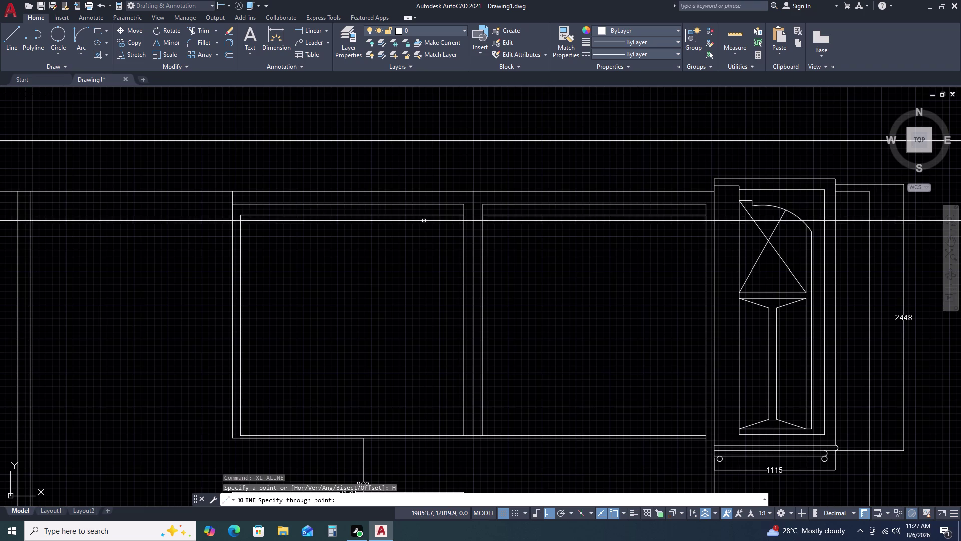
scroll(down, 3)
scroll(up, 3)
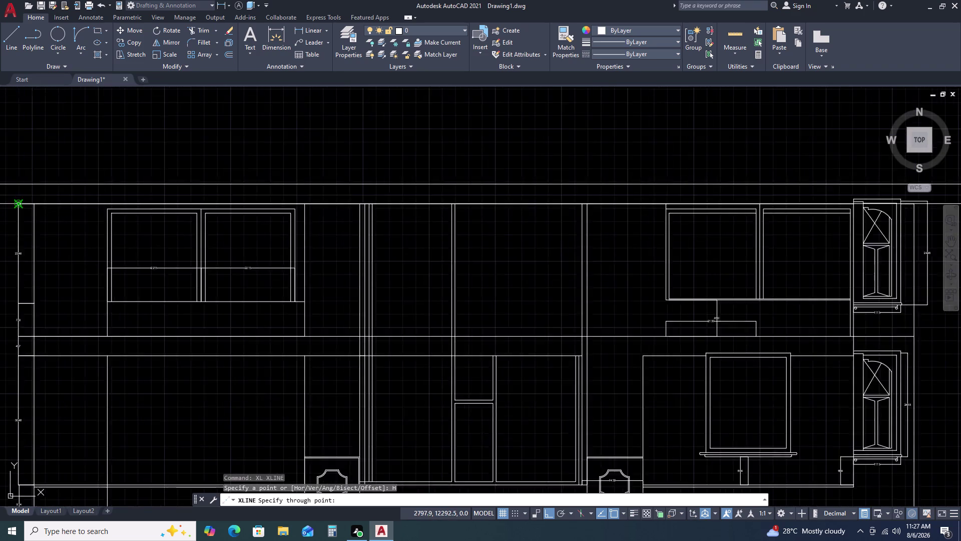
middle_drag(43, 204, 199, 220)
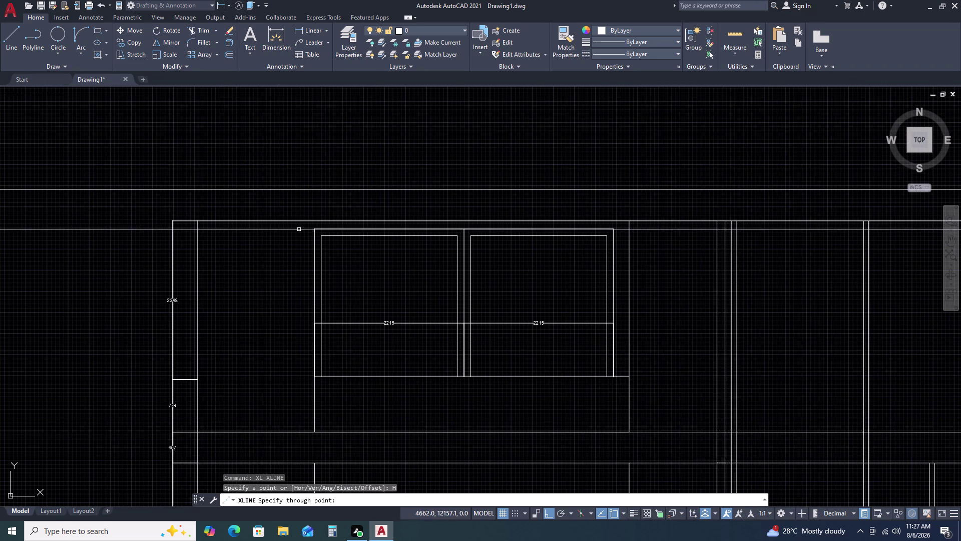
click(315, 230)
key(Escape)
Fence-trim the top lines and the construction line end.
scroll(down, 3)
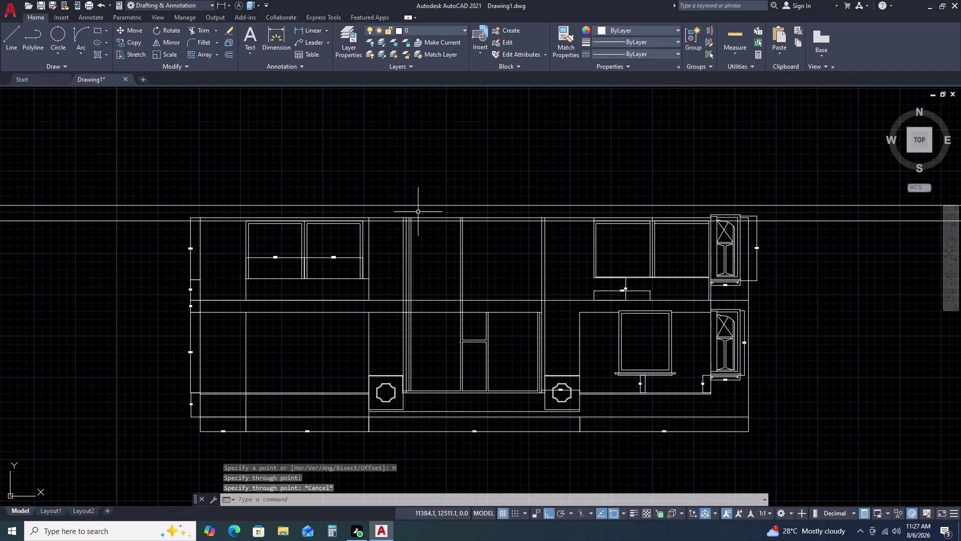
scroll(up, 3)
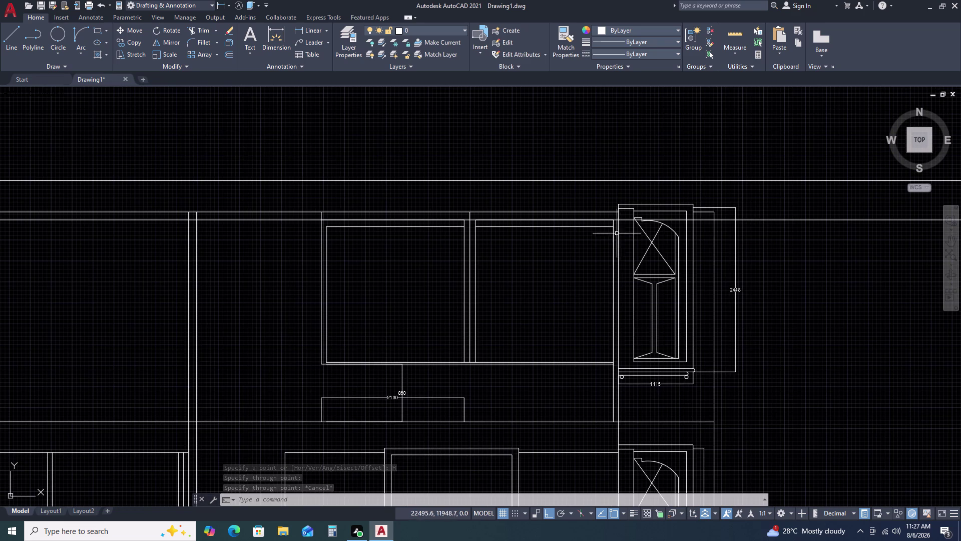
key(t)
key(r)
key(space)
scroll(up, 3)
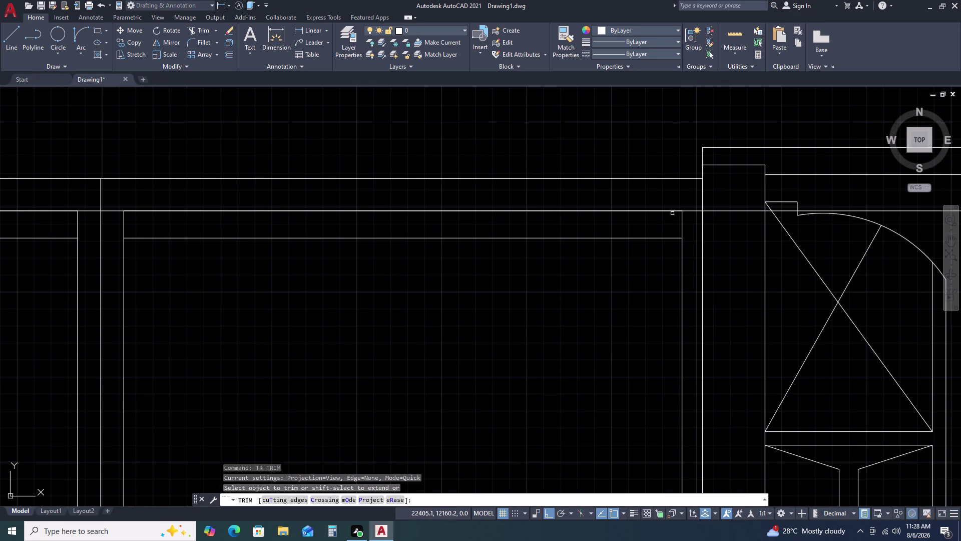
click(694, 204)
click(687, 235)
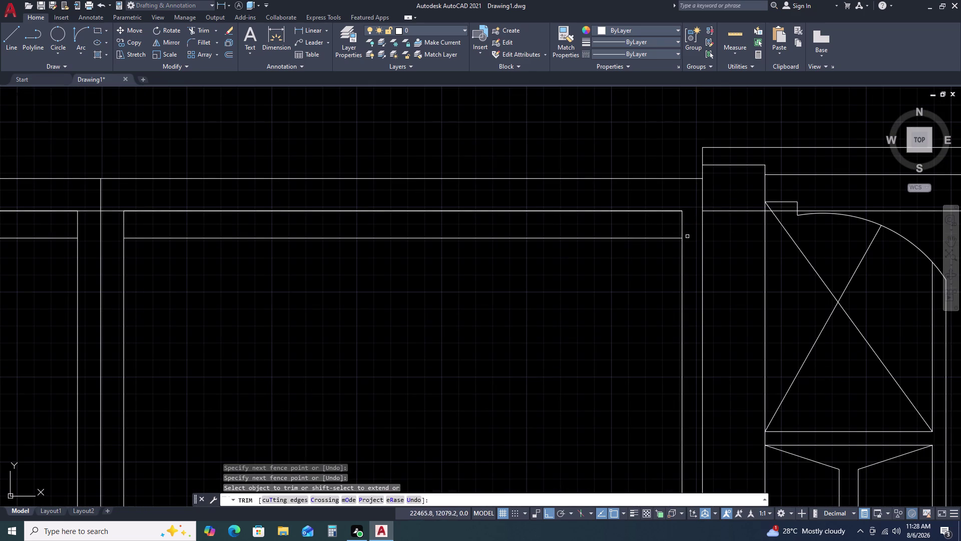
key(Escape)
scroll(down, 3)
middle_drag(87, 264, 113, 274)
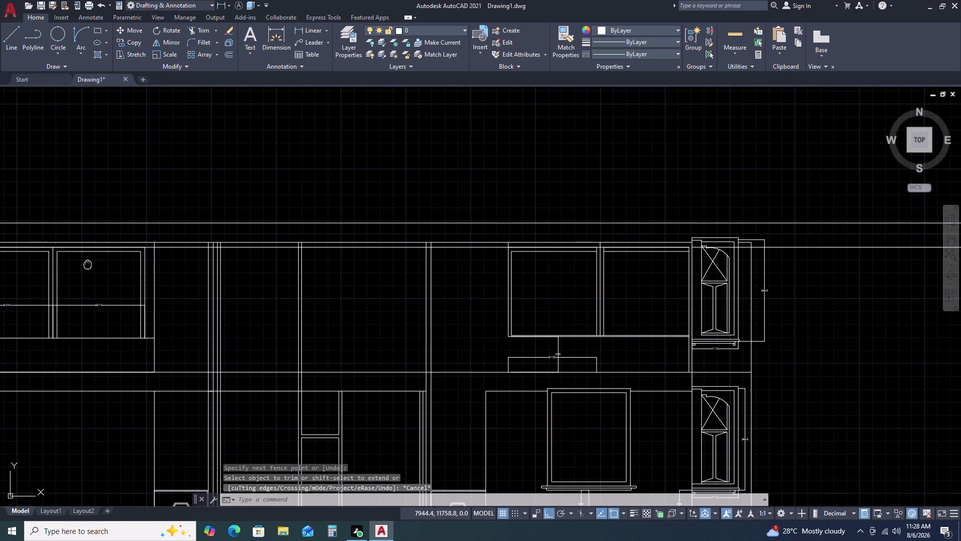
middle_drag(113, 274, 654, 315)
key(space)
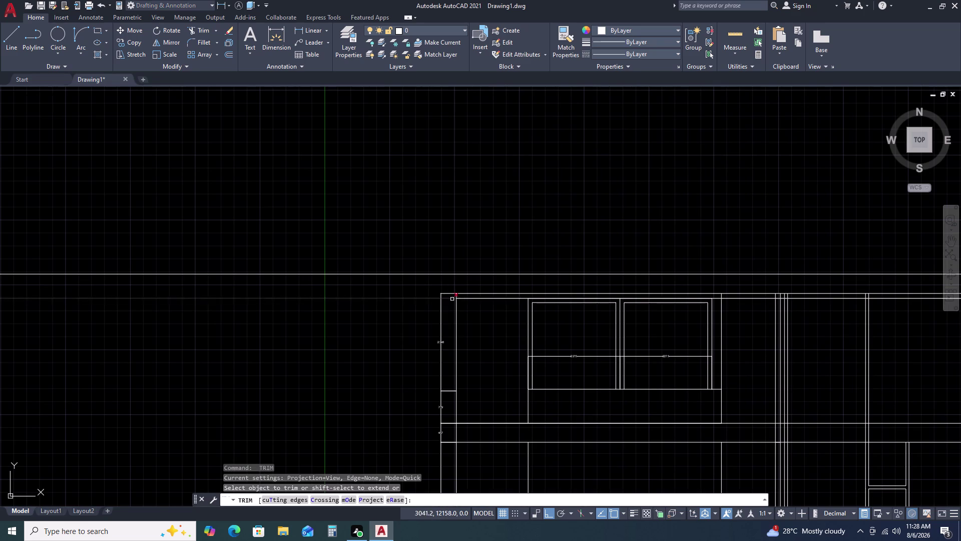
click(483, 298)
key(Escape)
Delete the extra construction line and the objects boxed left of the elevation.
scroll(down, 3)
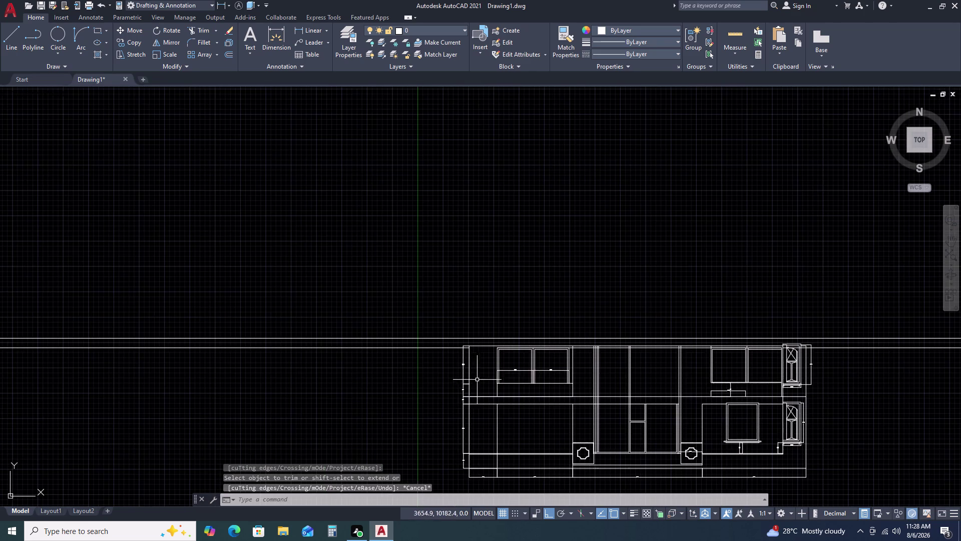
middle_drag(588, 375, 462, 285)
scroll(up, 3)
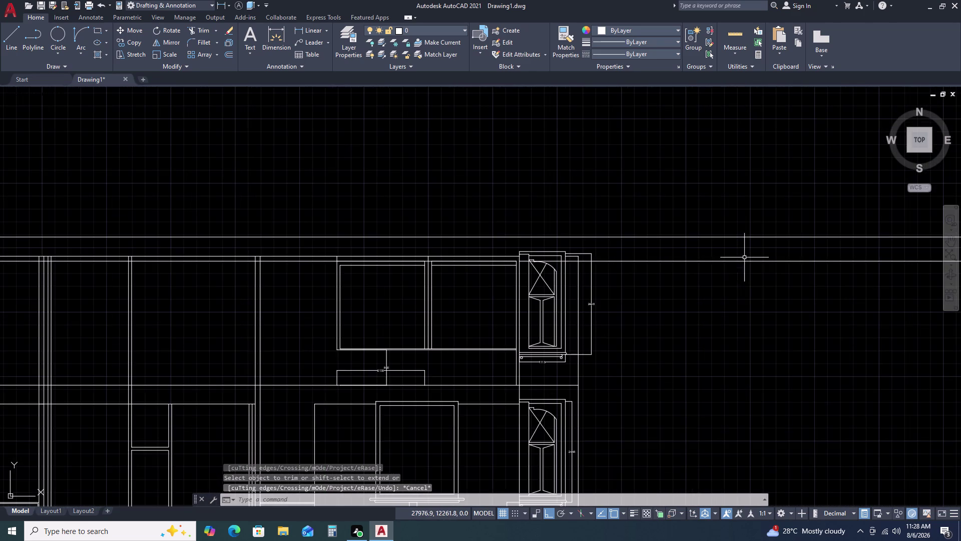
click(744, 258)
click(722, 293)
key(Delete)
scroll(down, 3)
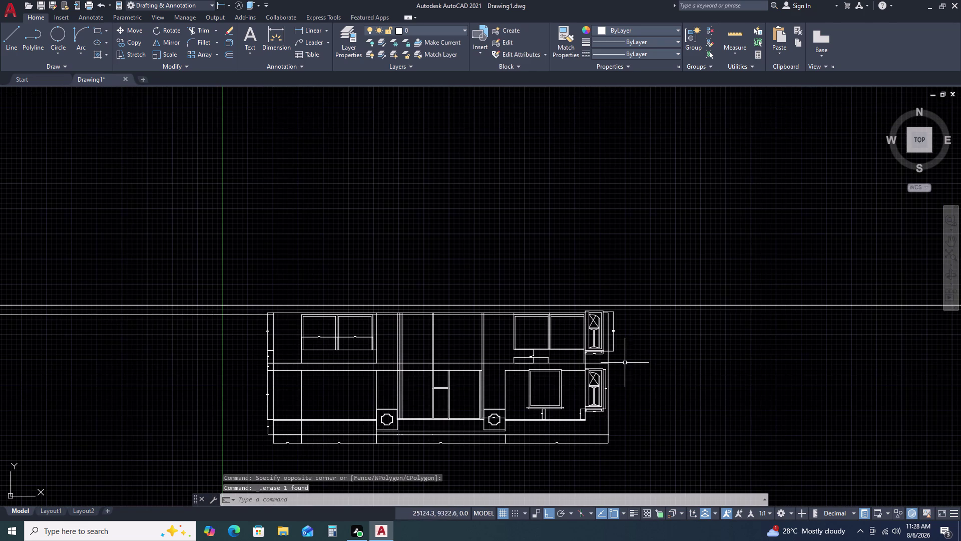
scroll(up, 3)
click(433, 324)
click(370, 375)
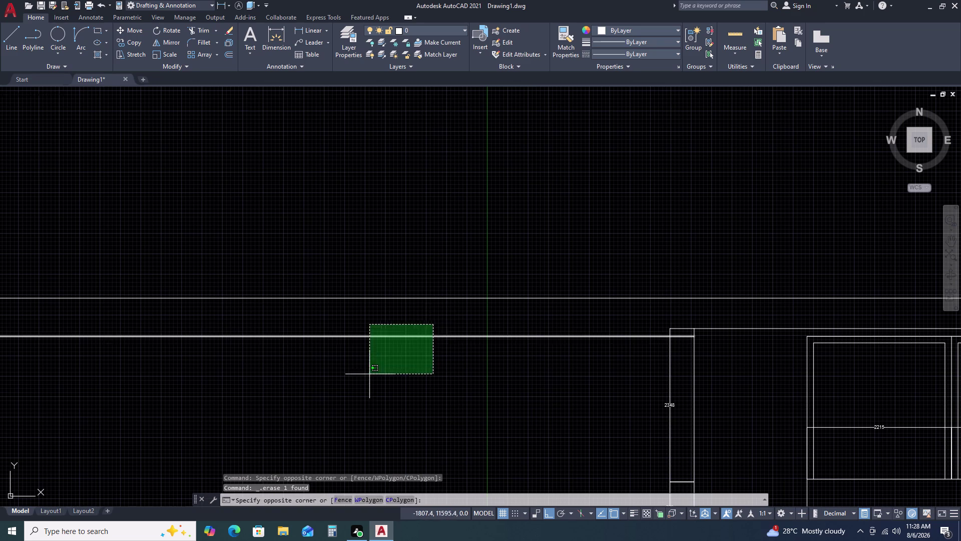
key(Delete)
Erase the duplicate short top line beside the tall unit.
scroll(down, 3)
middle_drag(829, 434, 732, 421)
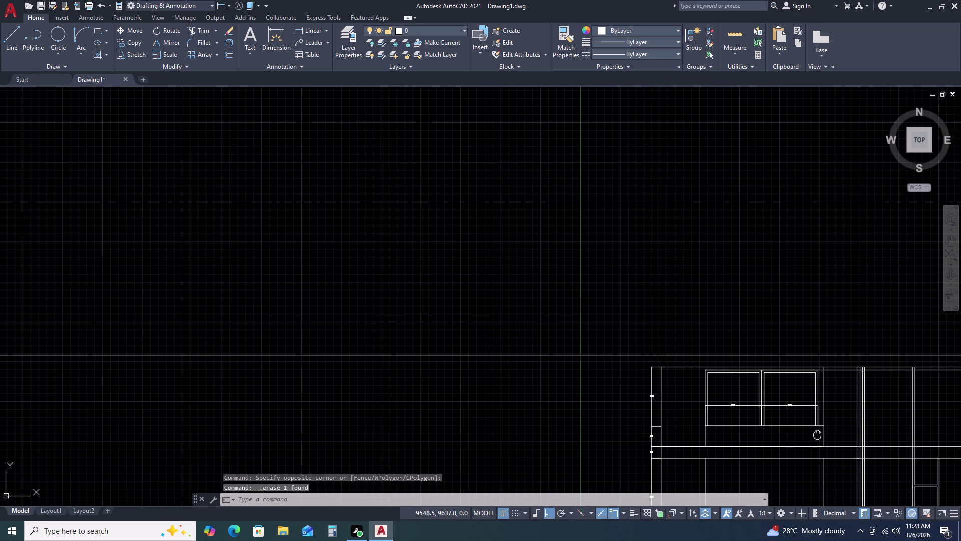
middle_drag(731, 420, 597, 380)
scroll(up, 3)
middle_drag(825, 346, 259, 337)
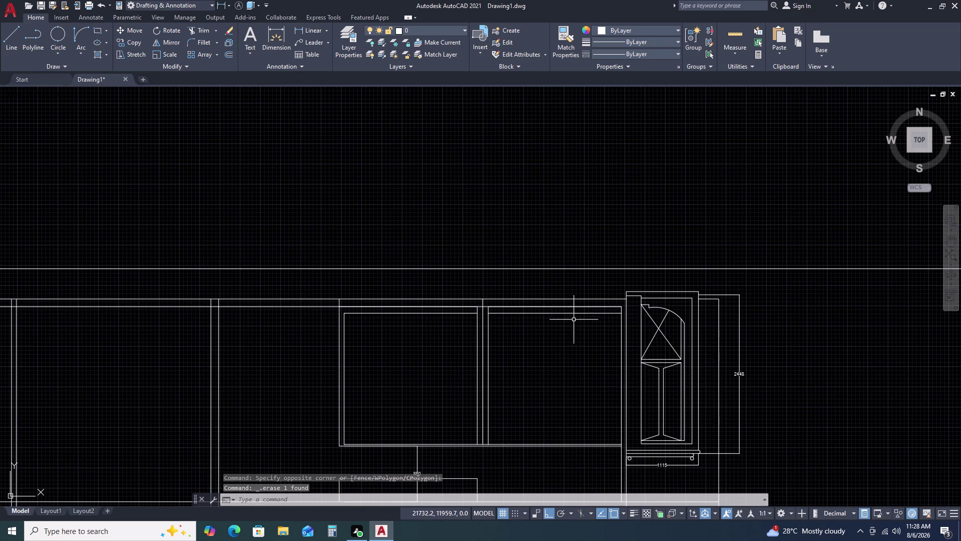
scroll(up, 3)
click(570, 306)
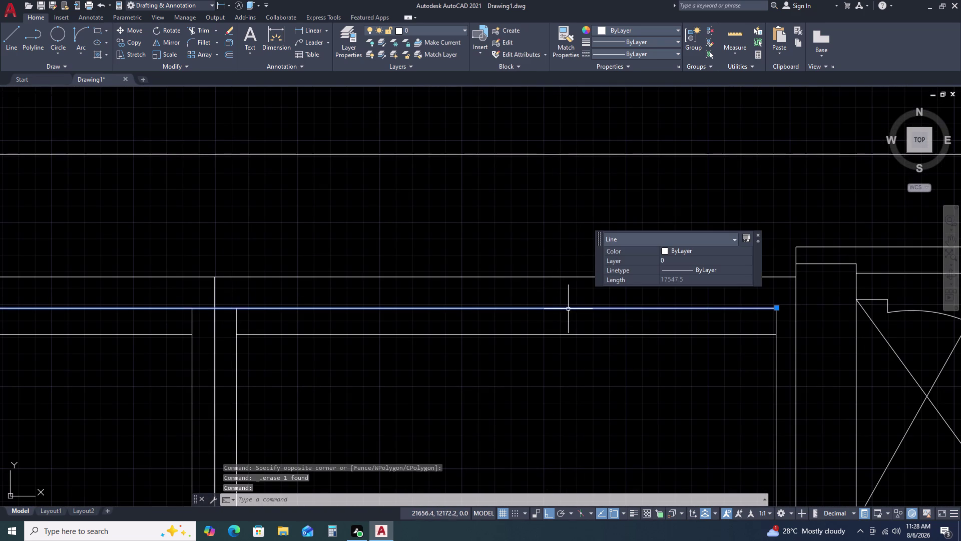
key(Escape)
click(226, 294)
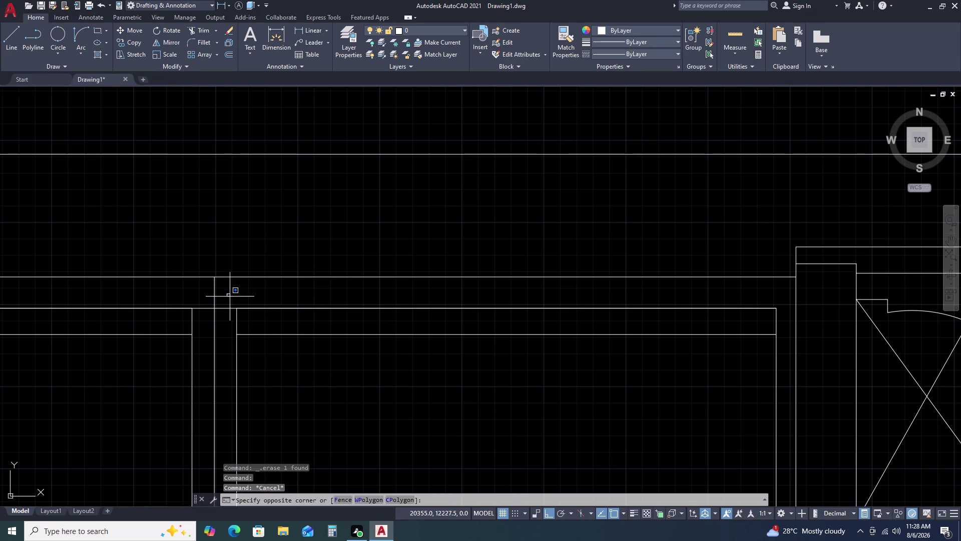
click(794, 327)
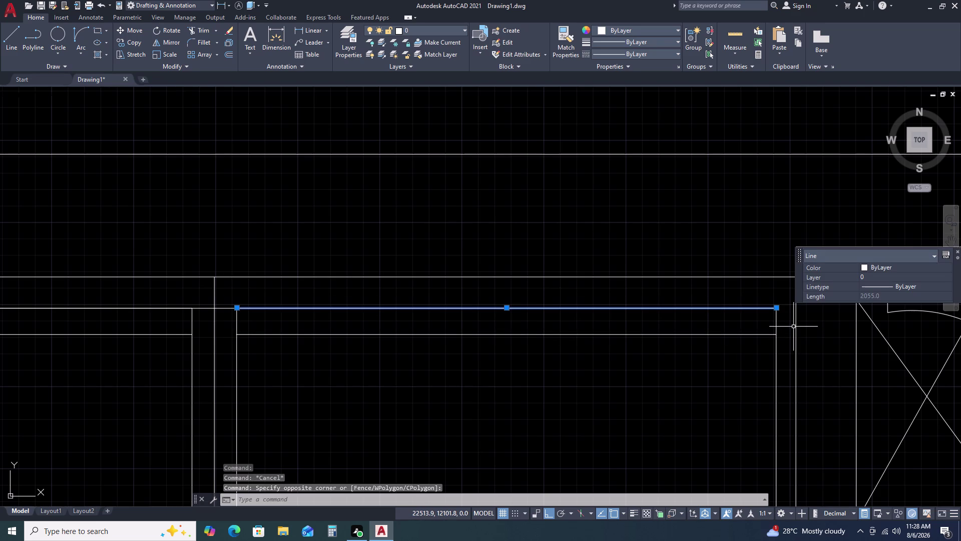
key(Delete)
Erase another extra top line and clear the selection.
scroll(down, 3)
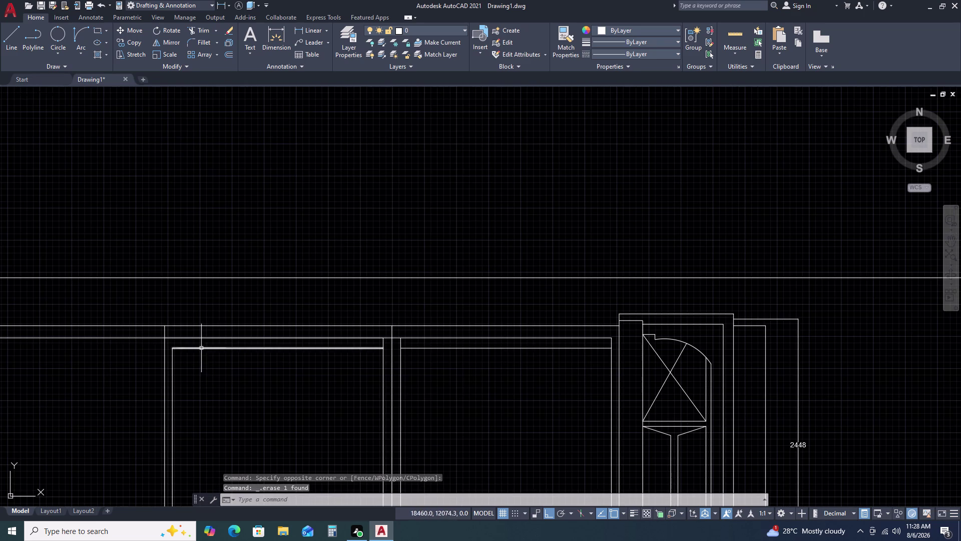
scroll(up, 3)
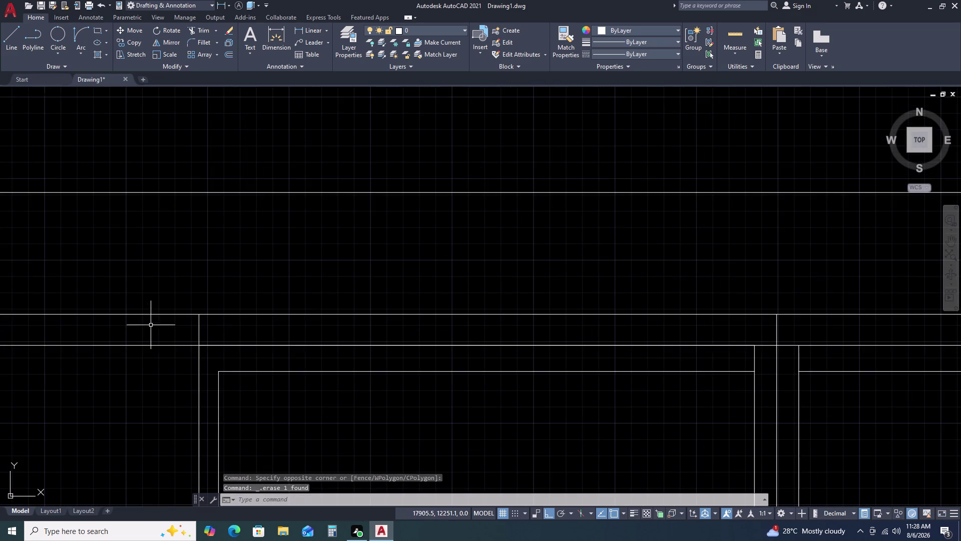
double_click(151, 325)
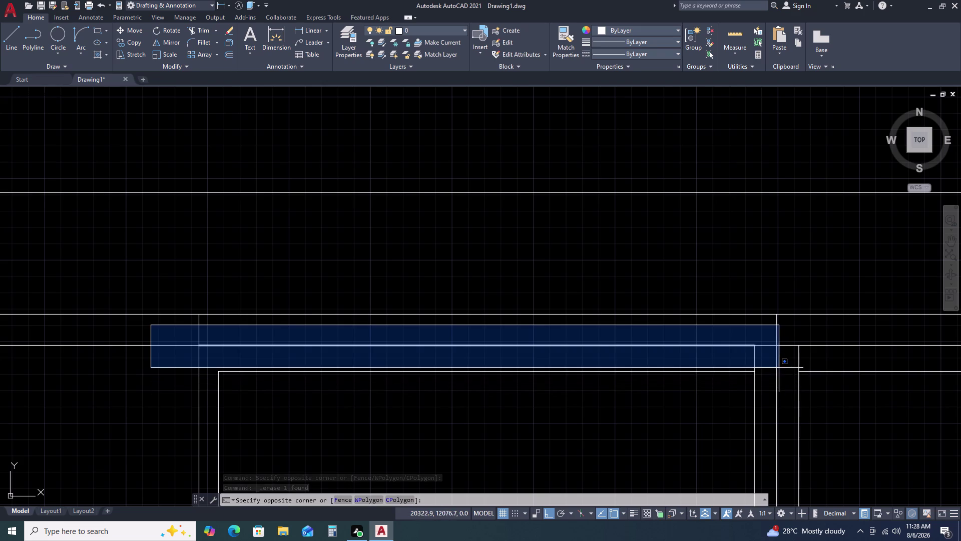
click(774, 363)
key(Delete)
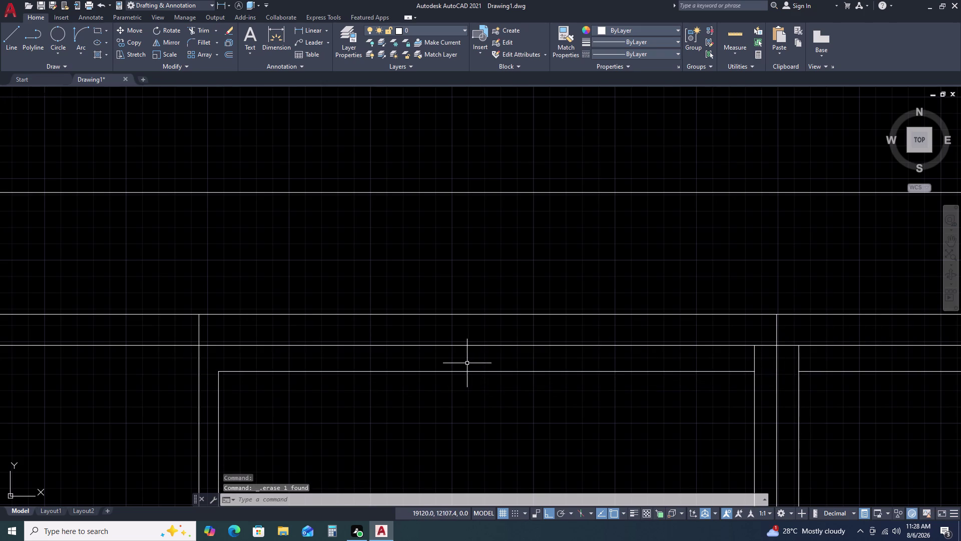
click(465, 369)
key(Escape)
scroll(down, 3)
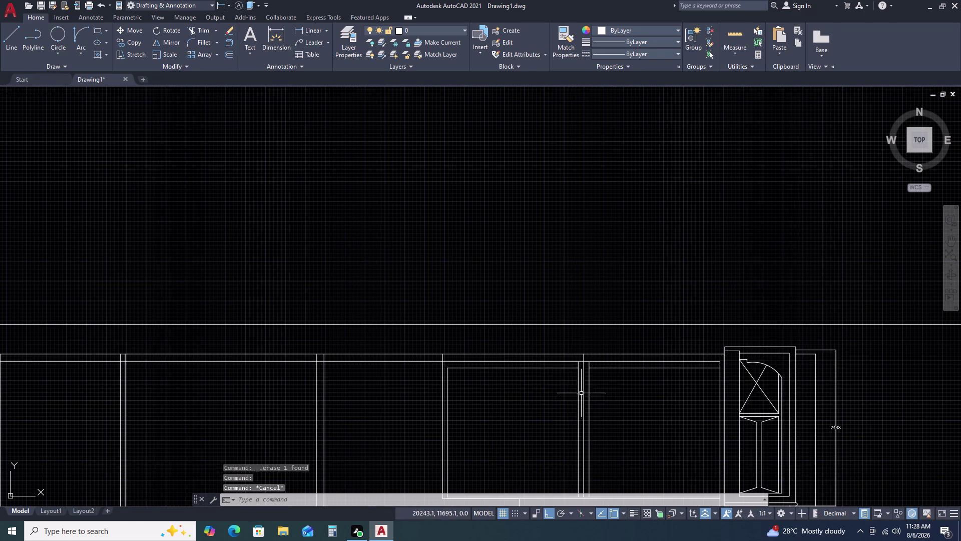
Stretch the long top line's right endpoint to the tall unit, reaching 17622.5.
middle_drag(640, 435, 618, 374)
middle_click(617, 372)
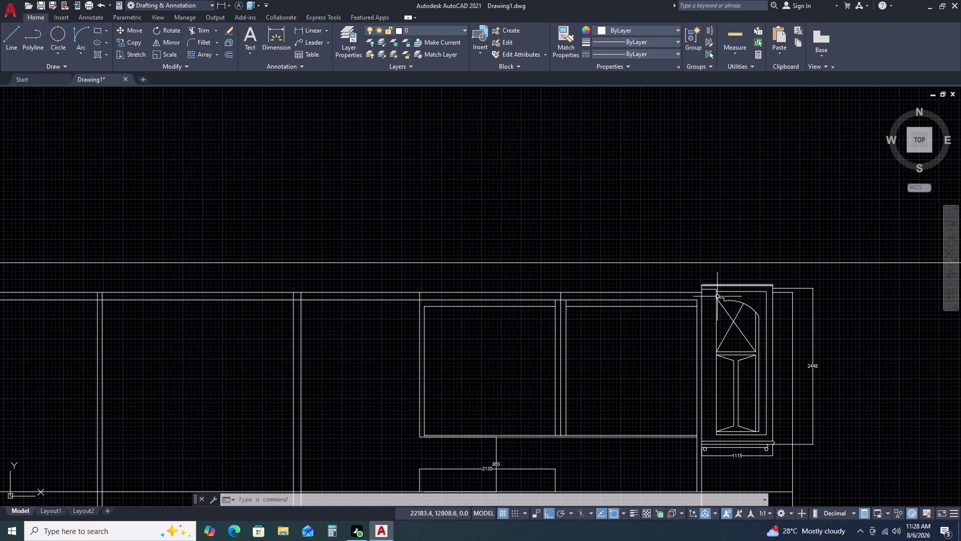
scroll(up, 3)
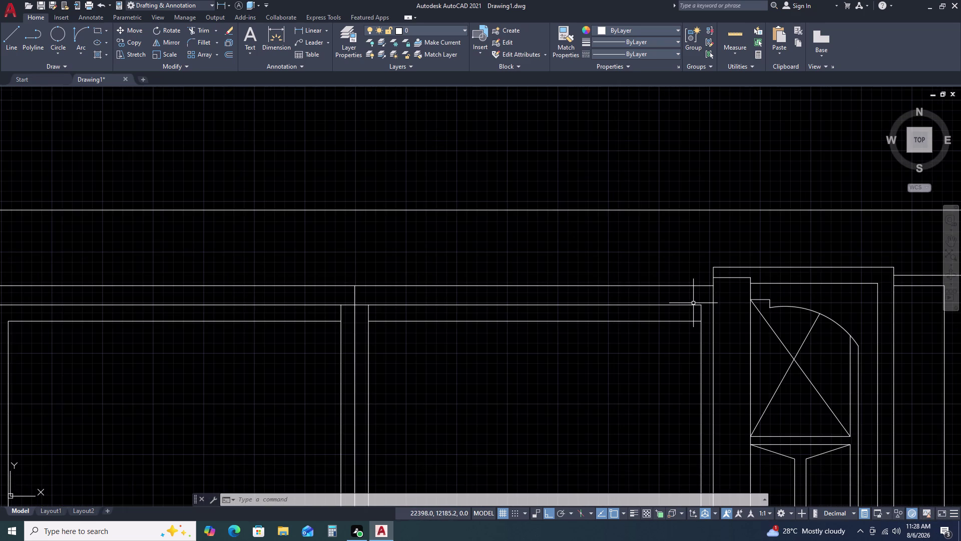
click(694, 303)
click(683, 310)
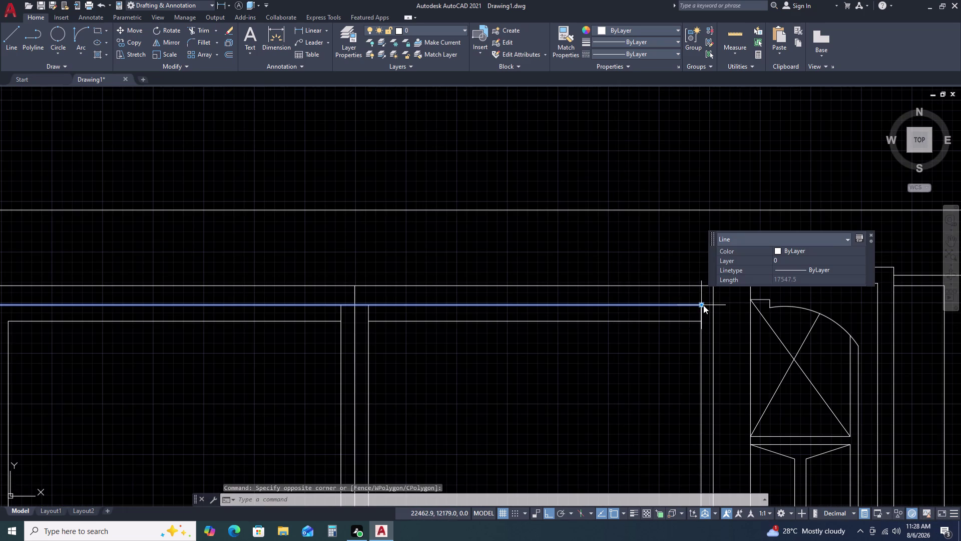
click(704, 305)
click(712, 304)
key(Escape)
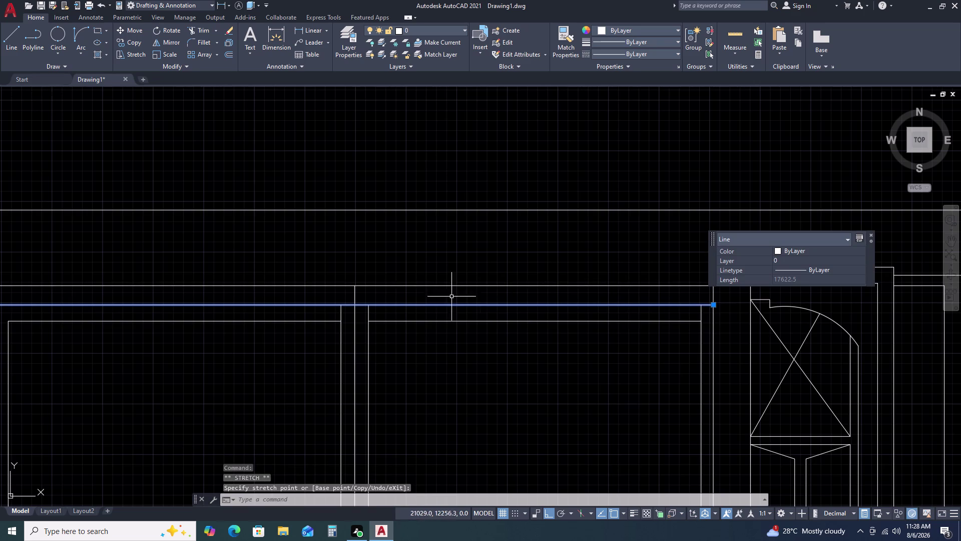
text(TR)
key(space)
scroll(up, 3)
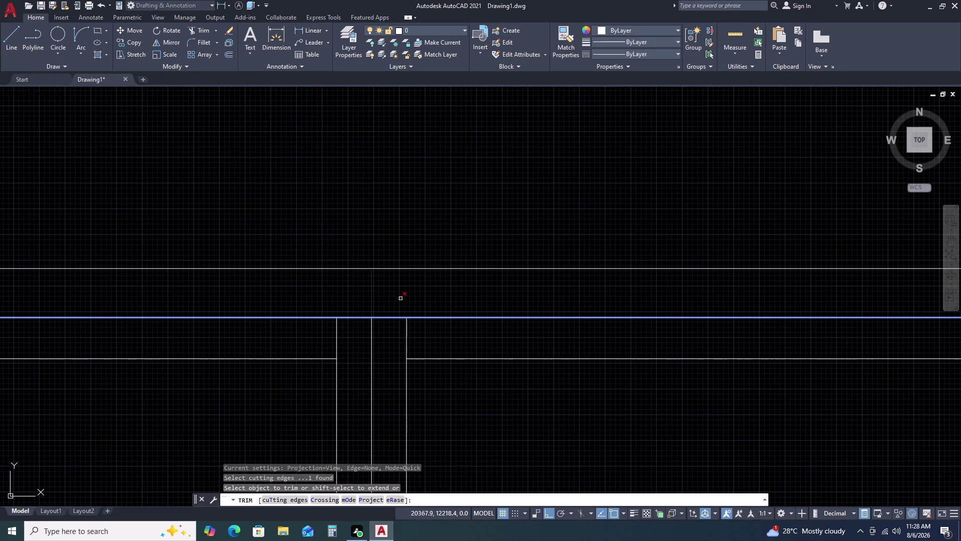
Fence-trim the first overhanging top-line stub.
click(419, 294)
drag(412, 294, 392, 295)
click(278, 292)
click(404, 298)
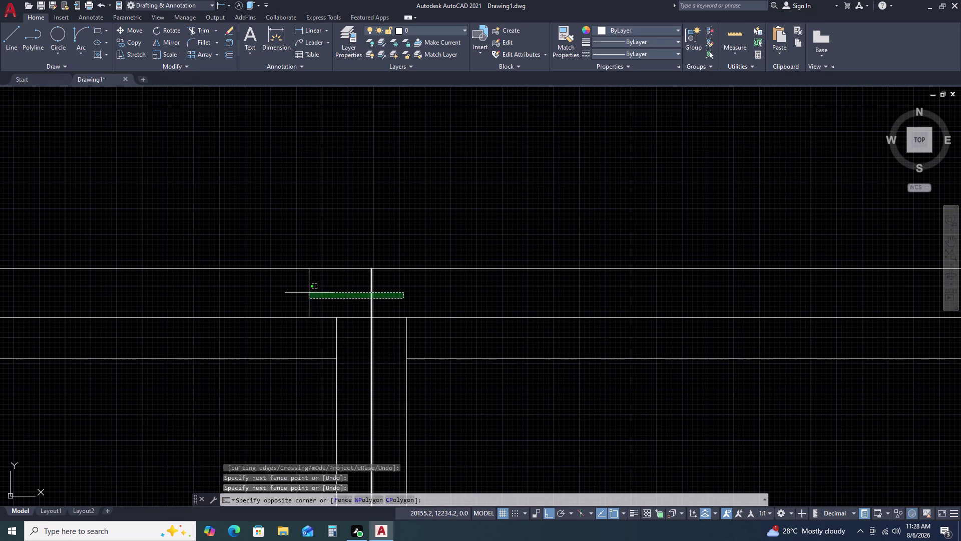
key(Escape)
key(t)
key(r)
key(space)
click(401, 291)
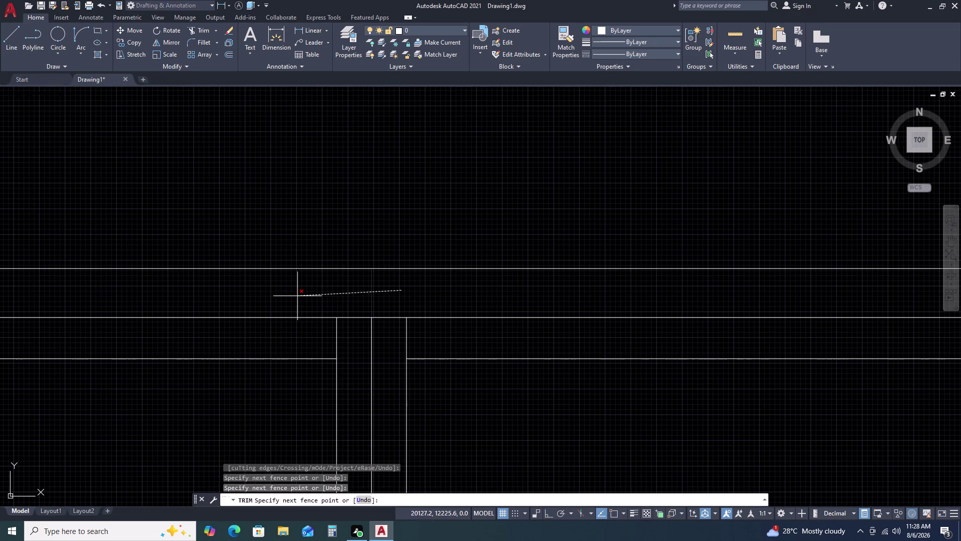
click(297, 296)
Trim the top overhang at the next bay.
scroll(down, 3)
middle_click(222, 298)
middle_drag(224, 295, 291, 292)
middle_drag(323, 292, 489, 292)
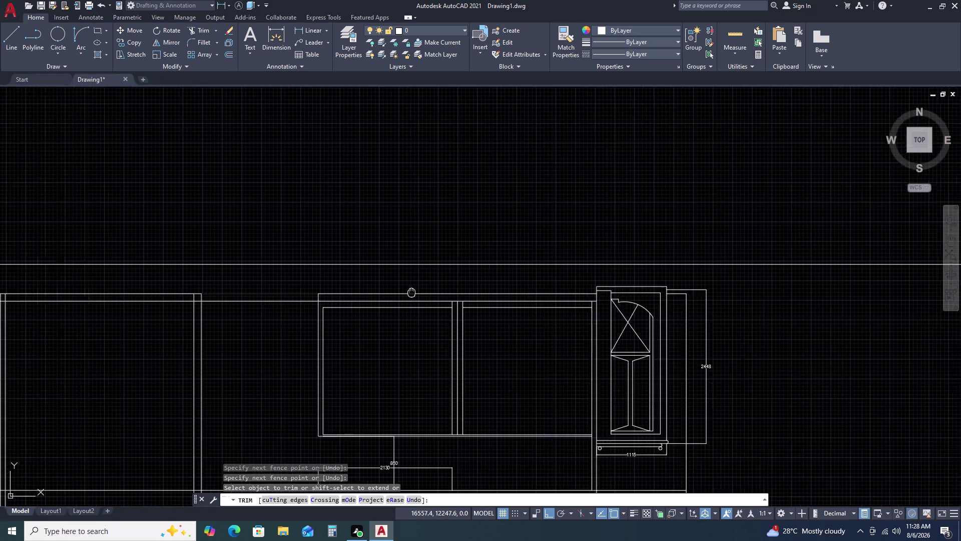
middle_drag(489, 292, 521, 292)
scroll(up, 3)
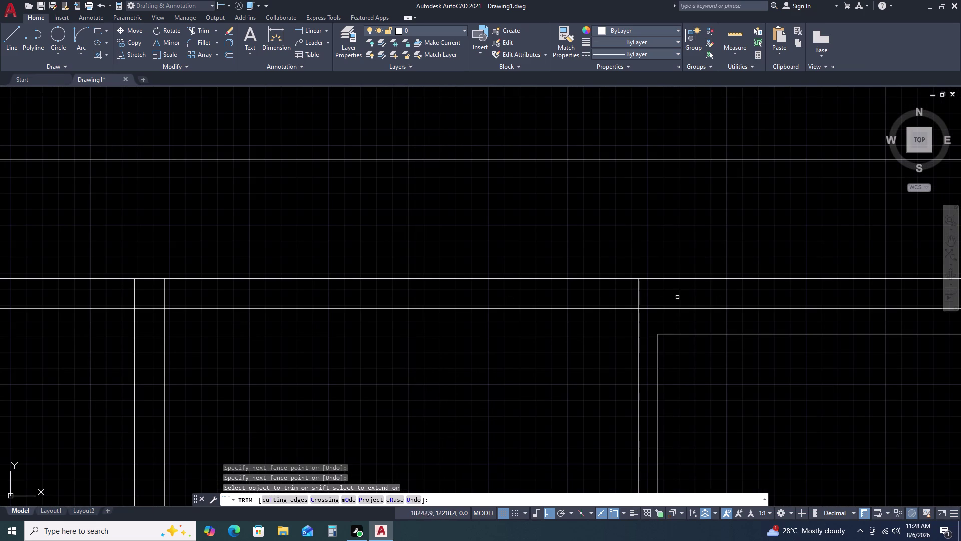
click(661, 294)
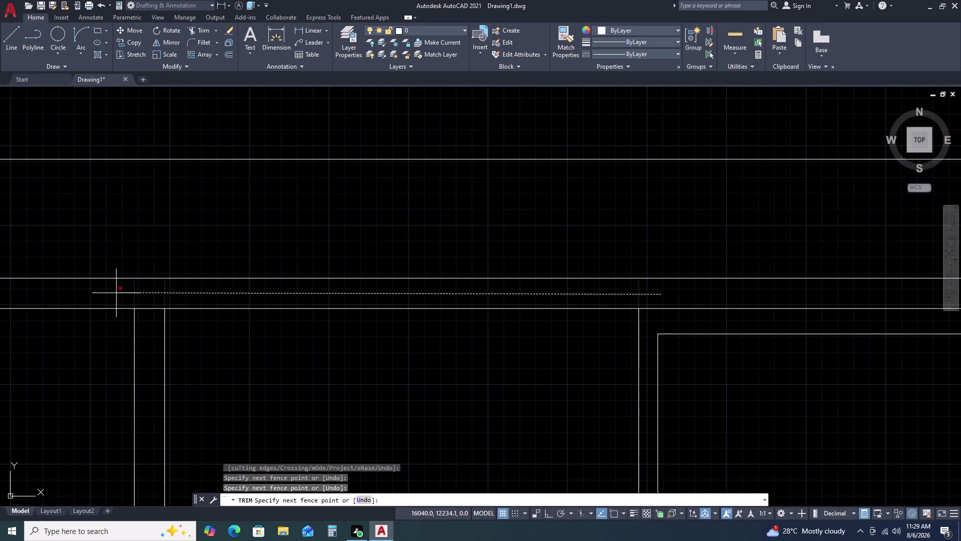
click(116, 293)
Trim the following bay's overhang, then end the trim.
scroll(down, 3)
middle_drag(217, 312, 670, 315)
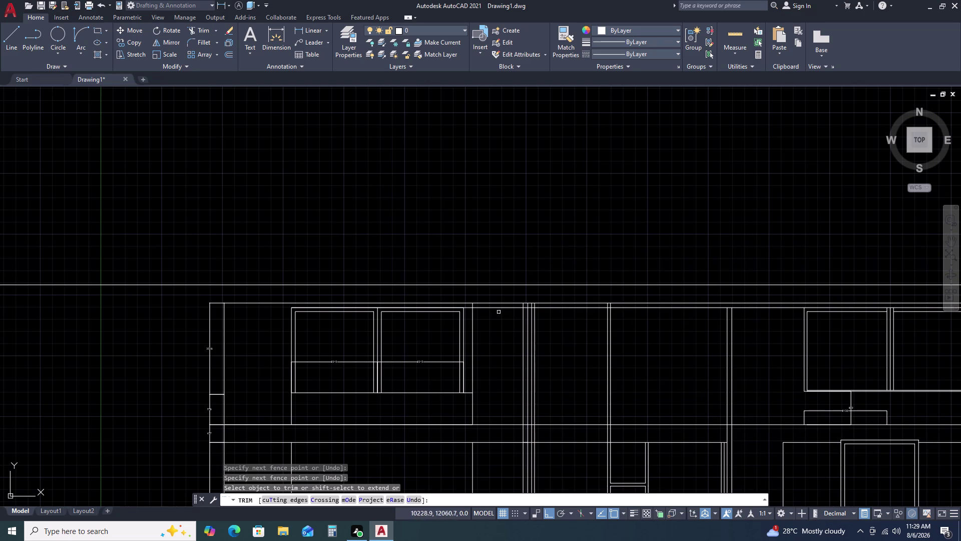
scroll(up, 3)
scroll(down, 3)
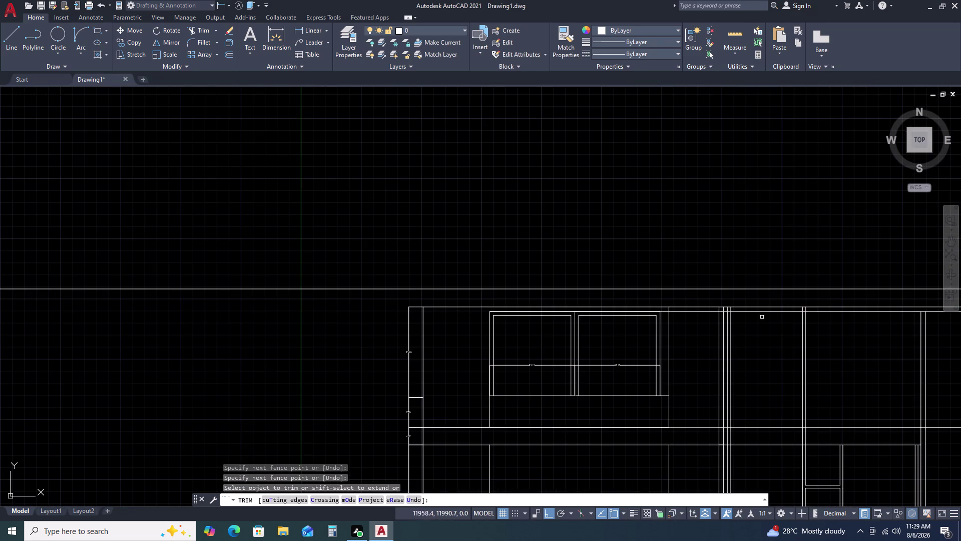
scroll(up, 3)
drag(835, 305, 816, 309)
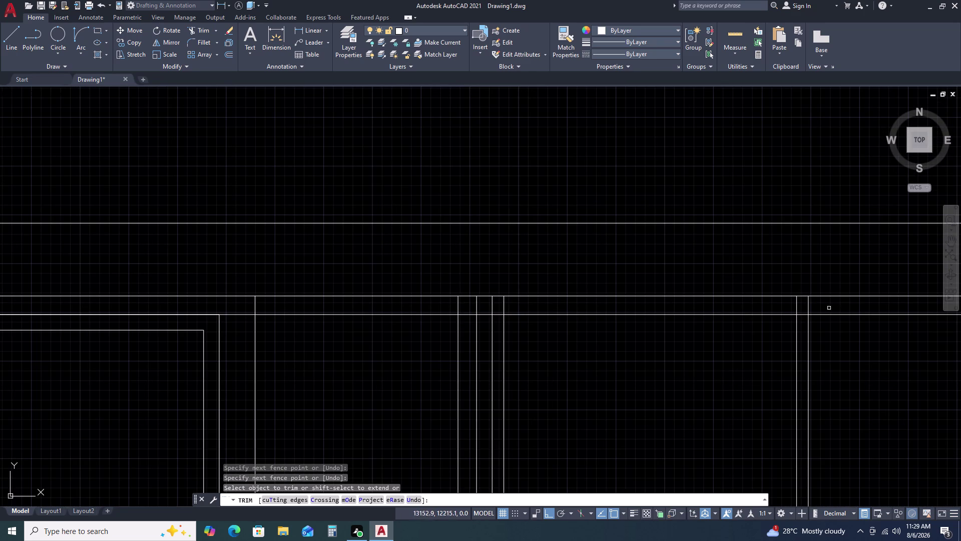
click(844, 305)
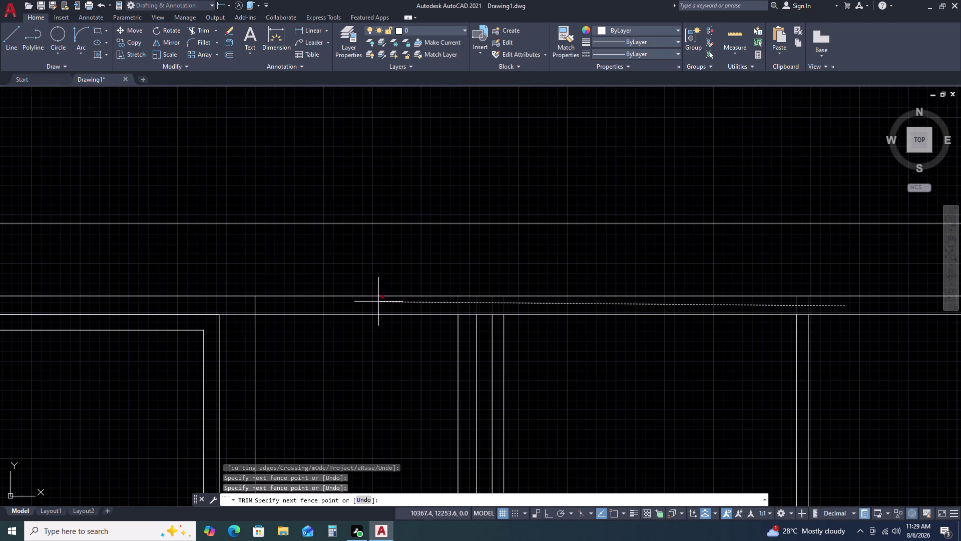
click(243, 305)
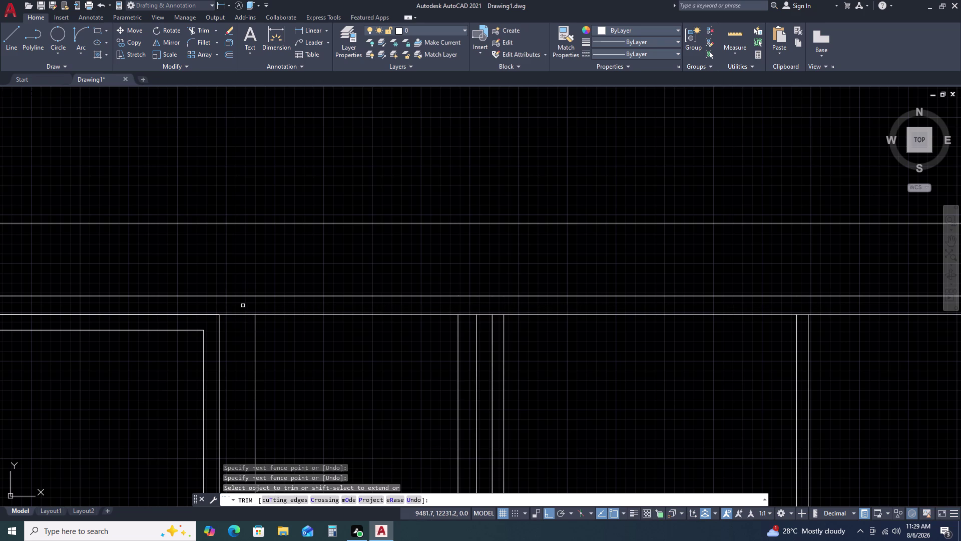
scroll(down, 3)
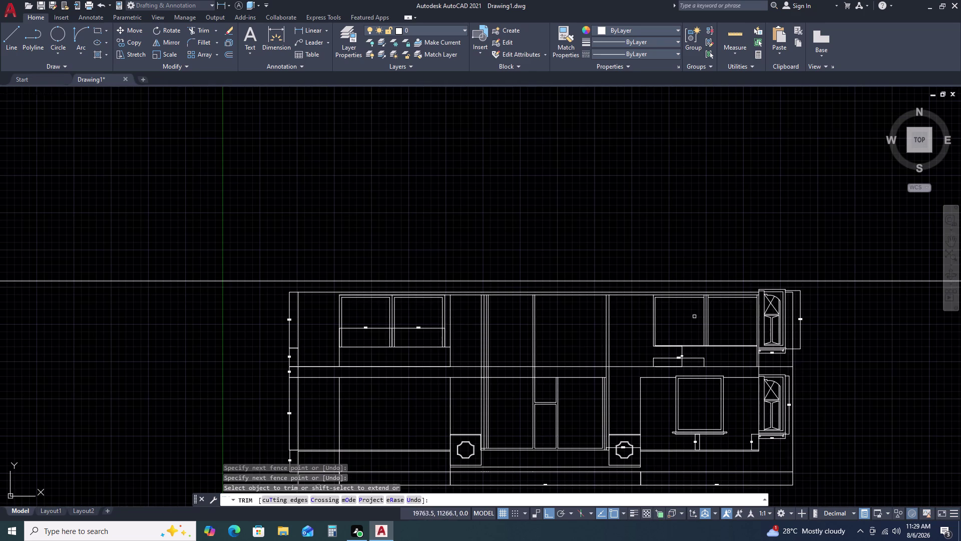
key(Escape)
Rerun TR and fence-trim the stub at the bay divider.
scroll(up, 3)
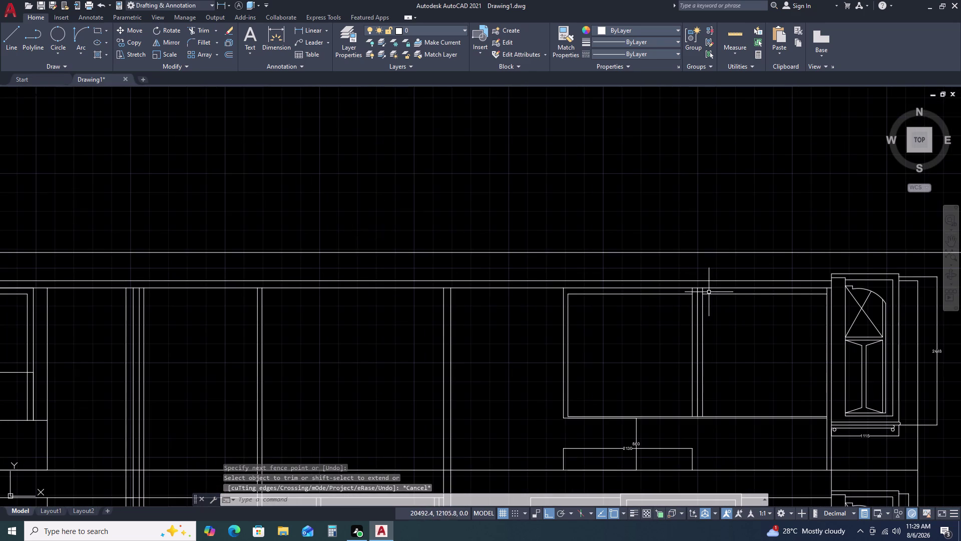
scroll(up, 3)
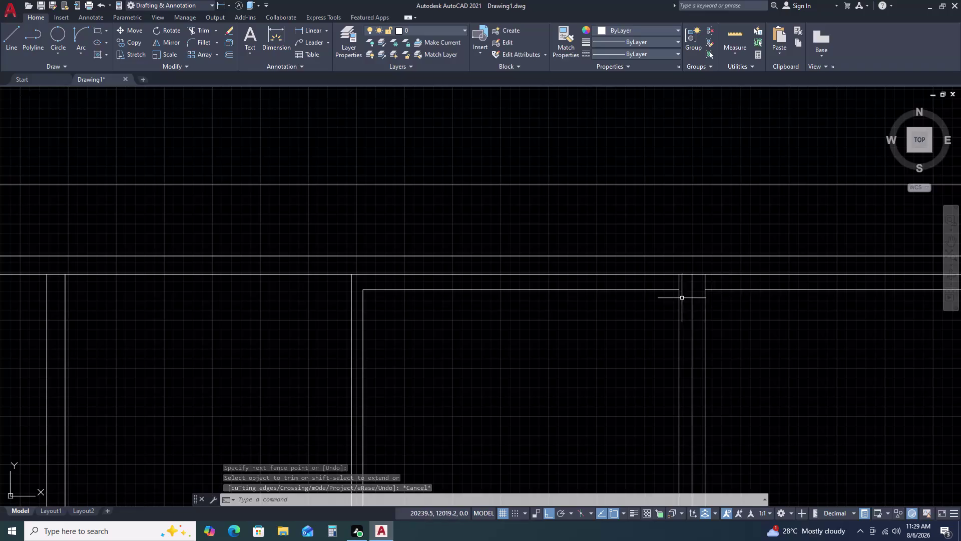
text(TR)
key(space)
scroll(up, 3)
double_click(711, 273)
click(686, 279)
click(645, 280)
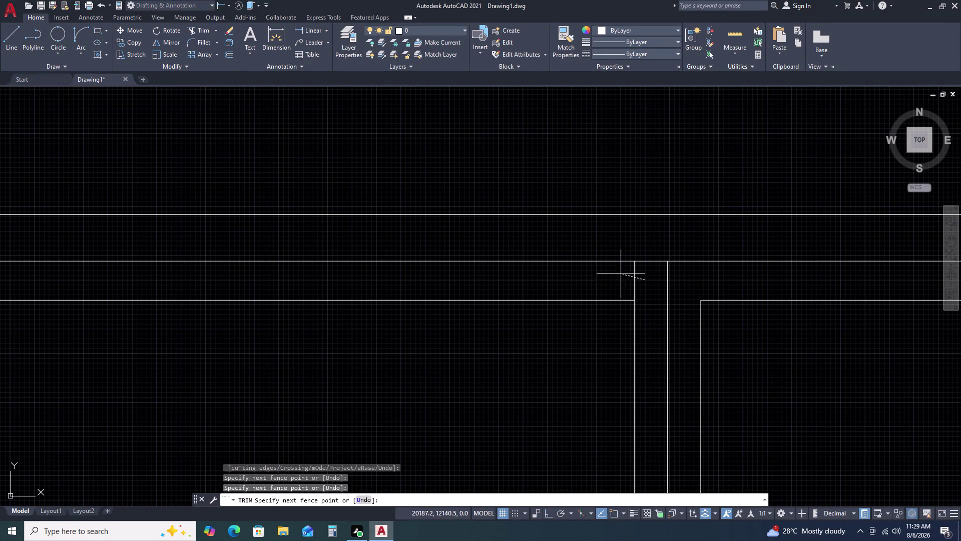
click(591, 274)
scroll(down, 3)
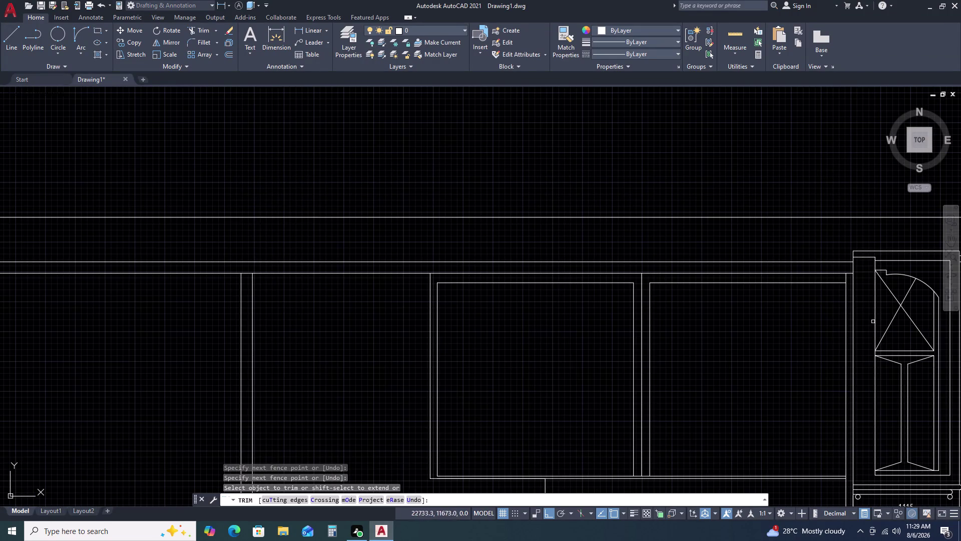
key(Escape)
Trim the leftover top-line piece next to the tall unit.
key(space)
scroll(up, 3)
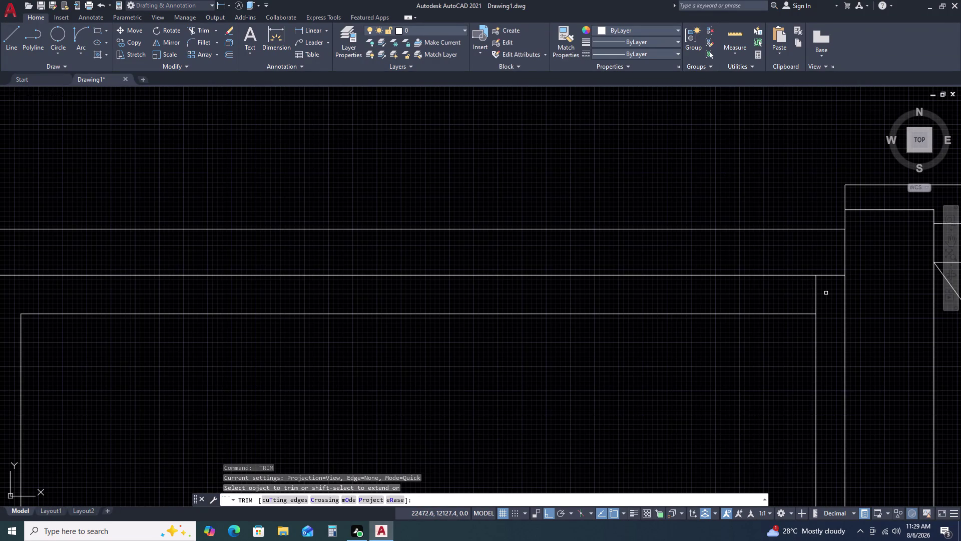
double_click(827, 293)
click(783, 290)
scroll(down, 3)
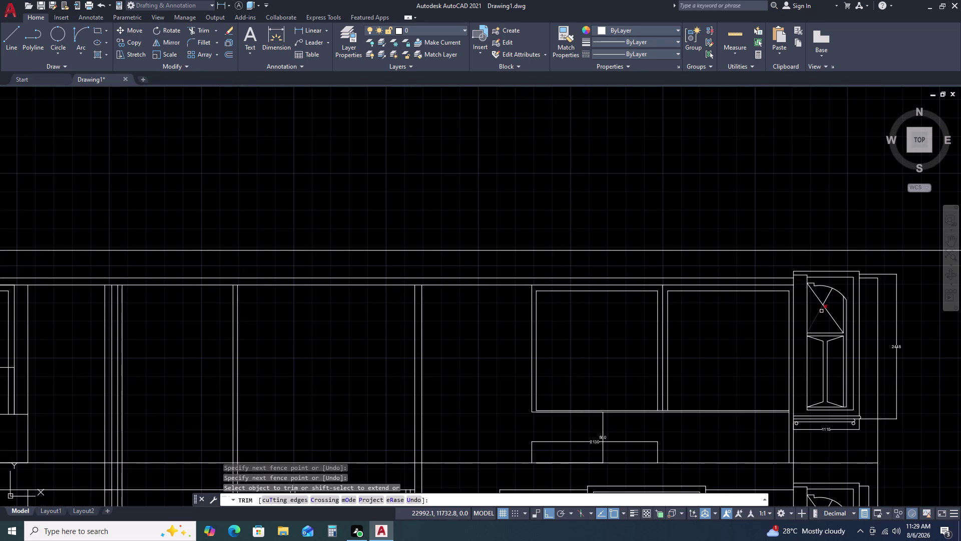
key(space)
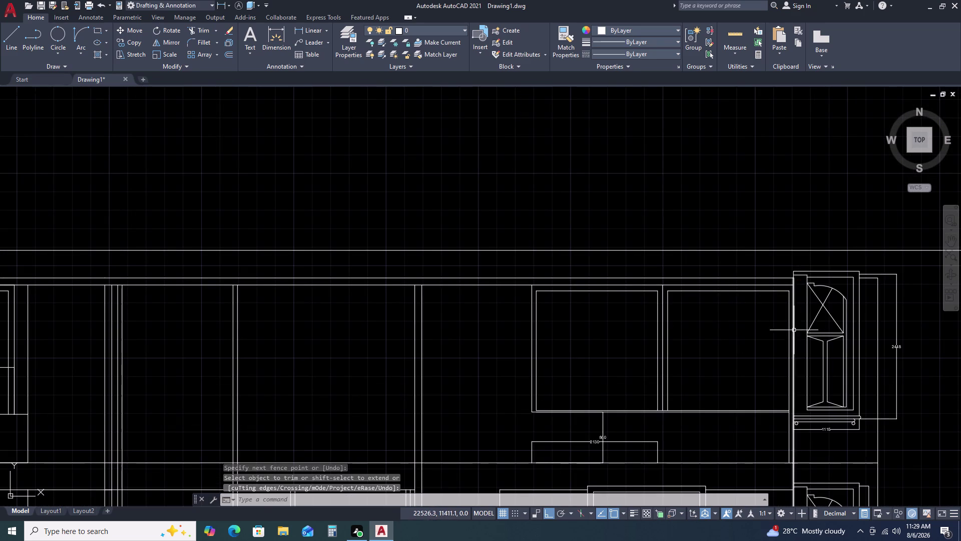
middle_drag(793, 330, 716, 276)
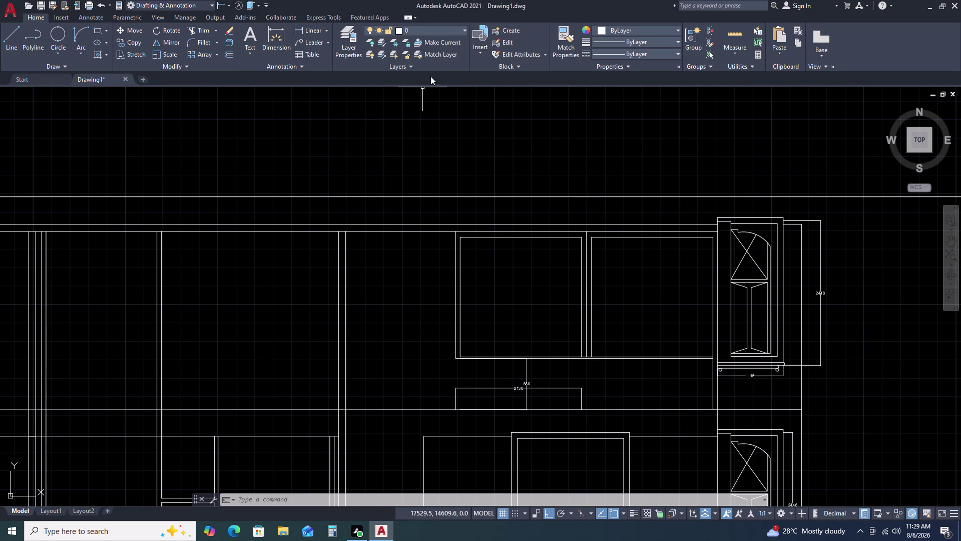
Enter REVCLOUD, fixing the mistyped letters and choosing it from autocomplete.
key(c)
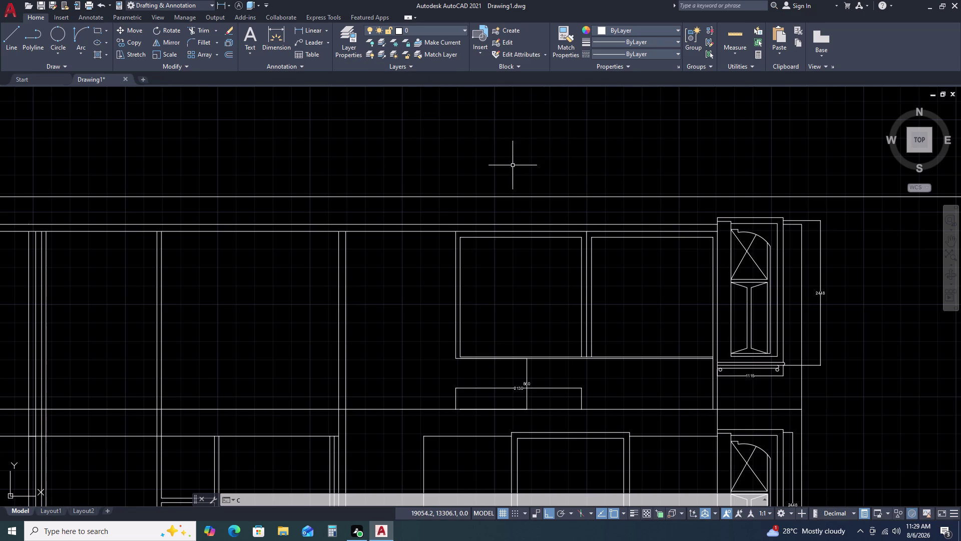
key(l)
key(o)
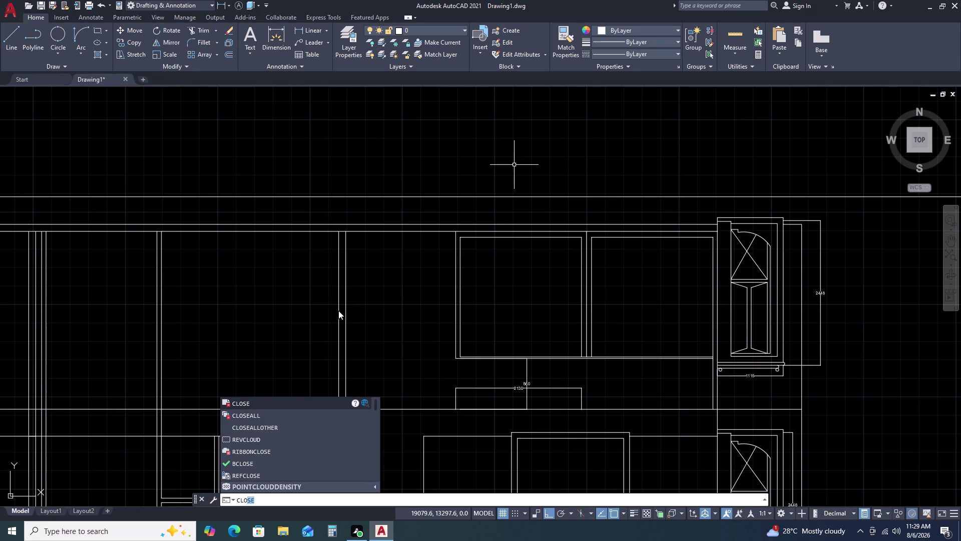
key(u)
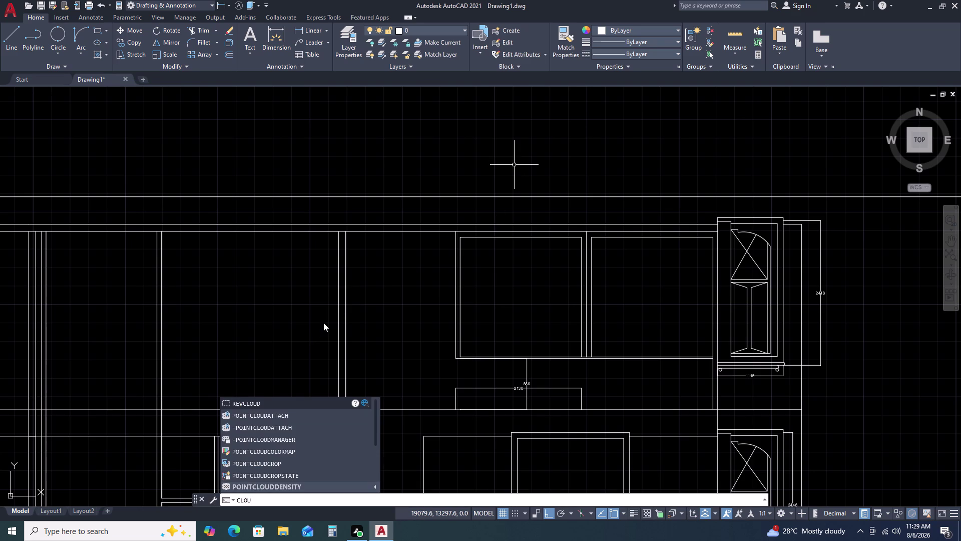
key(BackSpace)
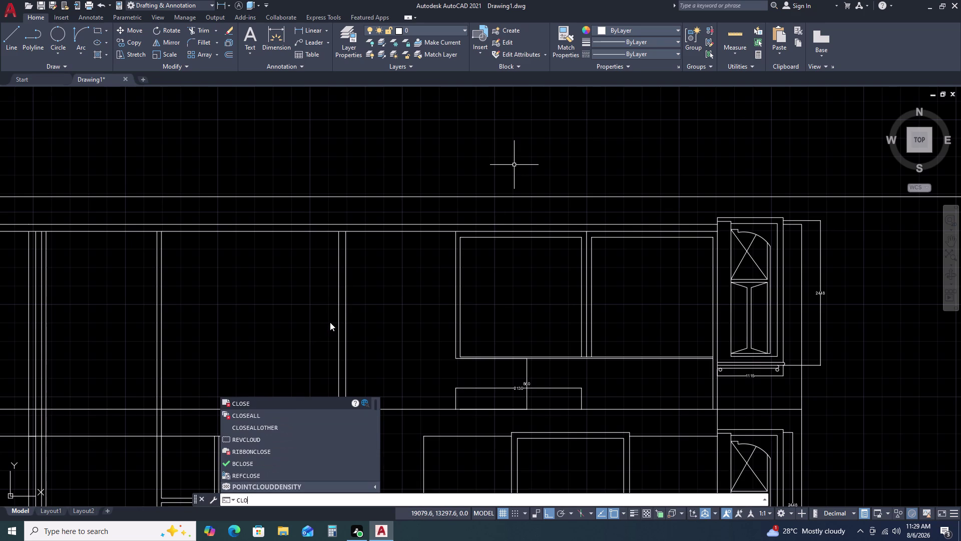
text(DS)
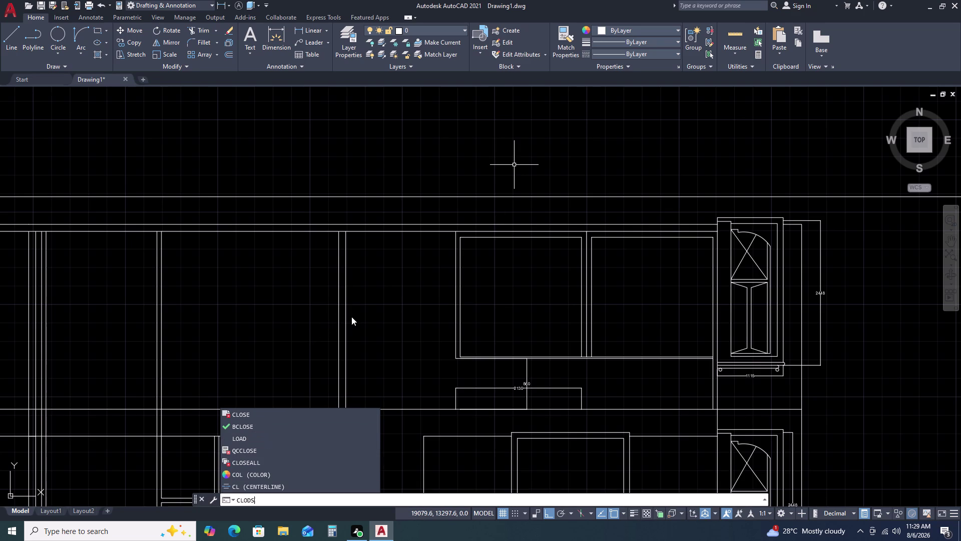
key(BackSpace)
key(BackSpace)
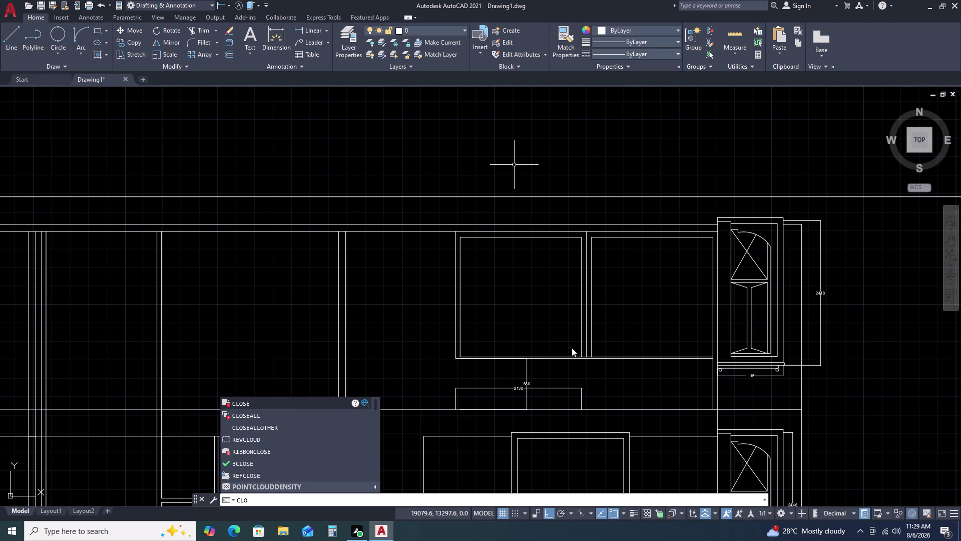
click(266, 438)
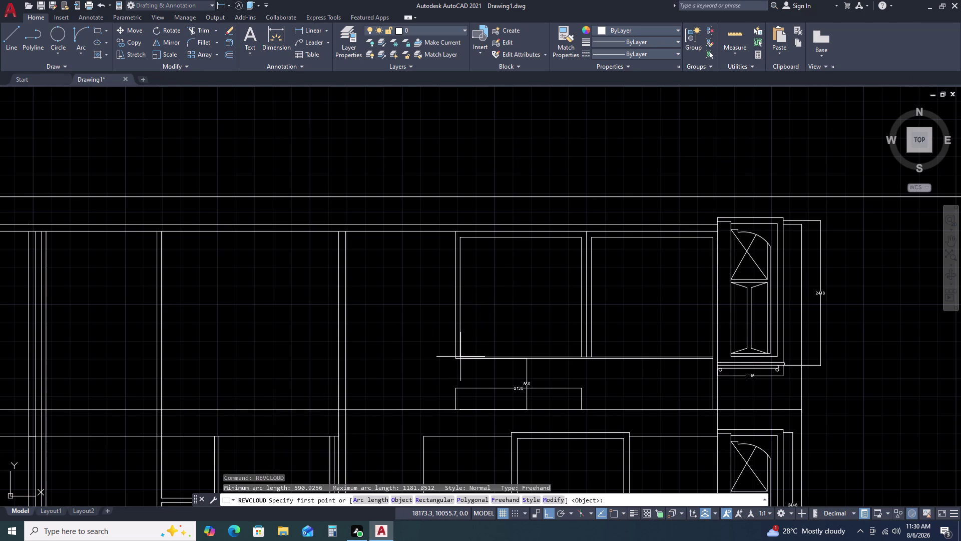
Set the revision cloud arc length by picking two points.
double_click(359, 500)
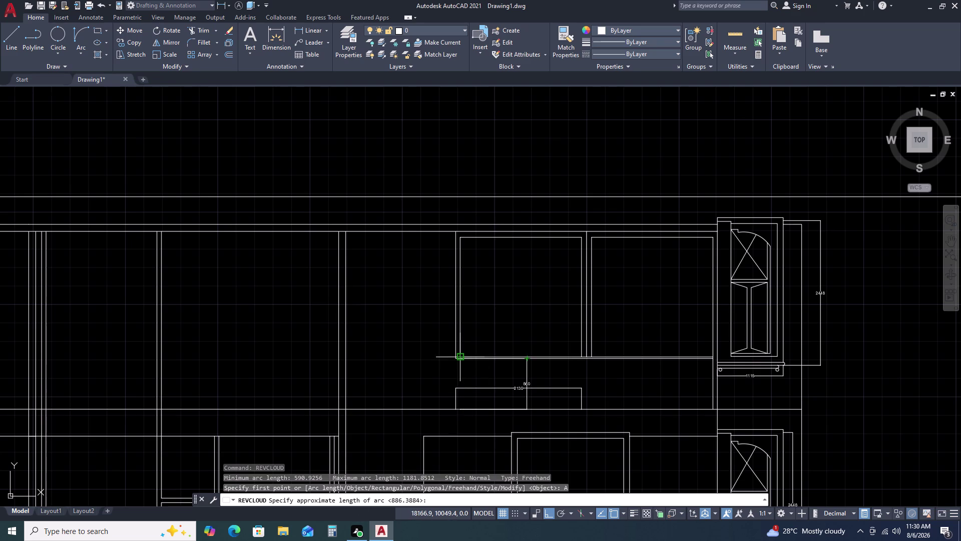
click(462, 296)
double_click(486, 271)
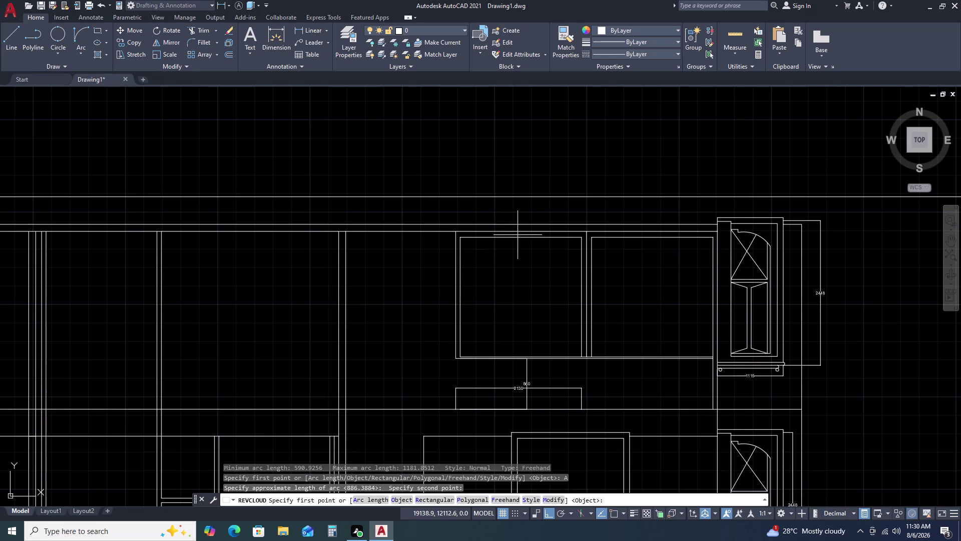
Abandon the freehand cloud in the upper cabinet panel and rerun REVCLOUD.
click(460, 306)
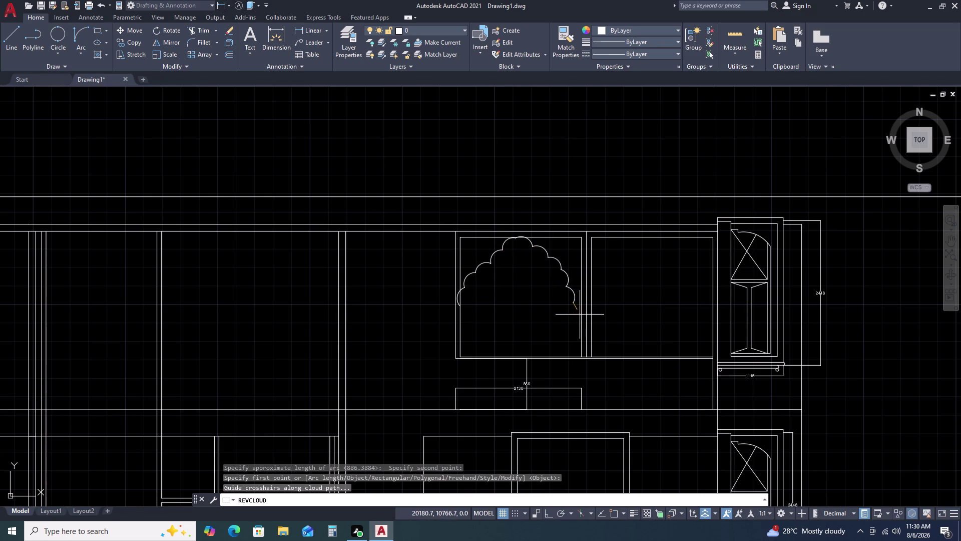
key(Escape)
key(space)
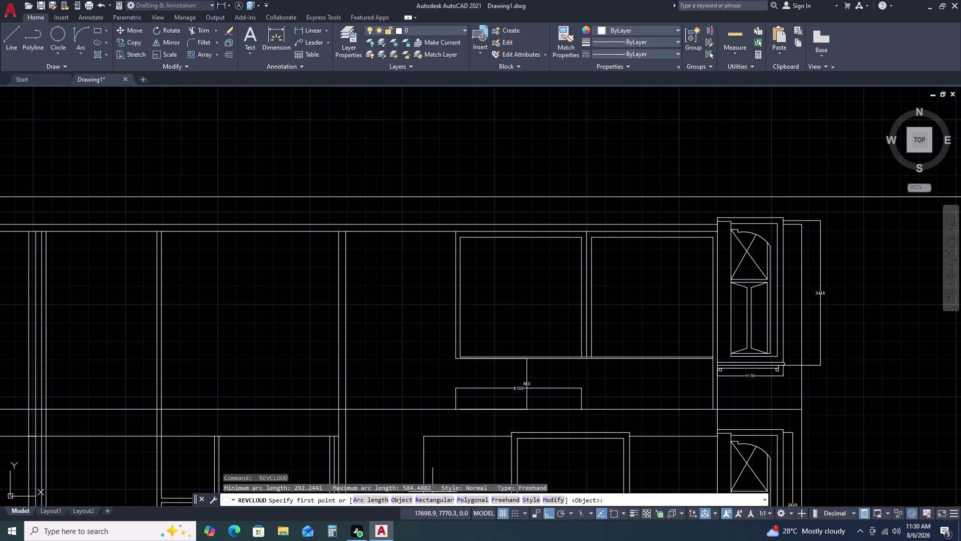
Sketch a small freehand revision cloud in the upper cabinet panel with the suggested arc length.
click(361, 498)
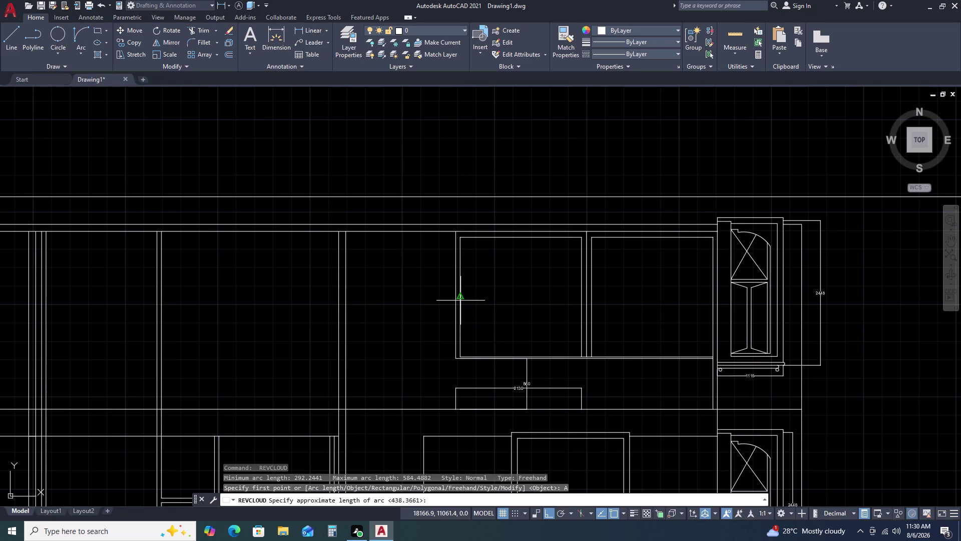
click(461, 297)
right_click(461, 298)
click(460, 297)
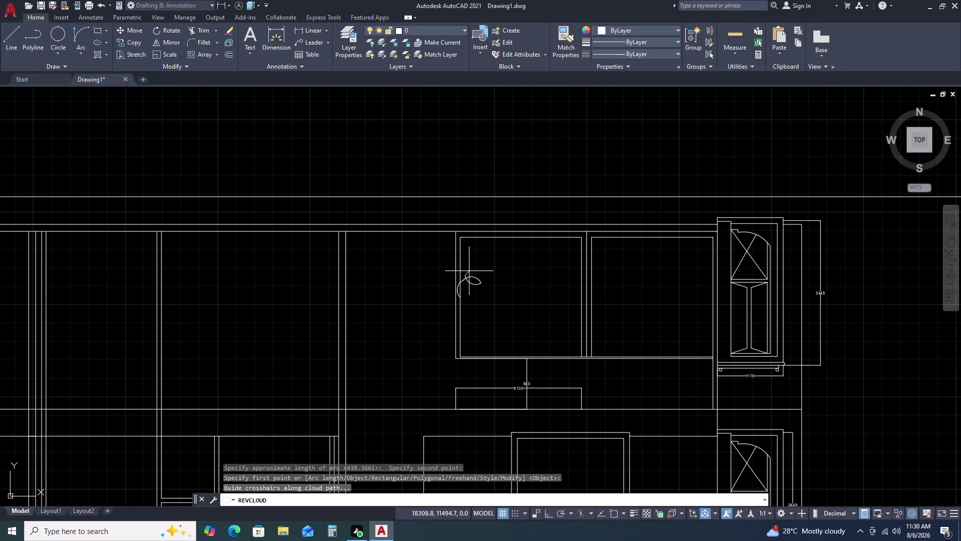
Zoom in, window-select the small revision cloud and delete it.
scroll(up, 3)
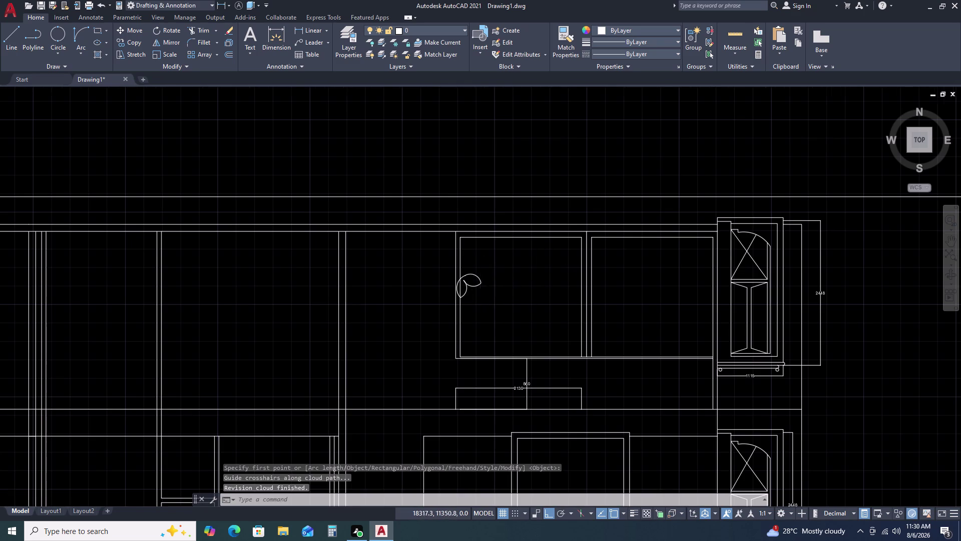
scroll(up, 3)
click(506, 259)
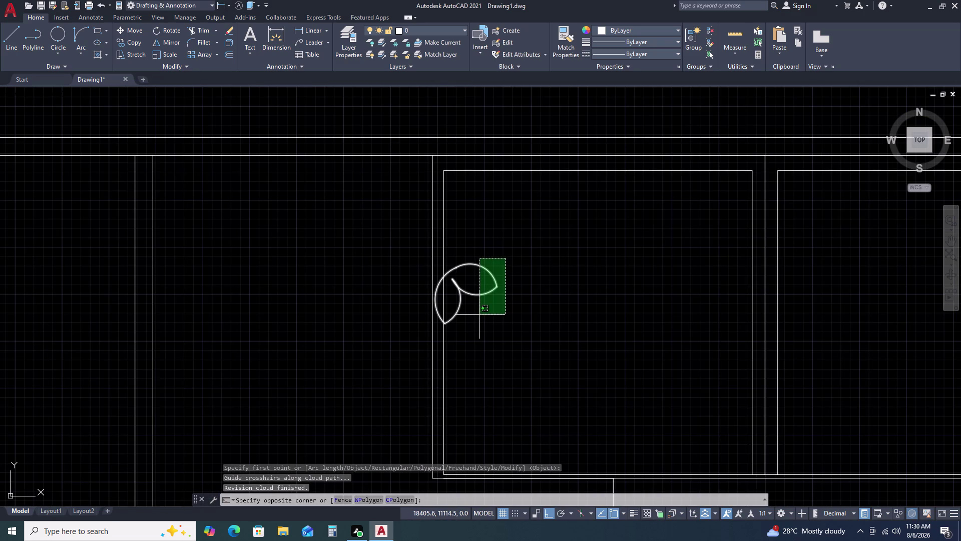
click(480, 314)
key(Delete)
scroll(down, 3)
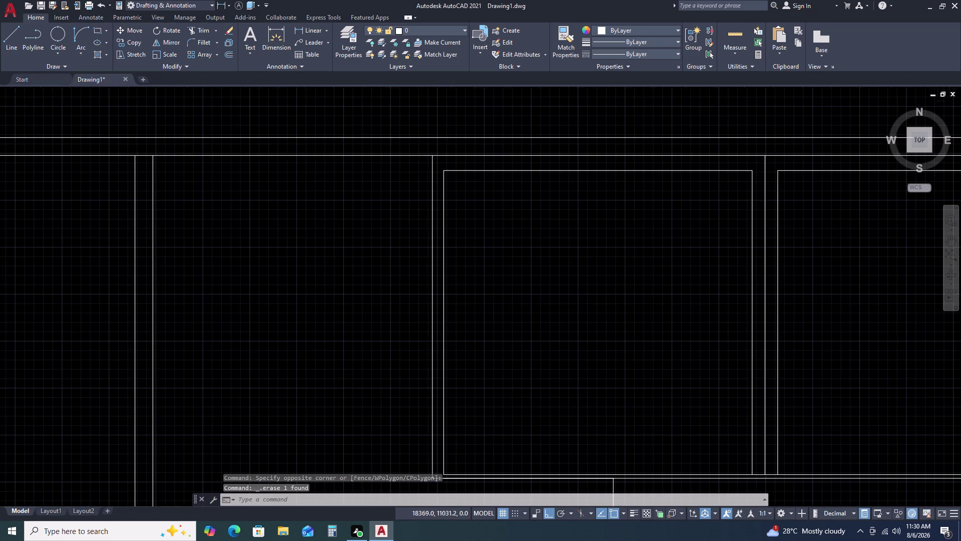